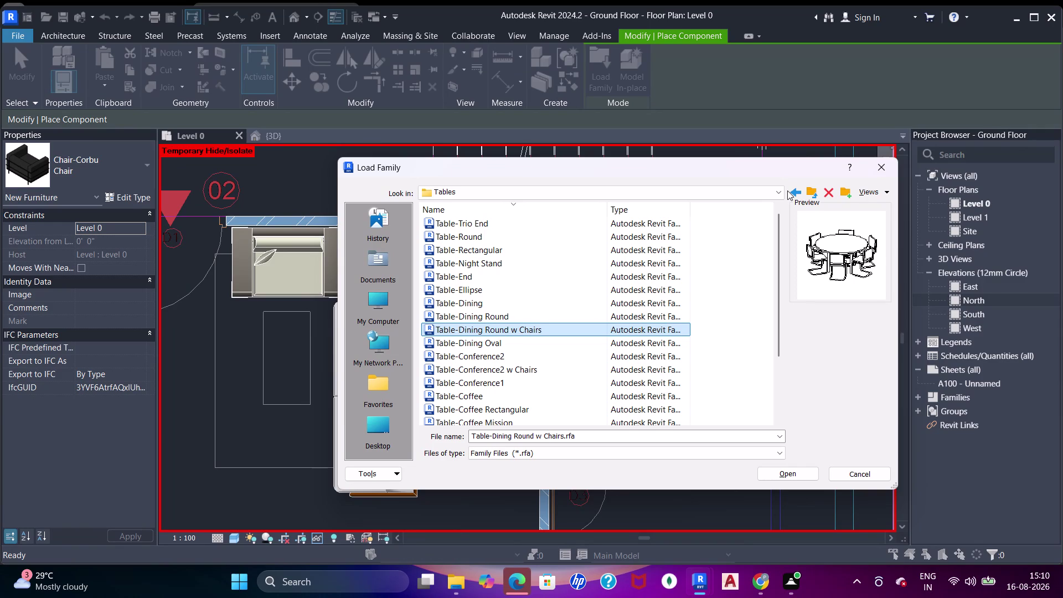
Preview the round dining, oval dining and conference table families in the Tables folder.
click(529, 346)
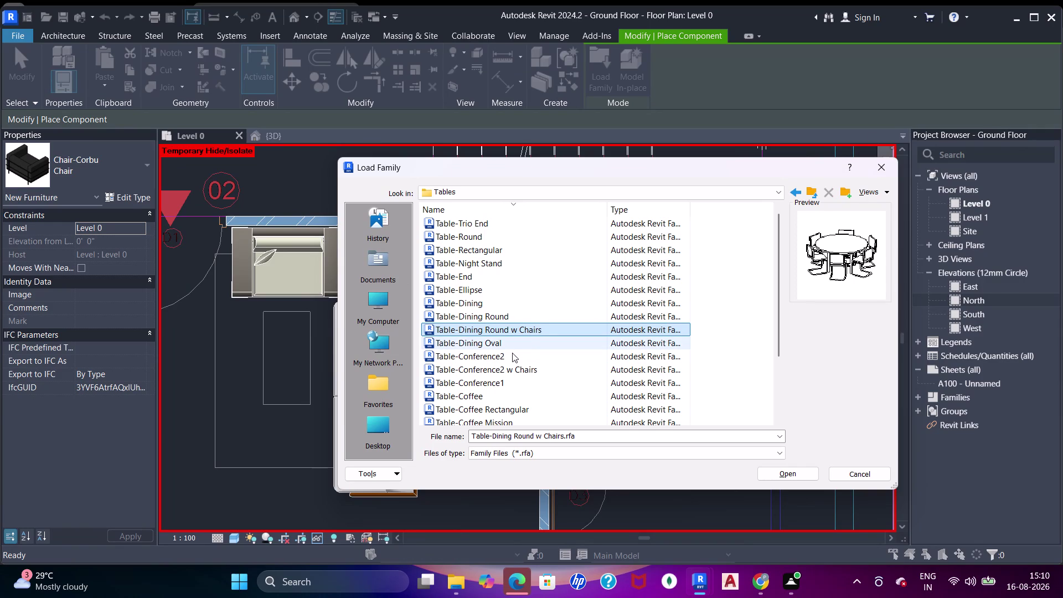
click(512, 356)
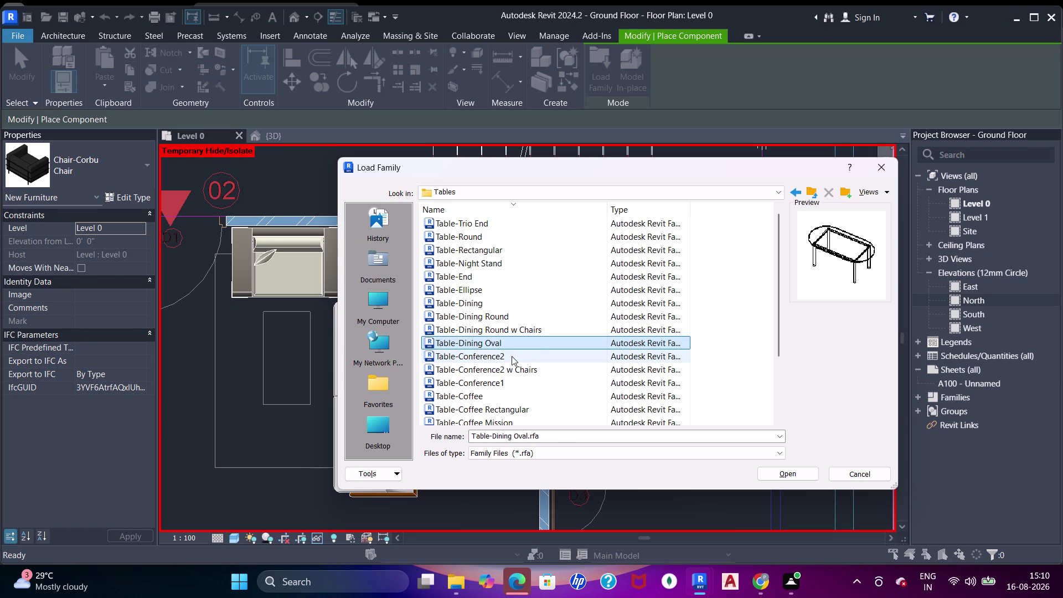
click(527, 373)
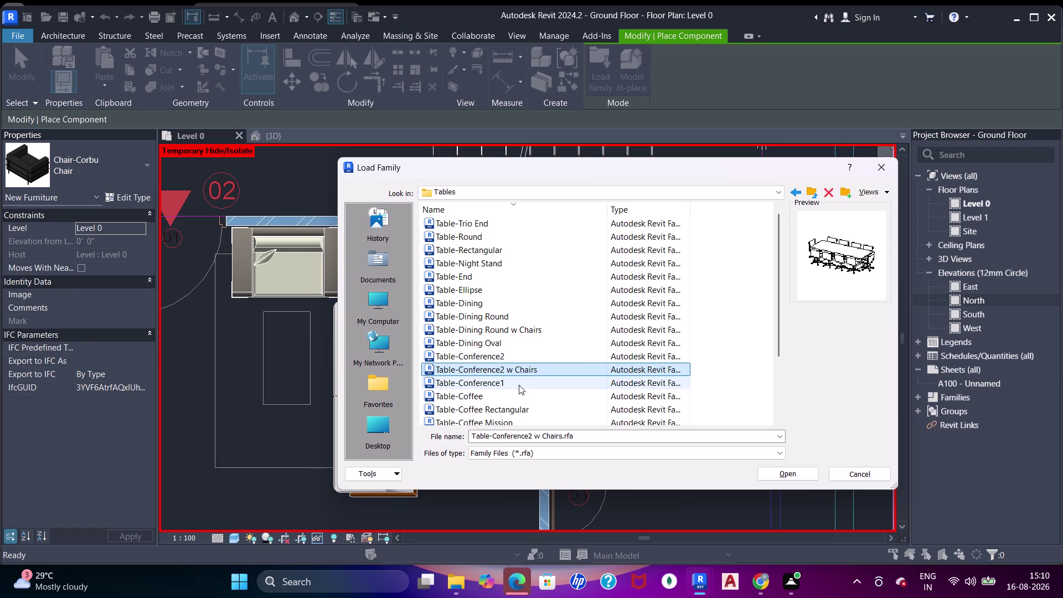
click(512, 384)
scroll(down, 3)
scroll(down, 3)
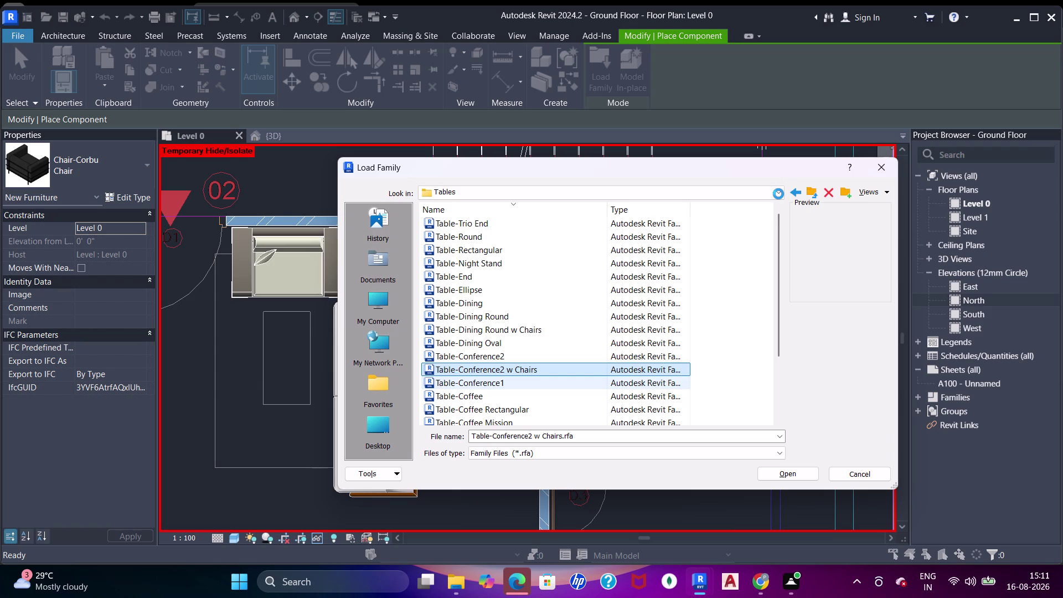
Return to the Tables folder and cancel the Load Family dialog without loading anything.
click(778, 190)
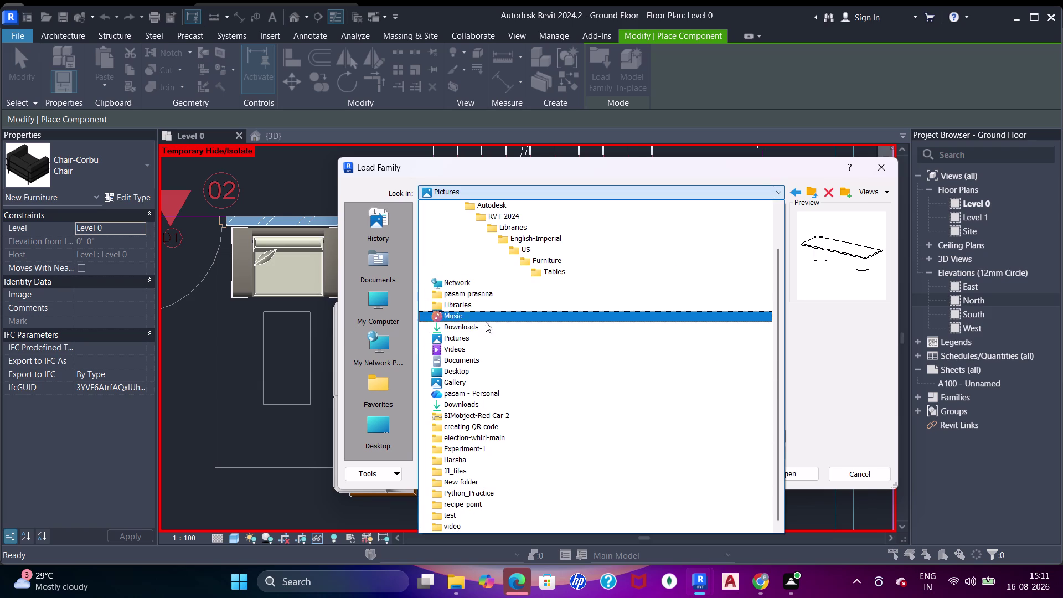
click(557, 86)
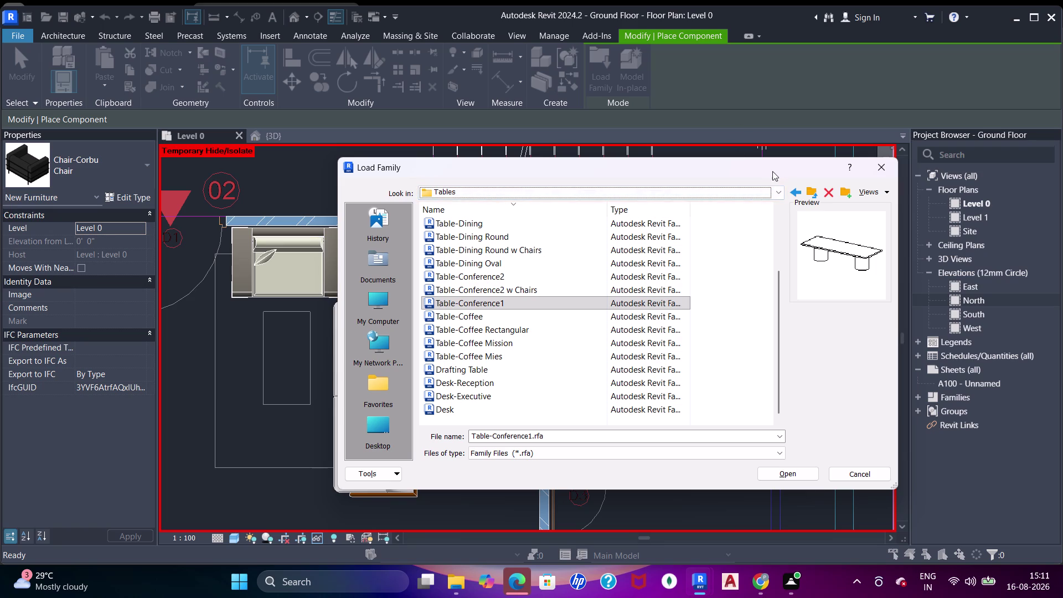
click(877, 167)
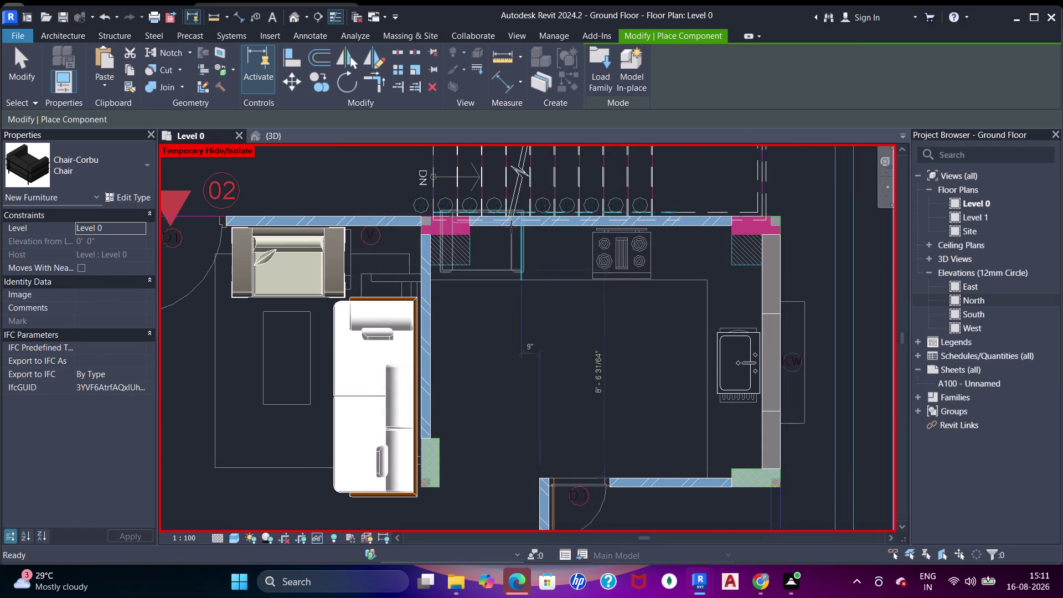
scroll(up, 3)
key(Escape)
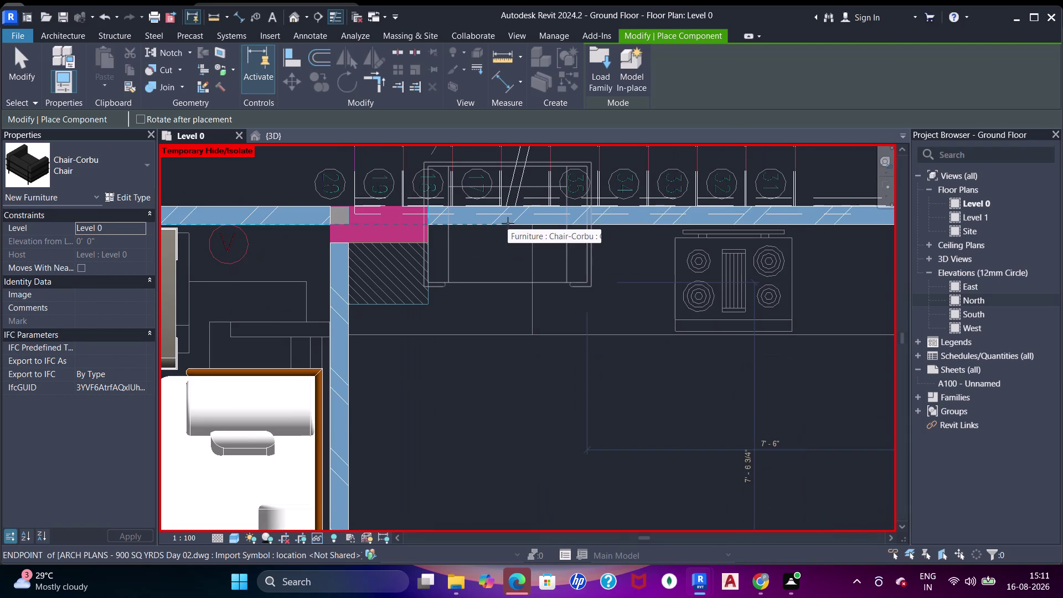
key(Escape)
key(Escape)
scroll(down, 3)
middle_drag(531, 218, 530, 288)
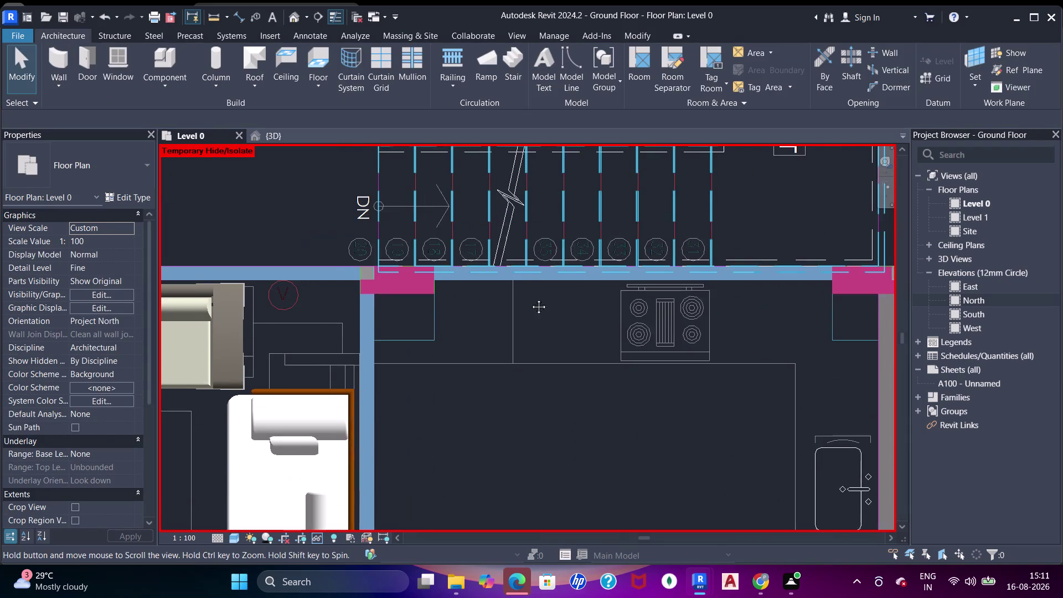
middle_drag(530, 288, 531, 299)
scroll(down, 3)
middle_drag(512, 244, 525, 307)
scroll(down, 3)
middle_drag(323, 233, 426, 257)
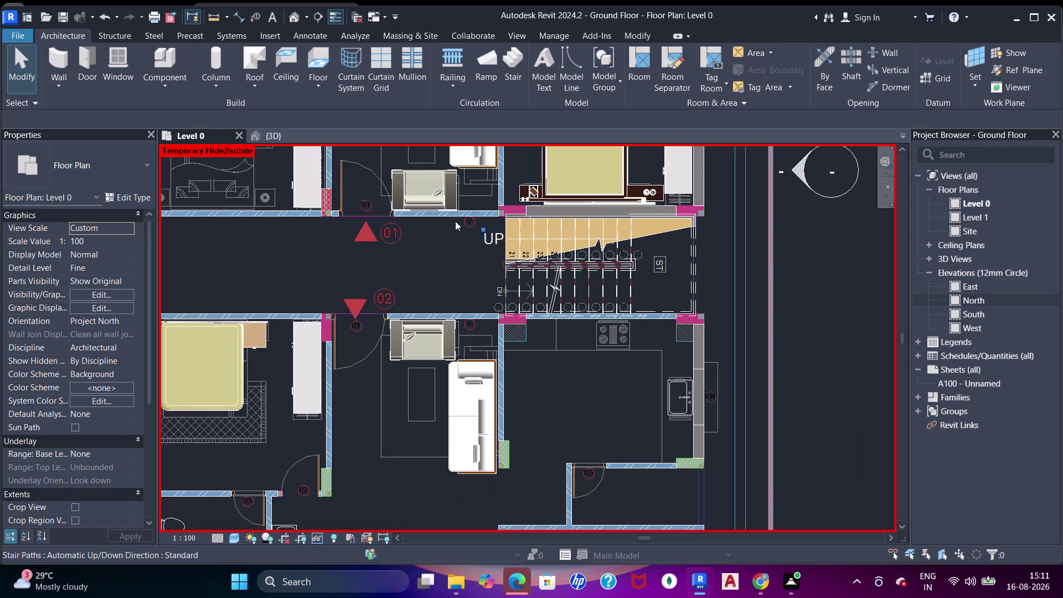
middle_drag(437, 201, 517, 291)
scroll(down, 3)
middle_drag(348, 256, 505, 315)
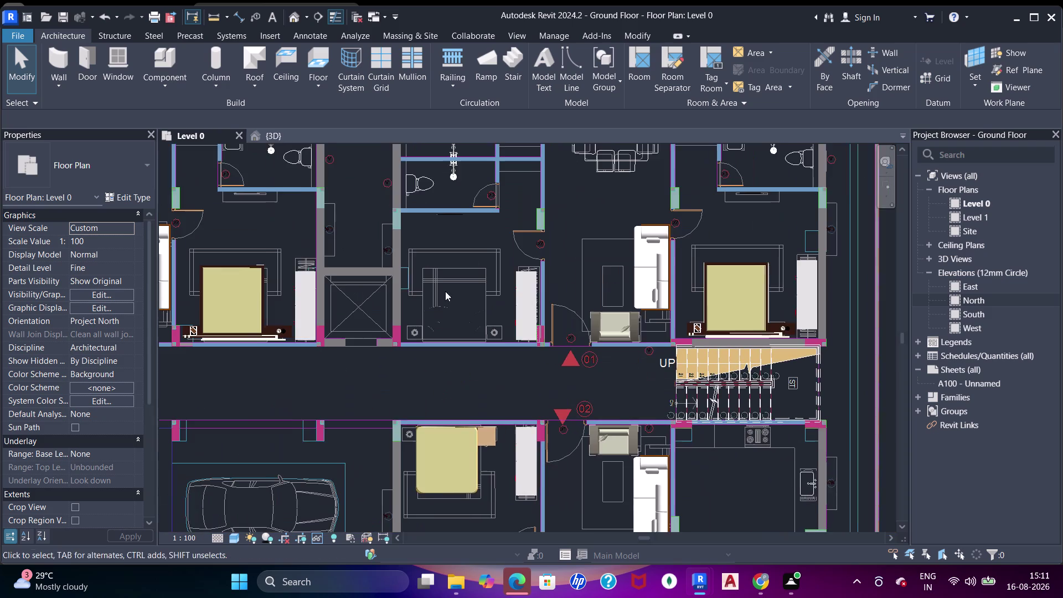
middle_drag(314, 295, 399, 355)
scroll(up, 3)
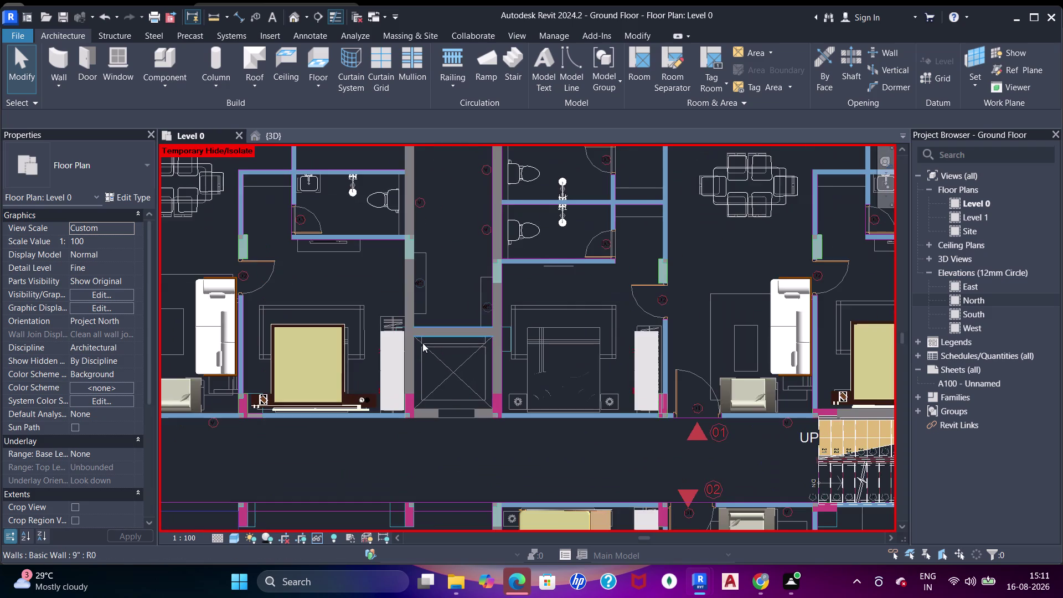
middle_drag(431, 224, 478, 351)
scroll(down, 3)
scroll(up, 3)
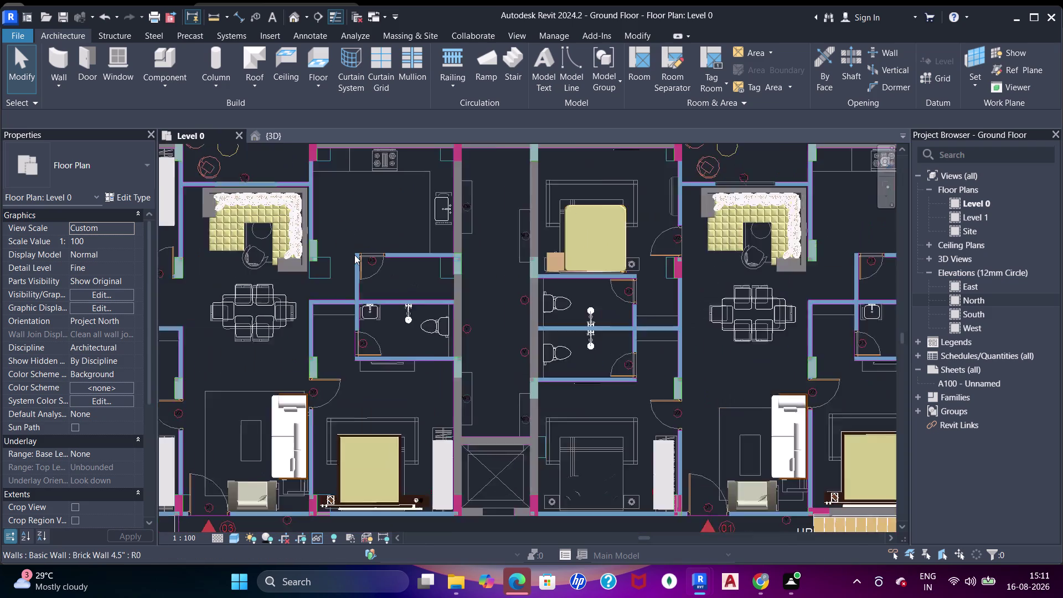
click(409, 260)
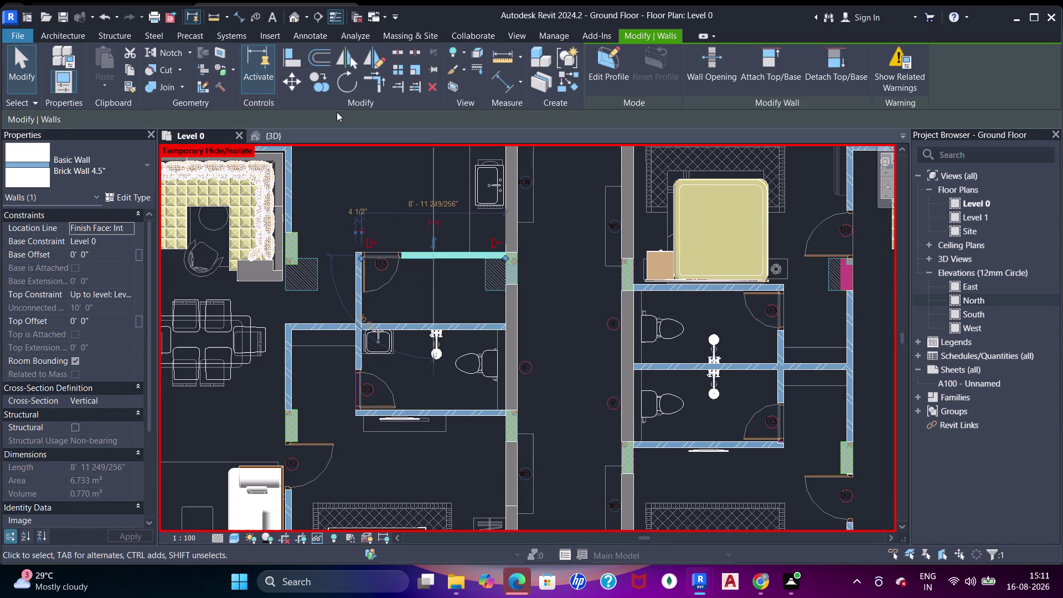
click(381, 188)
scroll(down, 3)
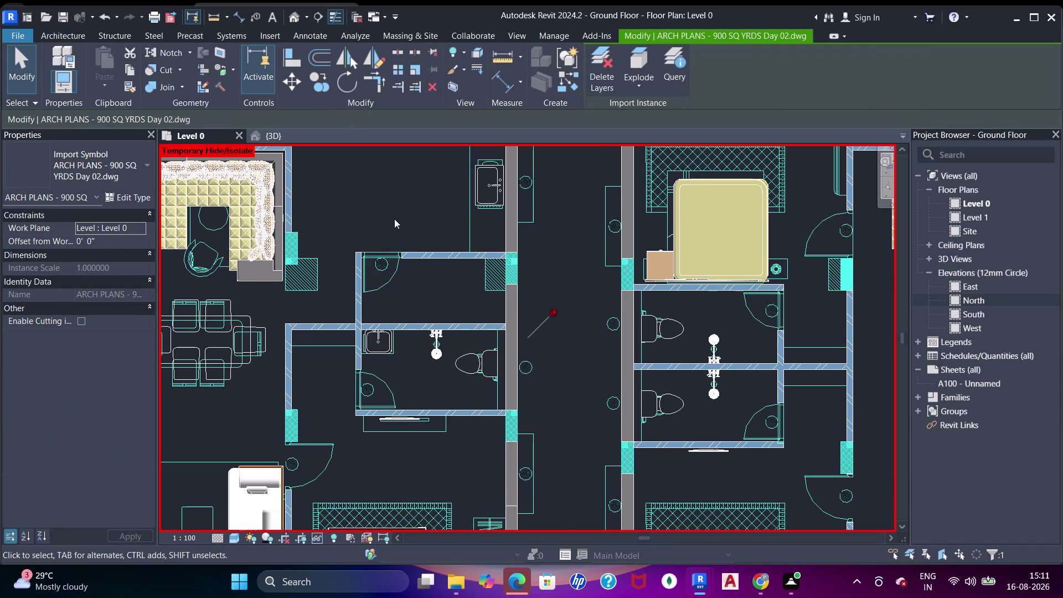
scroll(down, 3)
key(Escape)
key(Escape)
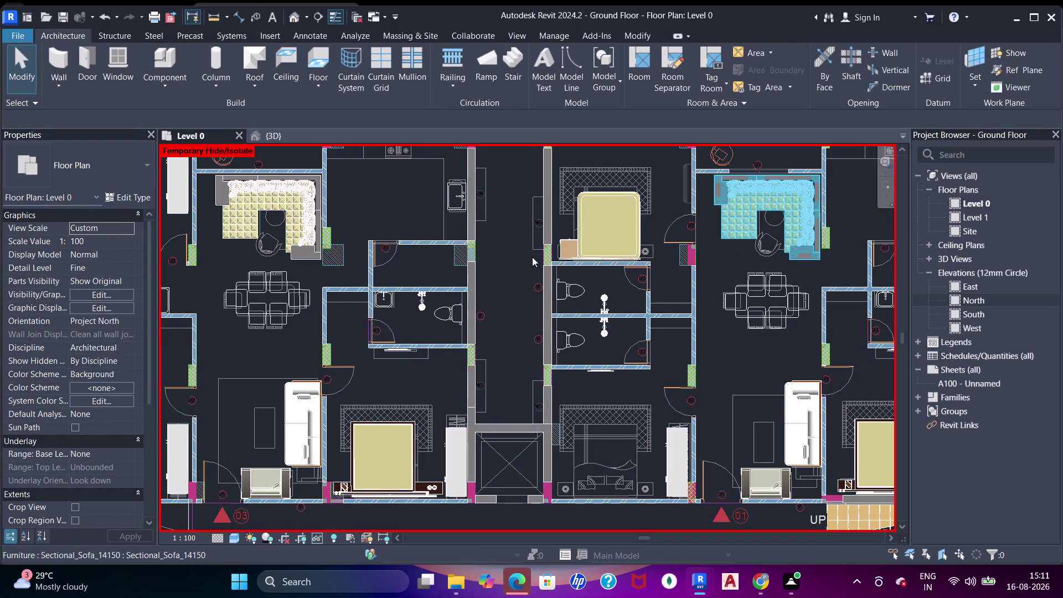
middle_drag(396, 255, 511, 312)
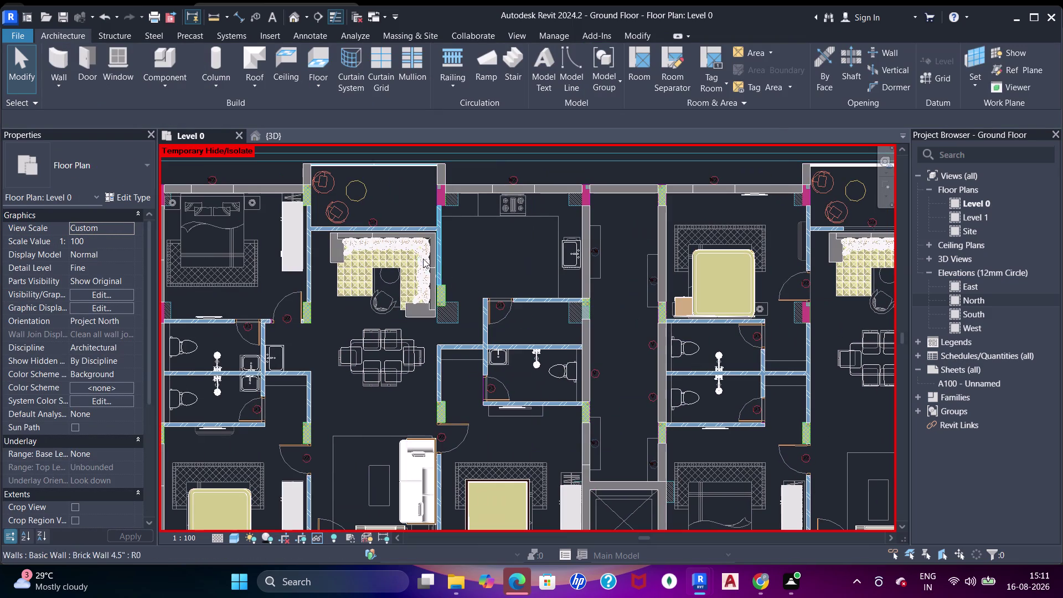
scroll(up, 3)
scroll(down, 3)
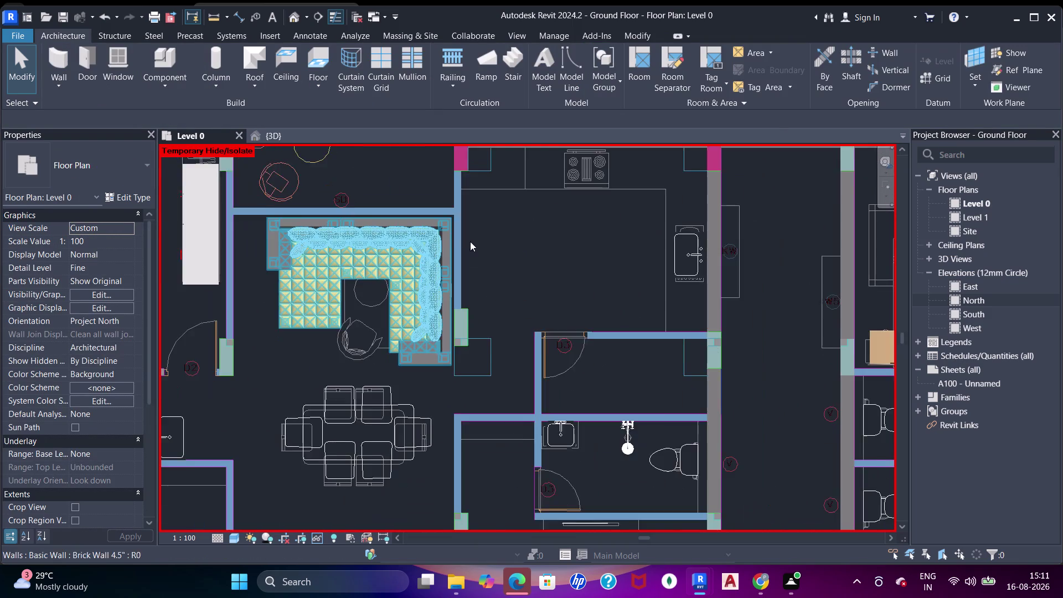
click(481, 237)
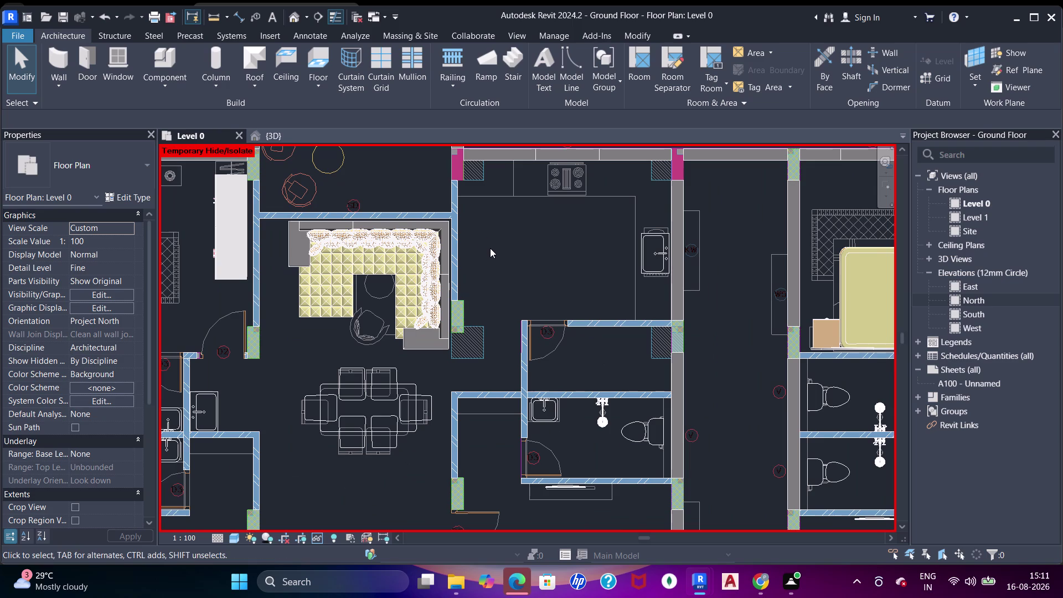
middle_drag(489, 265, 610, 279)
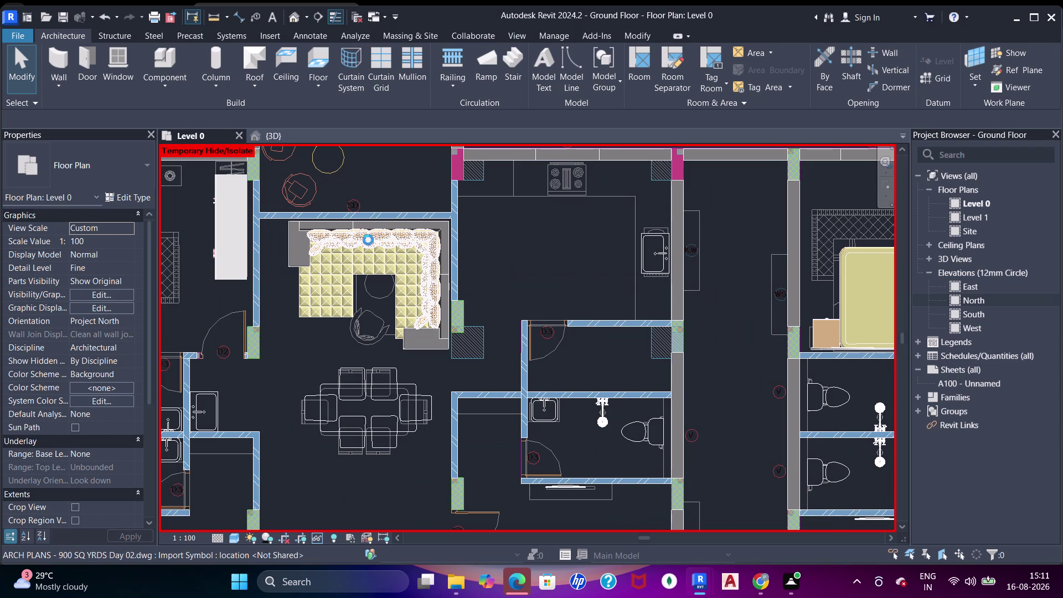
middle_drag(403, 200, 435, 285)
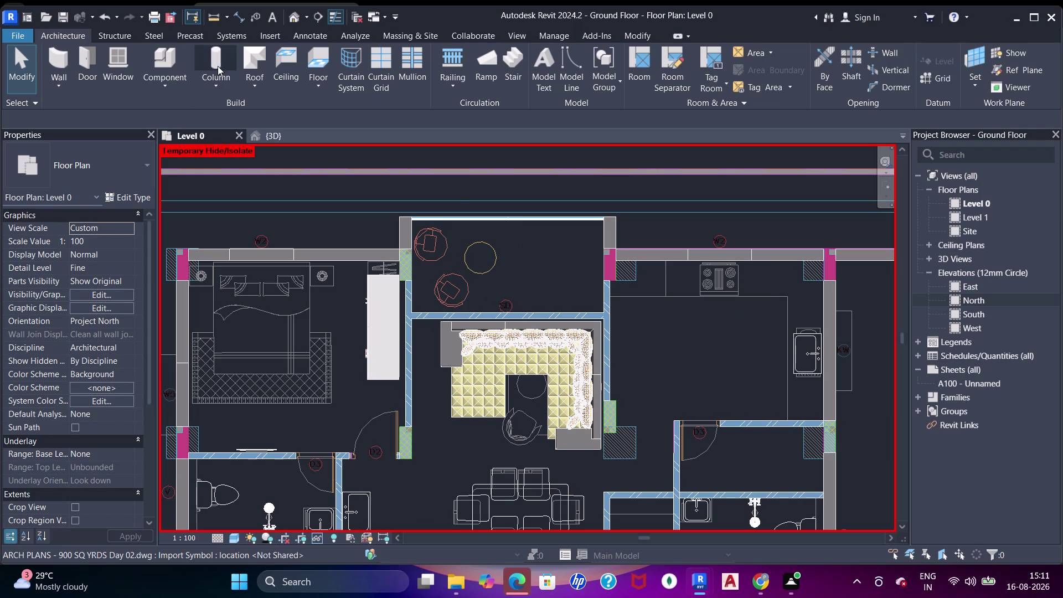
click(165, 63)
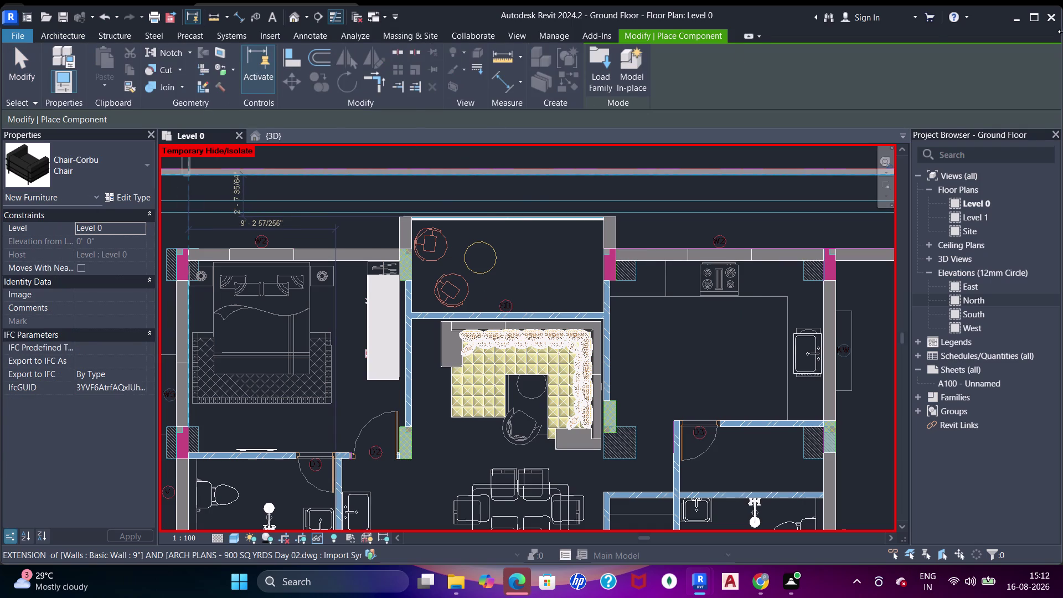
In Load Family, go up to the Furniture folder and open the Seating folder.
click(600, 72)
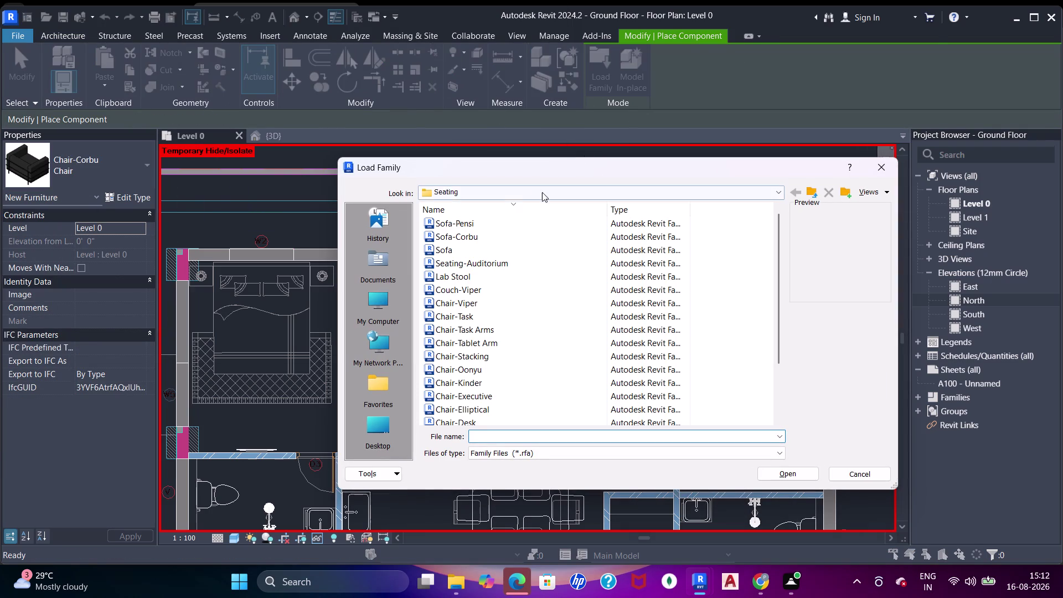
click(542, 192)
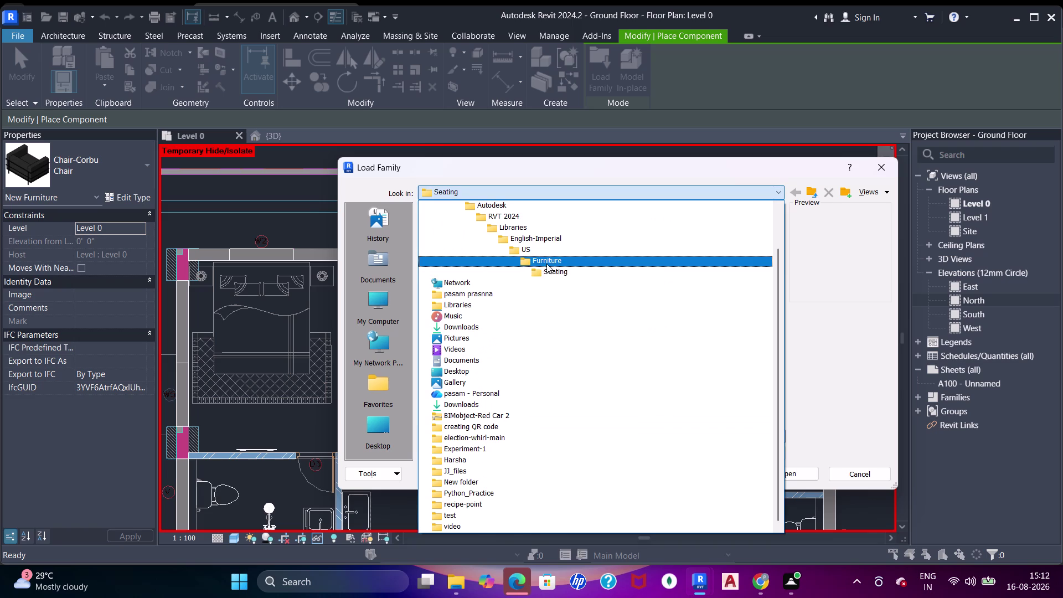
click(546, 264)
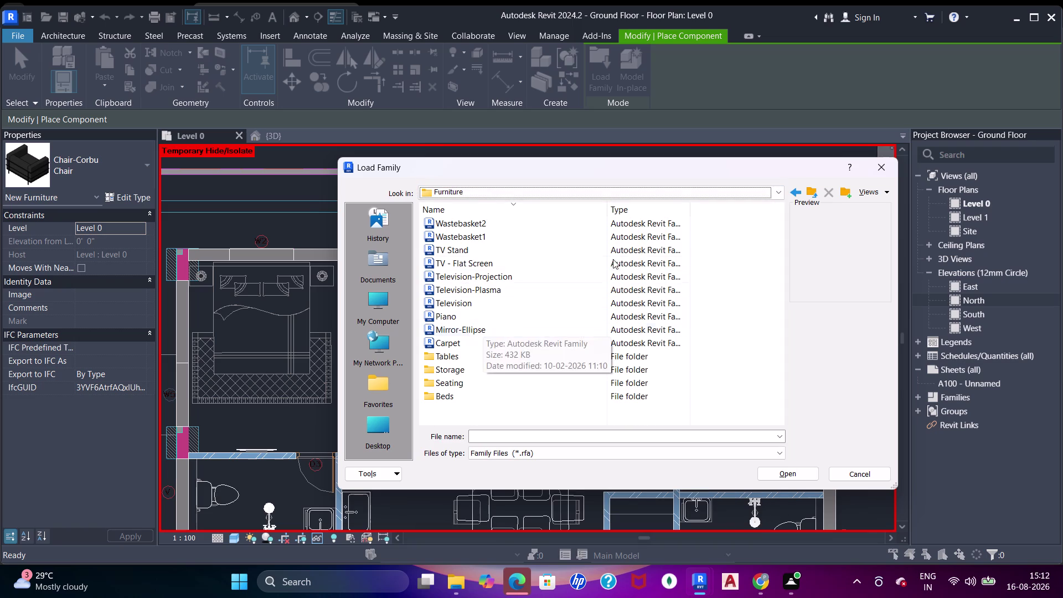
double_click(462, 384)
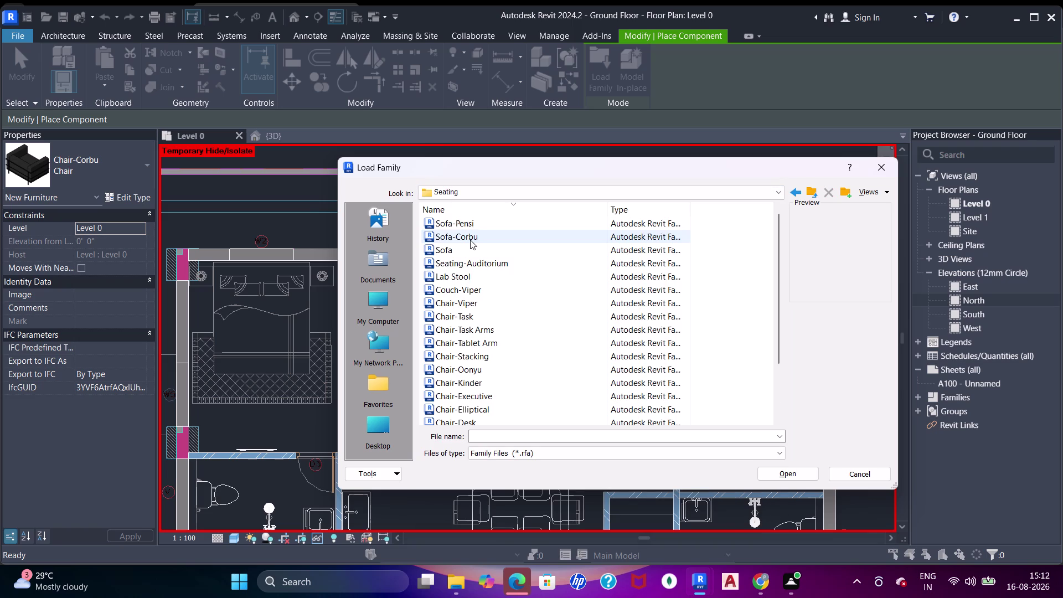
Switch to the Documents folder and navigate down into the chairs family folder.
click(522, 191)
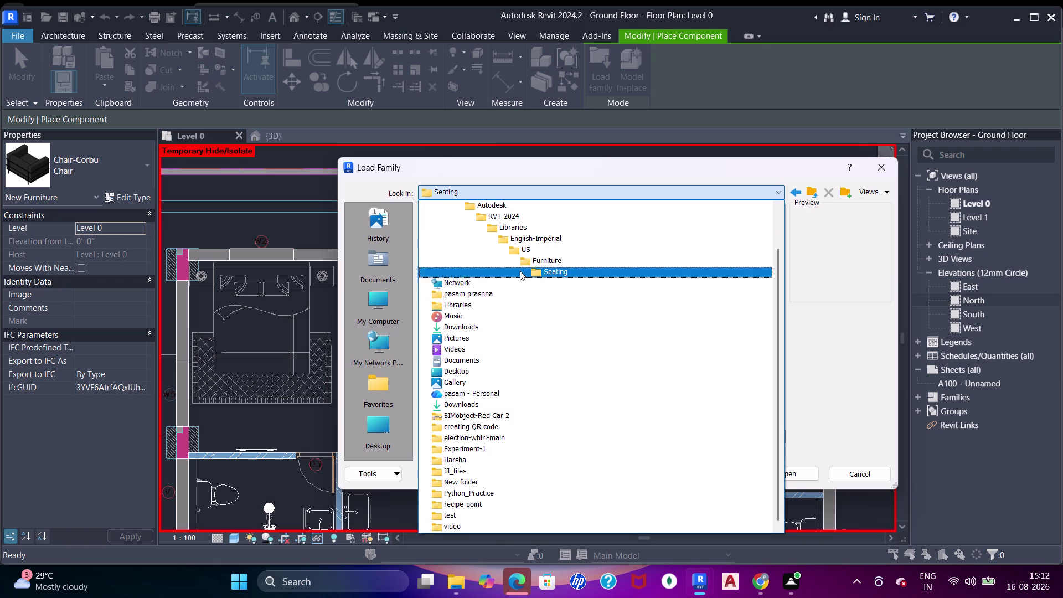
scroll(up, 3)
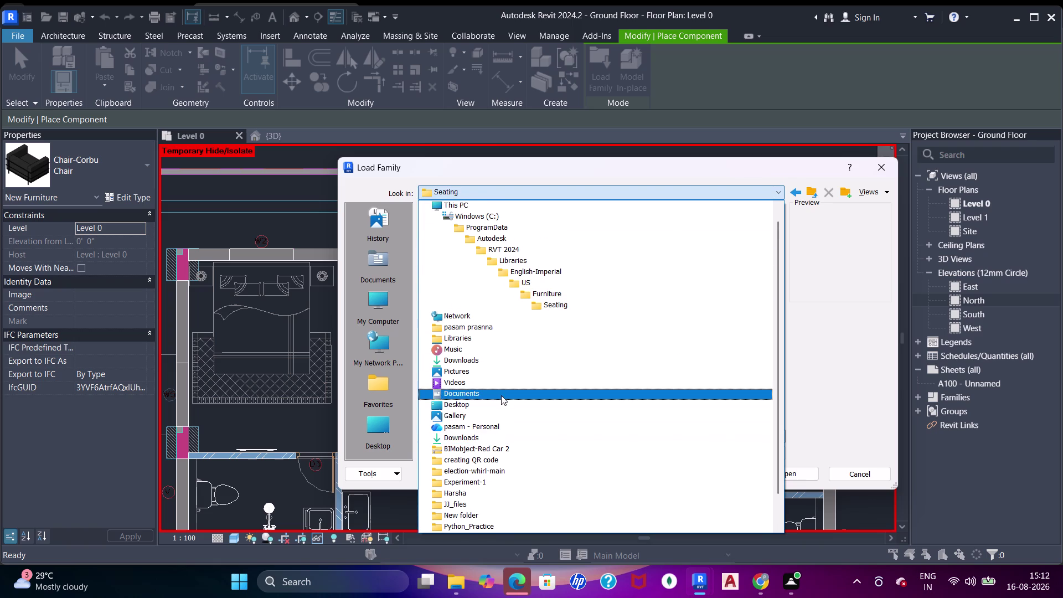
click(501, 395)
scroll(down, 3)
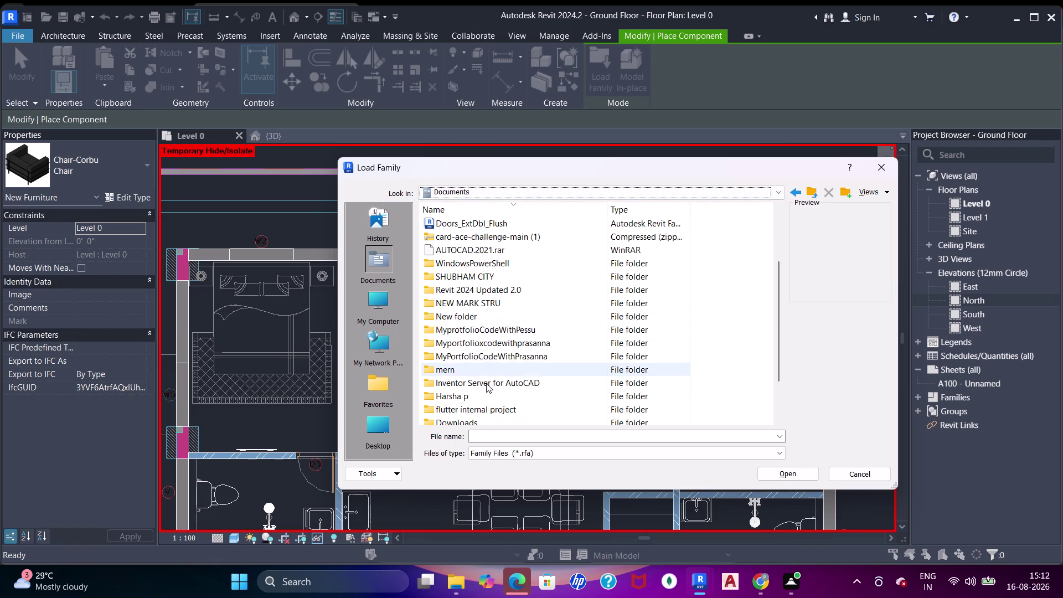
scroll(down, 3)
scroll(down, 3)
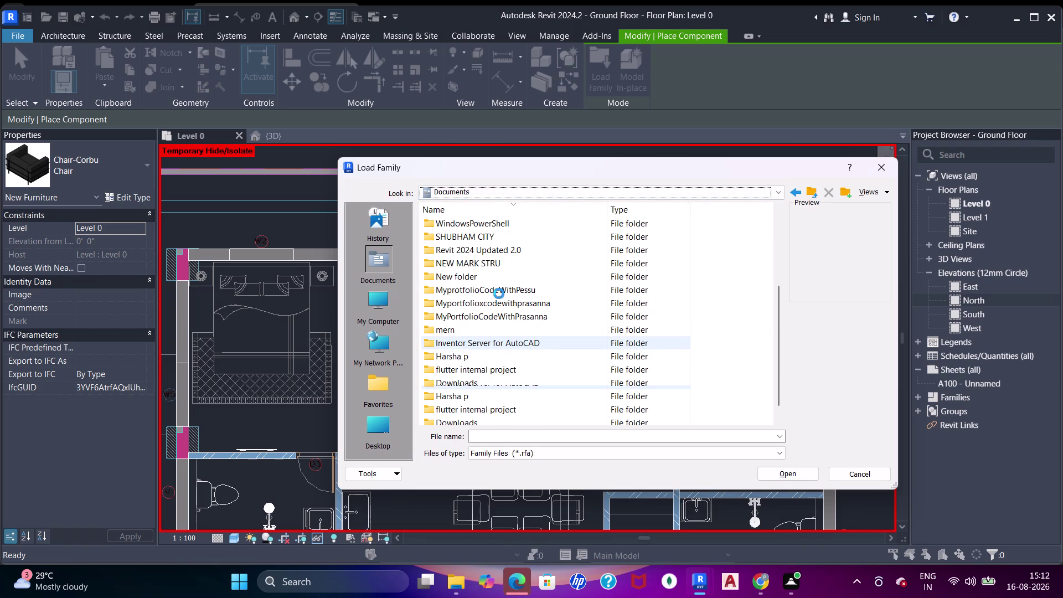
scroll(down, 3)
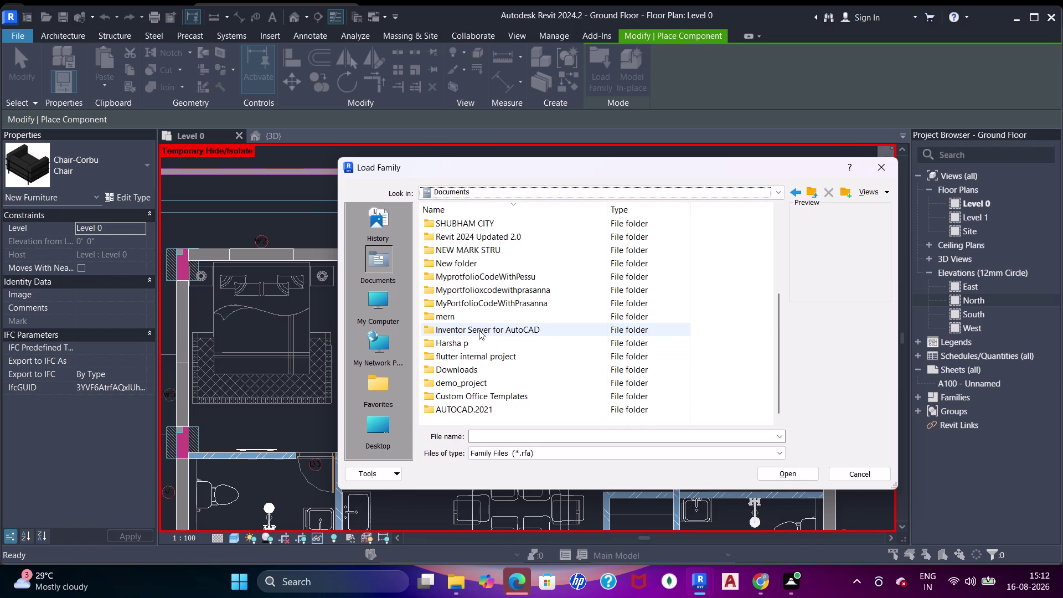
scroll(down, 3)
scroll(up, 3)
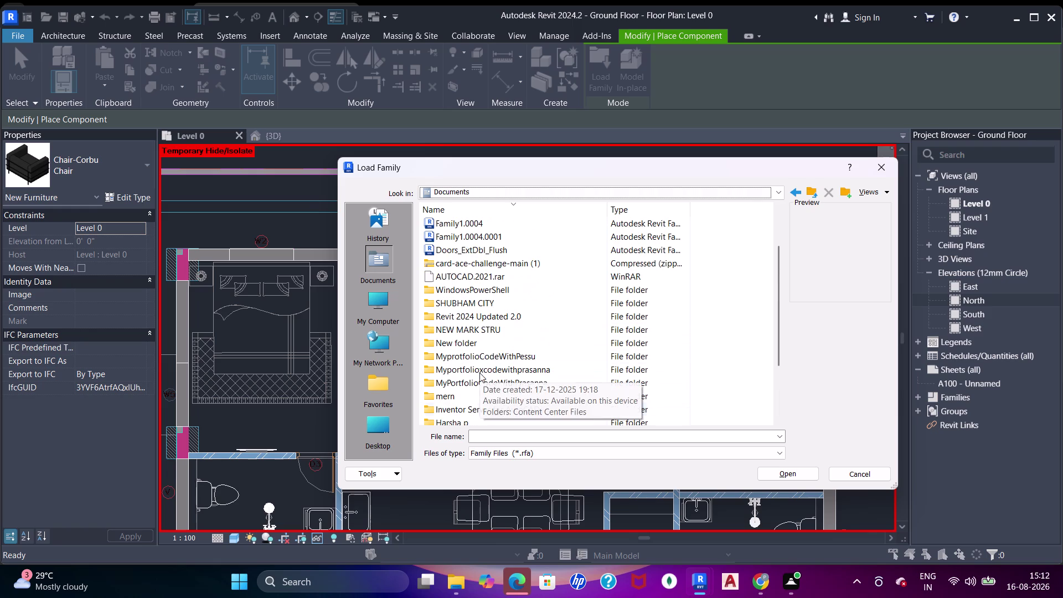
scroll(up, 3)
double_click(490, 306)
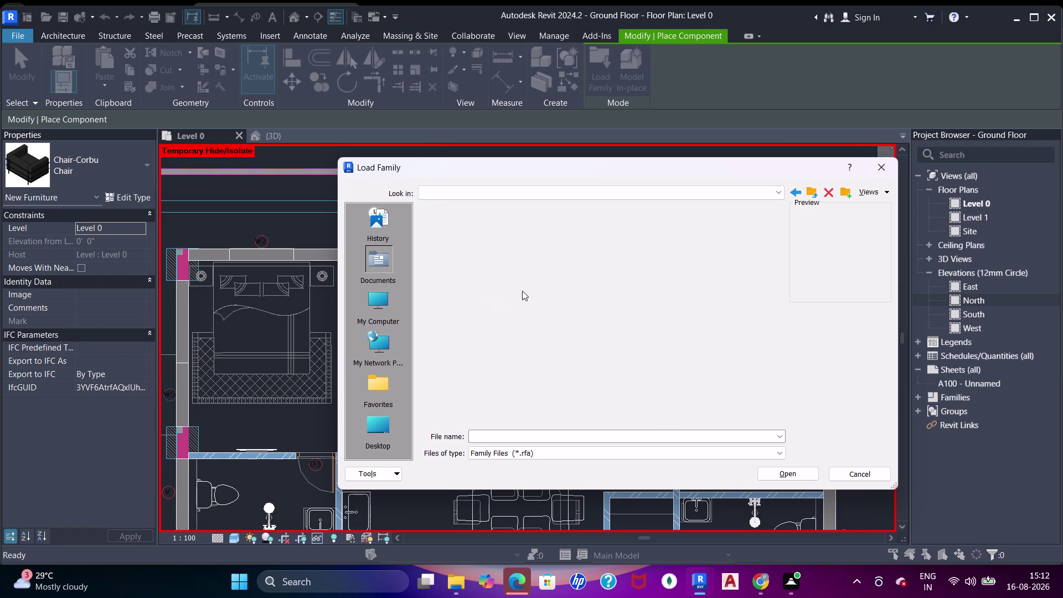
scroll(down, 3)
double_click(465, 330)
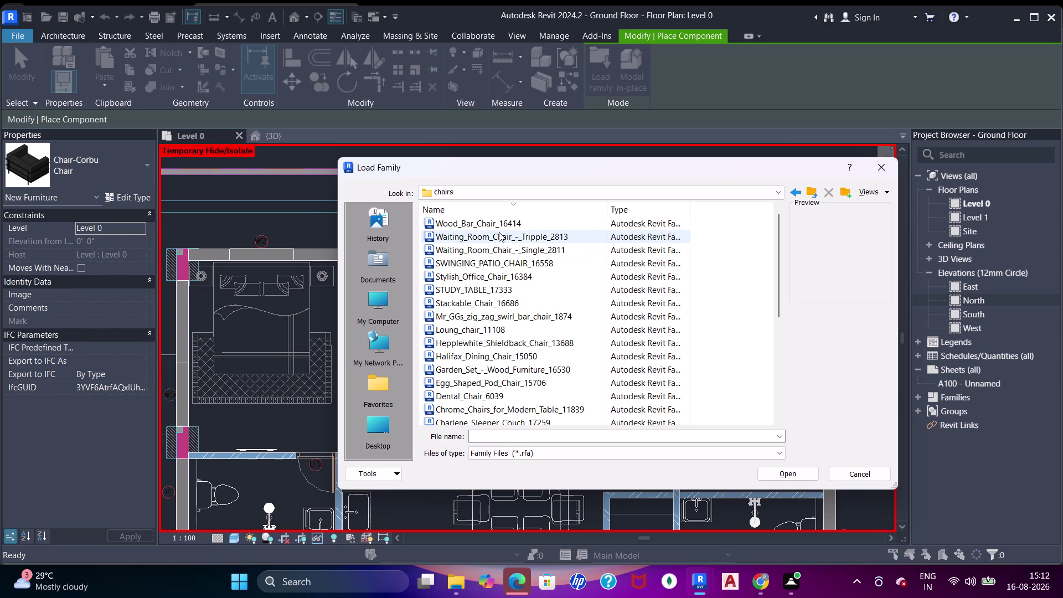
Preview the waiting room chairs, then load SWINGING_PATIO_CHAIR_16558.
click(496, 228)
click(502, 237)
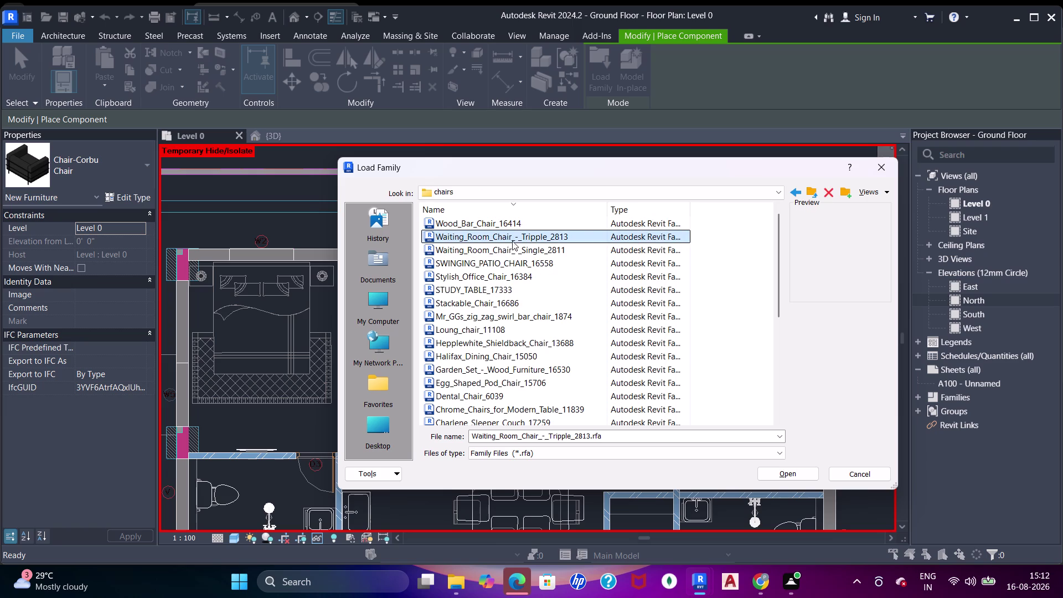
click(516, 250)
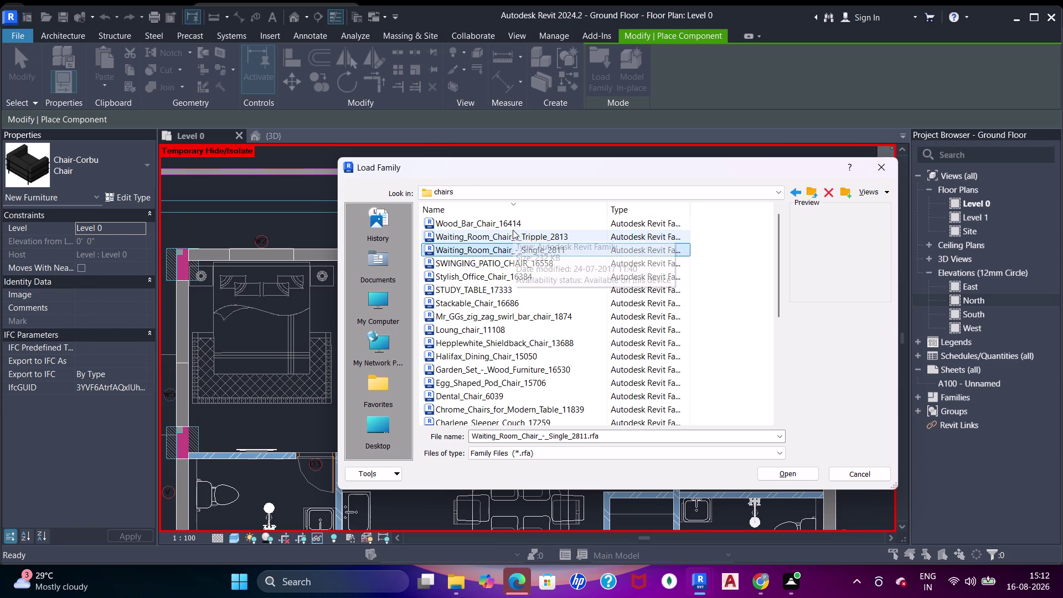
click(511, 227)
click(519, 262)
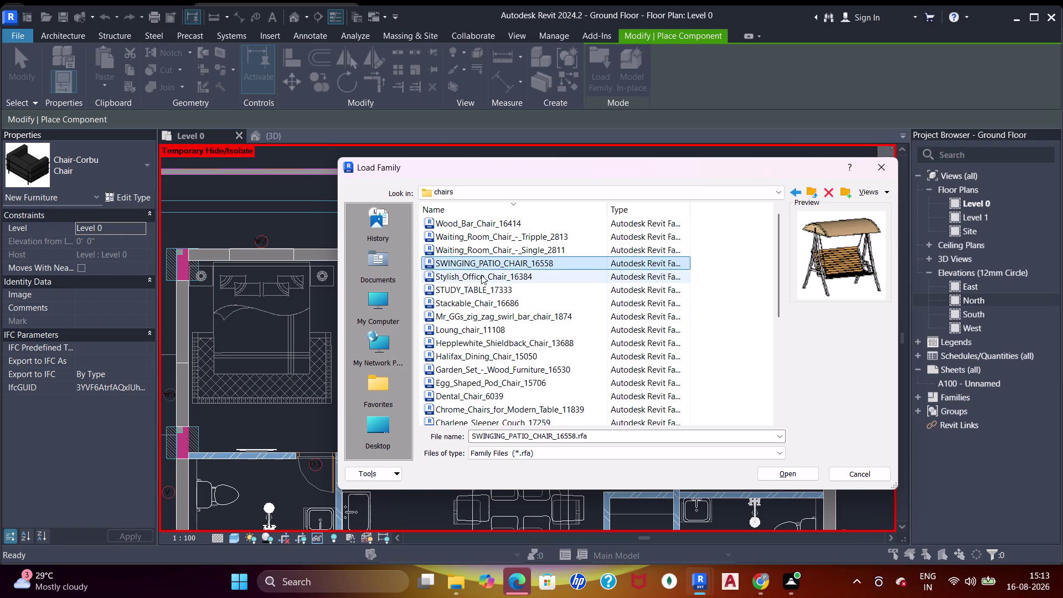
double_click(501, 264)
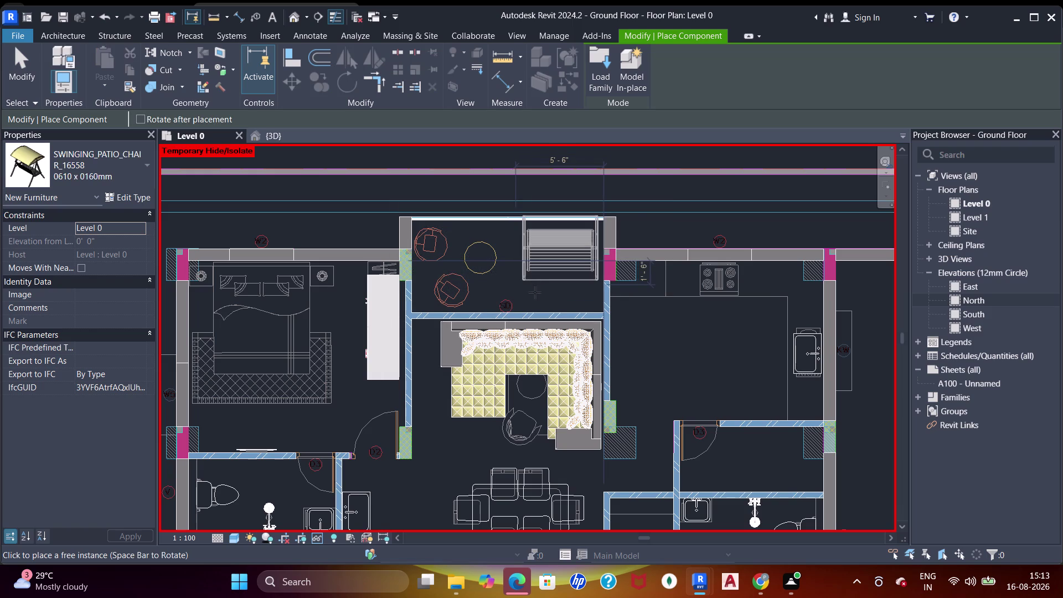
Rotate the swinging patio chair with Space, place it by the round tables, and reopen Load Family.
key(space)
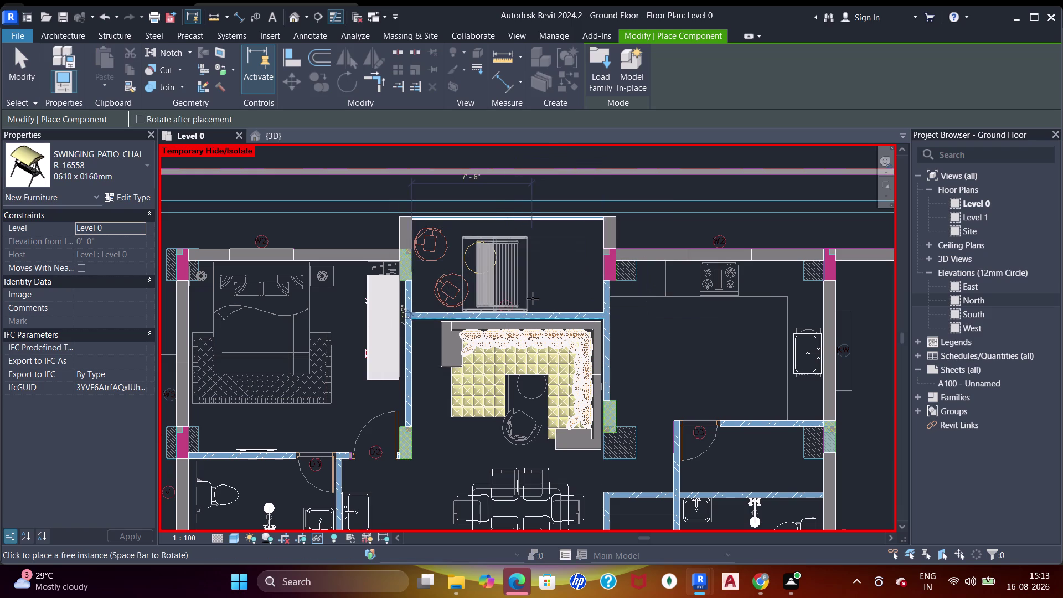
key(space)
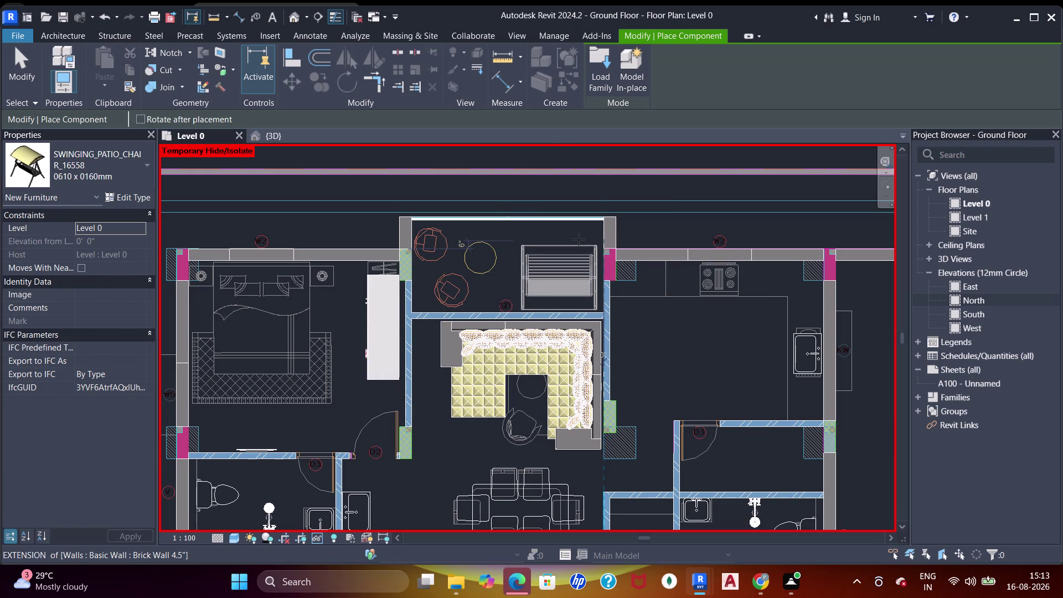
click(579, 239)
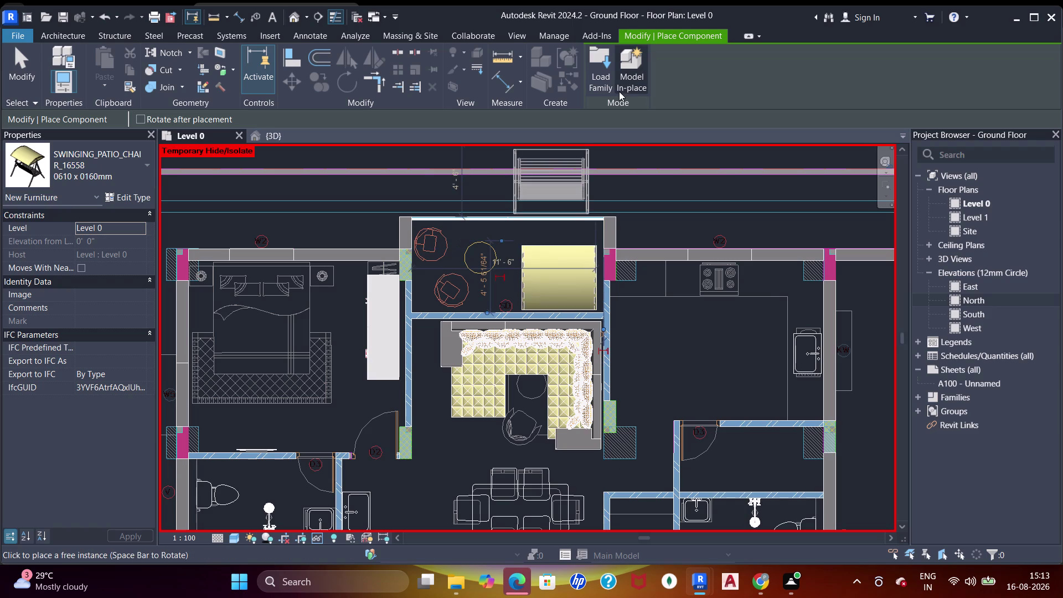
click(597, 66)
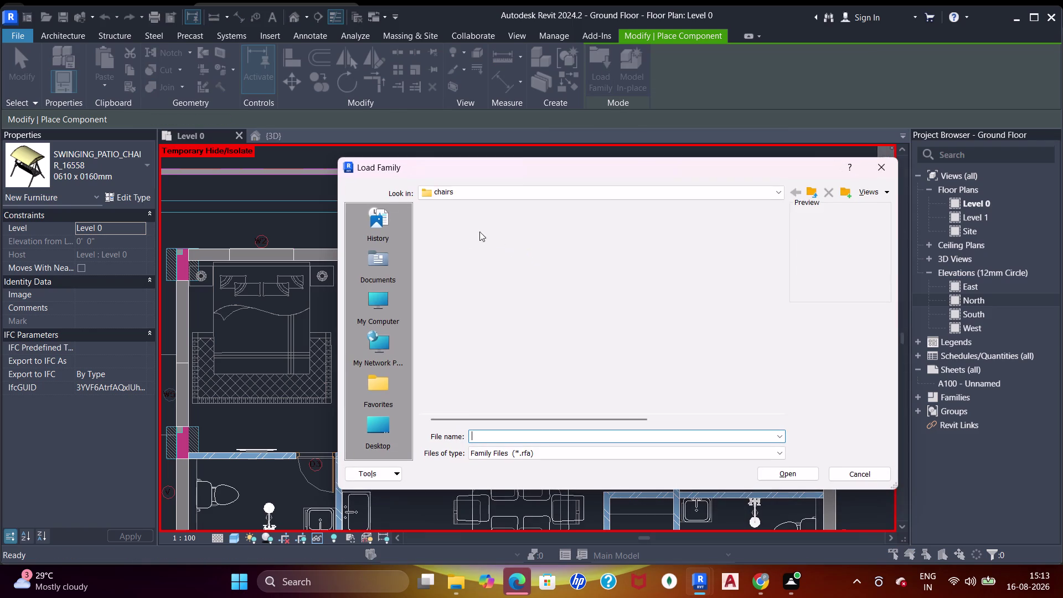
Preview the swinging patio chair, STUDY_TABLE_17333, Stackable_Chair_16686 and zig zag swirl bar chair.
click(465, 256)
click(498, 280)
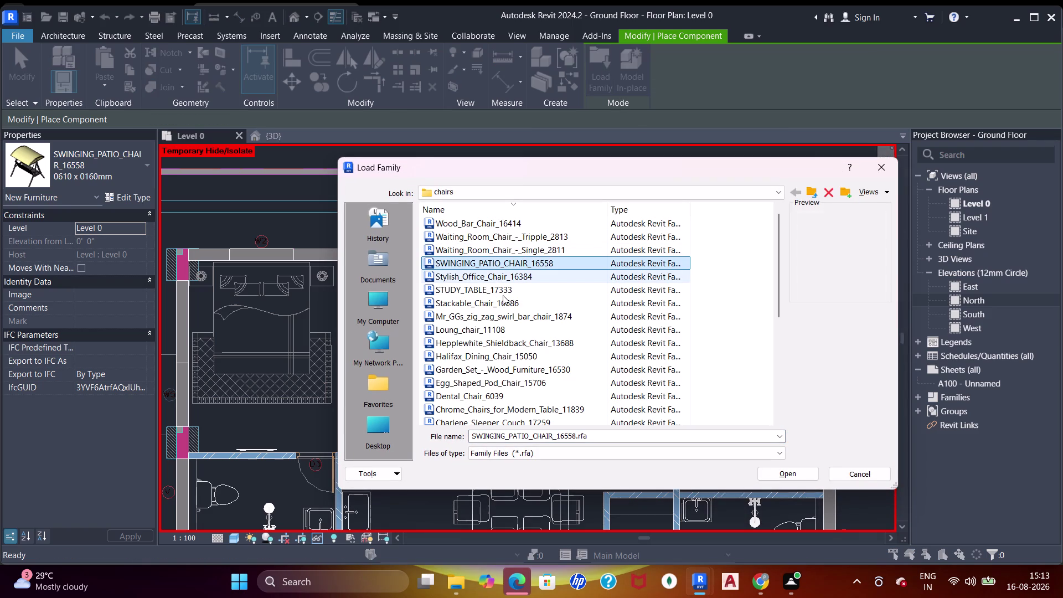
click(501, 293)
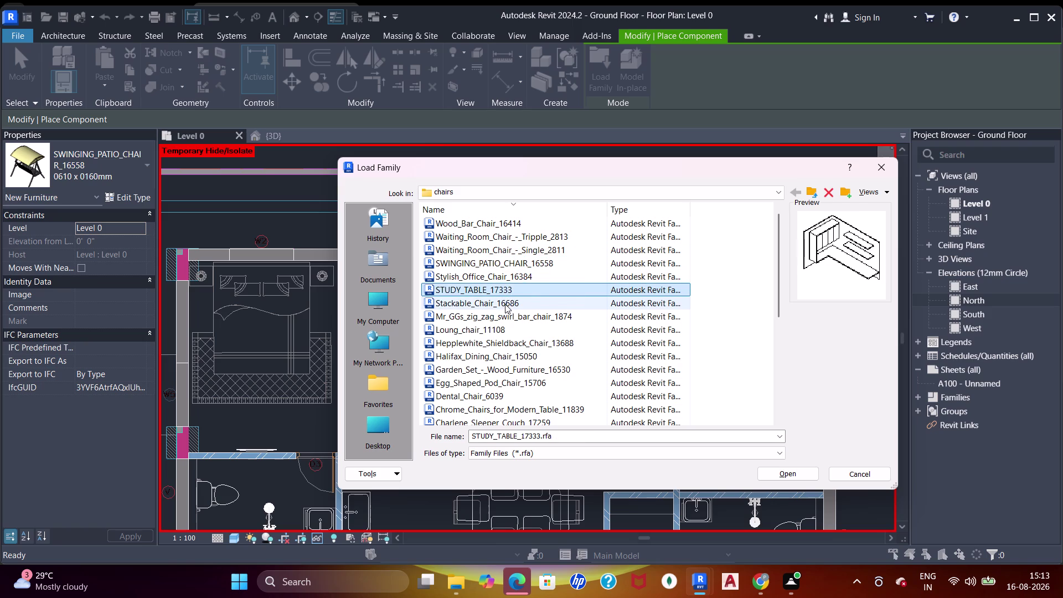
click(518, 248)
click(519, 299)
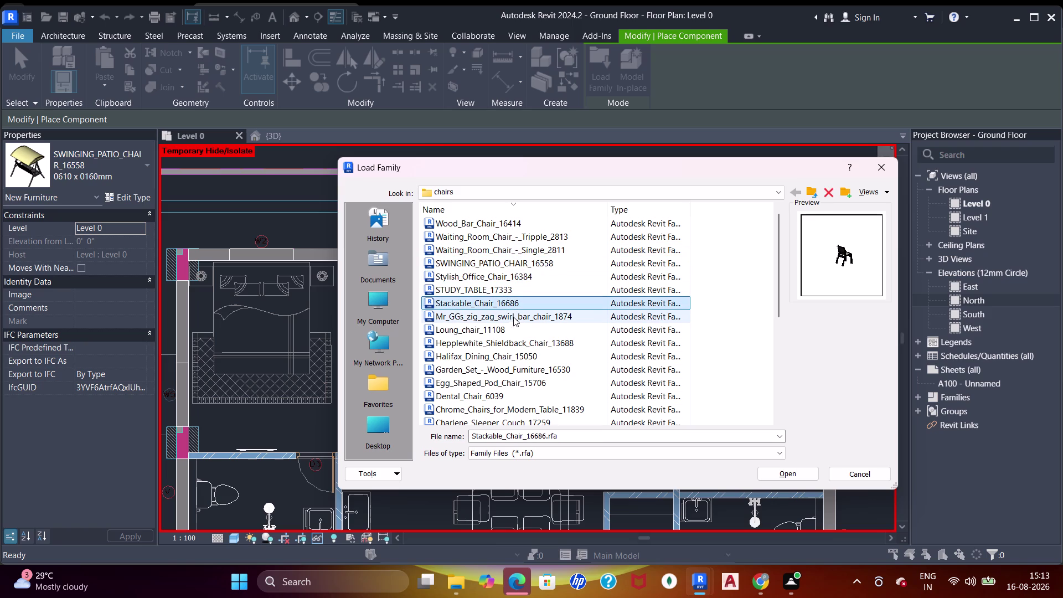
click(513, 321)
click(512, 328)
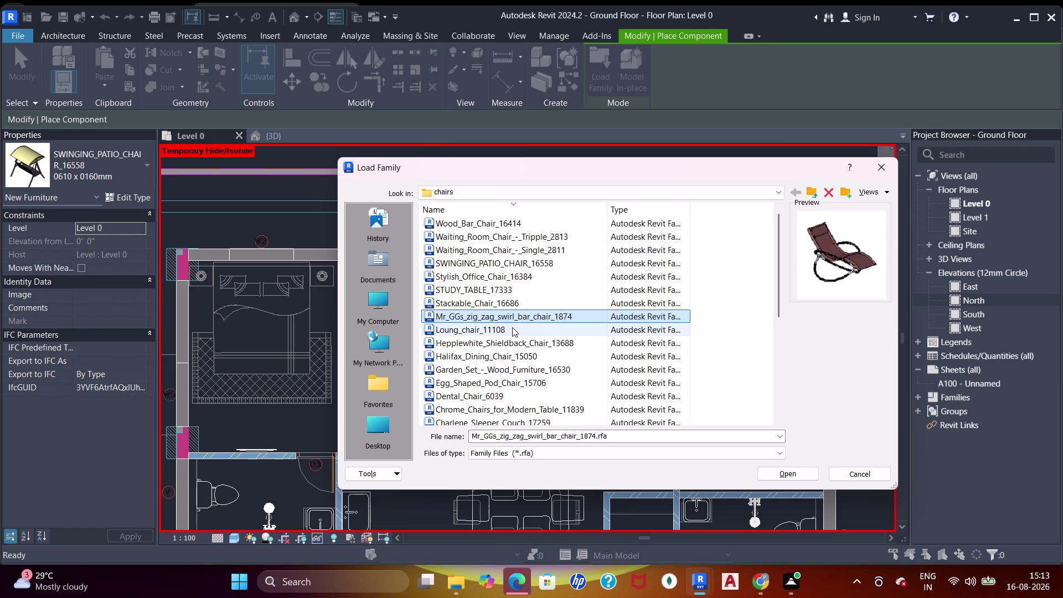
scroll(down, 3)
Preview the Halifax, Hepplewhite shieldback, egg pod and chrome chairs and the Charlene sleeper couch.
click(502, 278)
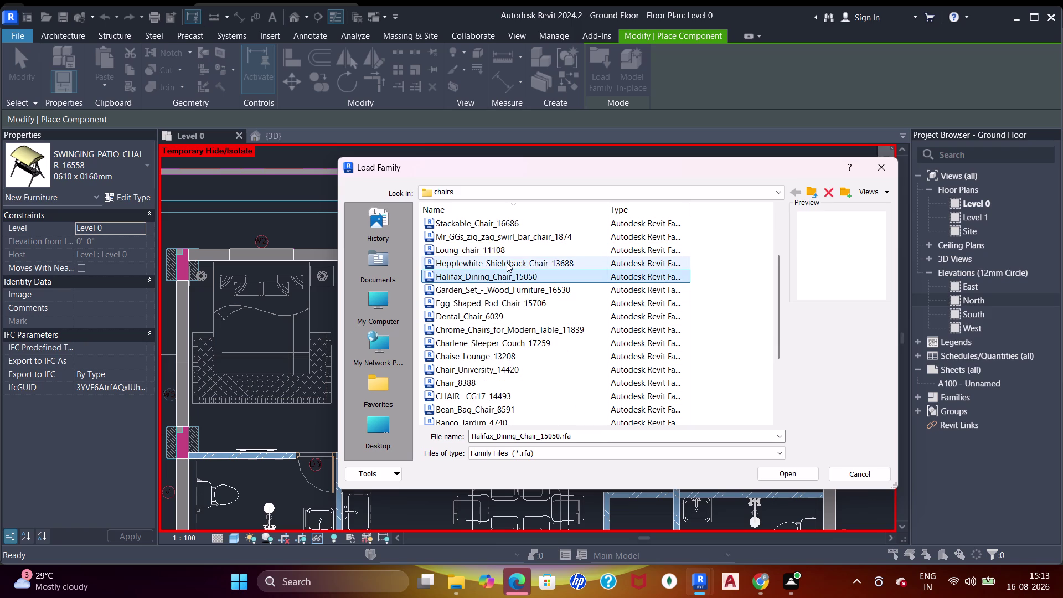
click(507, 262)
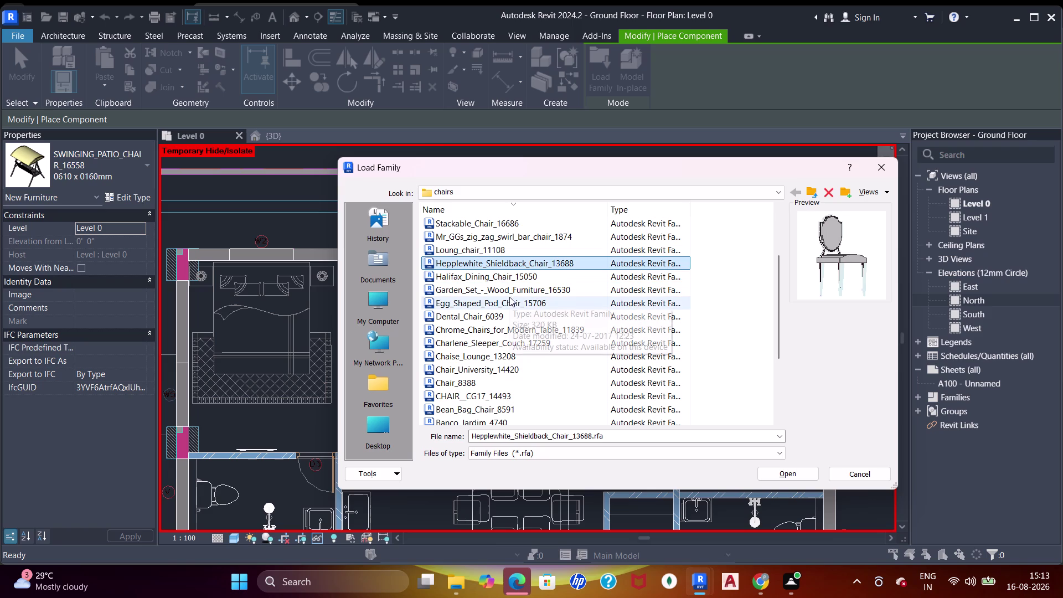
click(511, 292)
click(511, 307)
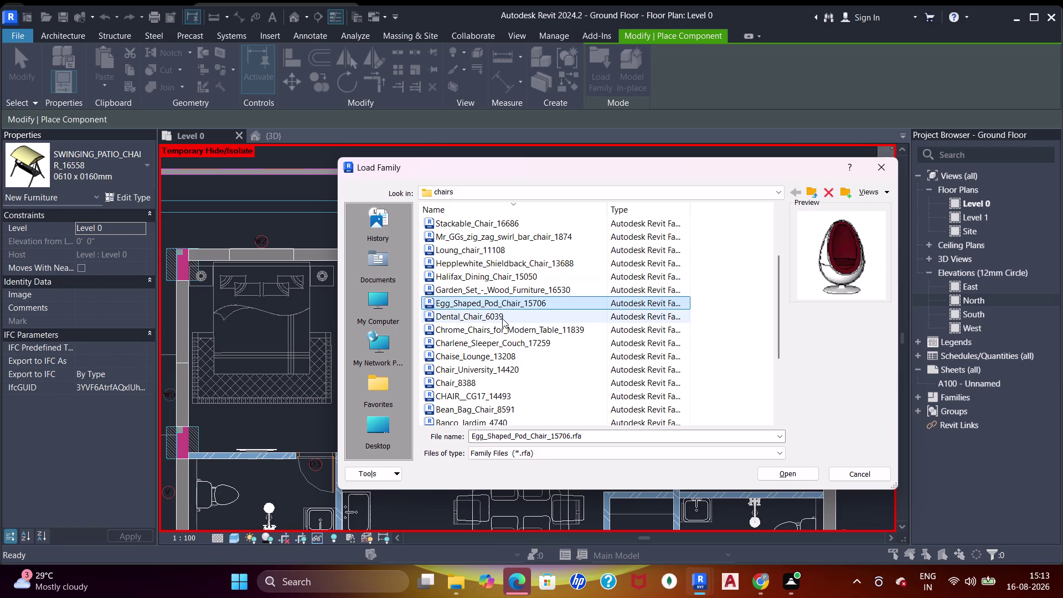
click(503, 318)
click(508, 330)
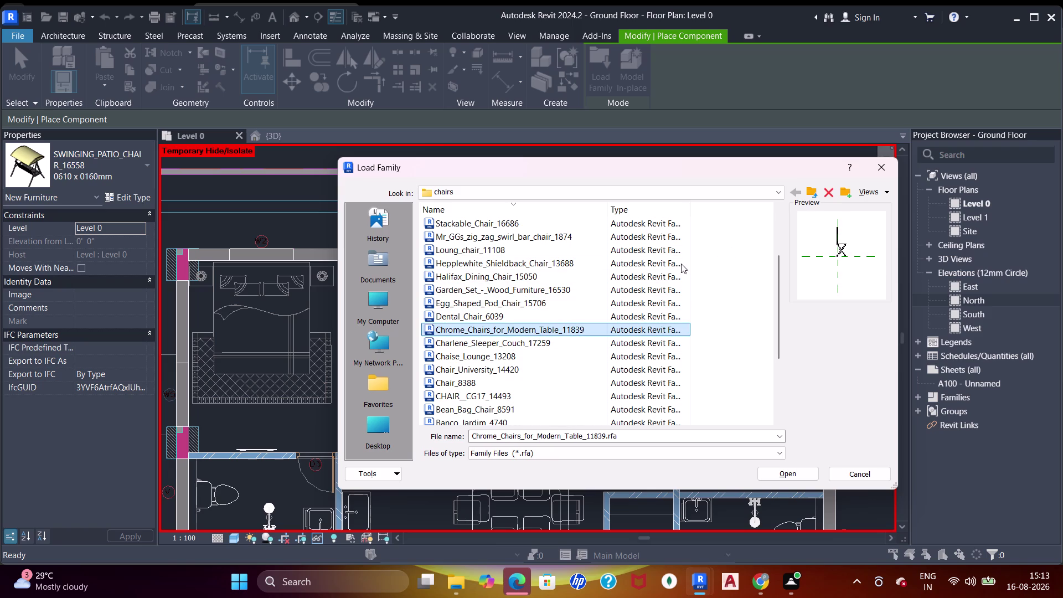
click(564, 343)
scroll(down, 3)
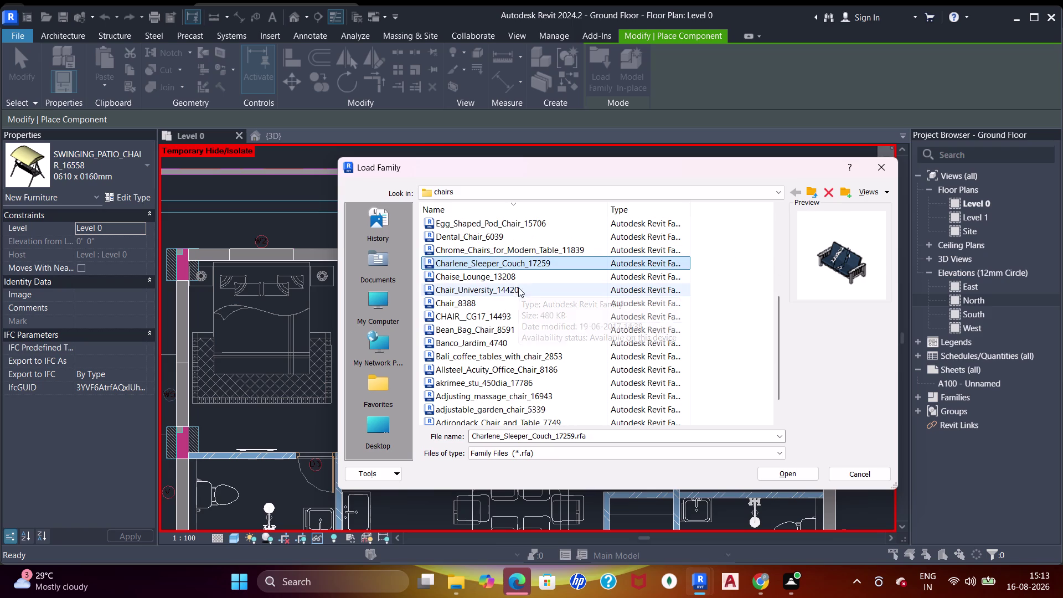
Preview Chair_University_14420, CHAIR__CG17_14493 and Bean_Bag_Chair_8591, then load Chair_8388.
click(507, 282)
click(509, 292)
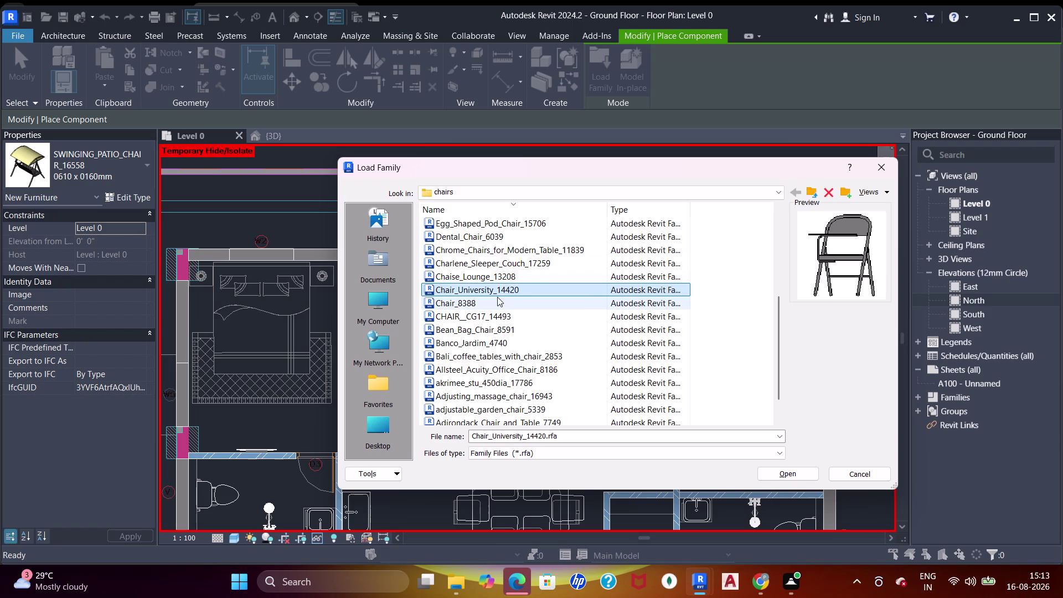
click(482, 308)
click(488, 316)
click(482, 304)
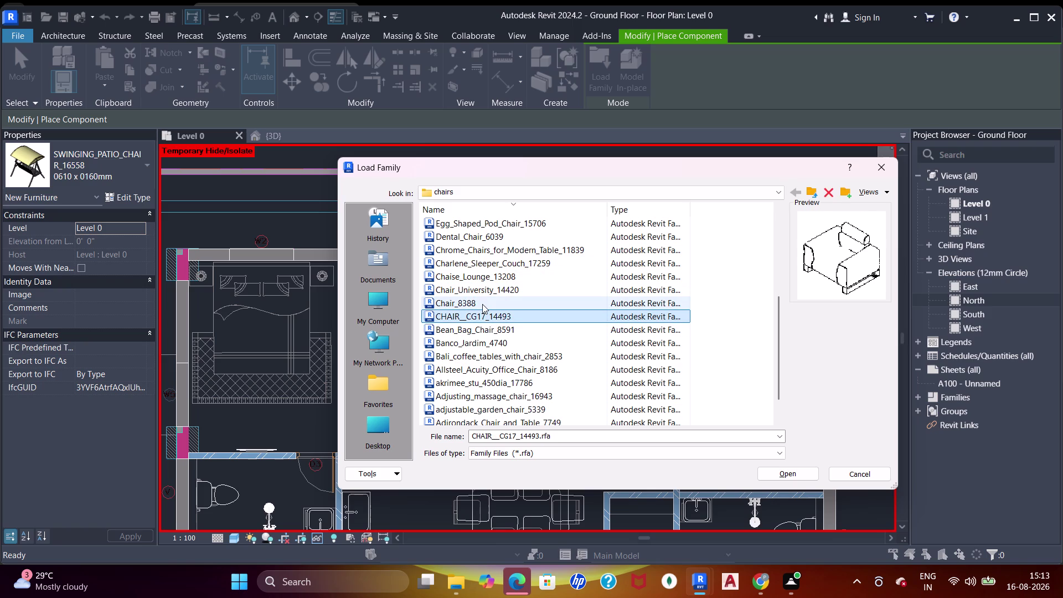
click(494, 331)
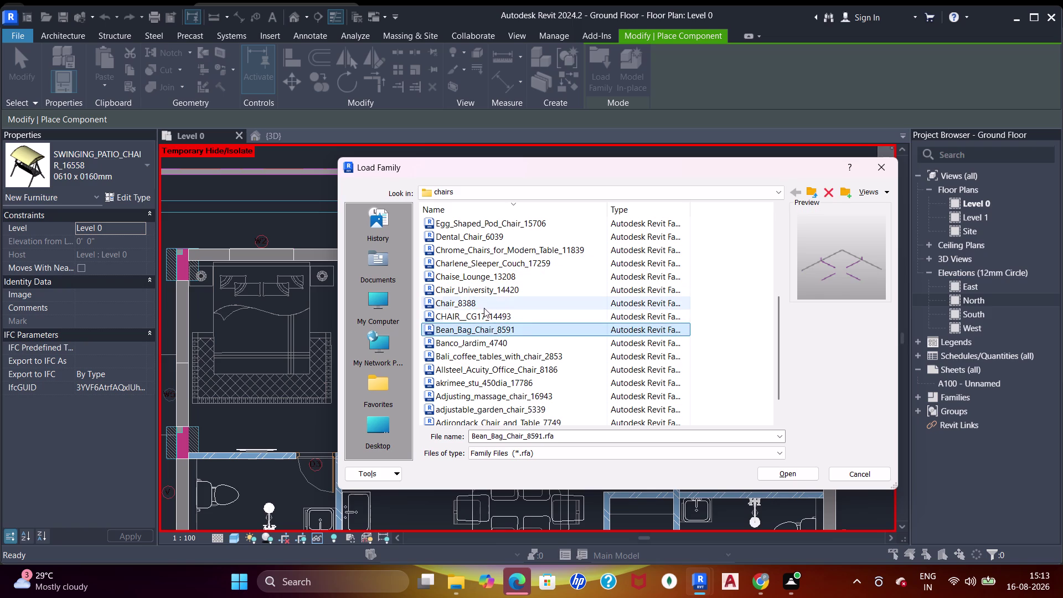
double_click(484, 305)
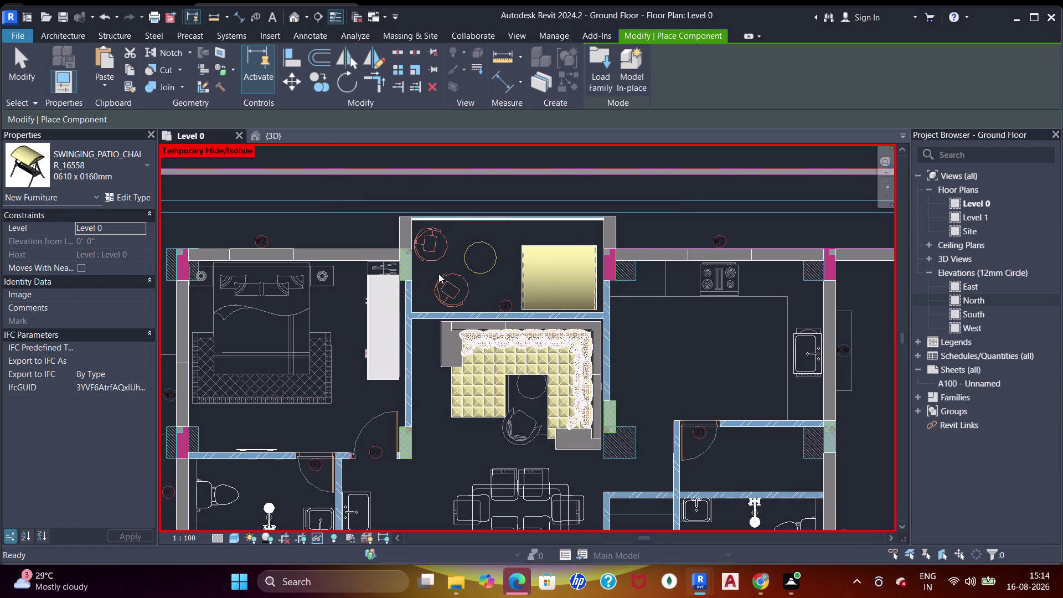
Rotate the Chair_8388 preview diagonally by the top room's upper corner, then reopen Load Family.
scroll(up, 3)
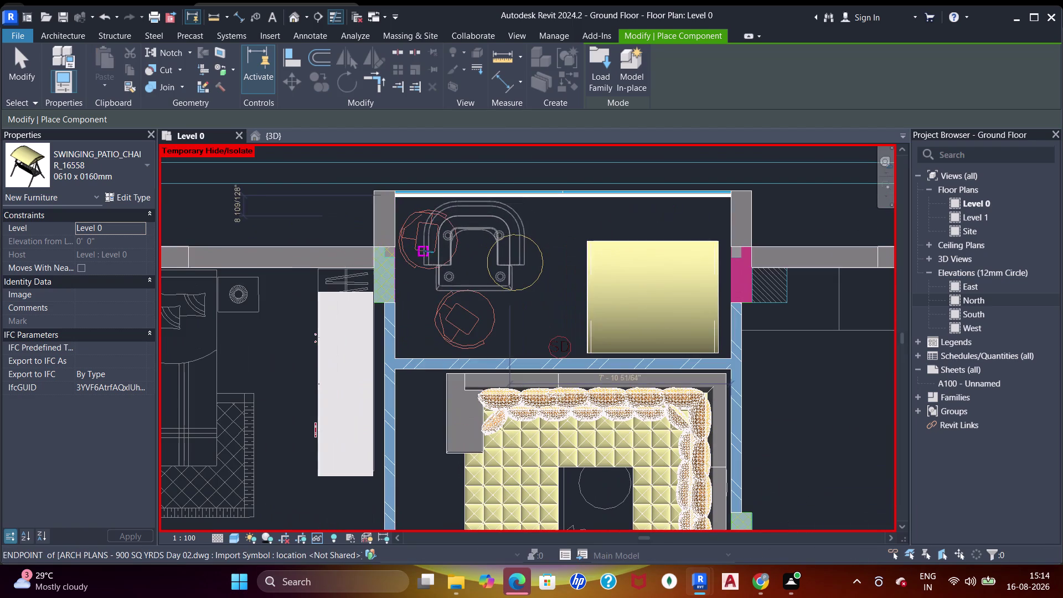
key(space)
scroll(up, 3)
key(space)
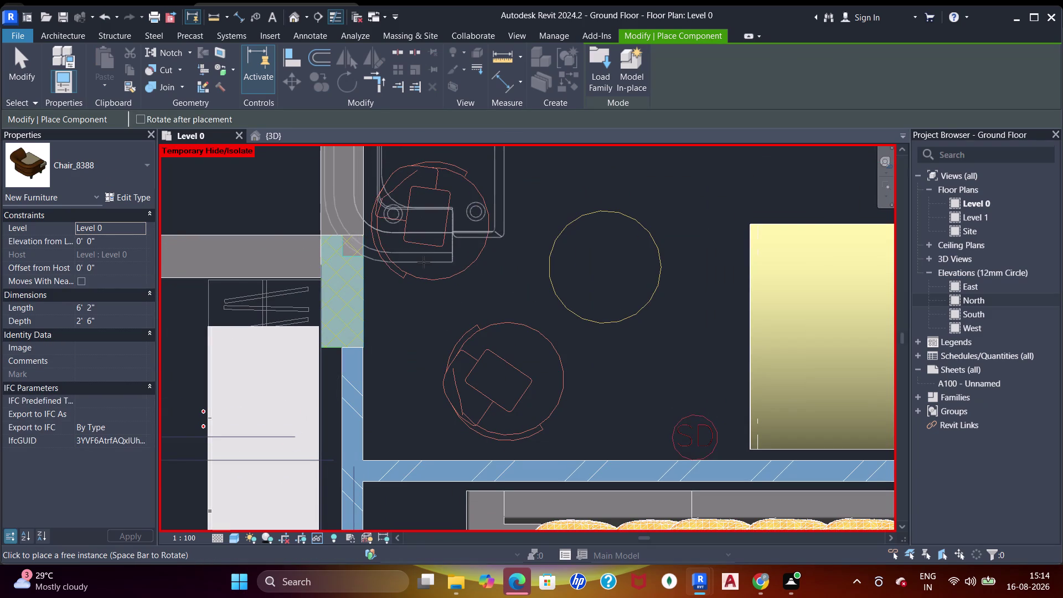
key(space)
scroll(down, 3)
middle_drag(442, 283, 442, 307)
key(space)
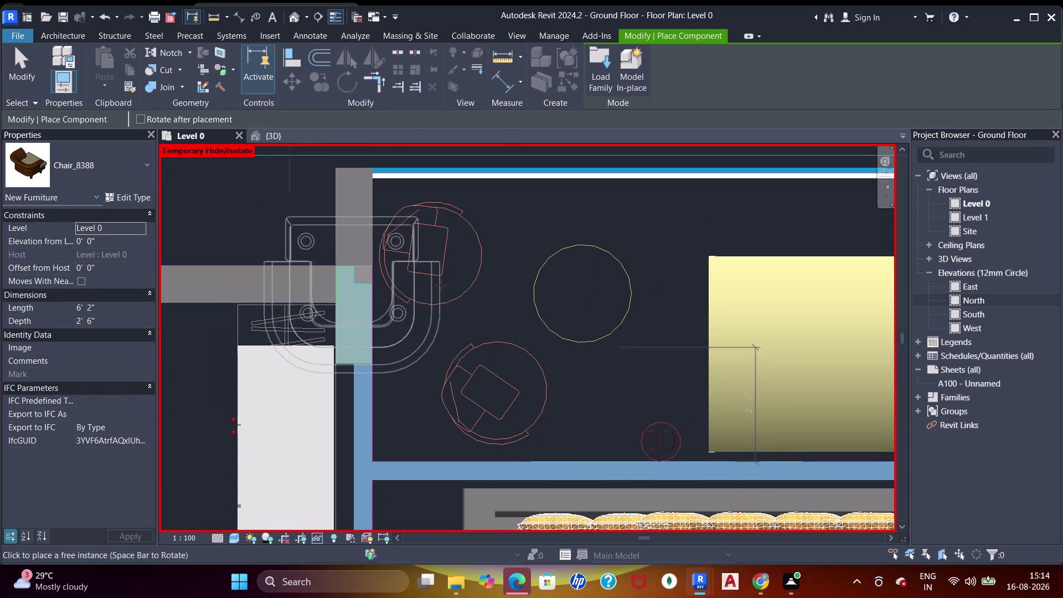
key(space)
key(space)
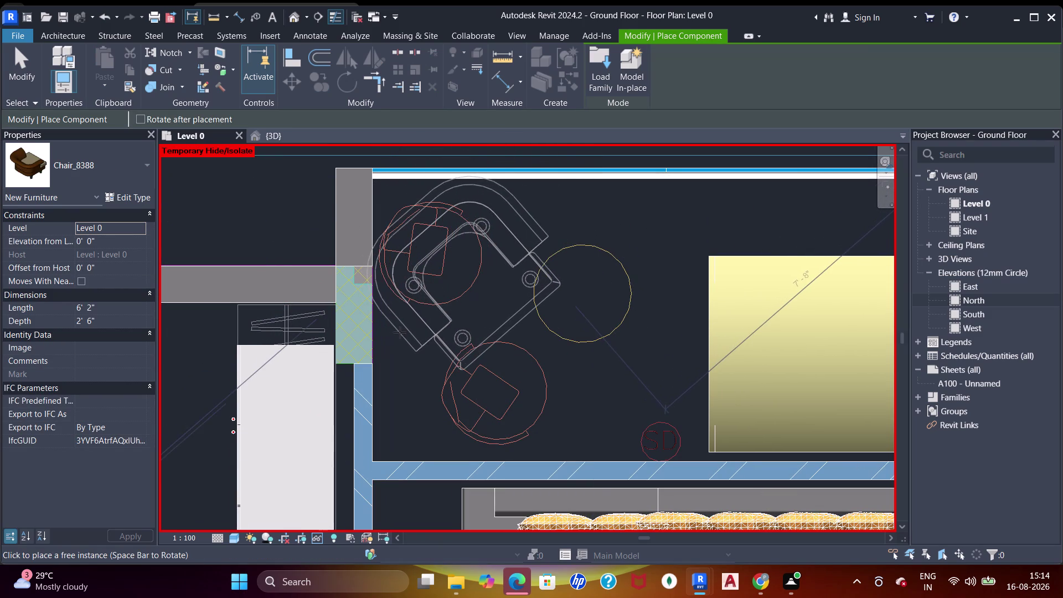
click(608, 69)
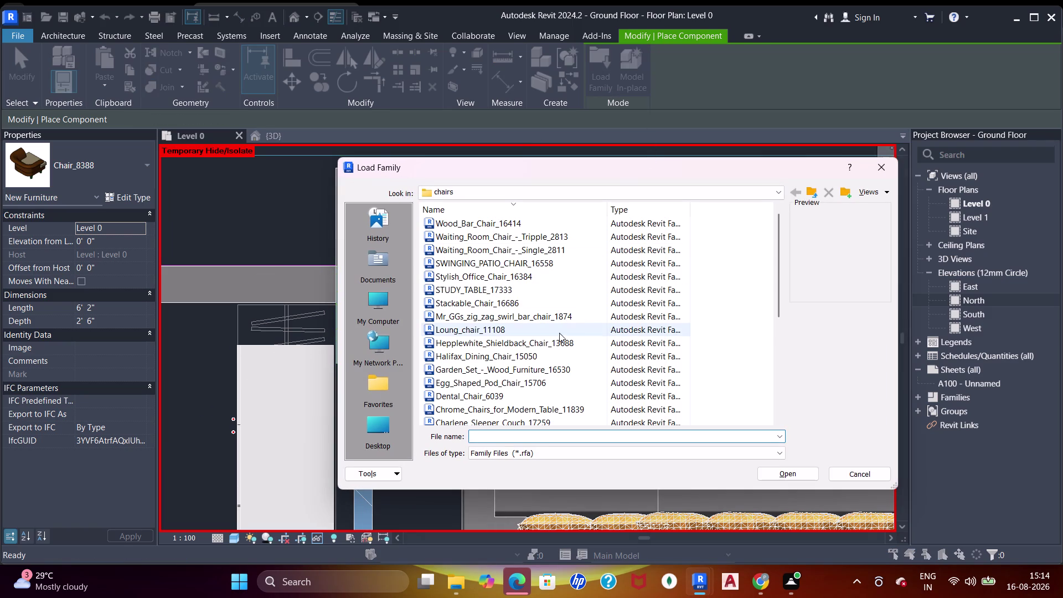
Preview the Stackable_Chair_16686, Hepplewhite shieldback and Halifax dining chair families.
click(543, 308)
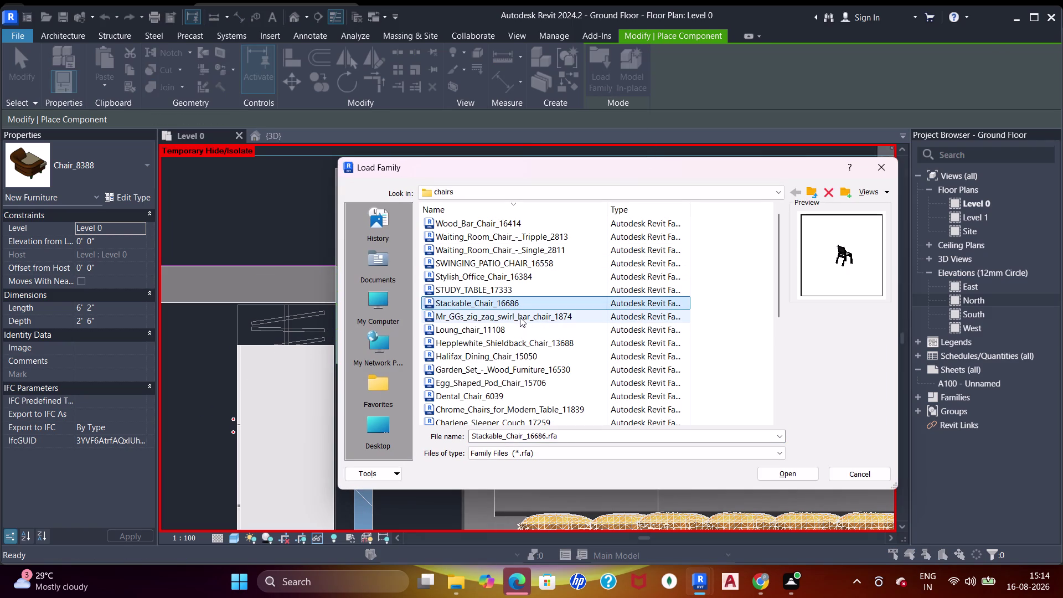
click(520, 315)
click(507, 342)
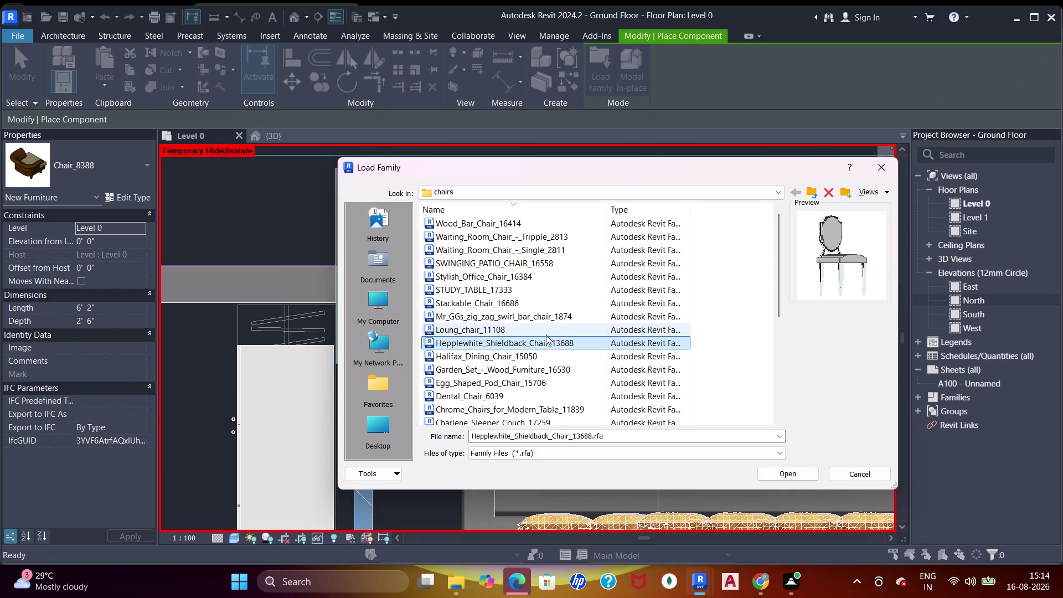
scroll(down, 3)
click(525, 329)
click(526, 321)
click(515, 352)
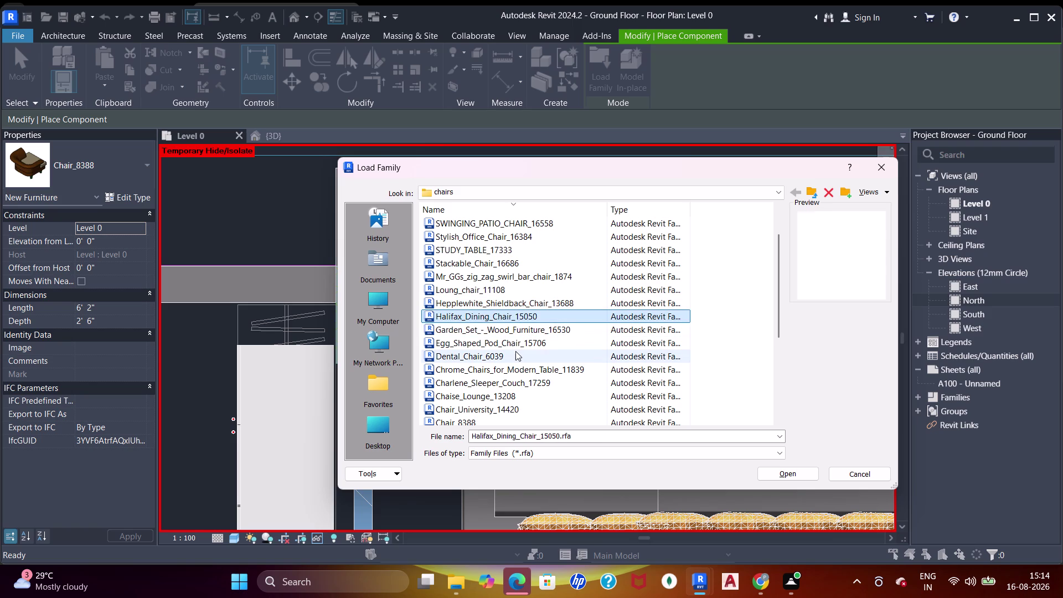
click(515, 343)
scroll(down, 3)
Preview Charlene_Sleeper_Couch_17259, Dental_Chair_6039, Chair_University_14420, Chair_8388 and Bean_Bag_Chair_8591.
click(525, 302)
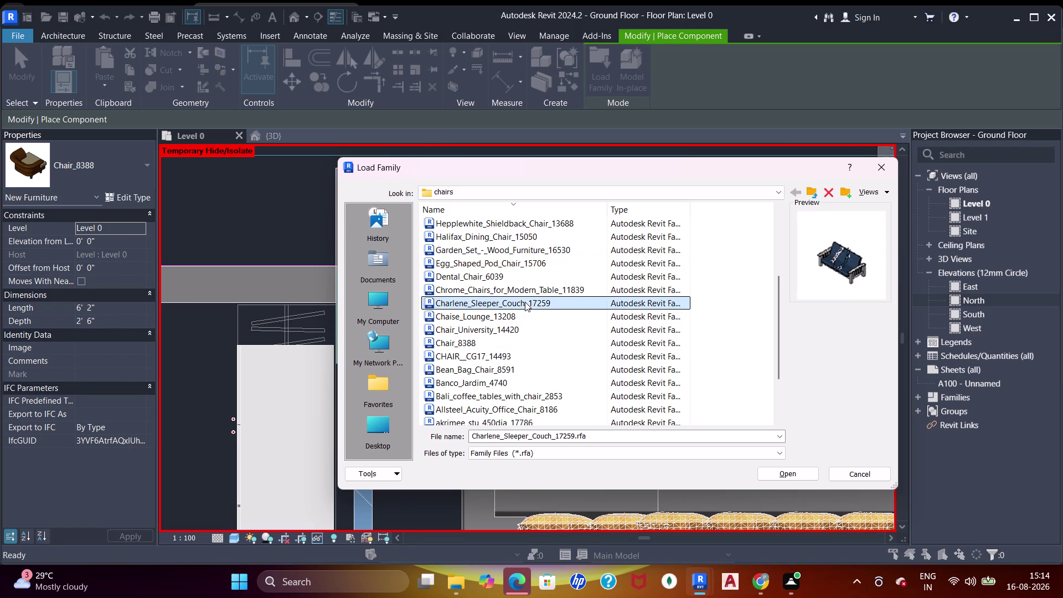
click(526, 291)
click(520, 278)
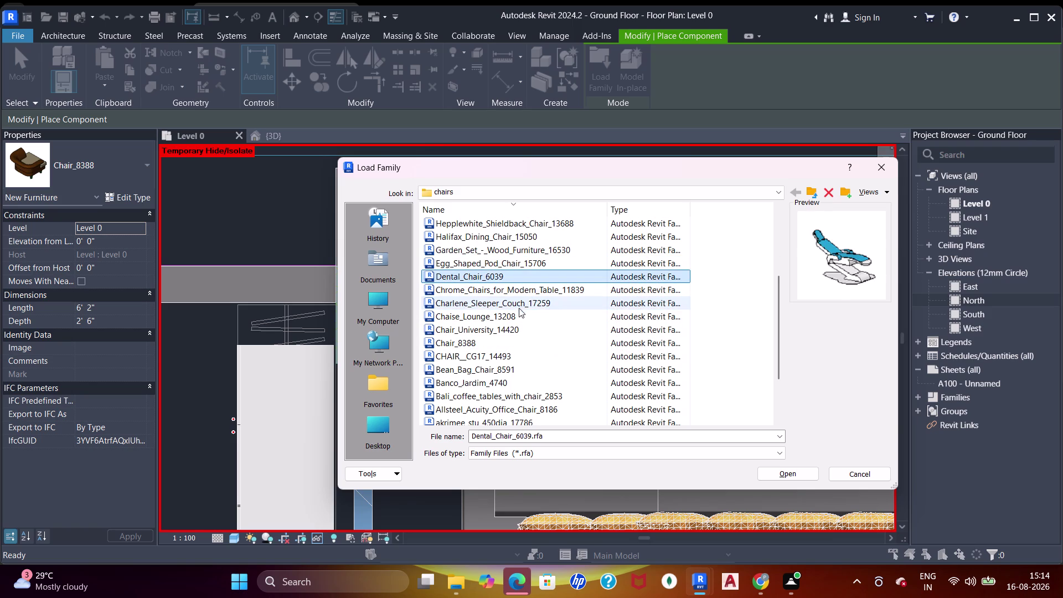
click(513, 318)
click(512, 327)
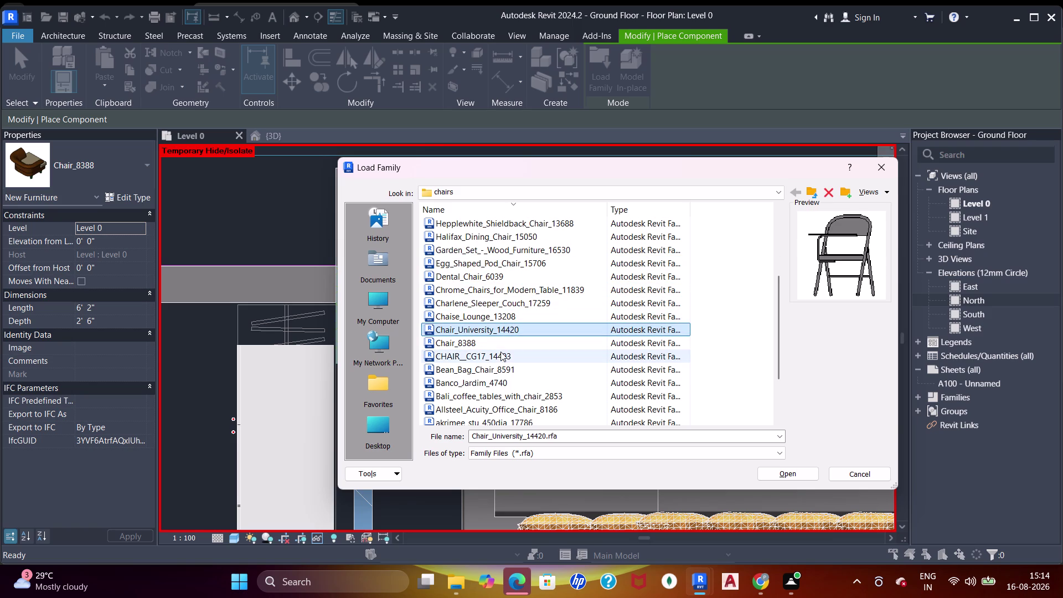
click(496, 344)
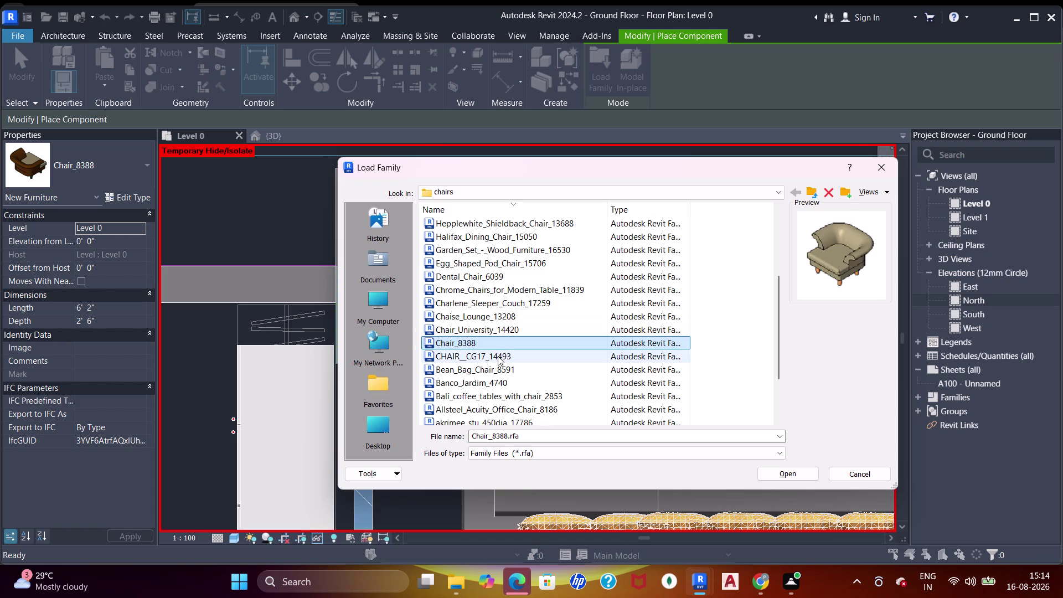
click(499, 354)
click(494, 369)
scroll(down, 3)
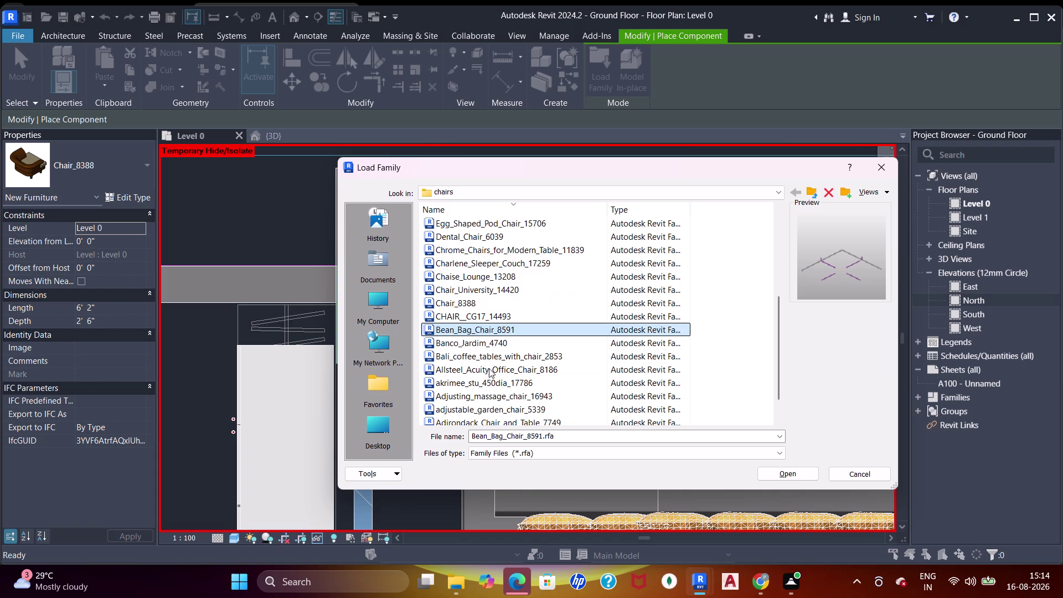
Preview Bali_coffee_tables_with_chair_2853, the akrimee_stu_450dia_17786 stool and Adjusting_massage_chair_16943.
click(494, 344)
click(495, 360)
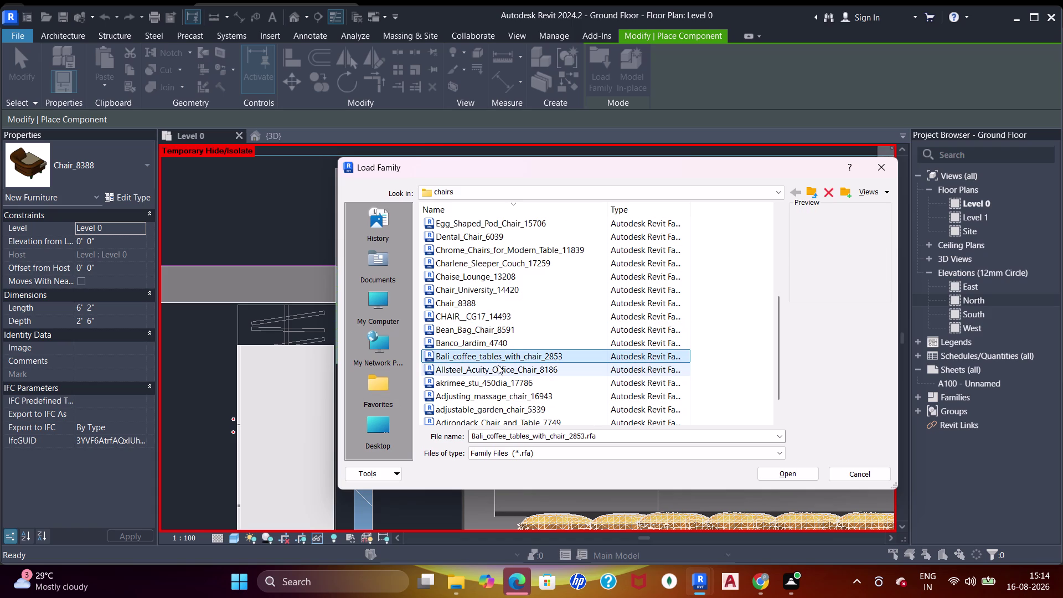
click(499, 366)
click(491, 384)
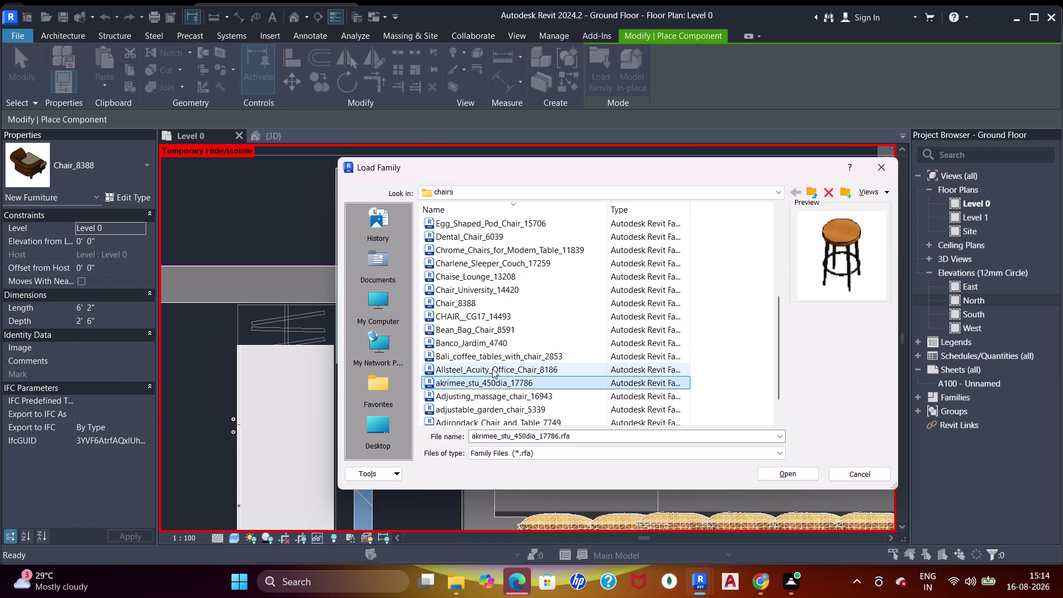
scroll(down, 3)
click(496, 373)
scroll(down, 3)
click(495, 382)
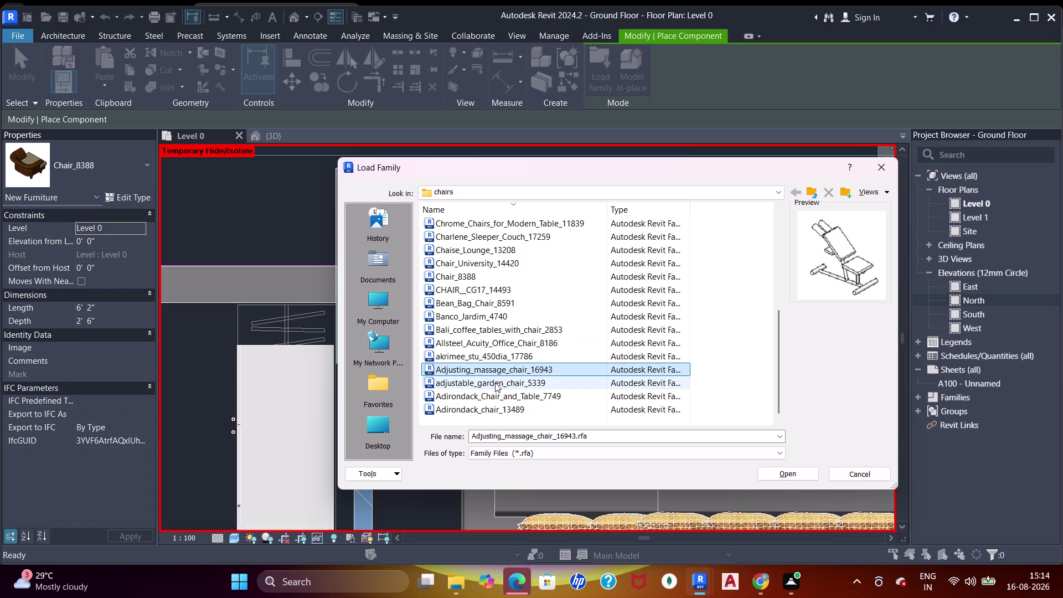
Preview the Adirondack chair families, then load adjustable_garden_chair_5339.
click(500, 401)
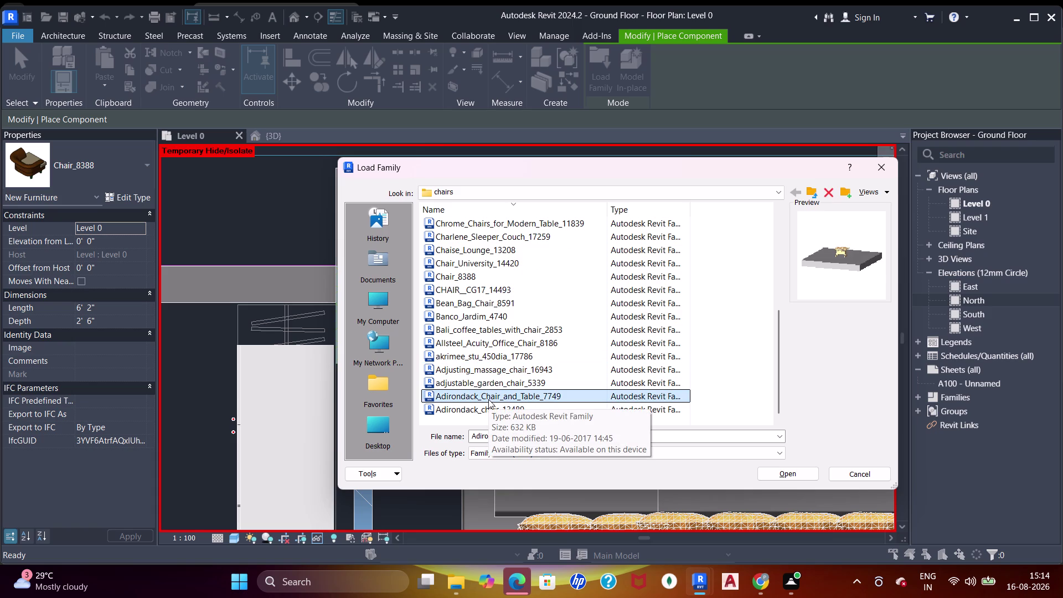
click(488, 400)
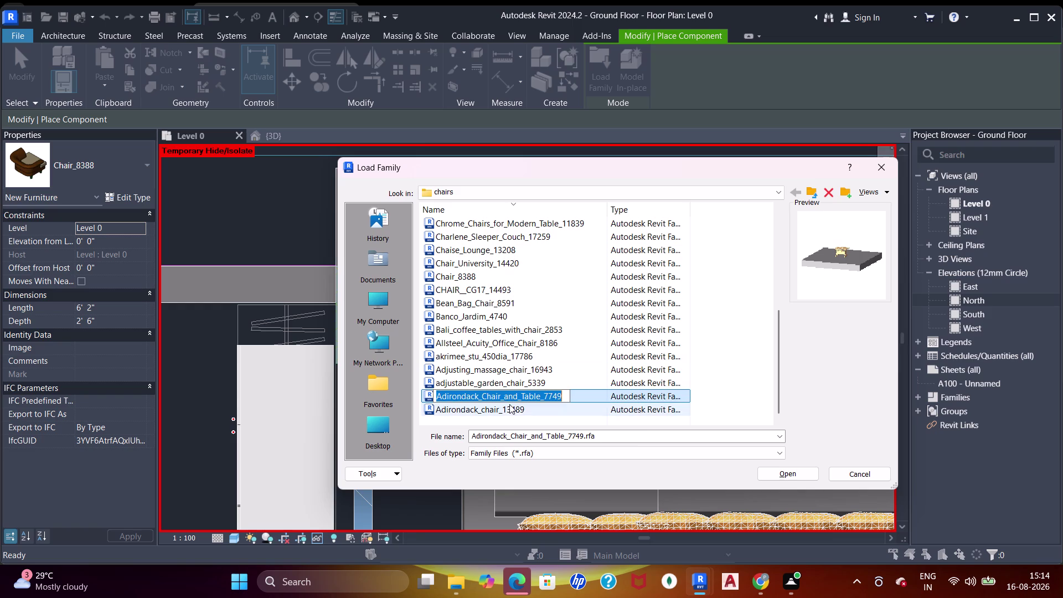
click(518, 410)
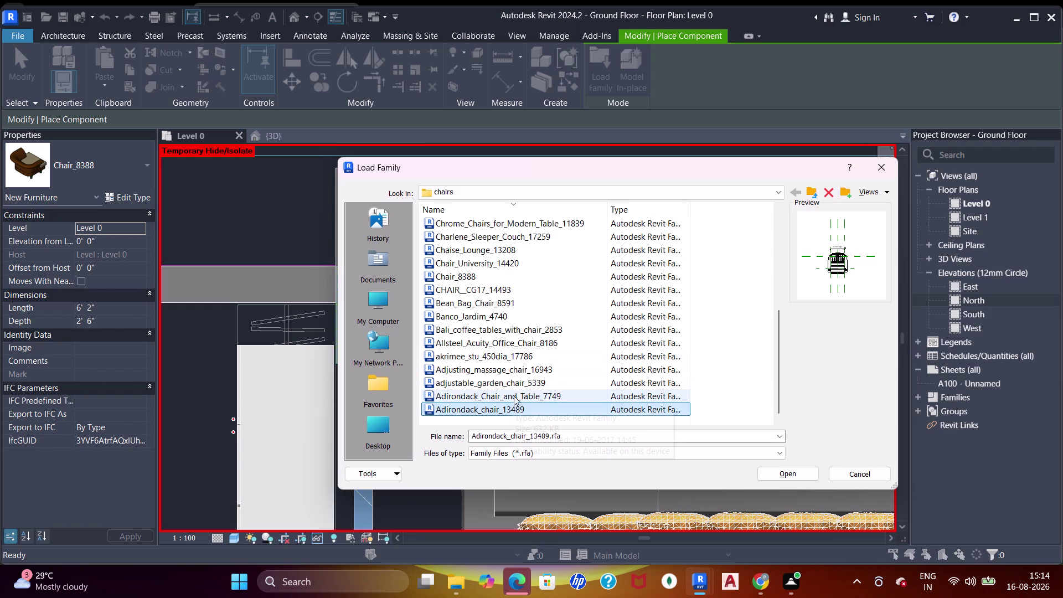
click(518, 388)
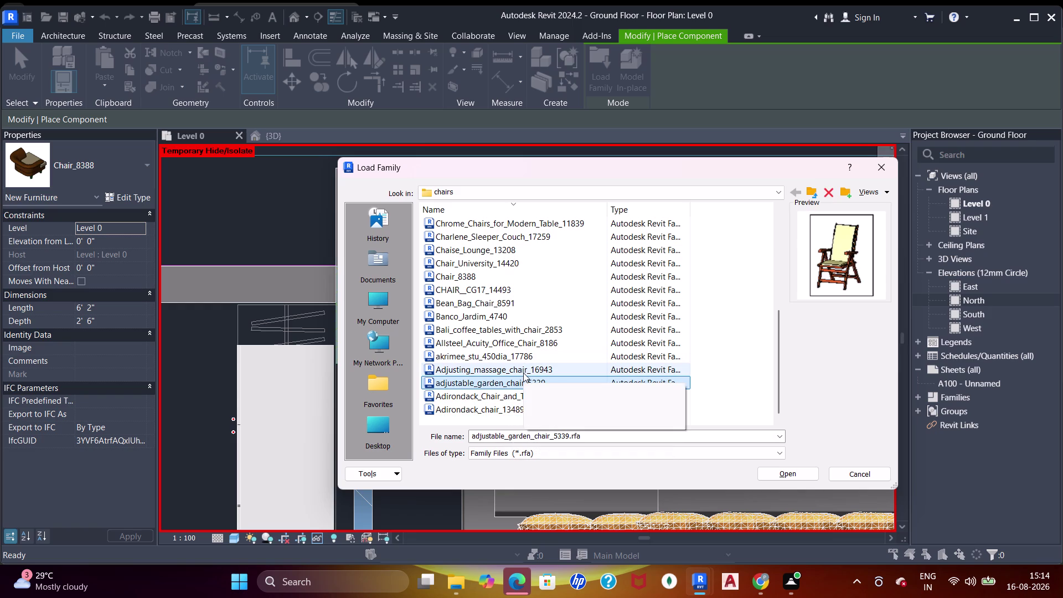
double_click(503, 384)
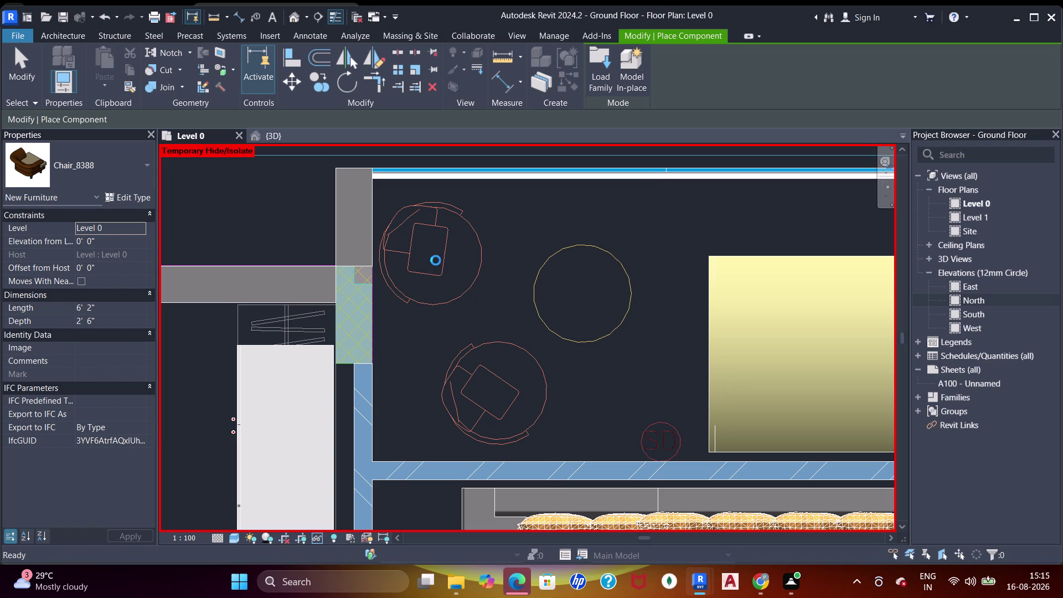
Rotate the garden chair to face the round table, place two stacked instances, then exit placement.
scroll(up, 3)
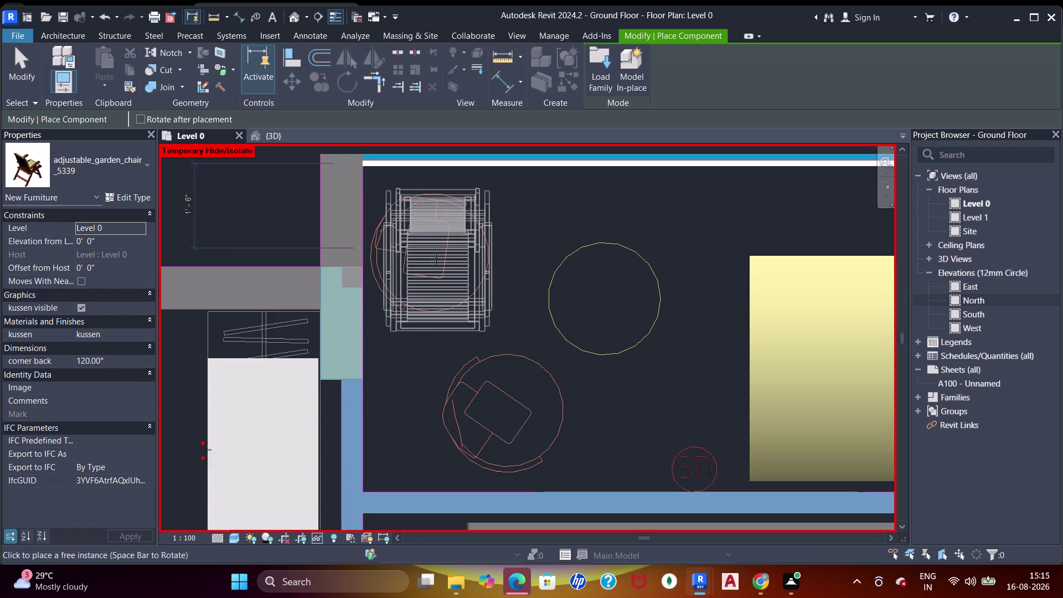
key(space)
click(438, 259)
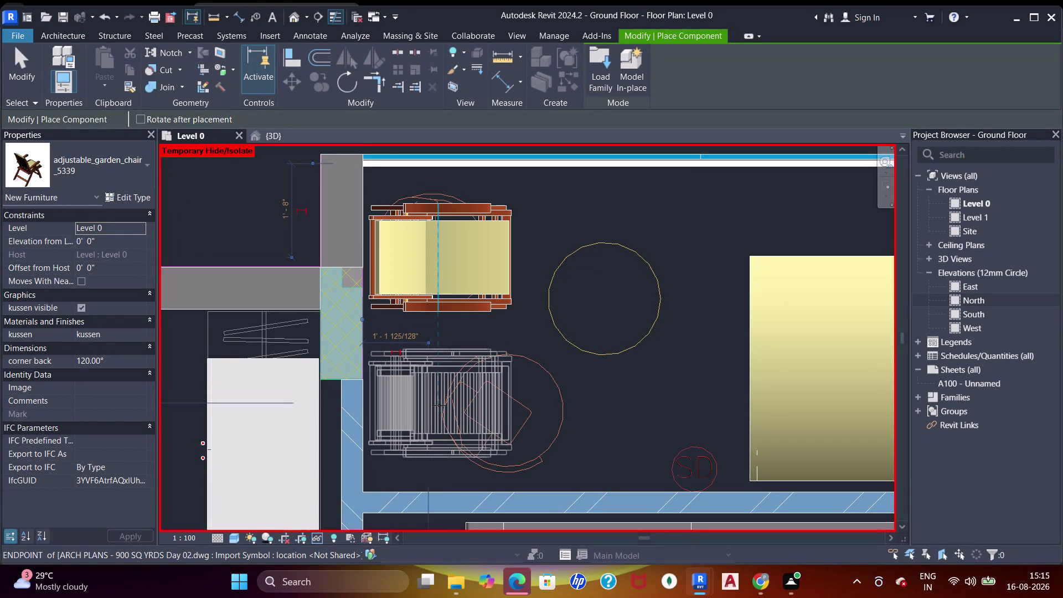
click(440, 408)
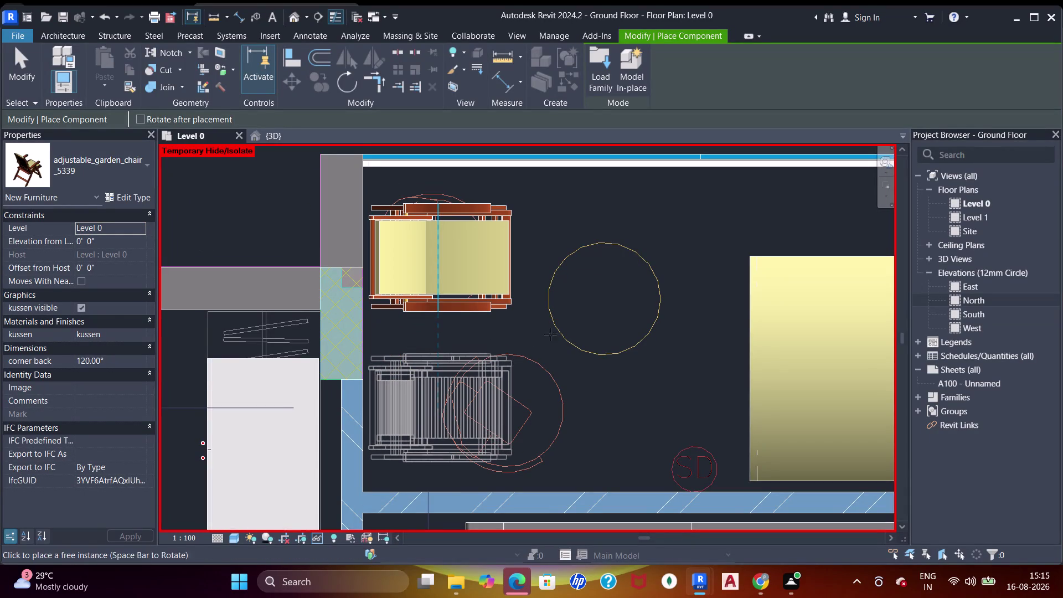
key(Escape)
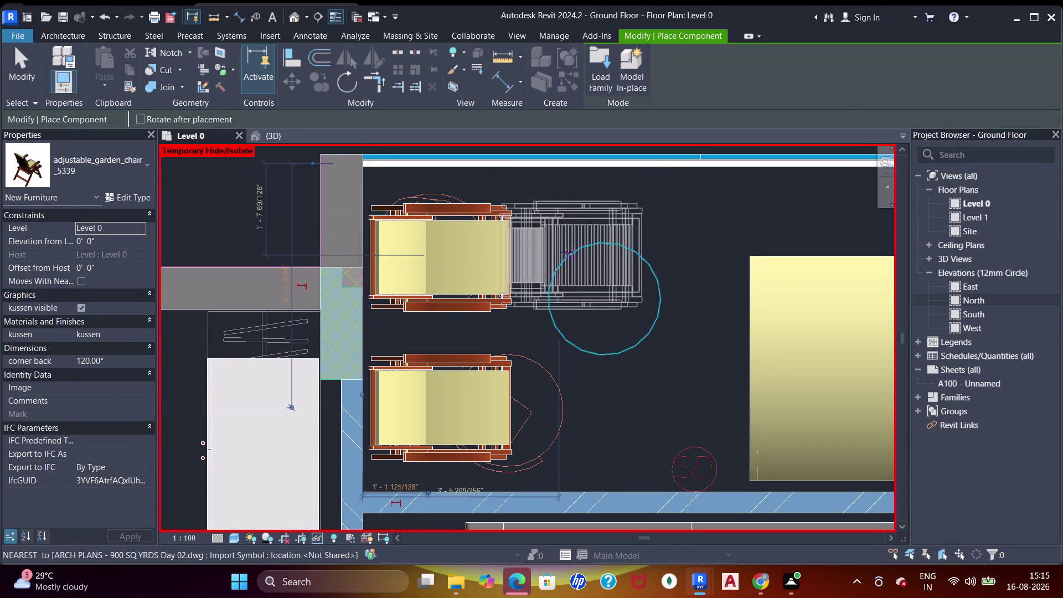
key(Escape)
key(Escape)
key(Escape)
Pan and zoom across the Level 0 plan to look over the parking area.
scroll(down, 3)
middle_drag(604, 307, 586, 243)
scroll(down, 3)
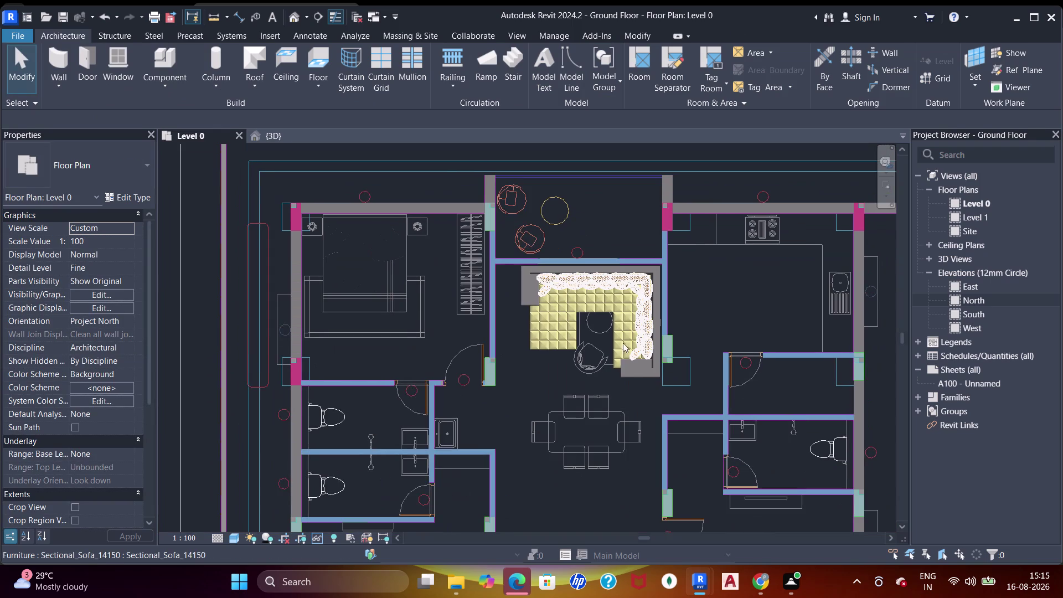
middle_drag(632, 356, 602, 216)
middle_drag(645, 330, 636, 214)
scroll(down, 3)
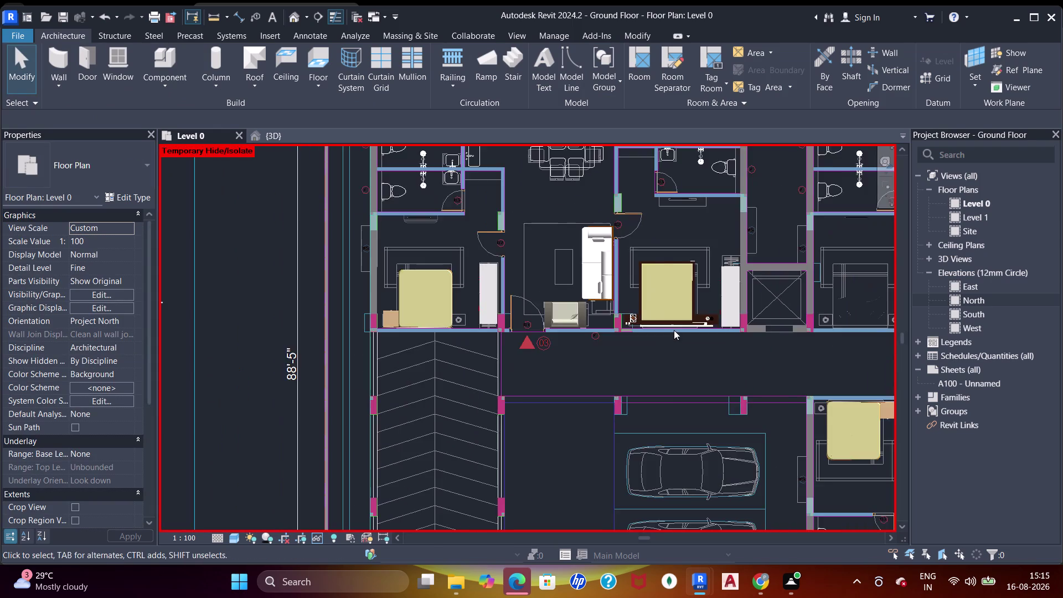
middle_drag(674, 331, 647, 230)
middle_drag(722, 415, 598, 337)
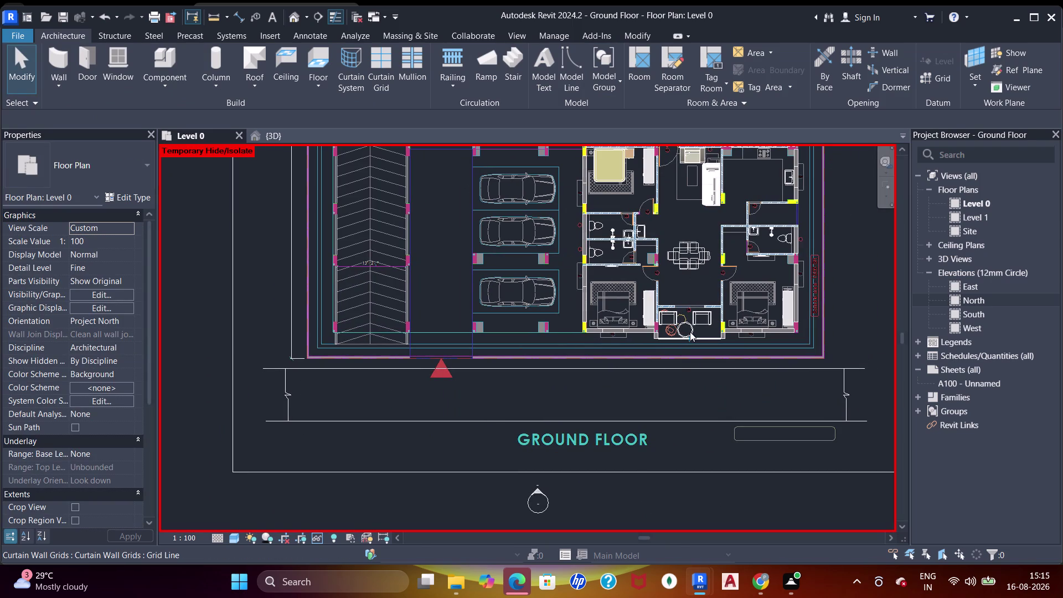
scroll(up, 3)
Select the round table, start rotating it, and bring the garden chairs area into view.
click(688, 329)
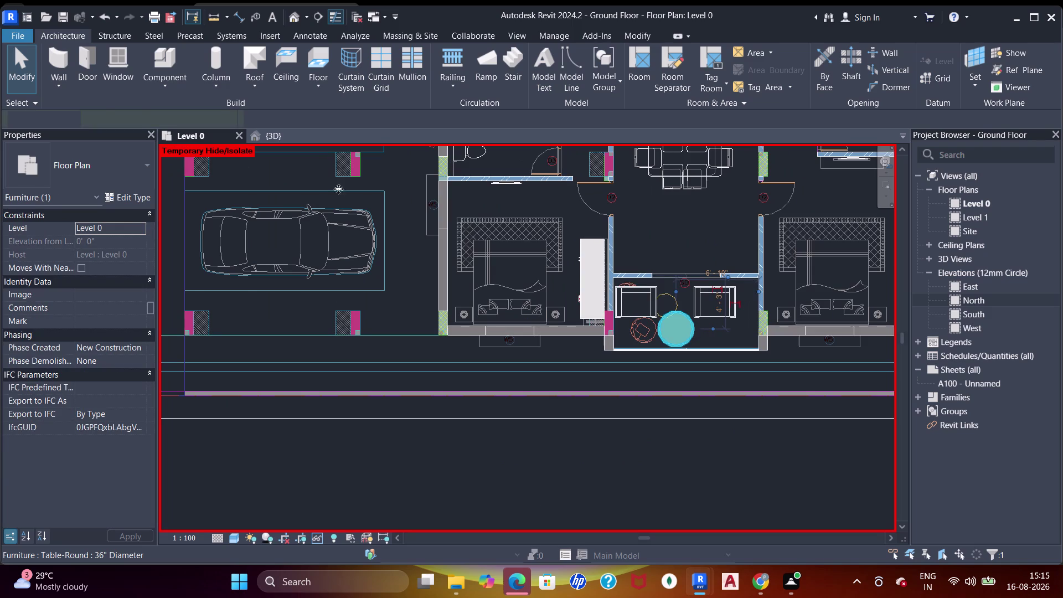
click(326, 86)
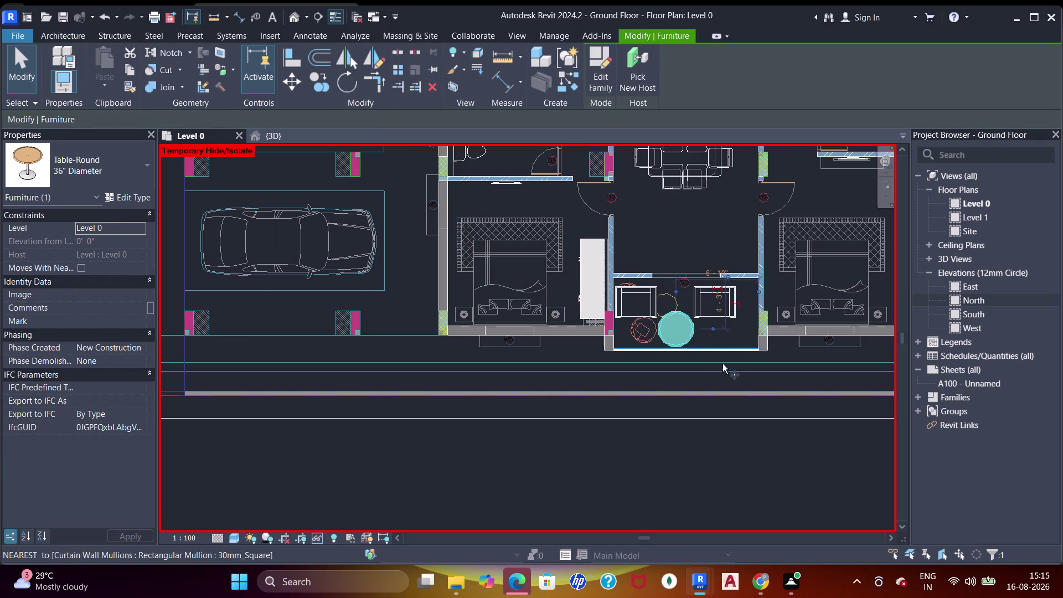
click(674, 314)
scroll(down, 3)
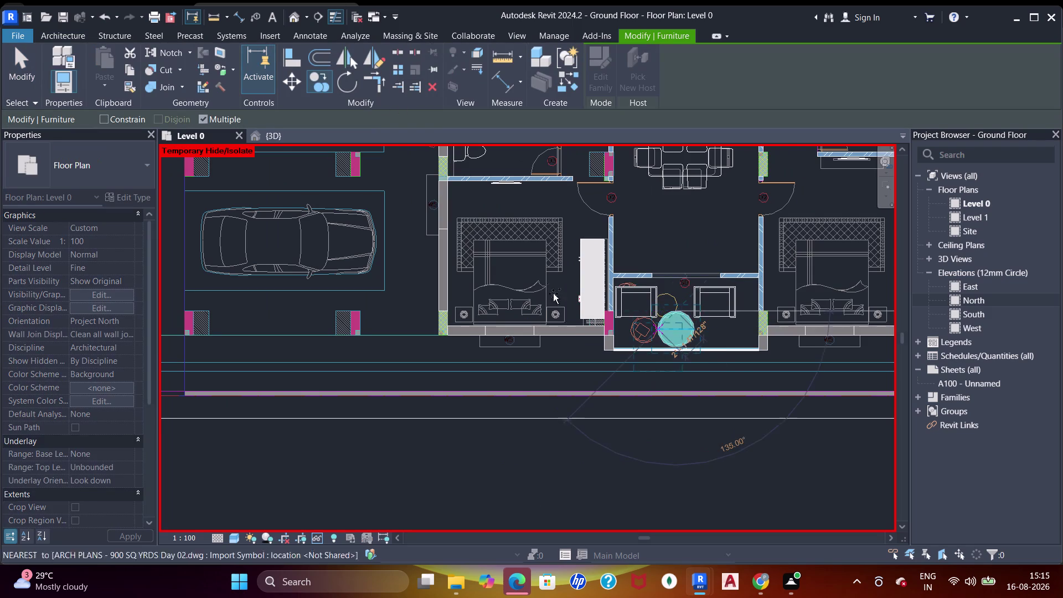
middle_drag(551, 287, 610, 426)
scroll(up, 3)
middle_drag(537, 249, 559, 385)
middle_drag(566, 269, 570, 387)
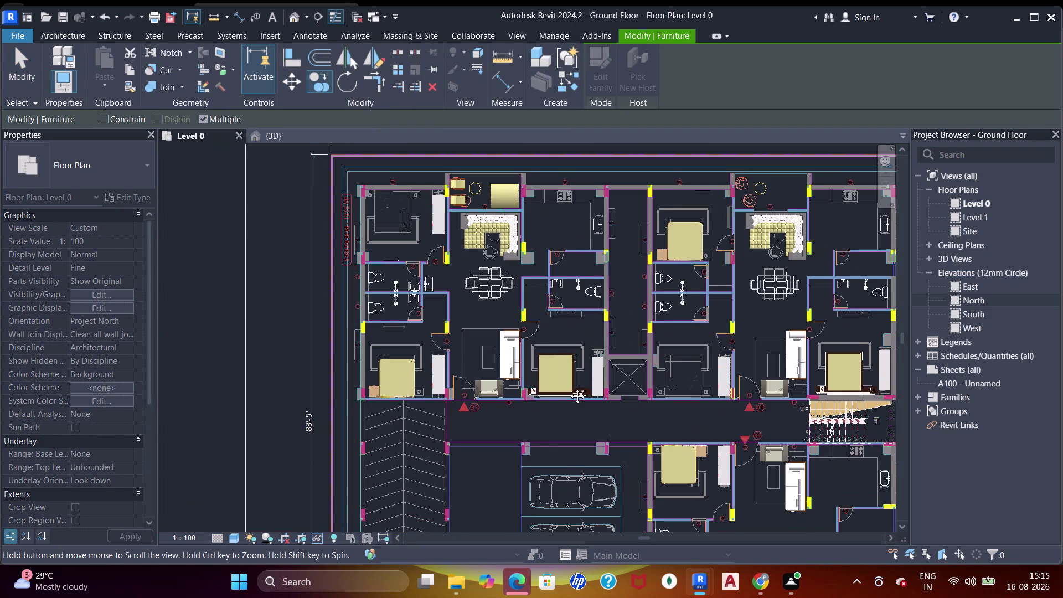
middle_drag(570, 387, 570, 388)
scroll(up, 3)
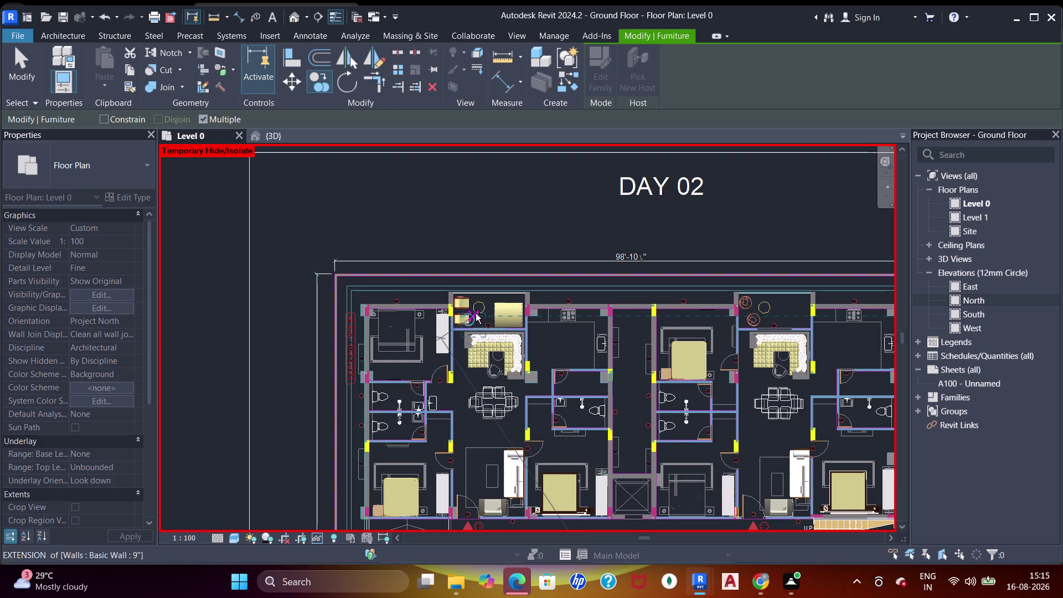
scroll(up, 3)
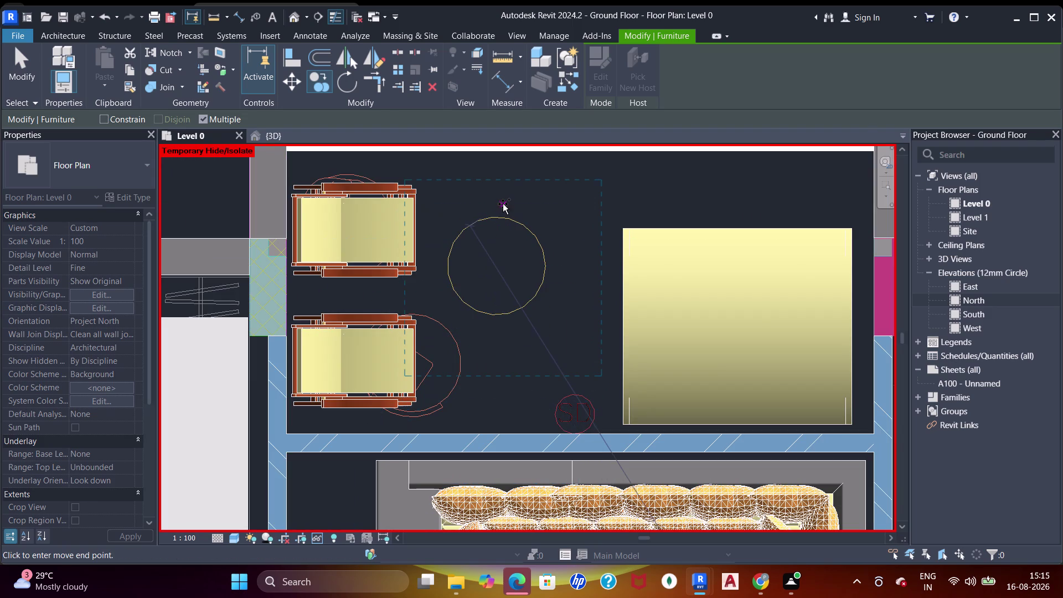
Move the round table between the garden chairs.
click(507, 201)
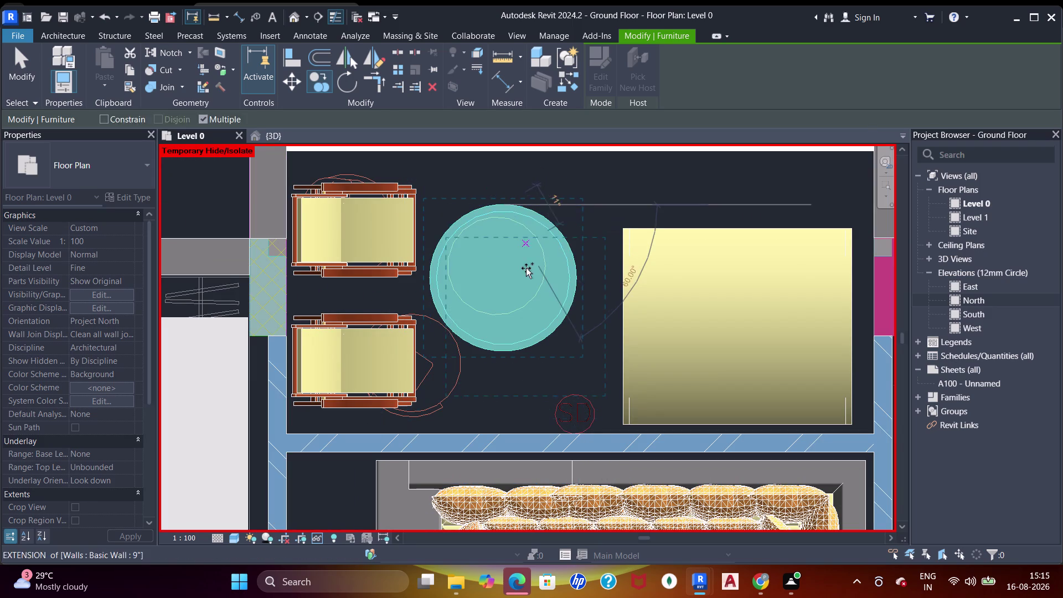
key(Escape)
key(Escape)
key(Escape)
key(Escape)
key(Escape)
Nudge the round table and upper garden chair upward with the arrow keys, then deselect.
click(528, 205)
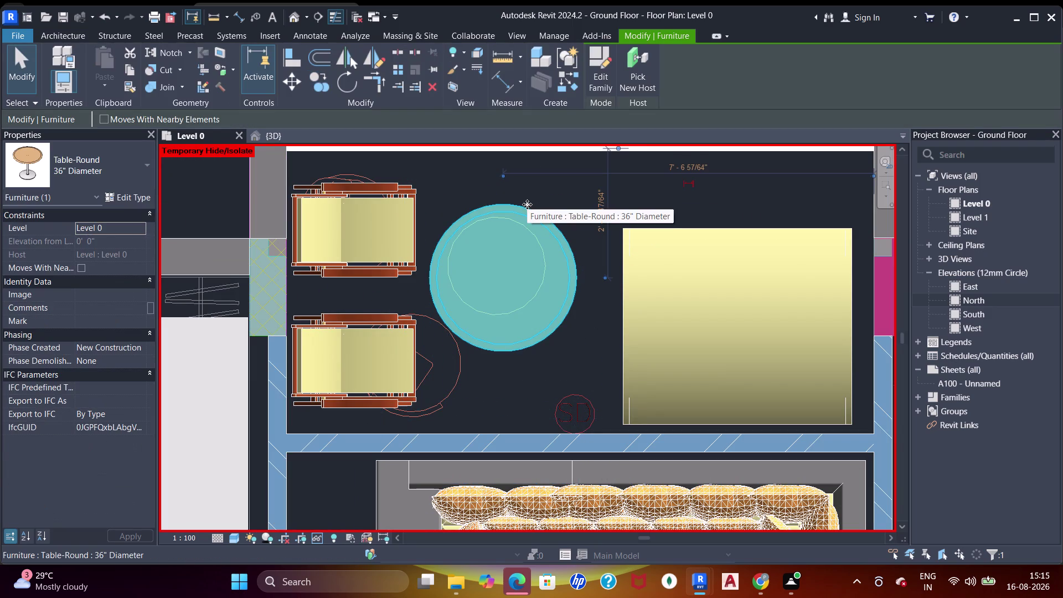
key(Up)
key(Up)
click(351, 194)
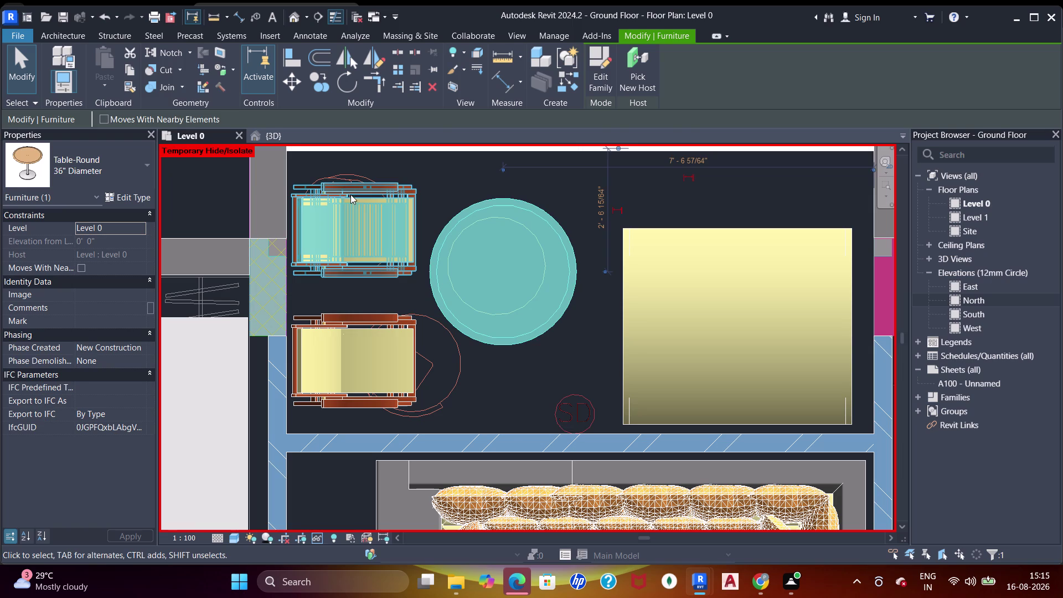
key(Up)
key(Up)
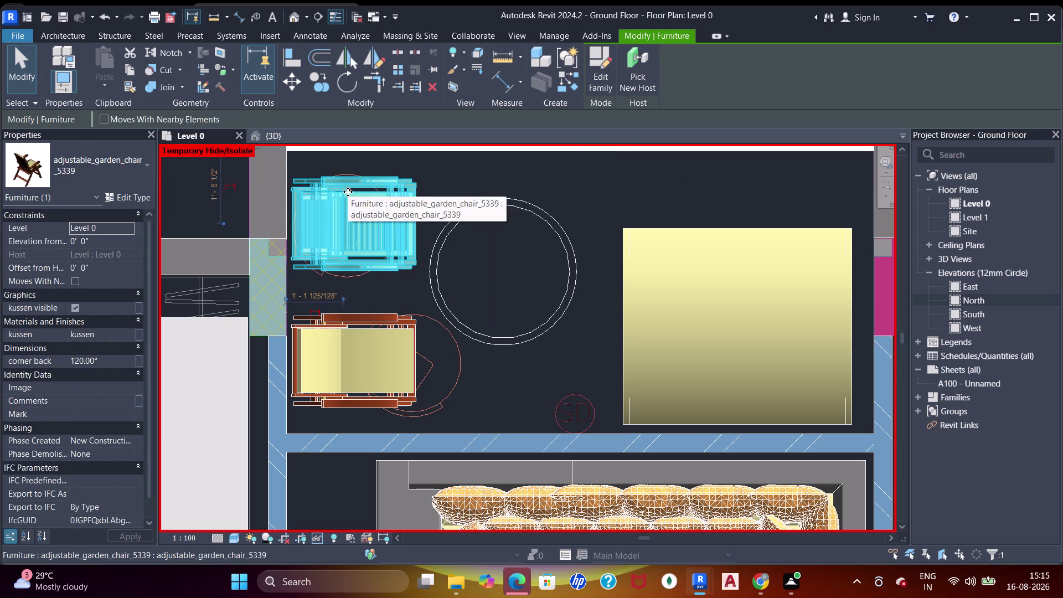
key(Escape)
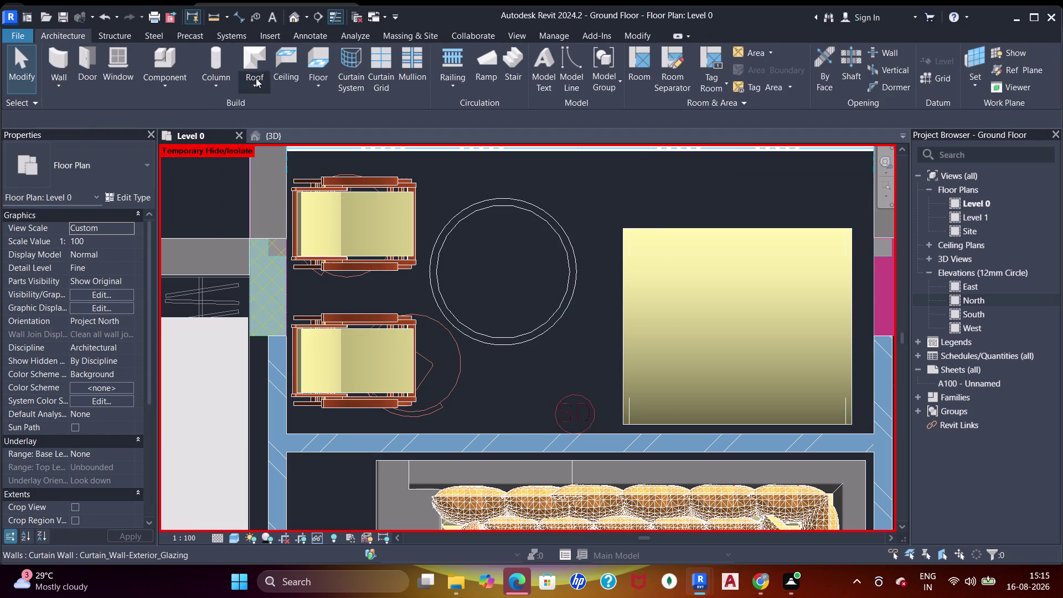
click(169, 51)
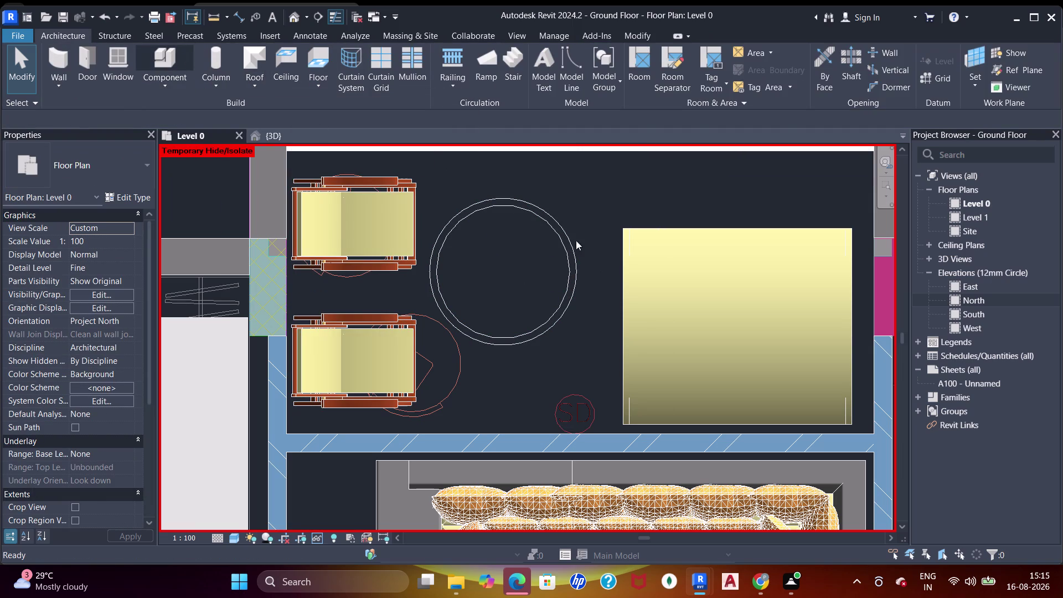
Pan toward the neighbouring unit's balcony room and open the chairs family library.
scroll(down, 3)
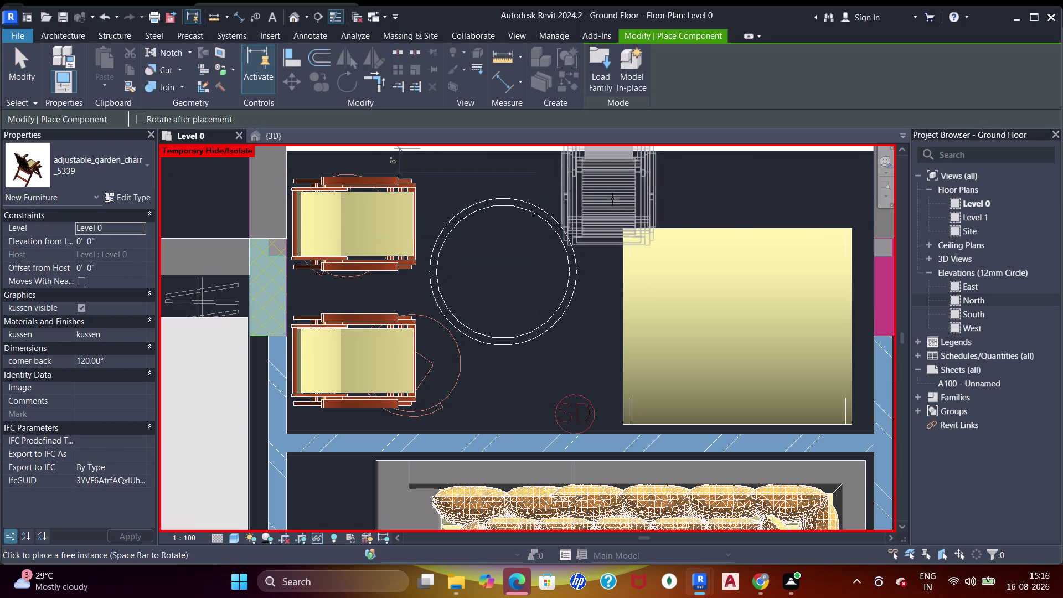
scroll(down, 3)
middle_drag(659, 244, 493, 224)
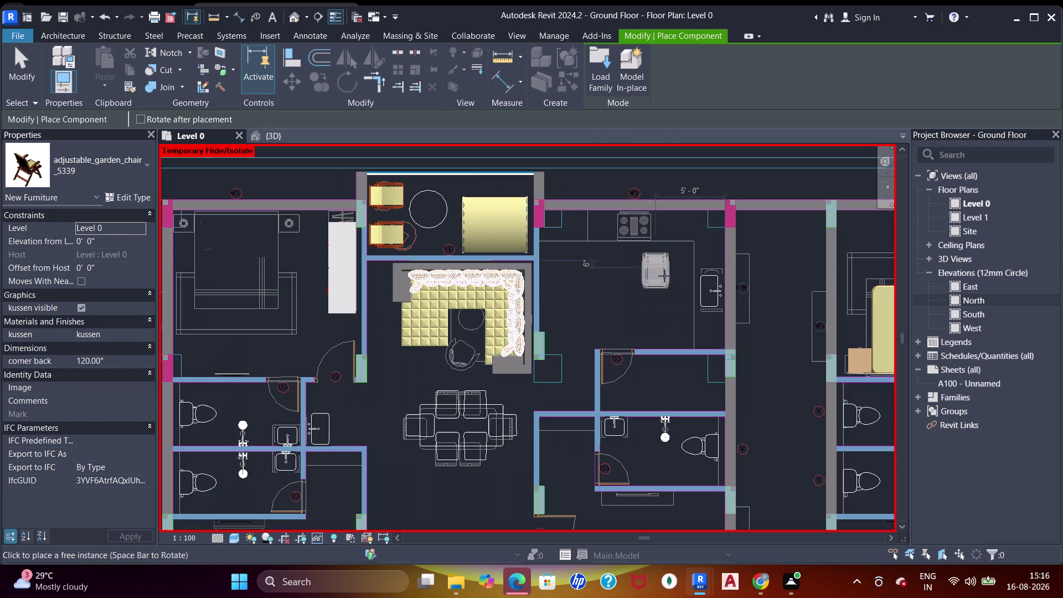
middle_drag(743, 280, 468, 273)
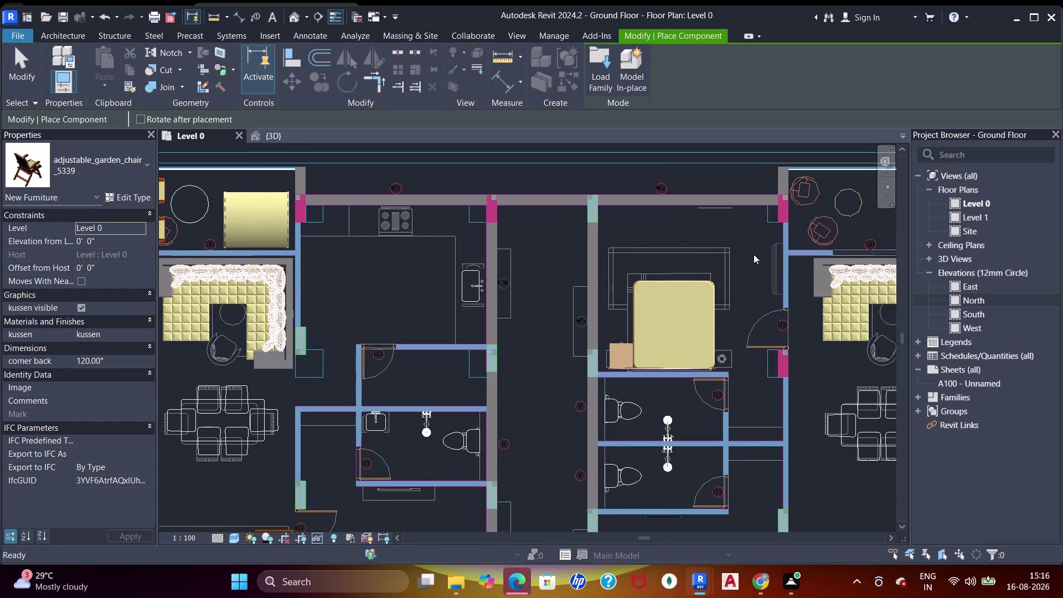
middle_drag(737, 253, 666, 283)
scroll(up, 3)
scroll(up, 3)
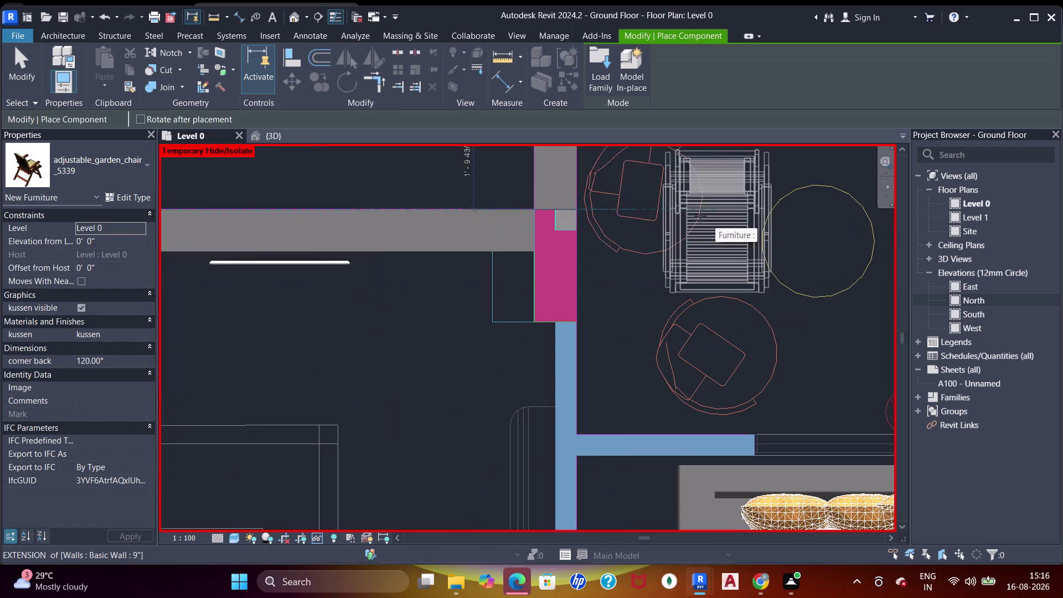
click(592, 63)
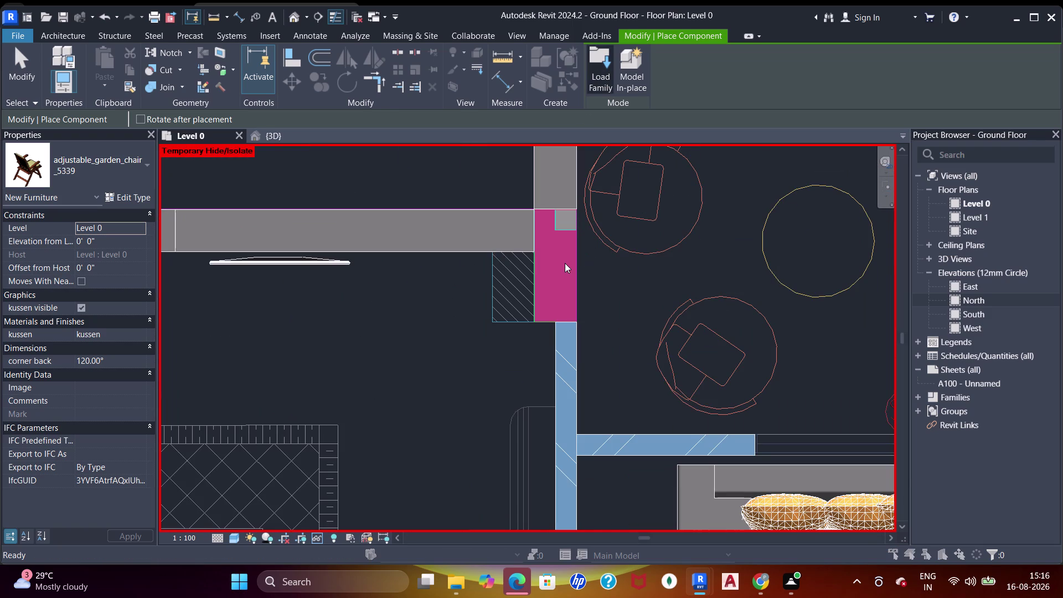
click(485, 305)
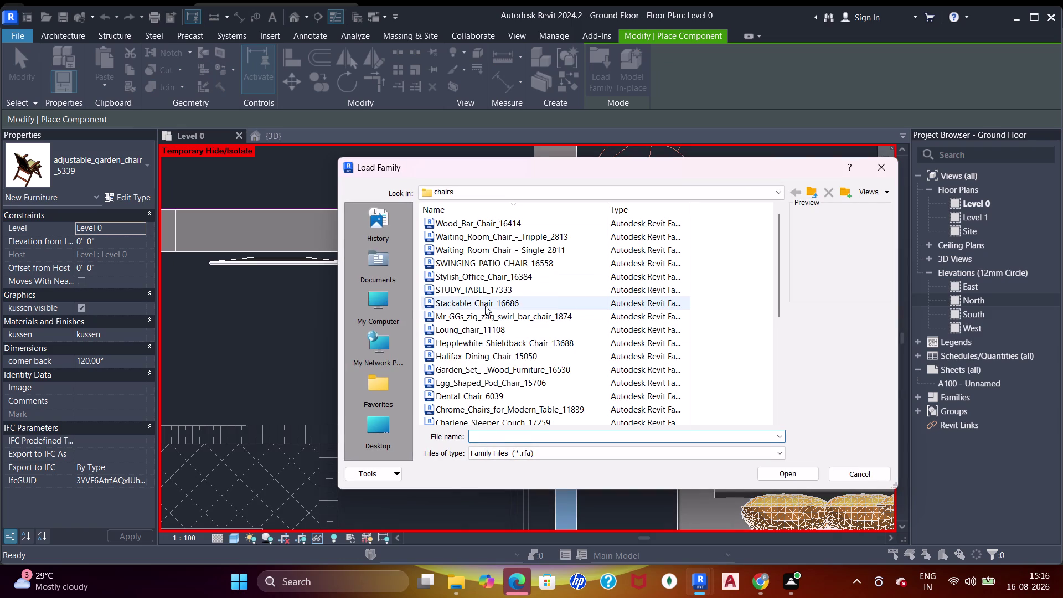
Preview chair families including STUDY_TABLE_17333, the egg pod chair and Chaise_Lounge_13208.
click(495, 313)
click(500, 290)
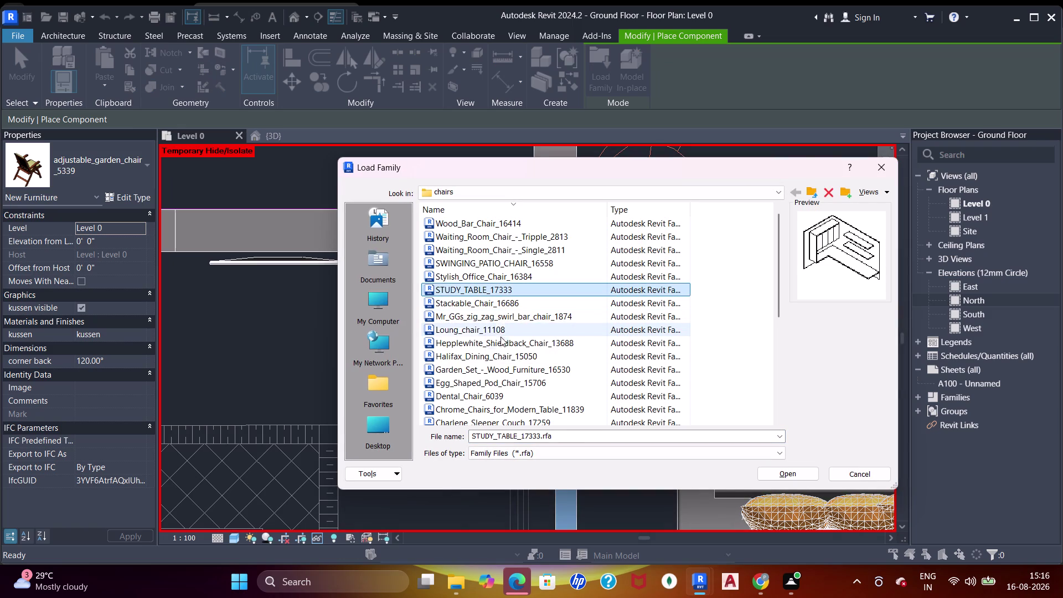
click(502, 346)
click(503, 357)
scroll(down, 3)
click(503, 307)
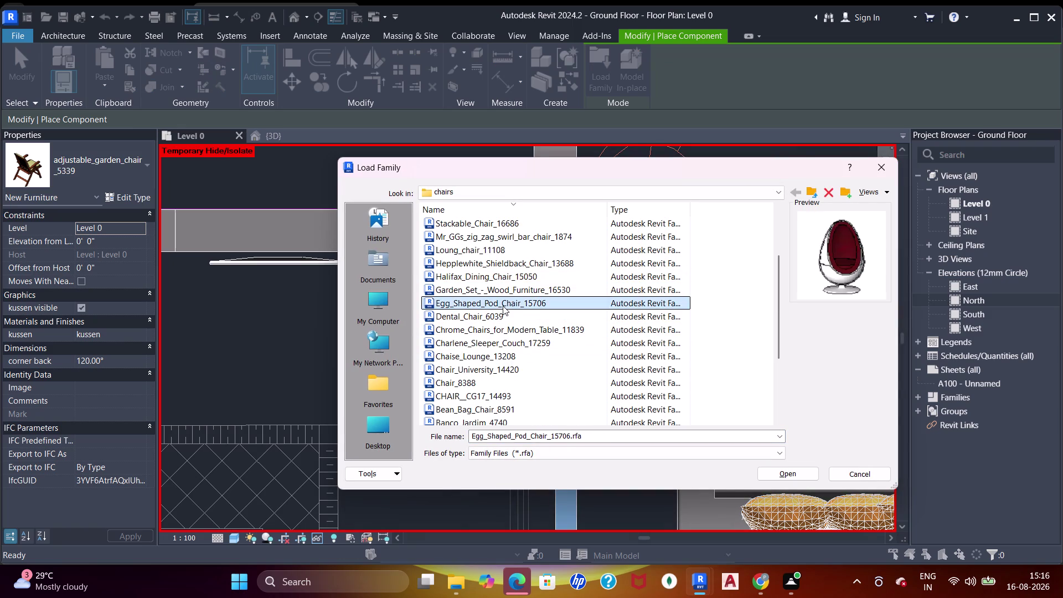
click(502, 315)
click(506, 330)
click(509, 353)
click(504, 375)
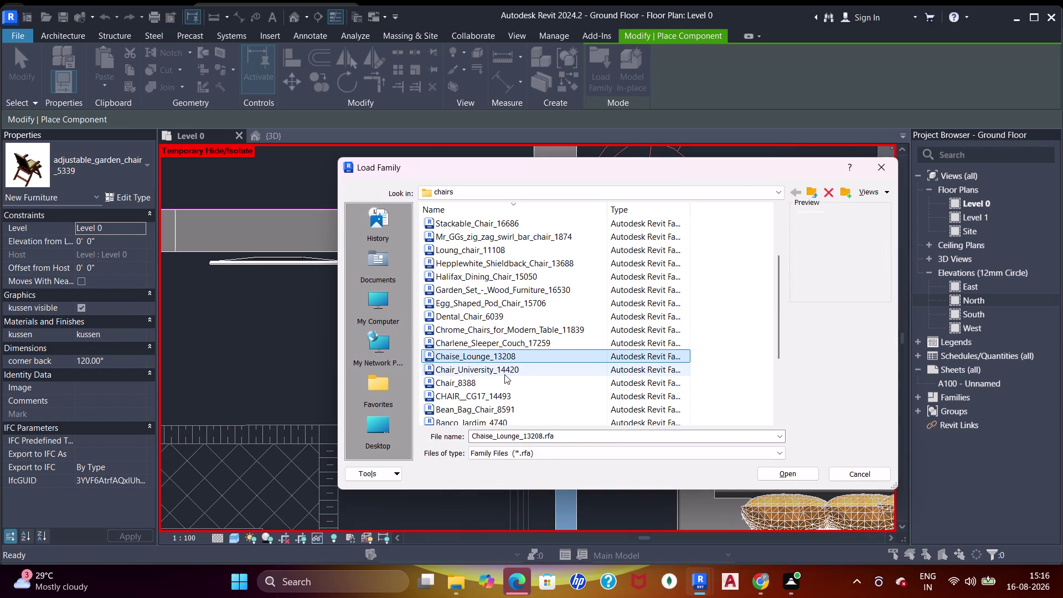
scroll(down, 3)
Preview more families, including the Chair_8388 armchair and the Bali coffee table set.
click(493, 276)
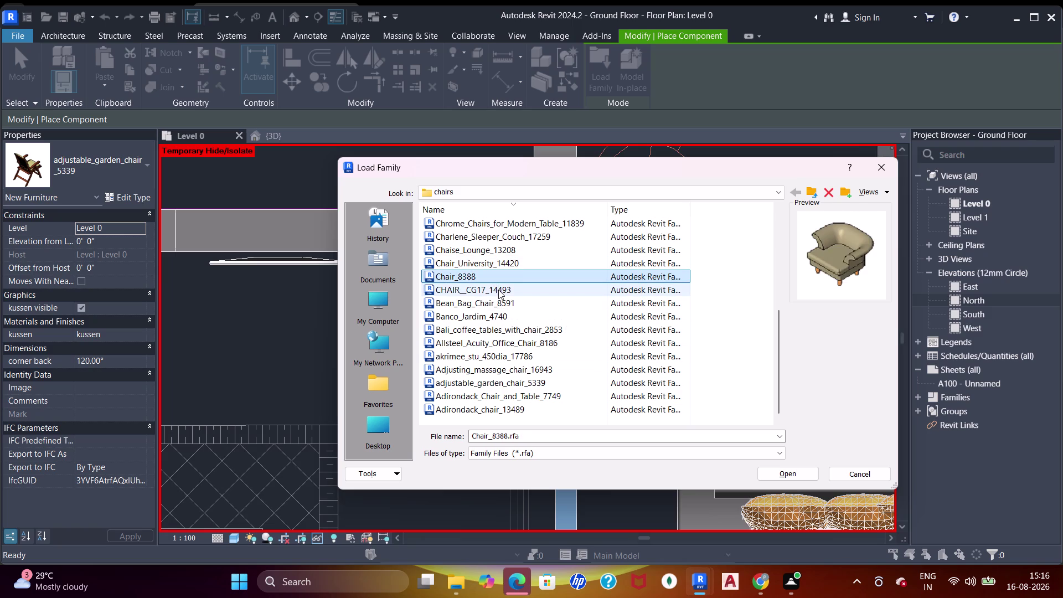
click(498, 290)
click(504, 301)
click(506, 312)
click(508, 331)
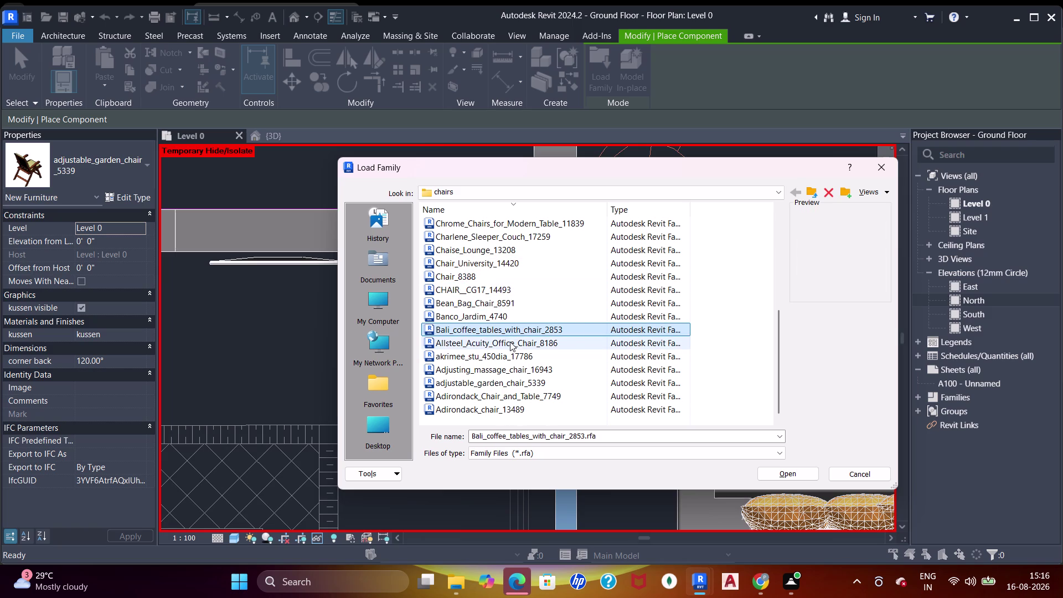
click(510, 342)
click(510, 354)
click(509, 364)
scroll(down, 3)
click(517, 380)
click(520, 397)
click(519, 405)
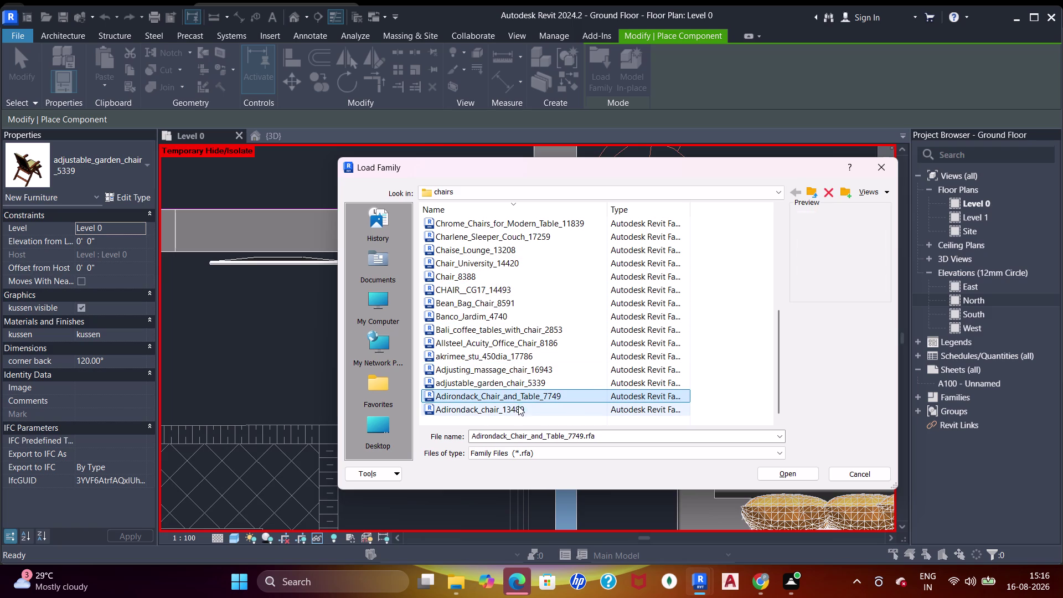
Preview the Adirondack set, then load adjustable_garden_chair_5339.rfa.
click(521, 394)
click(517, 385)
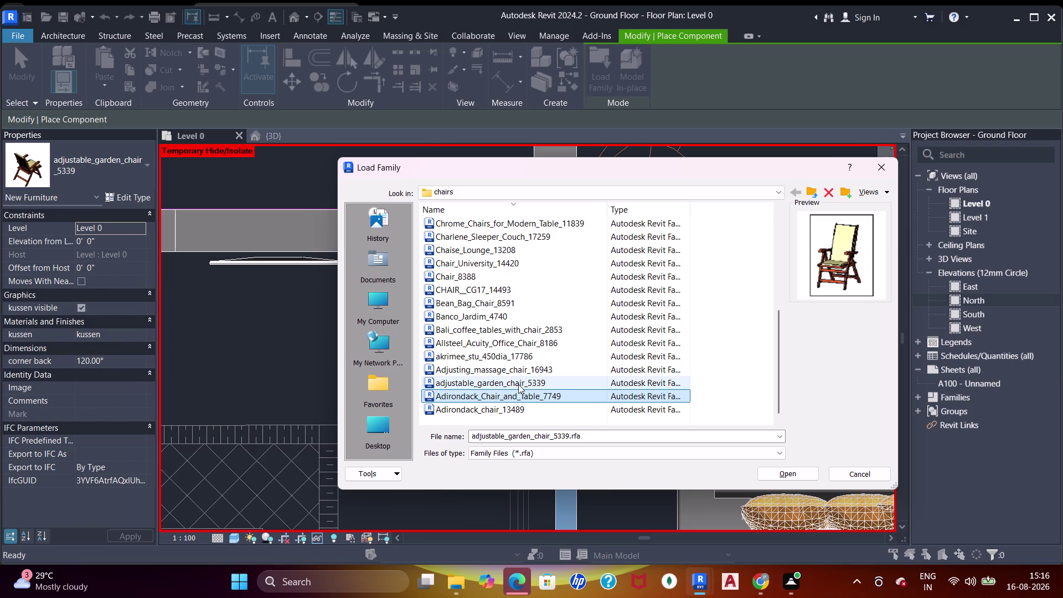
double_click(518, 384)
scroll(down, 3)
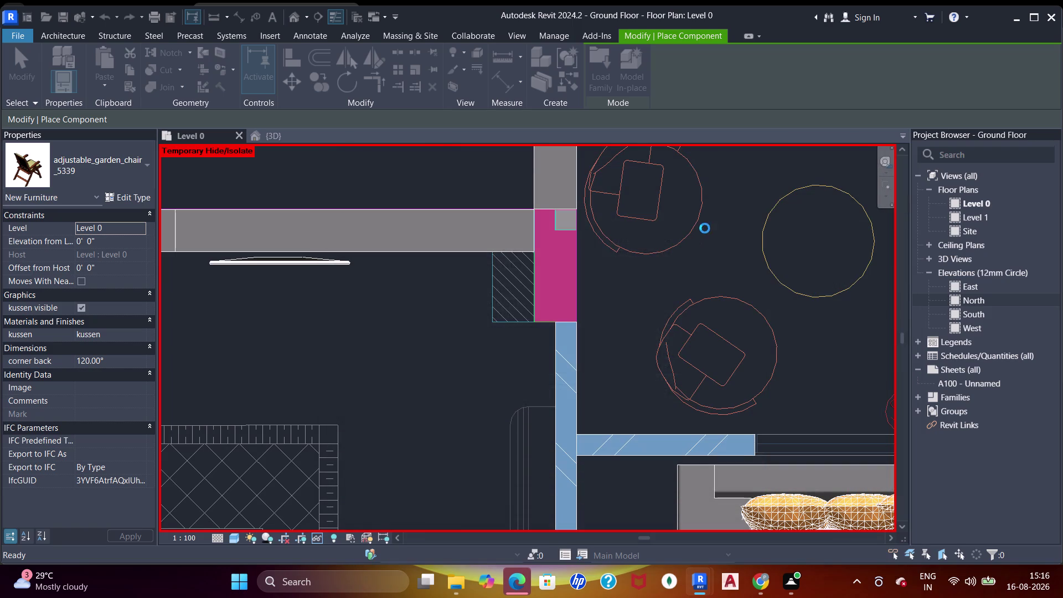
Place two adjustable garden chairs at the top and bottom of the balcony room.
middle_drag(705, 227, 686, 263)
scroll(down, 3)
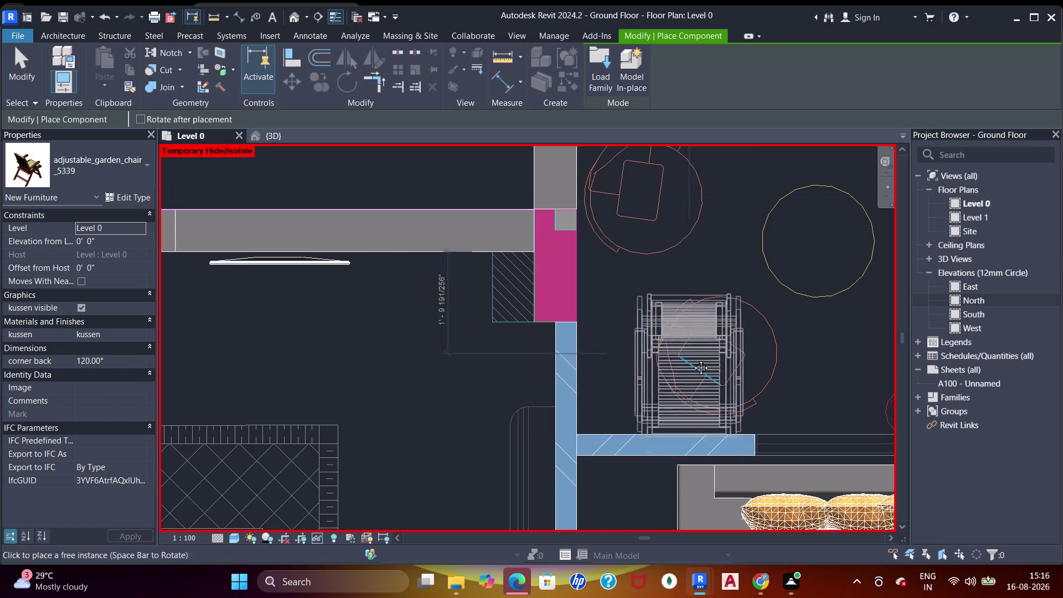
middle_drag(693, 359, 675, 411)
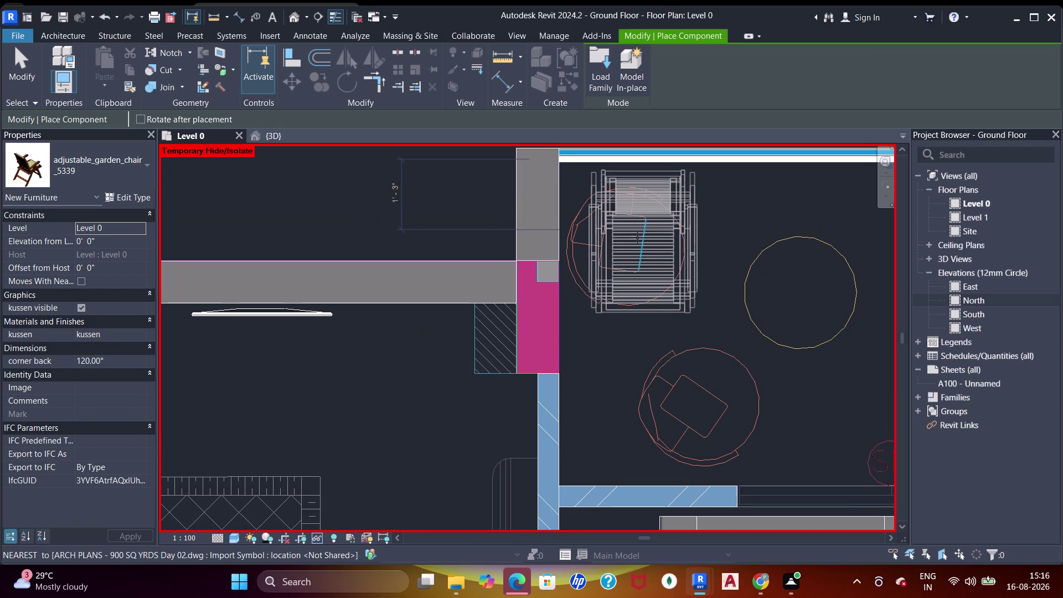
click(637, 237)
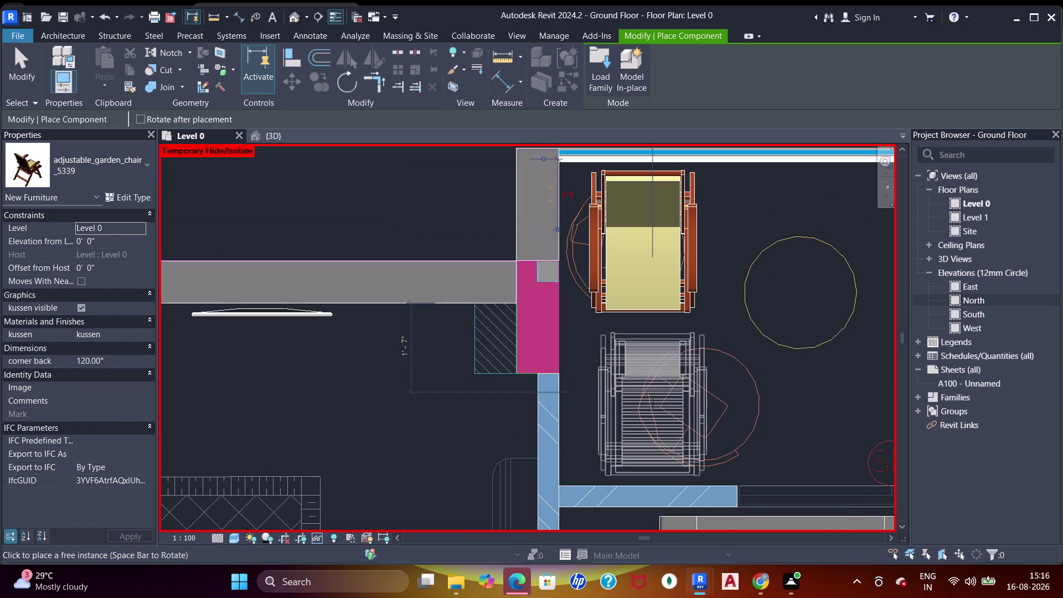
click(653, 405)
End chair placement and pan out across the neighbouring units.
middle_drag(696, 361, 652, 347)
scroll(down, 3)
middle_drag(543, 319, 627, 312)
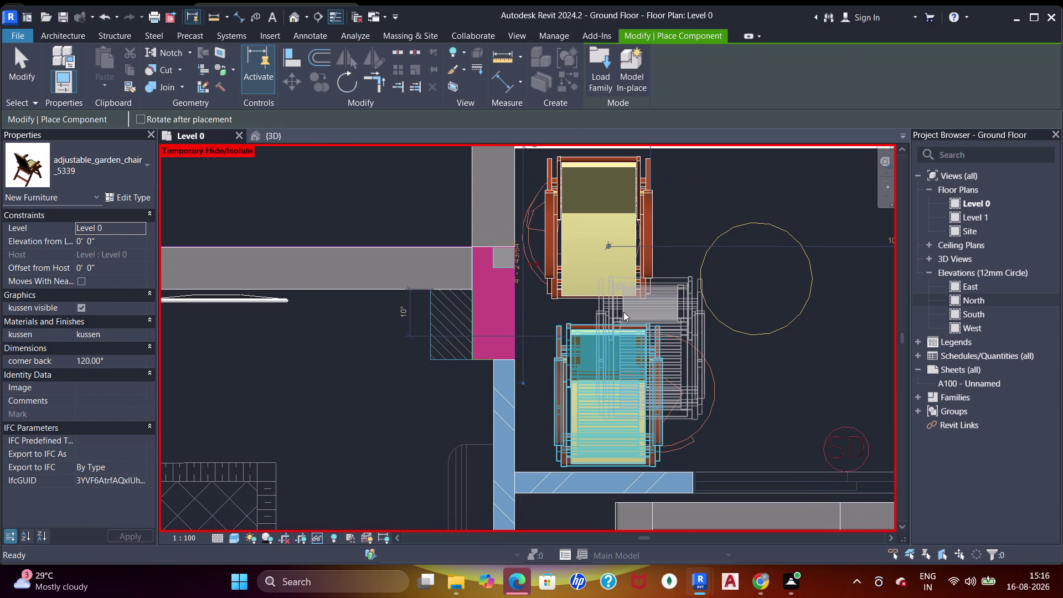
key(Escape)
key(Escape)
key(Escape)
key(Escape)
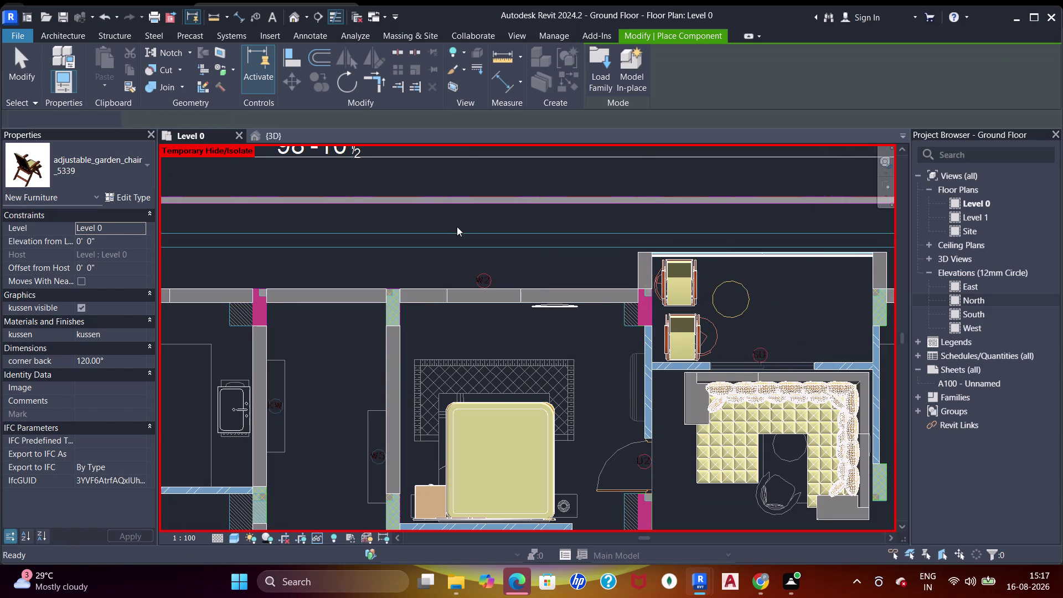
middle_drag(448, 232, 576, 200)
scroll(down, 3)
middle_drag(524, 224, 617, 204)
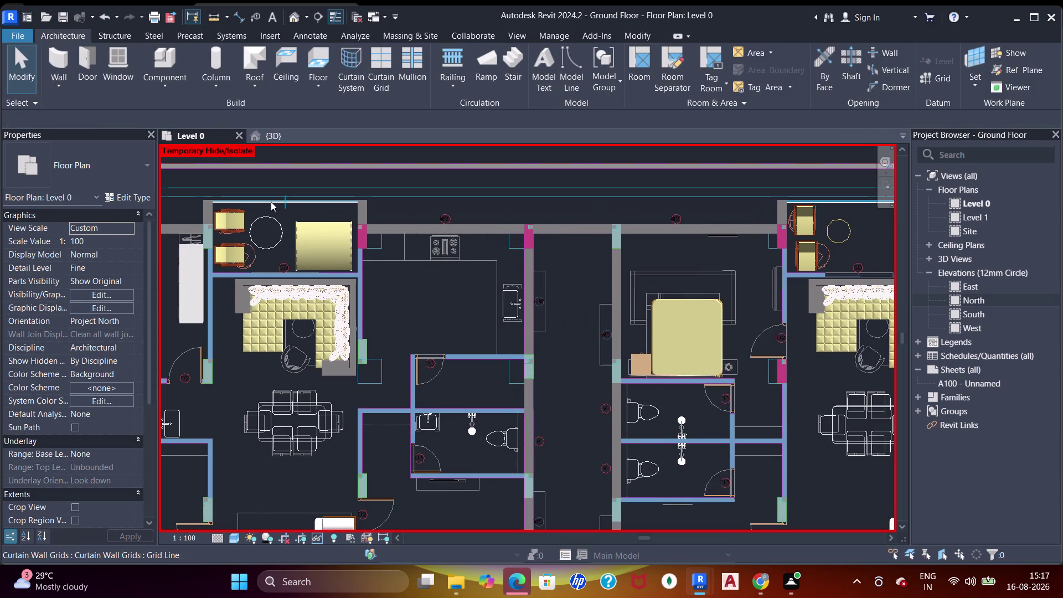
Copy the first unit's round table to beside the new garden chairs in the other balcony.
click(275, 216)
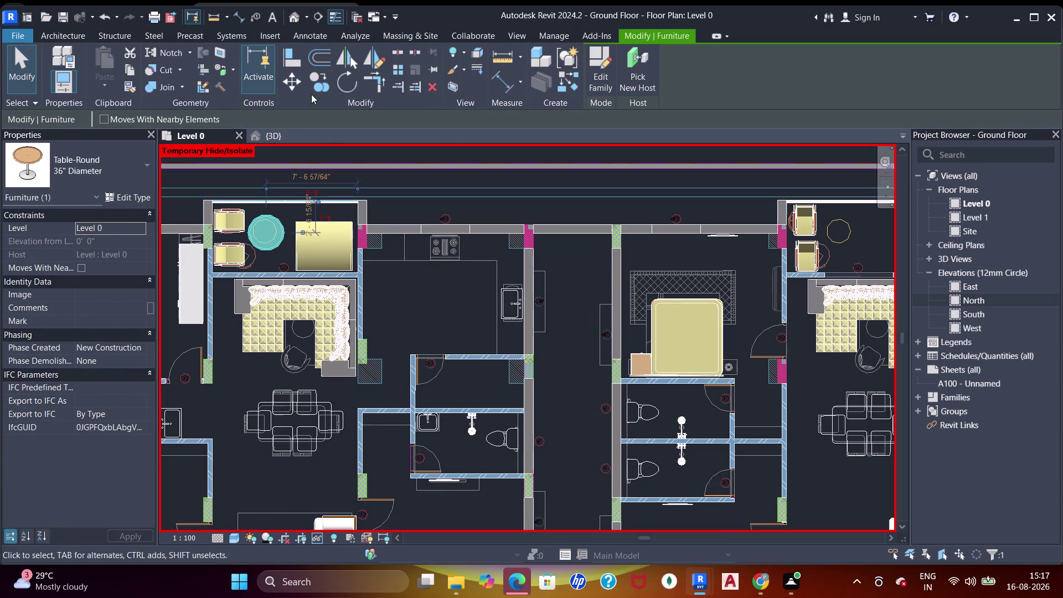
click(322, 85)
click(278, 235)
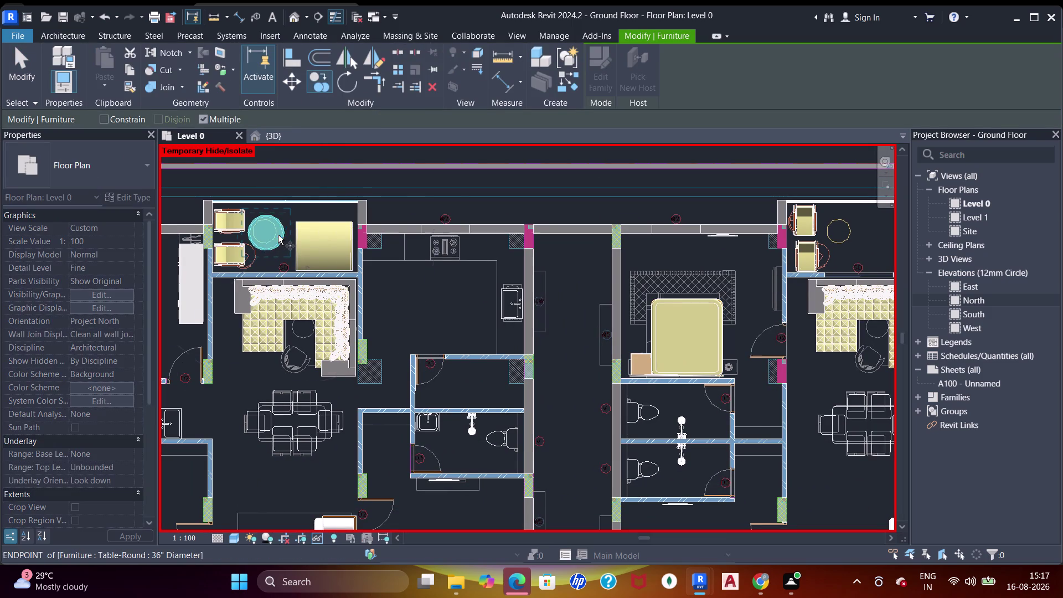
middle_drag(670, 281, 343, 220)
scroll(up, 3)
middle_drag(518, 165, 522, 177)
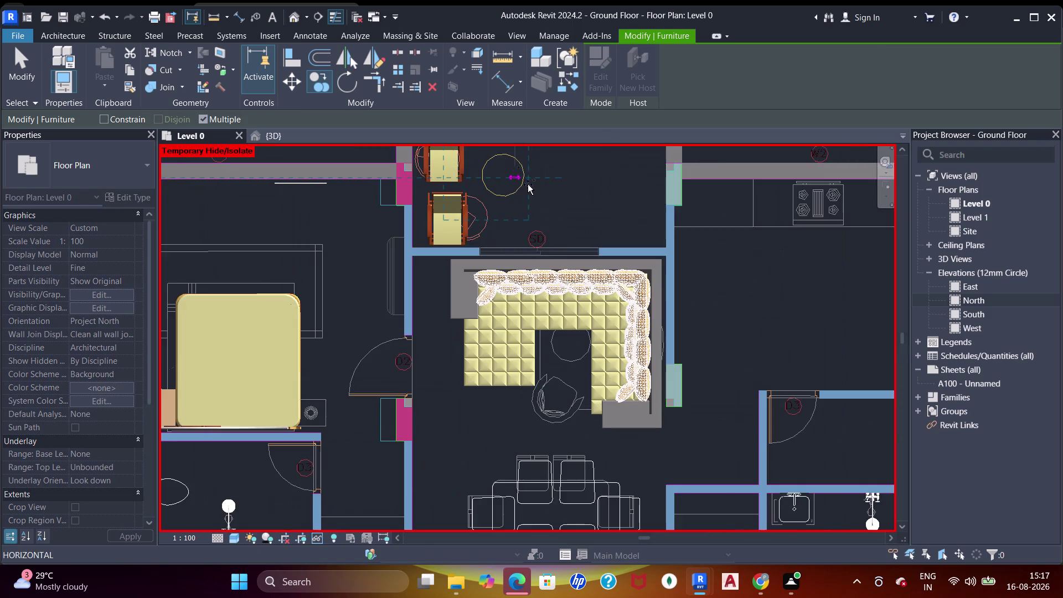
middle_drag(522, 177, 559, 250)
scroll(up, 3)
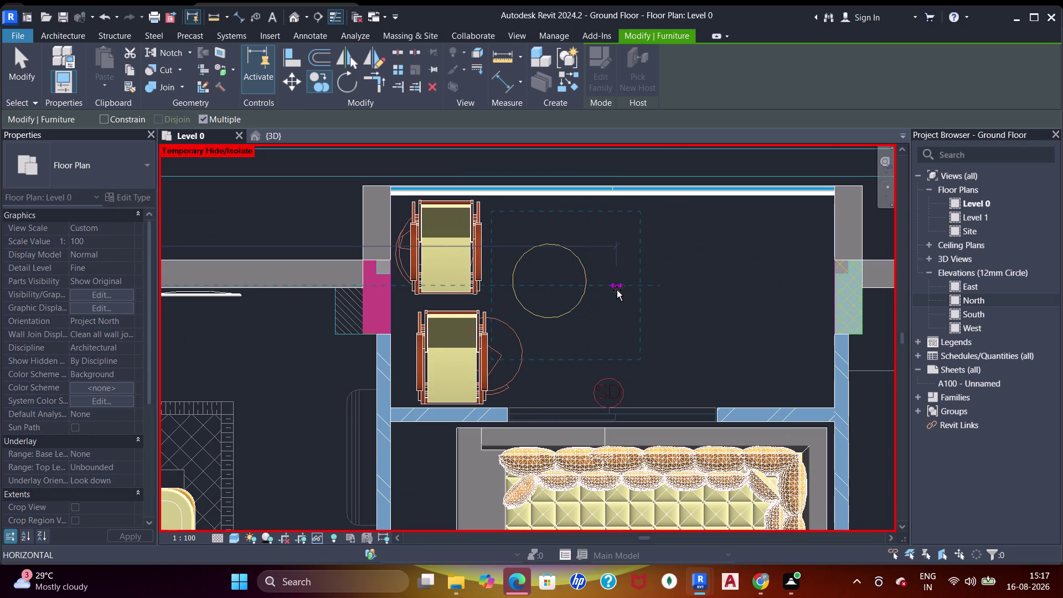
click(617, 289)
key(Escape)
key(Escape)
key(Escape)
key(Escape)
key(Escape)
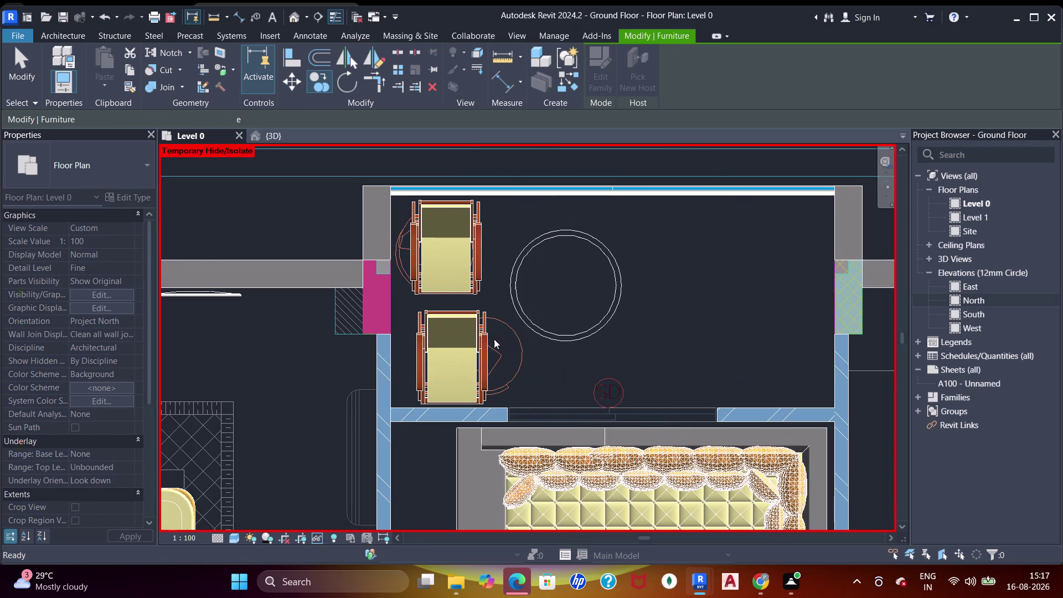
Nudge the lower garden chair left and switch to the {3D} view.
click(473, 335)
key(Left)
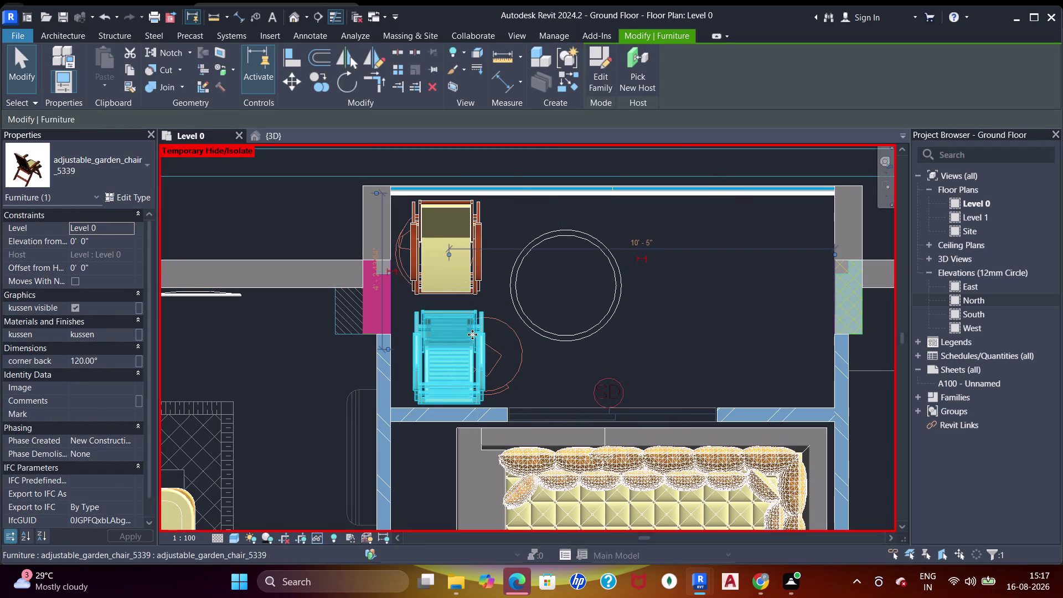
key(Escape)
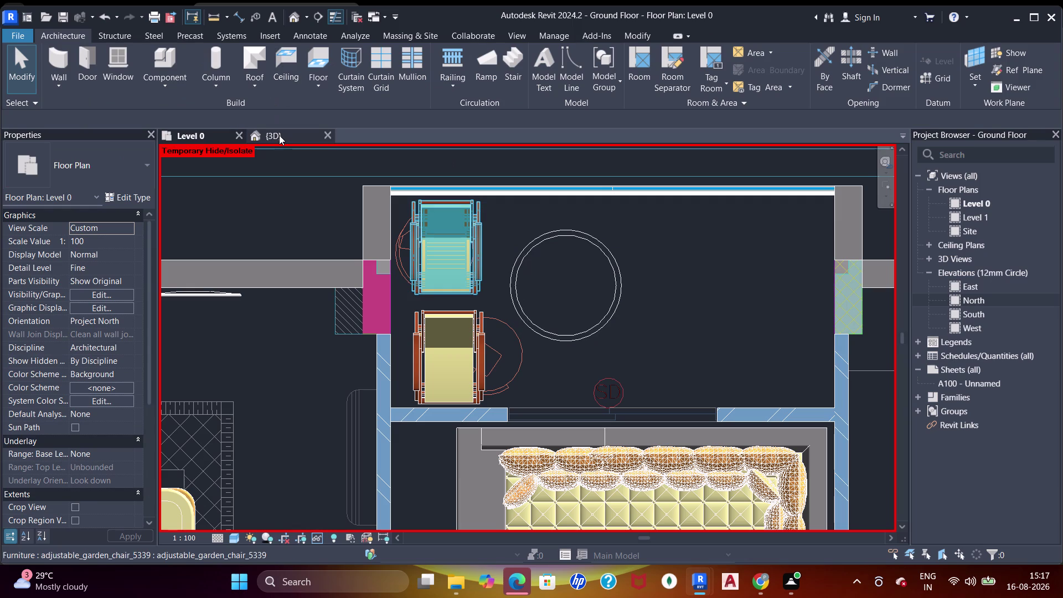
click(279, 135)
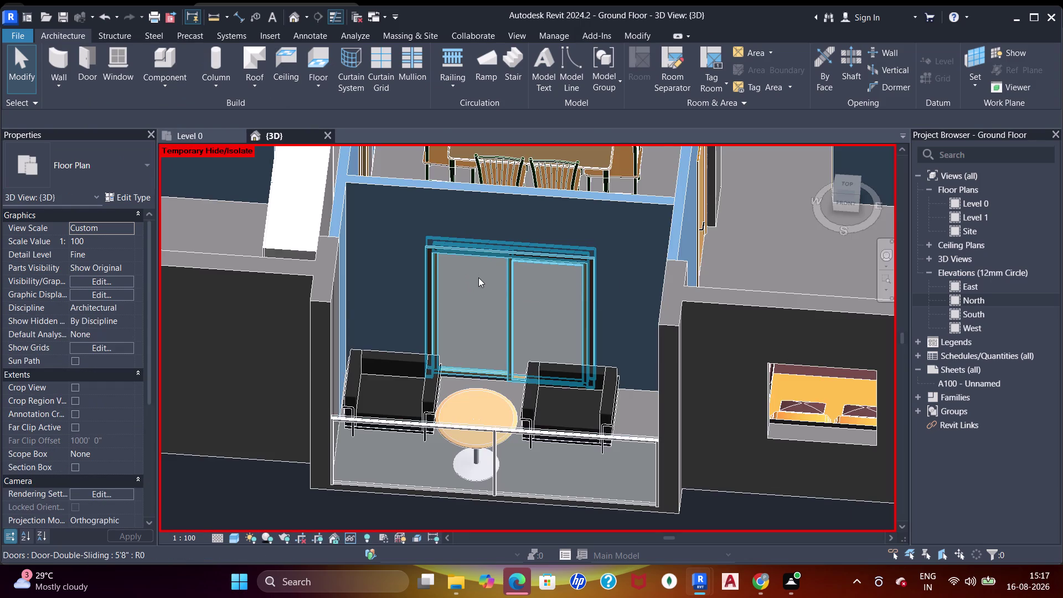
Orbit and zoom the 3D view in on the balcony with the garden chairs.
scroll(down, 3)
middle_drag(625, 347, 379, 292)
middle_drag(605, 325, 591, 305)
scroll(up, 3)
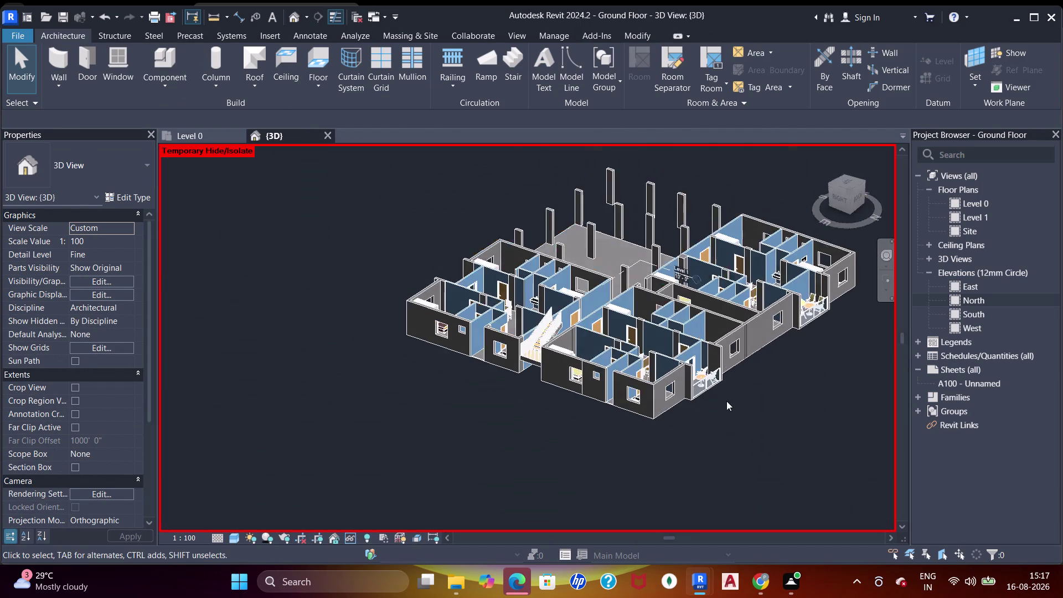
middle_drag(716, 401, 637, 375)
scroll(up, 3)
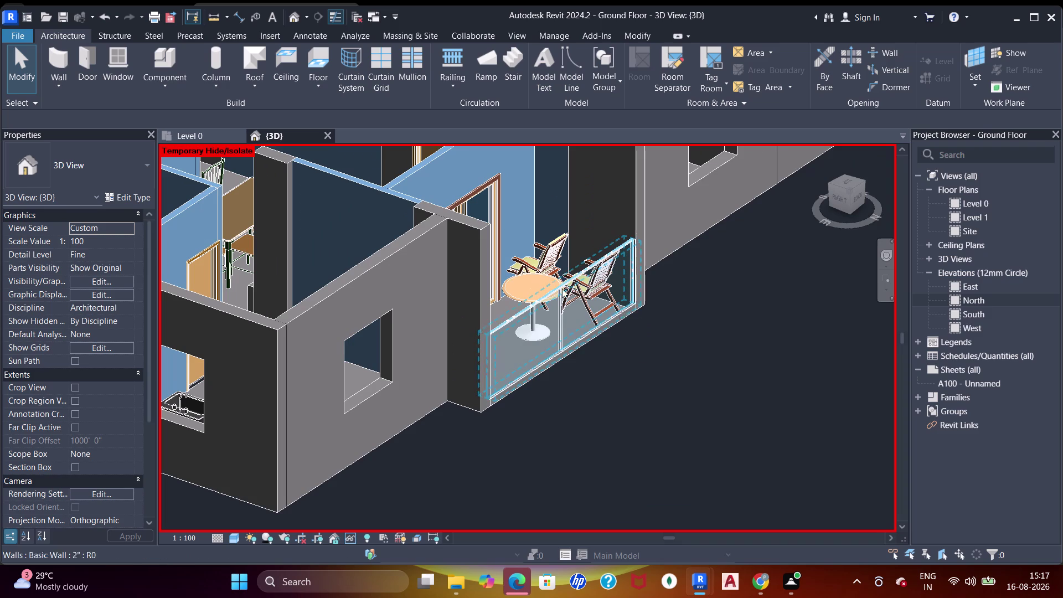
middle_drag(527, 277, 536, 320)
scroll(up, 3)
middle_drag(627, 332, 603, 288)
Select a balcony garden chair and orbit to view the furniture from above and the side.
click(596, 289)
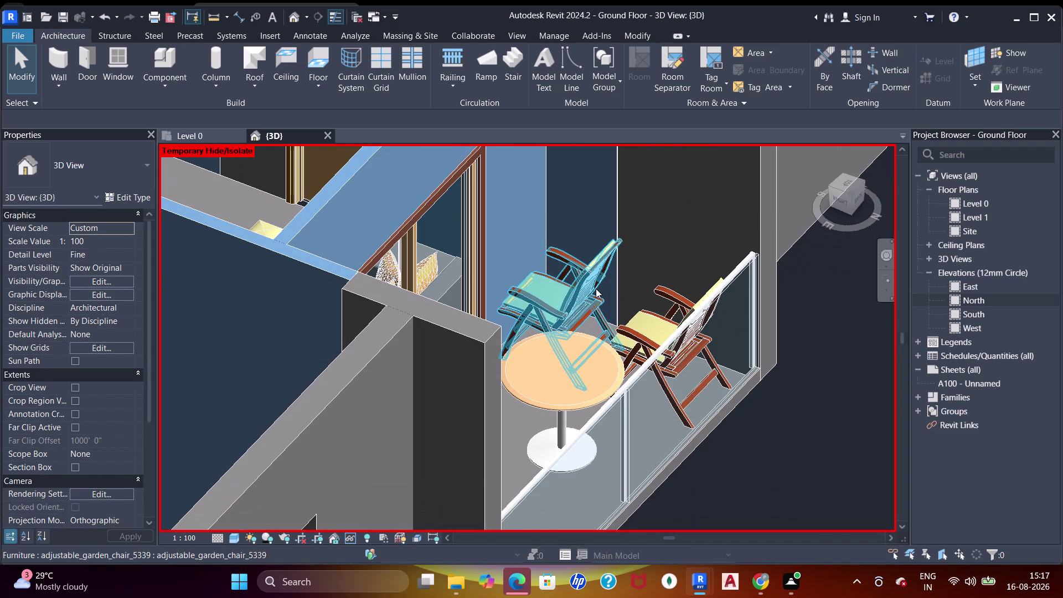
key(space)
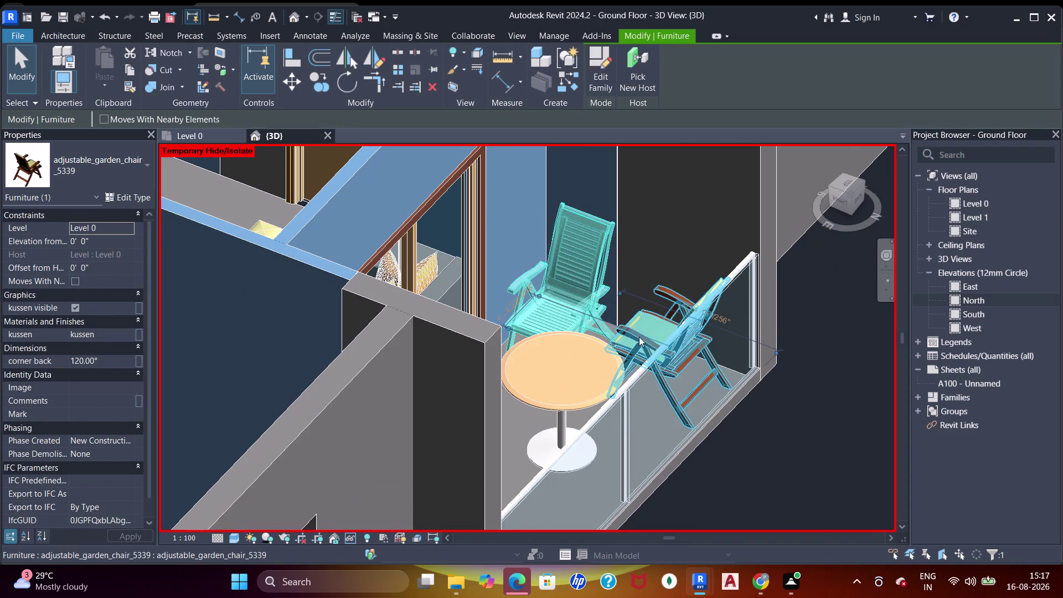
click(639, 337)
key(space)
scroll(down, 3)
middle_drag(672, 327, 584, 347)
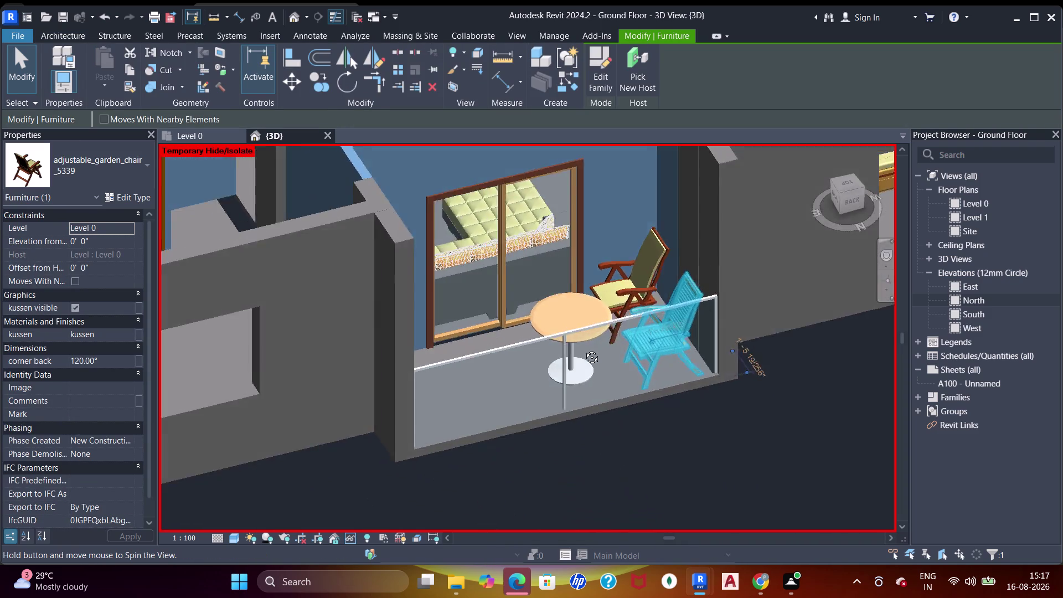
middle_drag(584, 346, 577, 407)
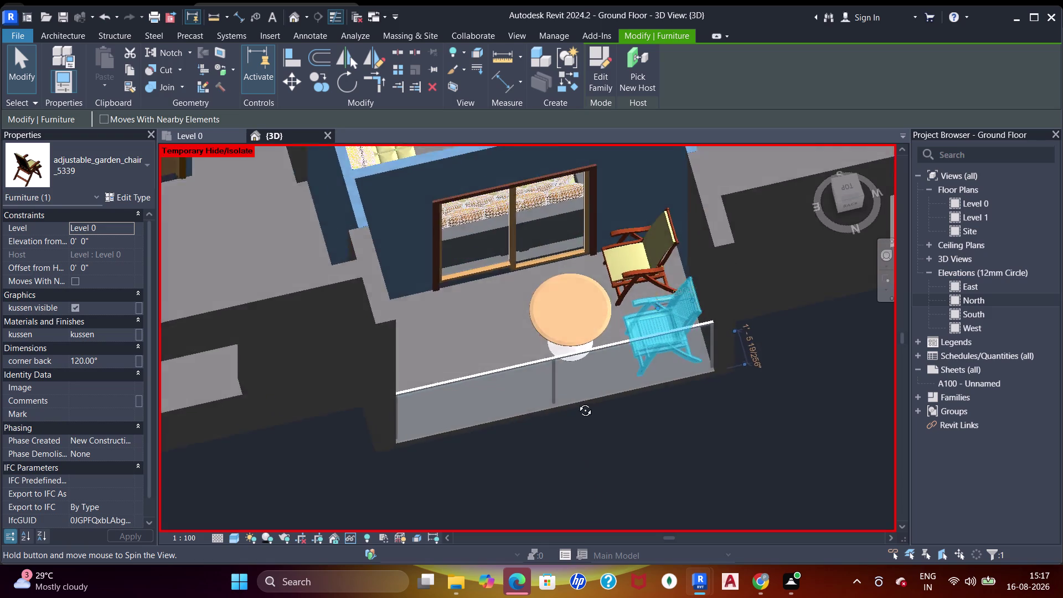
middle_drag(576, 407, 586, 358)
middle_drag(700, 334, 512, 331)
scroll(up, 3)
scroll(down, 3)
middle_drag(592, 308, 544, 320)
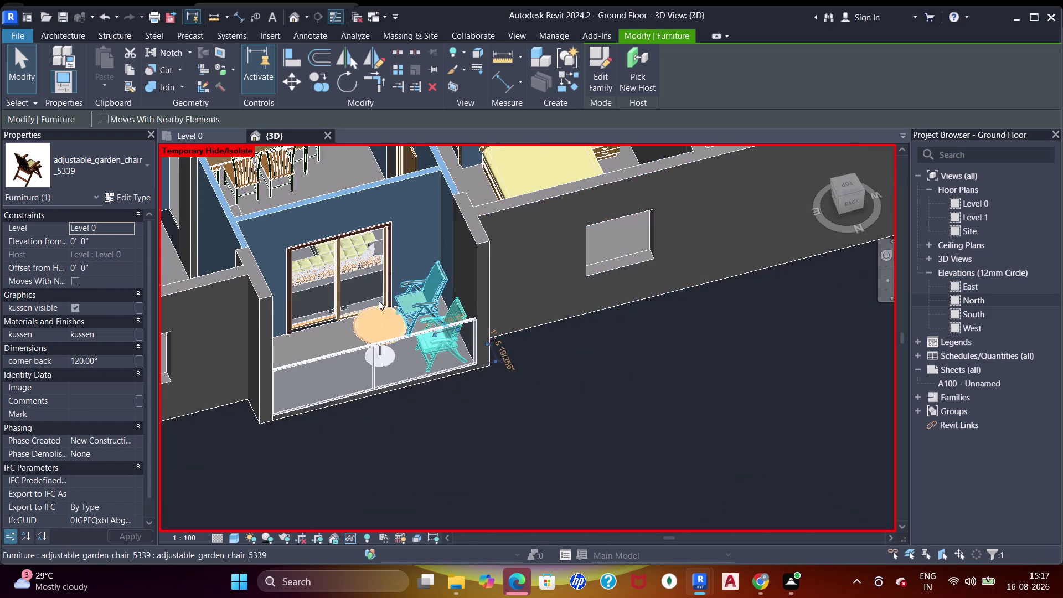
scroll(up, 3)
Select the round balcony table, clear the selection, and orbit around the balcony.
click(371, 324)
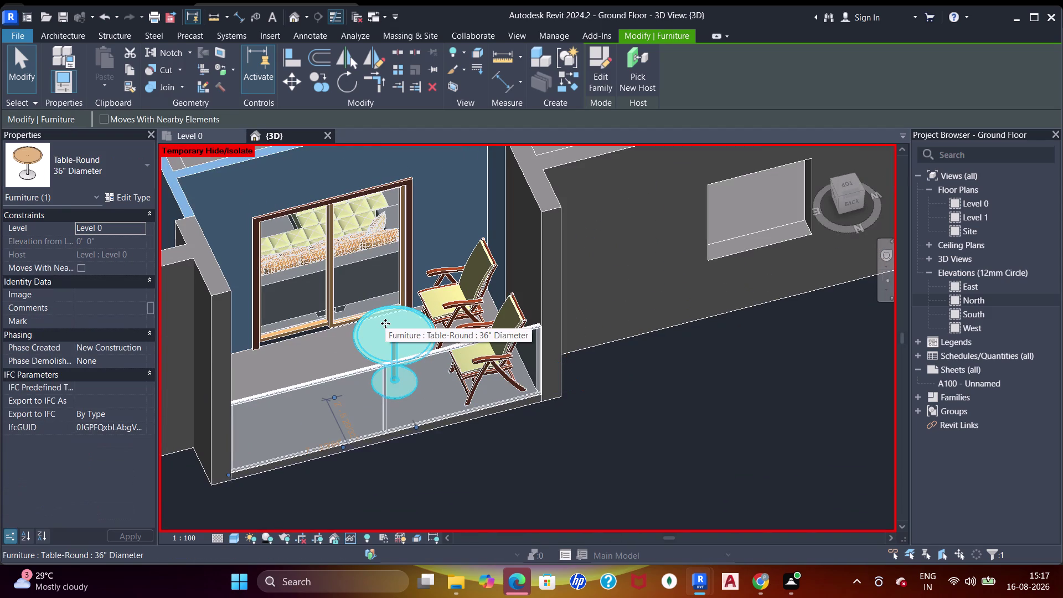
key(Left)
key(Left)
key(Escape)
scroll(down, 3)
middle_drag(626, 271, 318, 322)
middle_drag(549, 324, 412, 384)
middle_drag(840, 323, 642, 369)
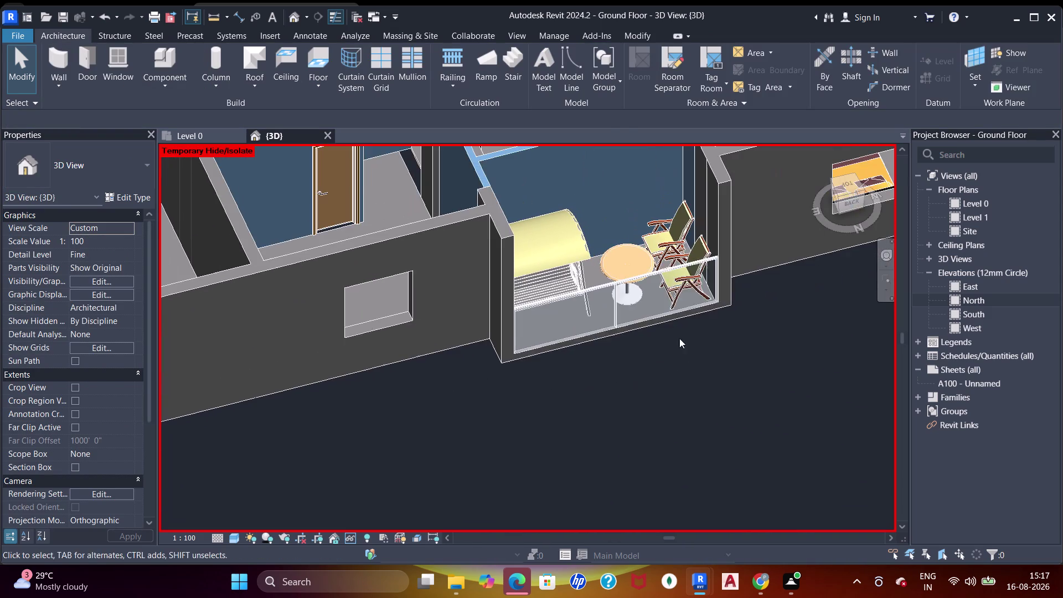
scroll(up, 3)
Select another garden chair and view the balcony from outside, below and the side.
click(679, 236)
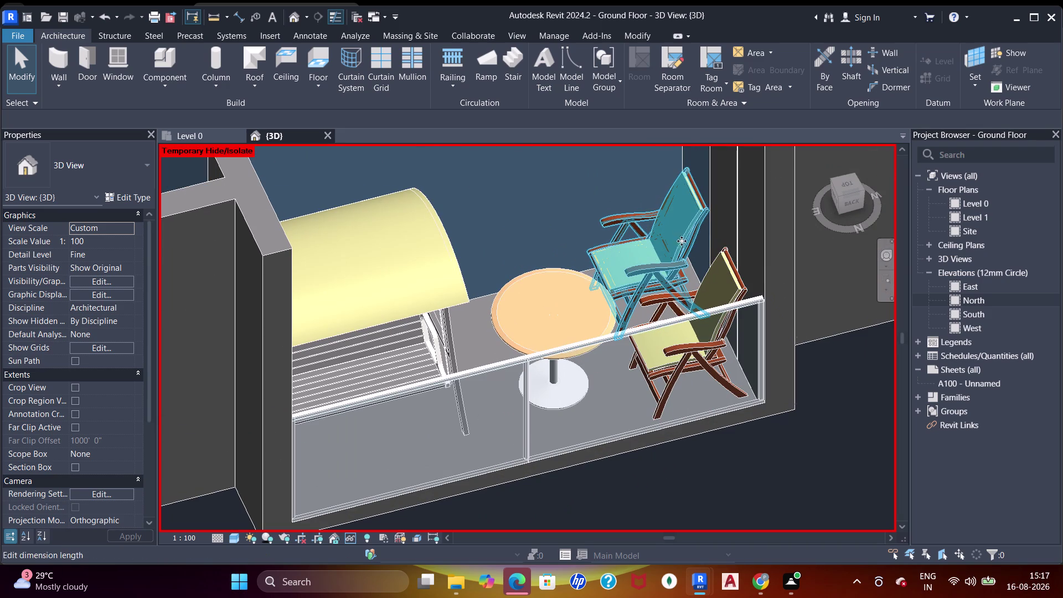
scroll(down, 3)
middle_drag(694, 254, 707, 247)
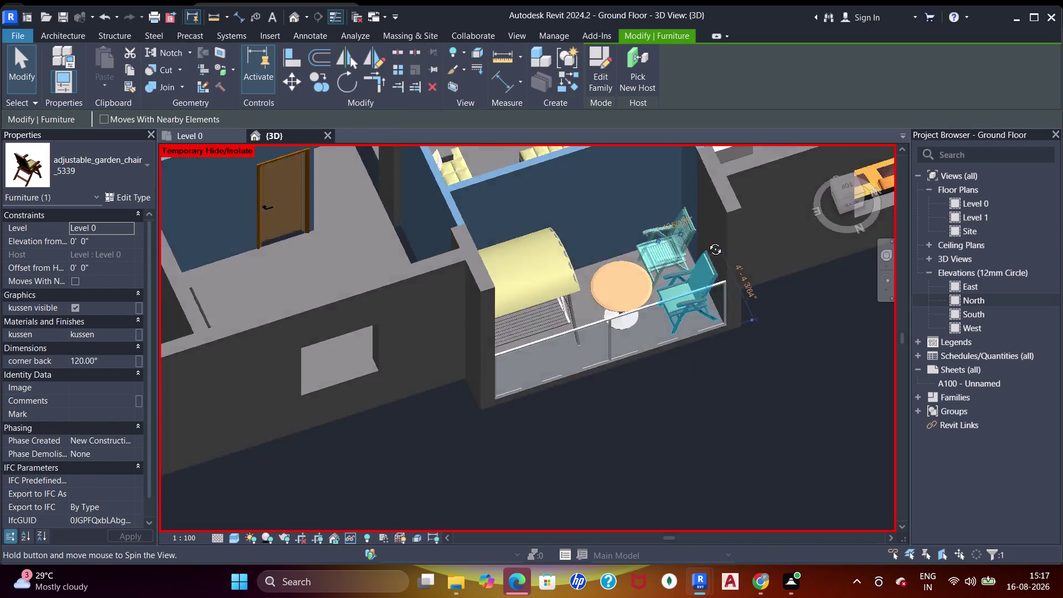
middle_drag(707, 247, 709, 183)
scroll(up, 3)
scroll(down, 3)
middle_drag(677, 268, 577, 310)
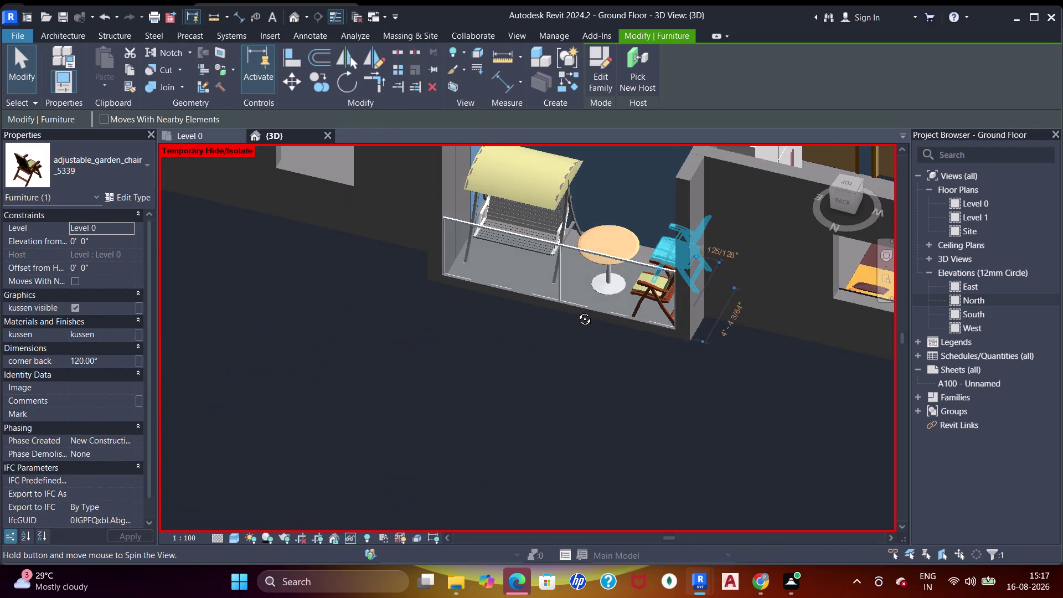
middle_drag(576, 310, 564, 235)
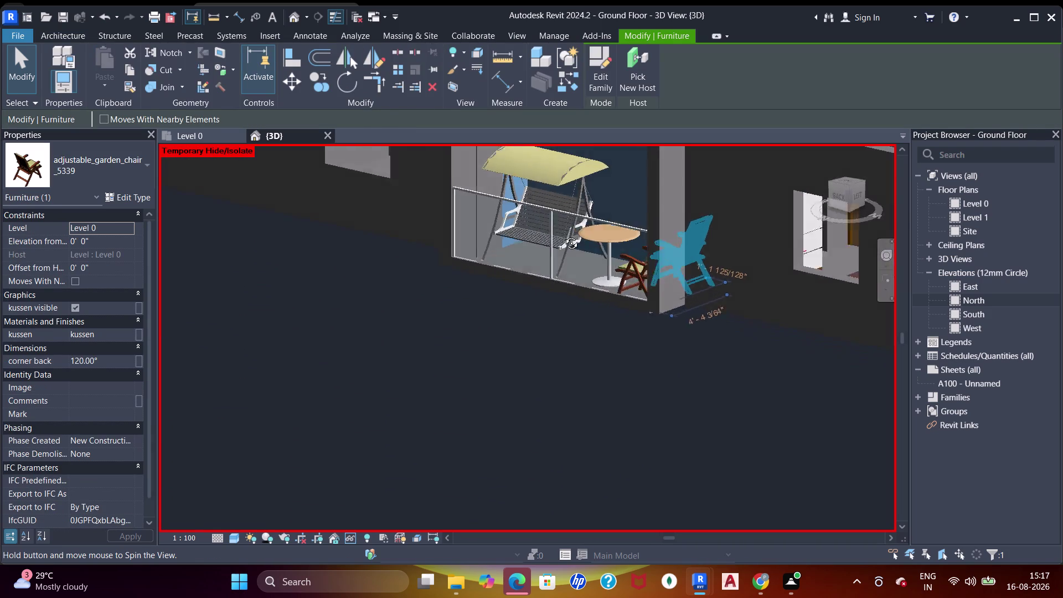
middle_drag(563, 235, 668, 242)
key(Escape)
key(Escape)
key(Escape)
key(Escape)
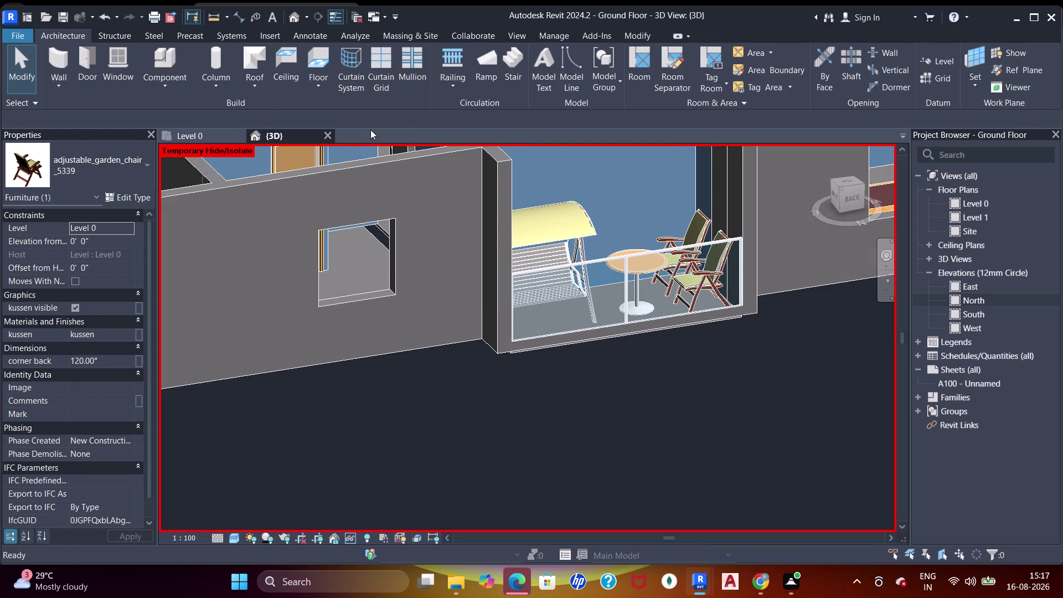
View the whole building, centre the balcony with chairs, then return to the Level 0 plan.
scroll(down, 3)
scroll(down, 3)
middle_drag(399, 281, 594, 285)
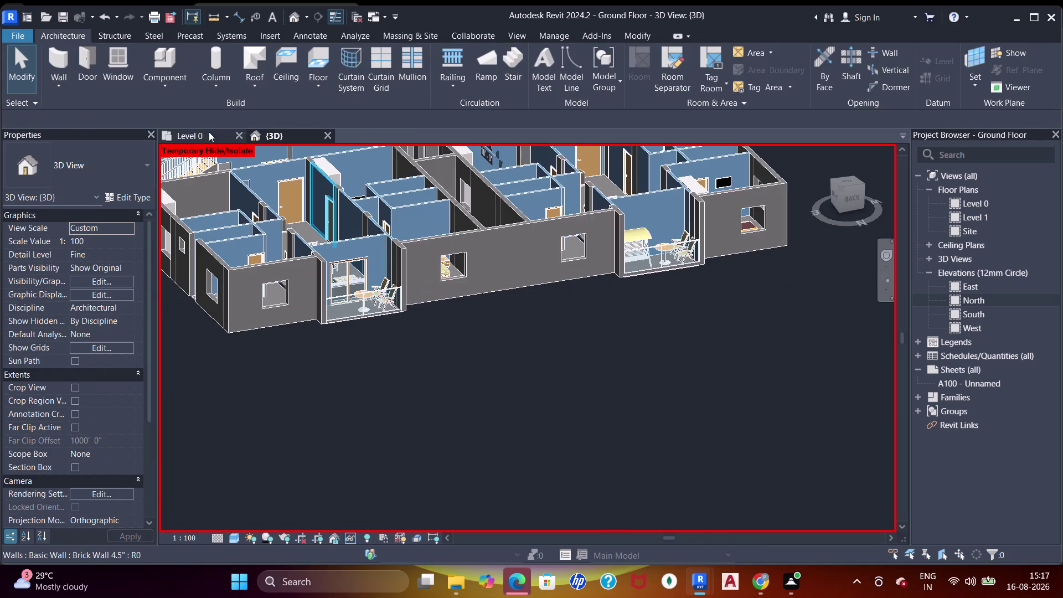
scroll(up, 3)
scroll(up, 3)
scroll(up, 3)
scroll(down, 3)
middle_drag(452, 286, 448, 288)
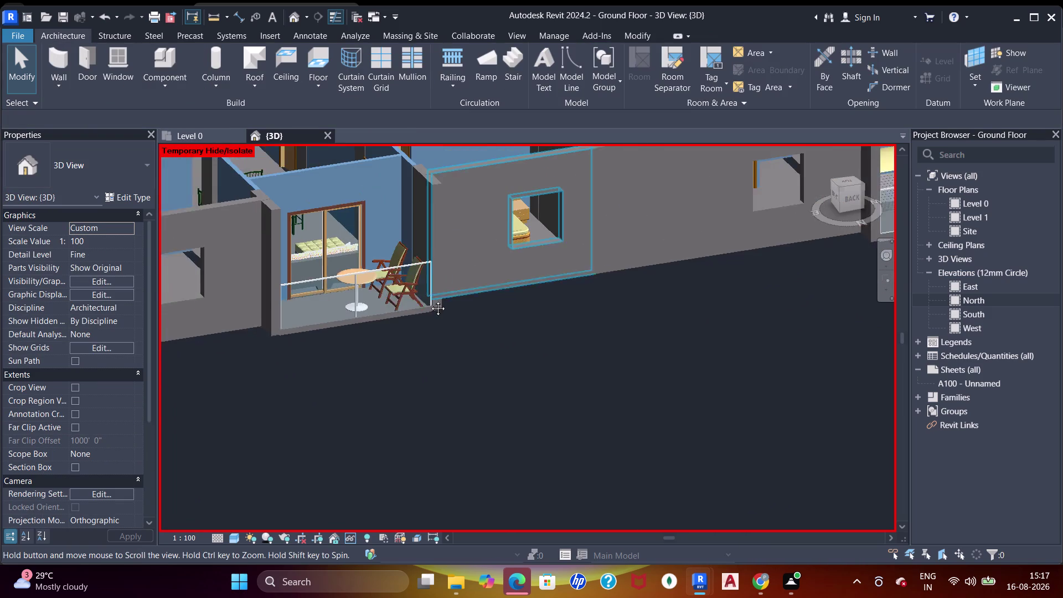
middle_drag(448, 288, 527, 358)
scroll(up, 3)
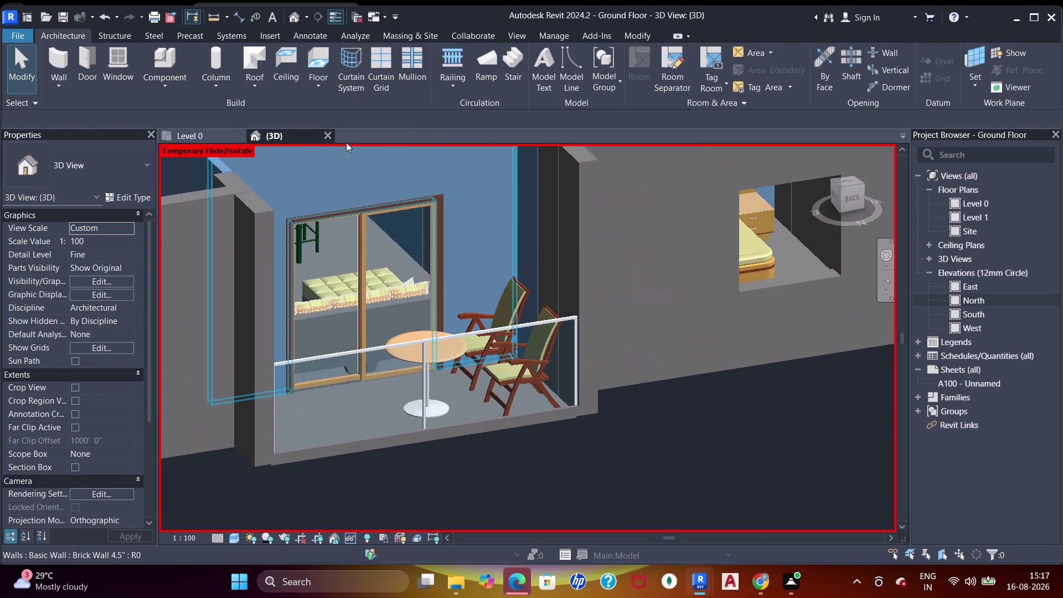
click(199, 133)
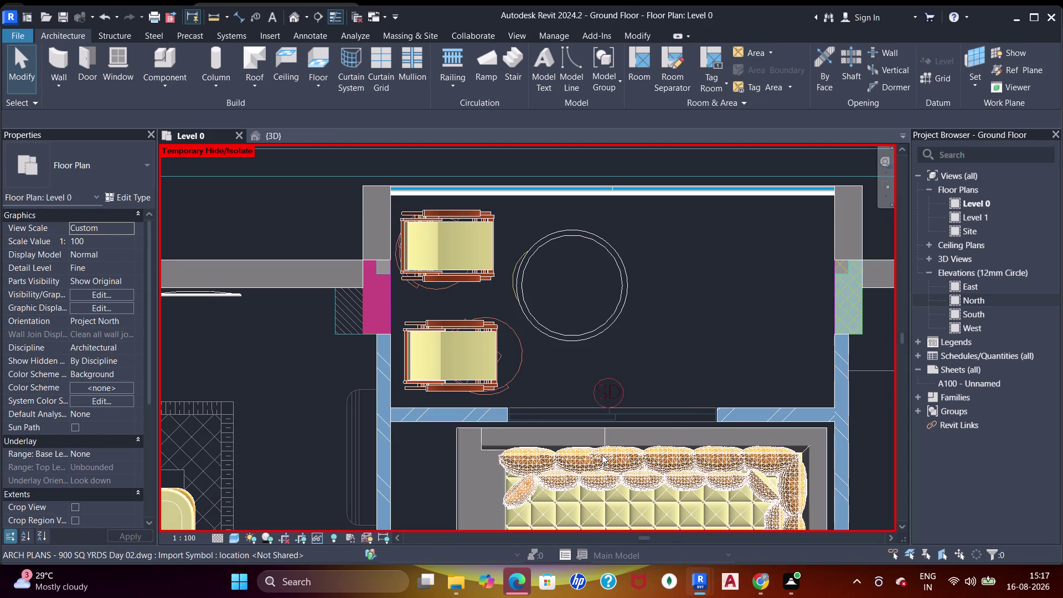
Pan the Level 0 plan past the staircase and parking to the lower balcony and zoom in.
scroll(down, 3)
middle_drag(630, 362, 598, 299)
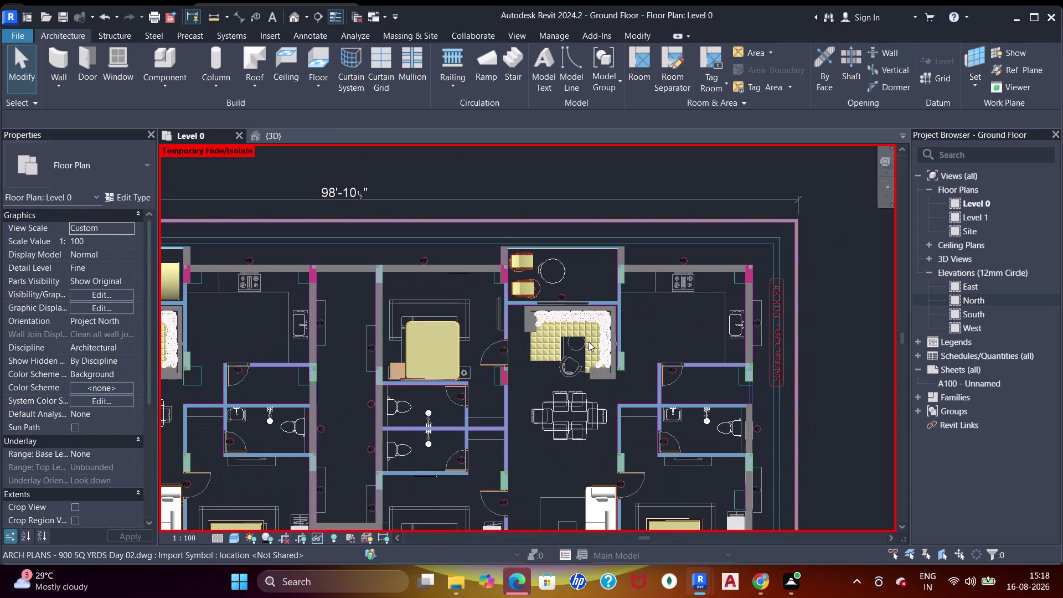
middle_drag(590, 357, 589, 249)
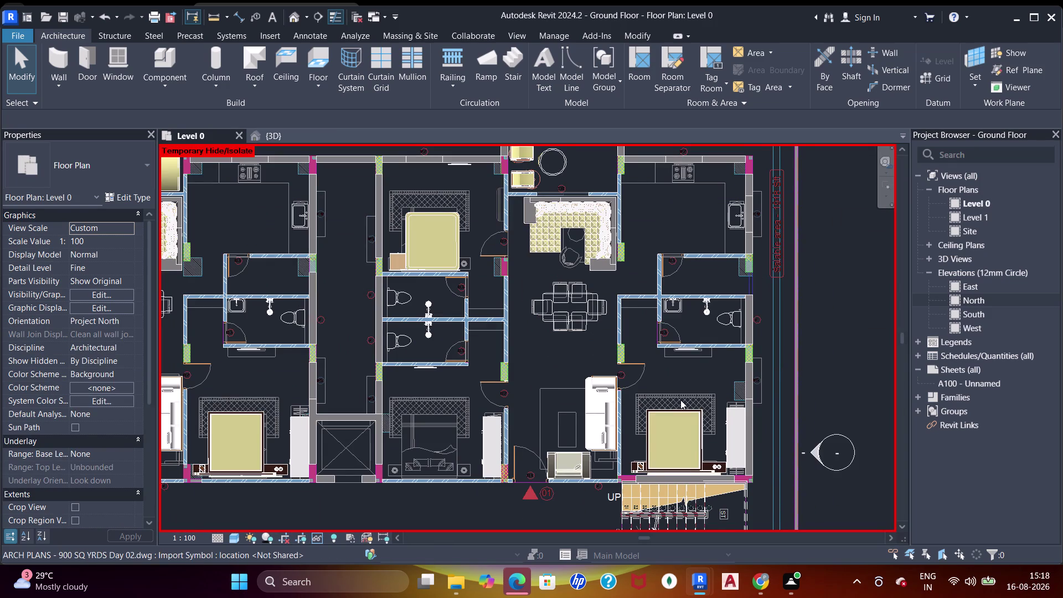
middle_drag(678, 401, 705, 238)
middle_drag(713, 355, 701, 277)
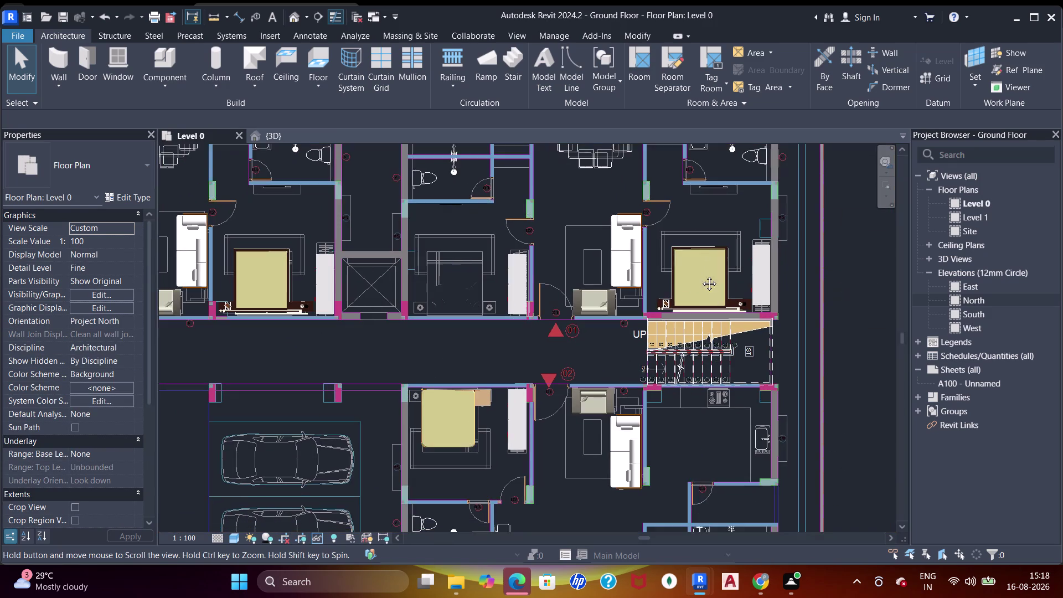
middle_drag(701, 276, 701, 267)
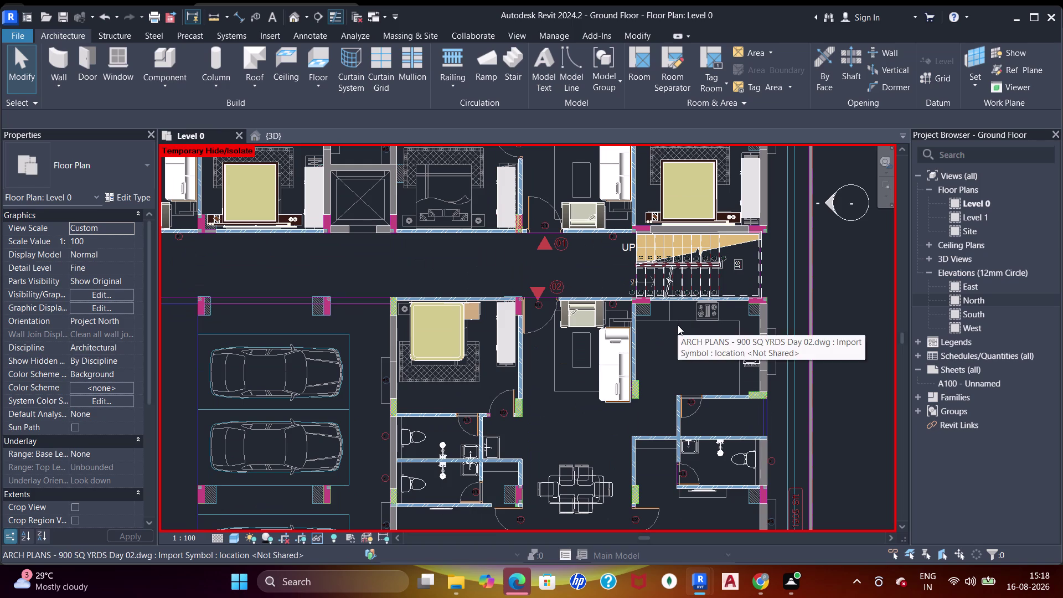
middle_drag(657, 360, 659, 293)
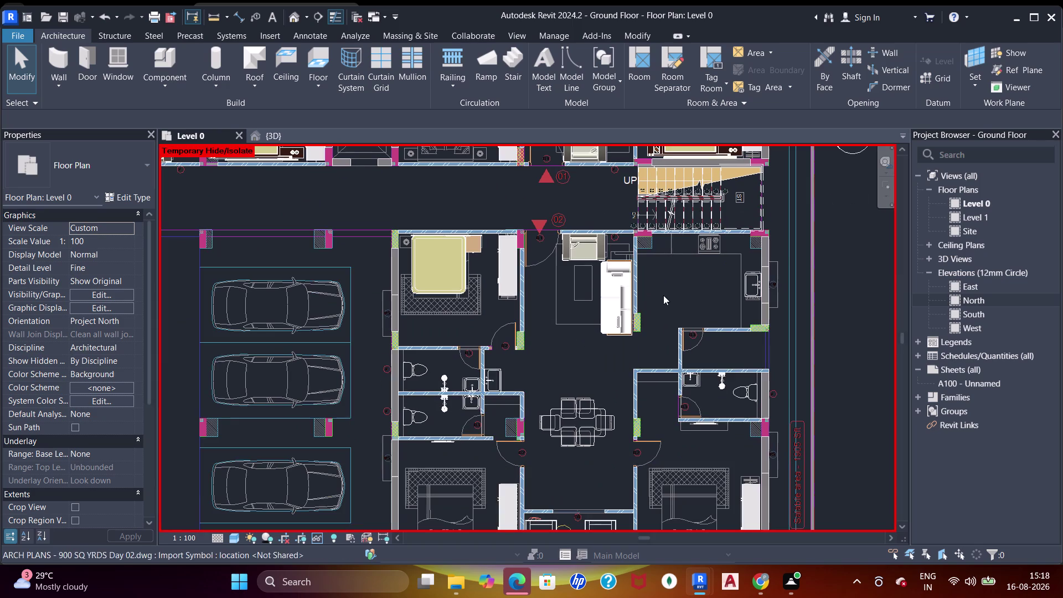
middle_drag(650, 340, 655, 234)
middle_drag(673, 403, 675, 309)
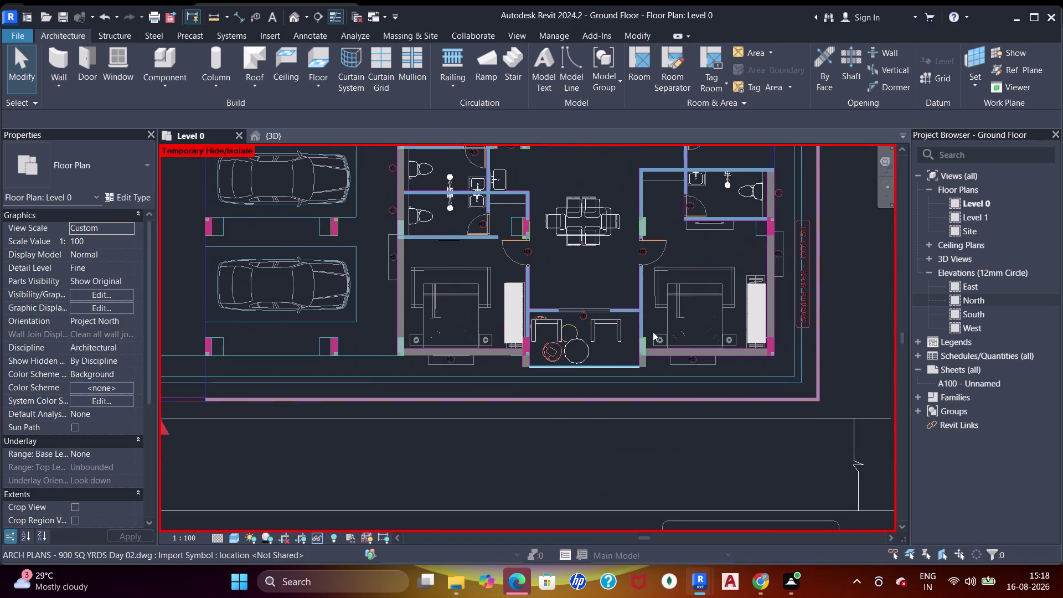
scroll(up, 3)
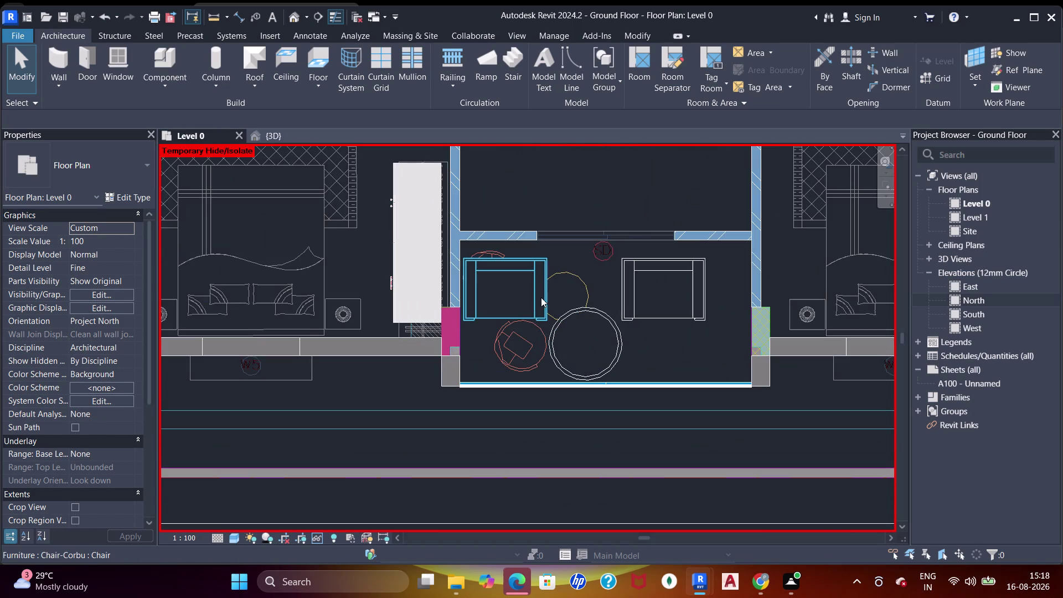
scroll(up, 3)
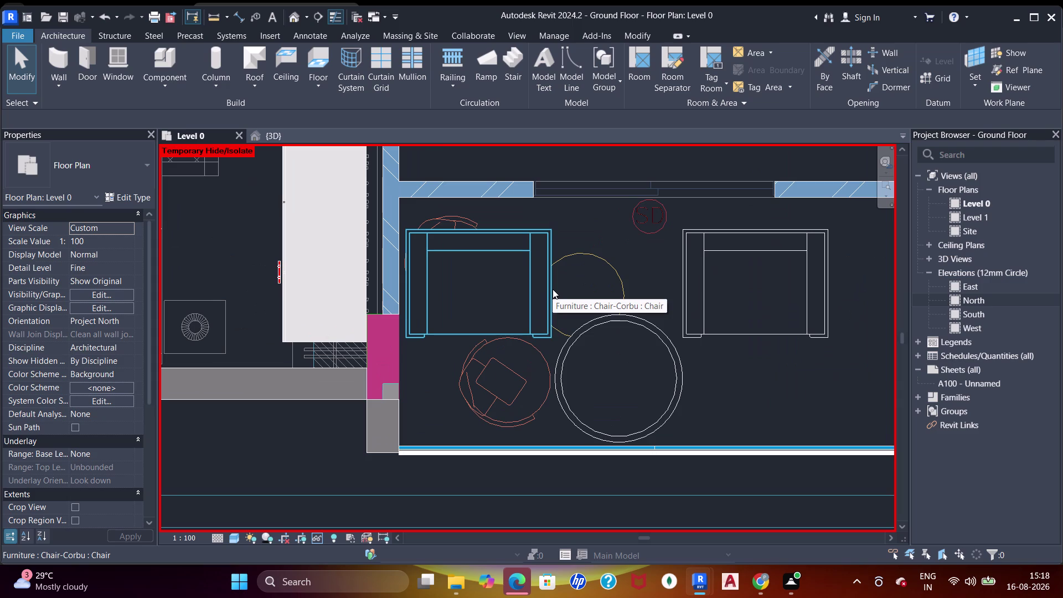
key(Up)
scroll(down, 3)
Swap the right balcony armchair to the adjustable_garden_chair_5339 type.
middle_drag(603, 259, 557, 298)
click(625, 291)
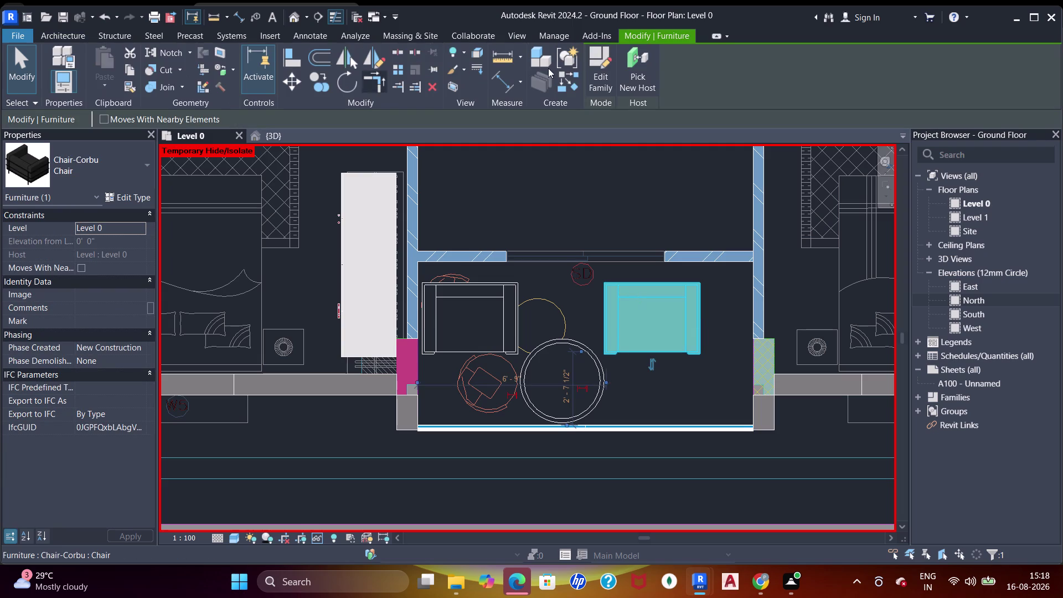
click(131, 152)
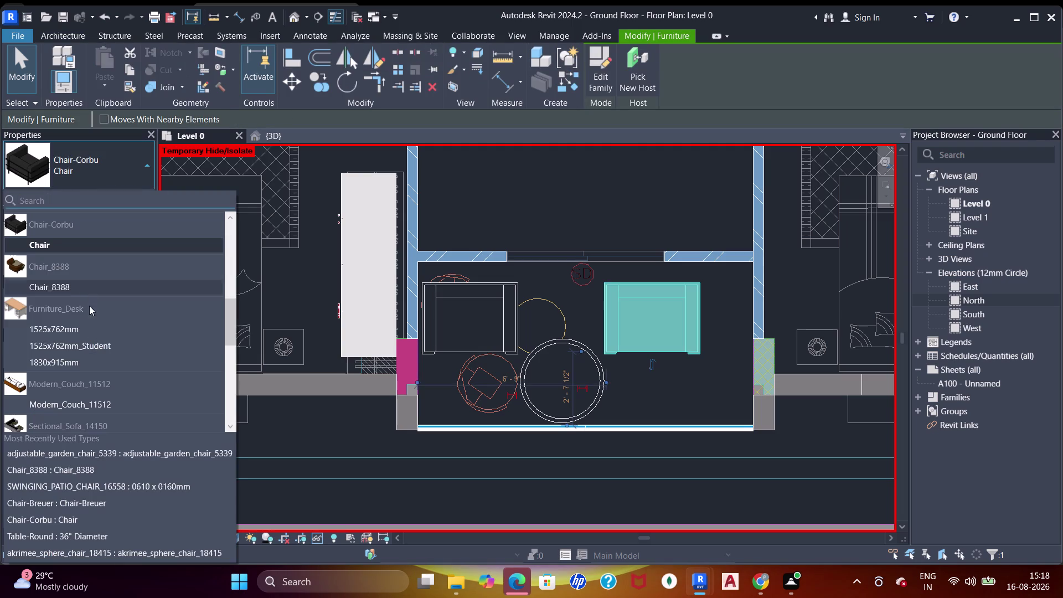
scroll(down, 3)
scroll(down, 3)
scroll(up, 3)
scroll(up, 3)
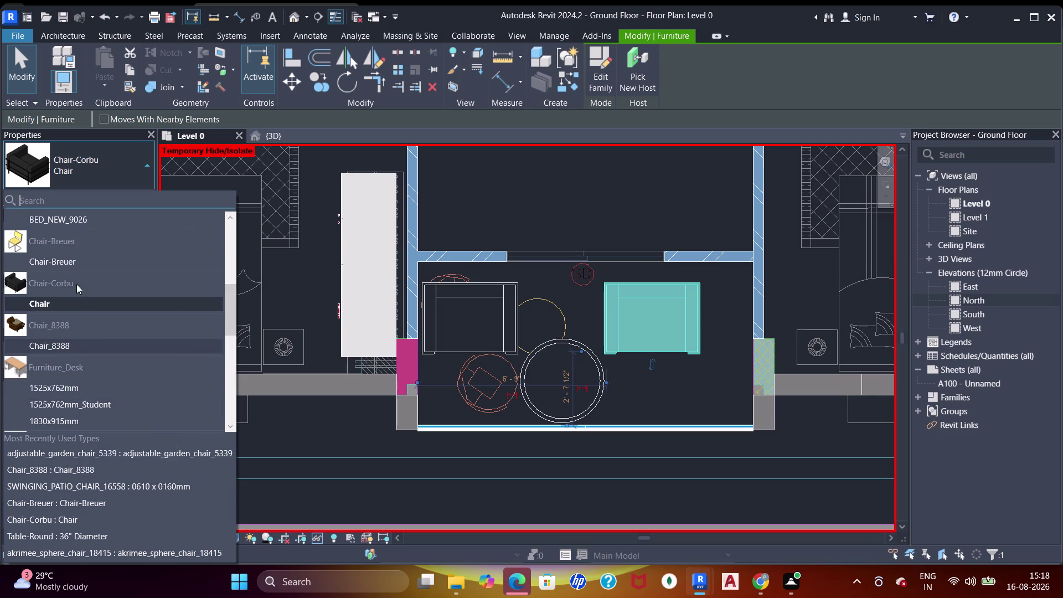
scroll(up, 3)
scroll(up, 3)
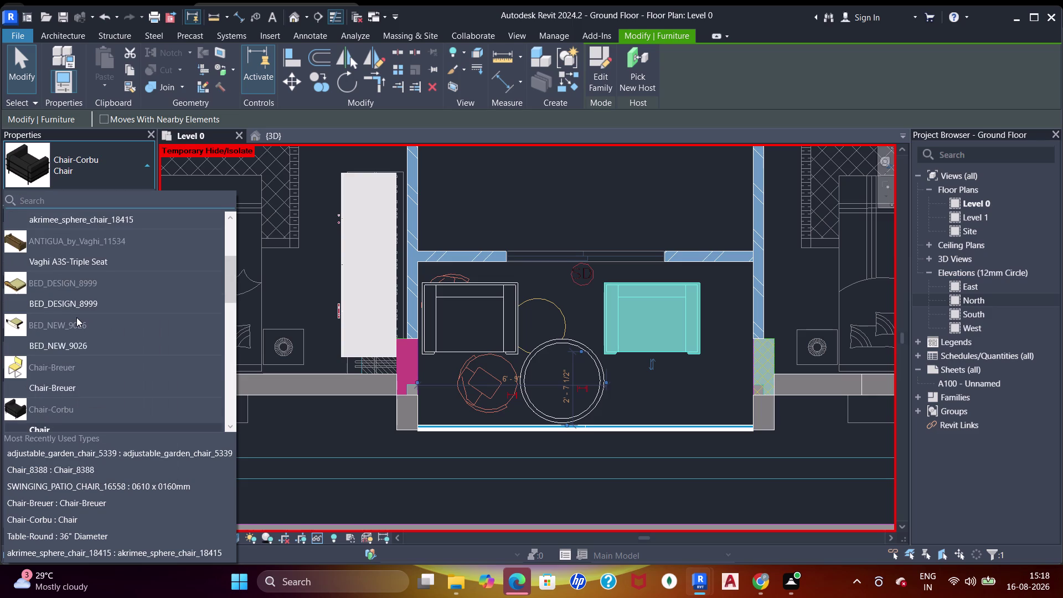
scroll(up, 3)
scroll(up, 3)
click(78, 304)
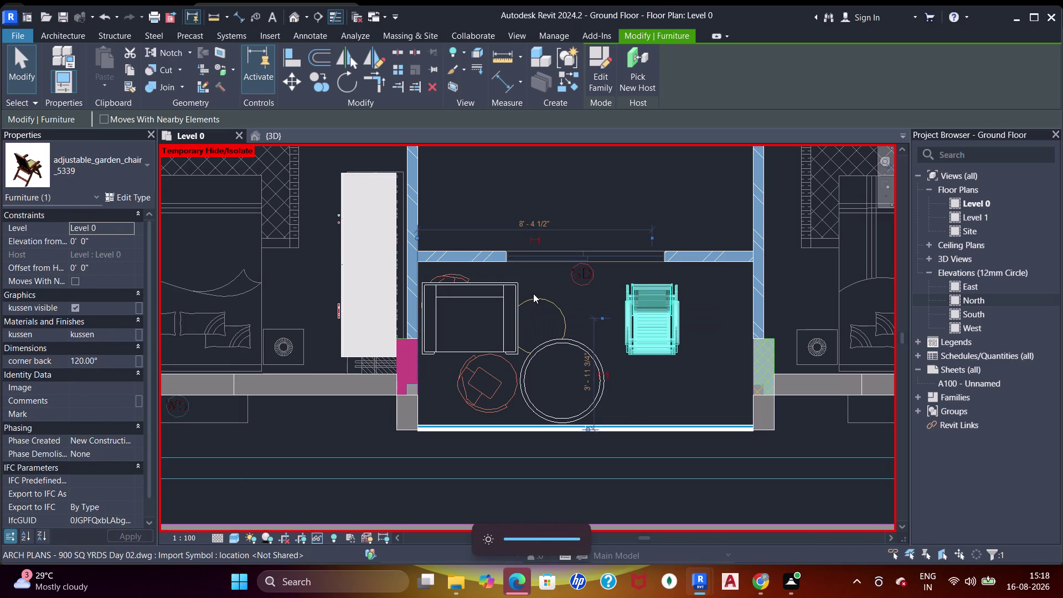
click(505, 332)
Swap the left armchair to adjustable_garden_chair_5339 and rotate it a quarter turn.
click(53, 168)
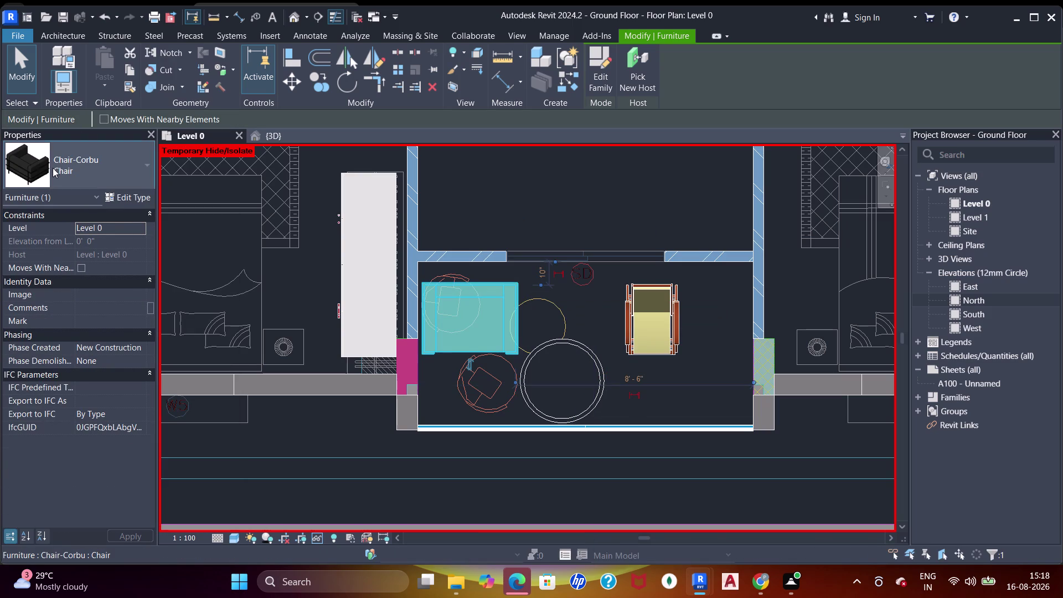
scroll(up, 3)
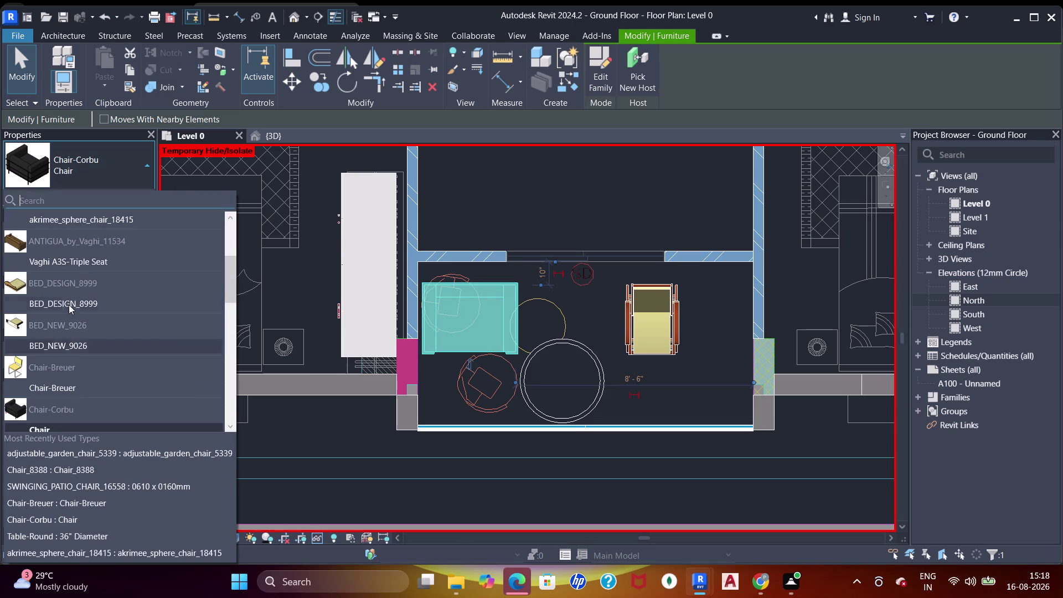
scroll(up, 3)
click(75, 242)
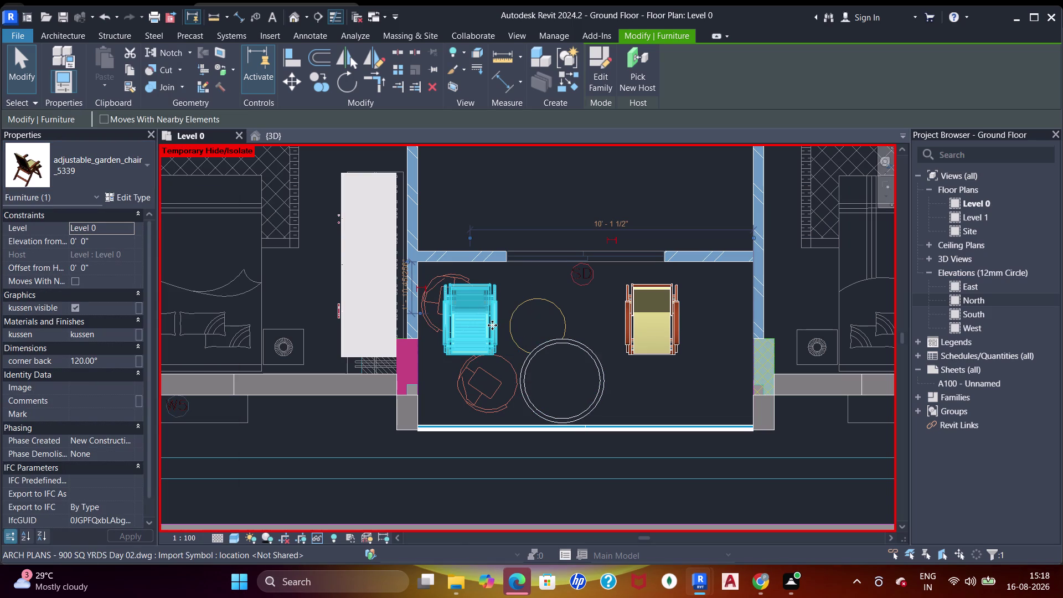
key(space)
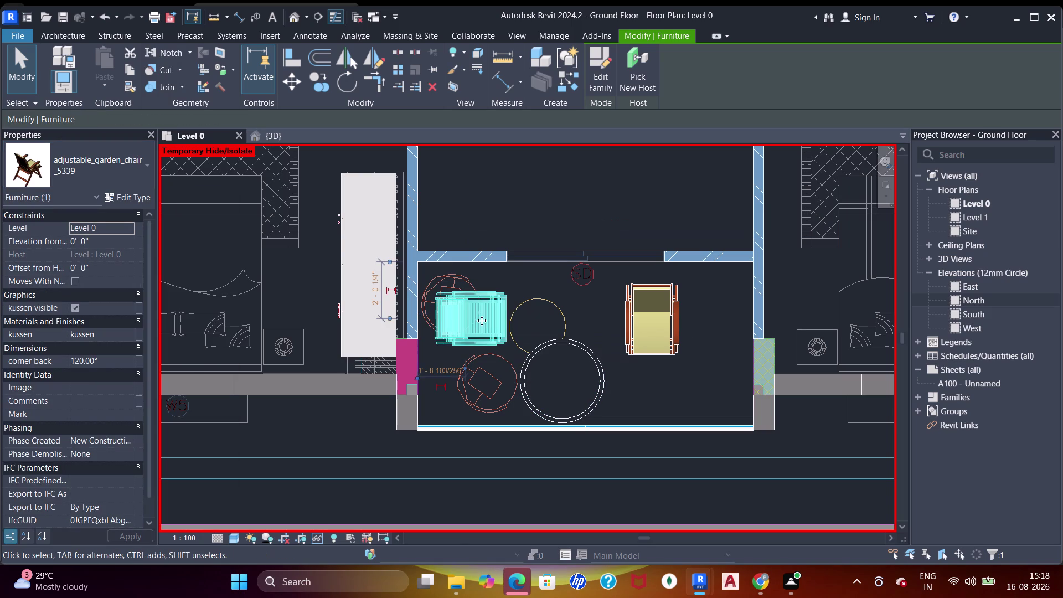
Rotate the second garden chair a quarter turn and place it below the first chair.
drag(463, 314, 451, 289)
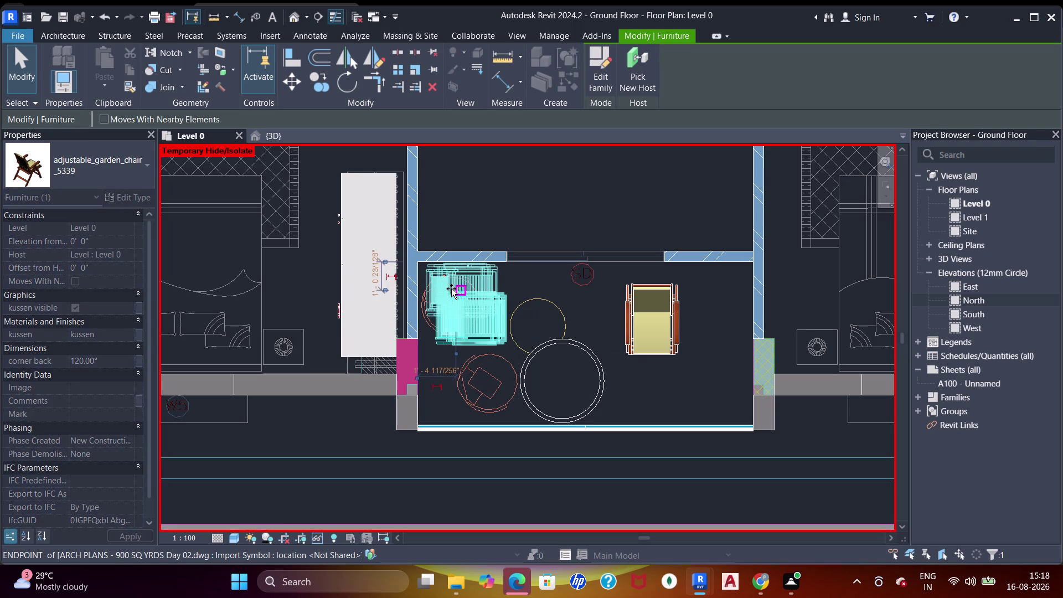
drag(452, 289, 450, 295)
click(645, 337)
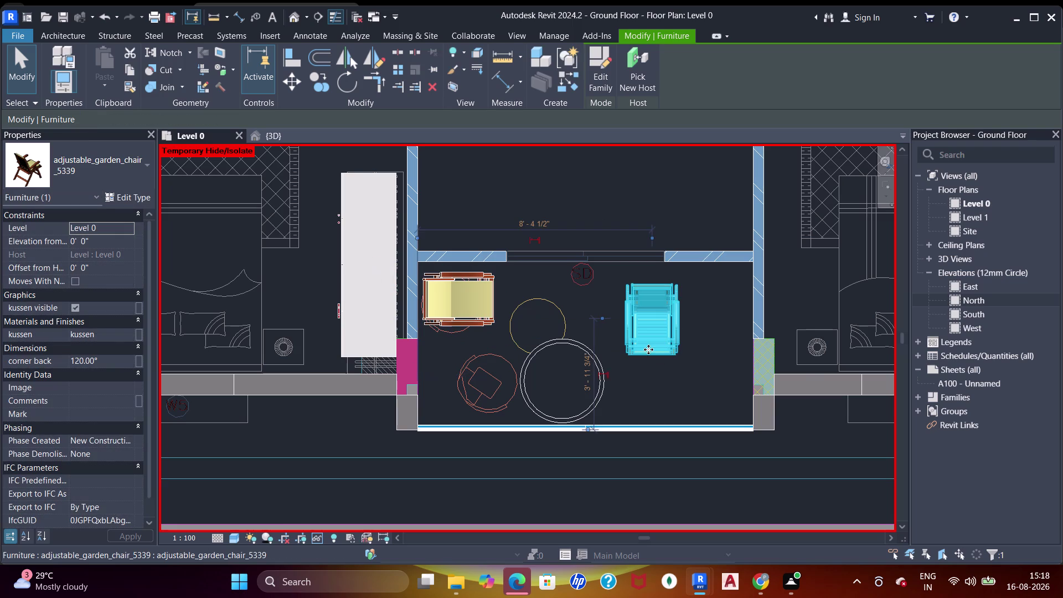
key(space)
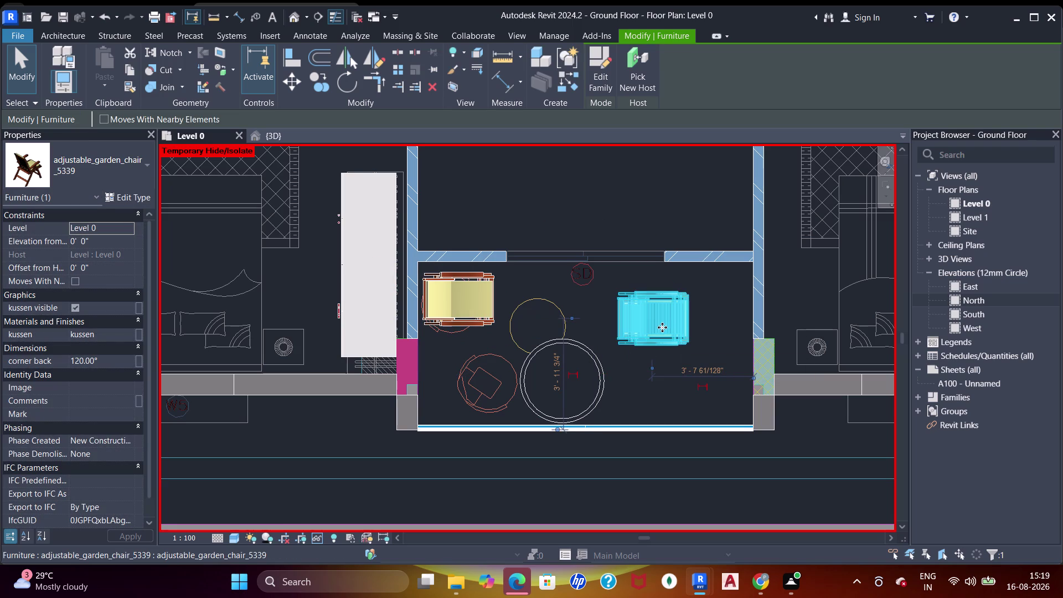
drag(660, 327, 482, 387)
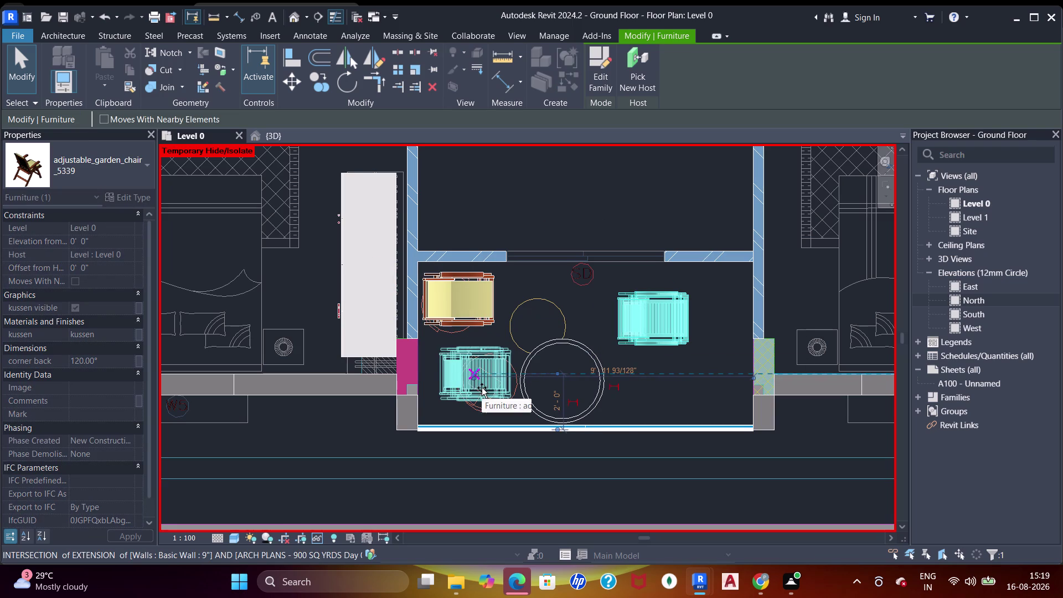
drag(482, 388, 481, 389)
scroll(up, 3)
Nudge the upper garden chair right three times to line up the two chairs.
click(478, 299)
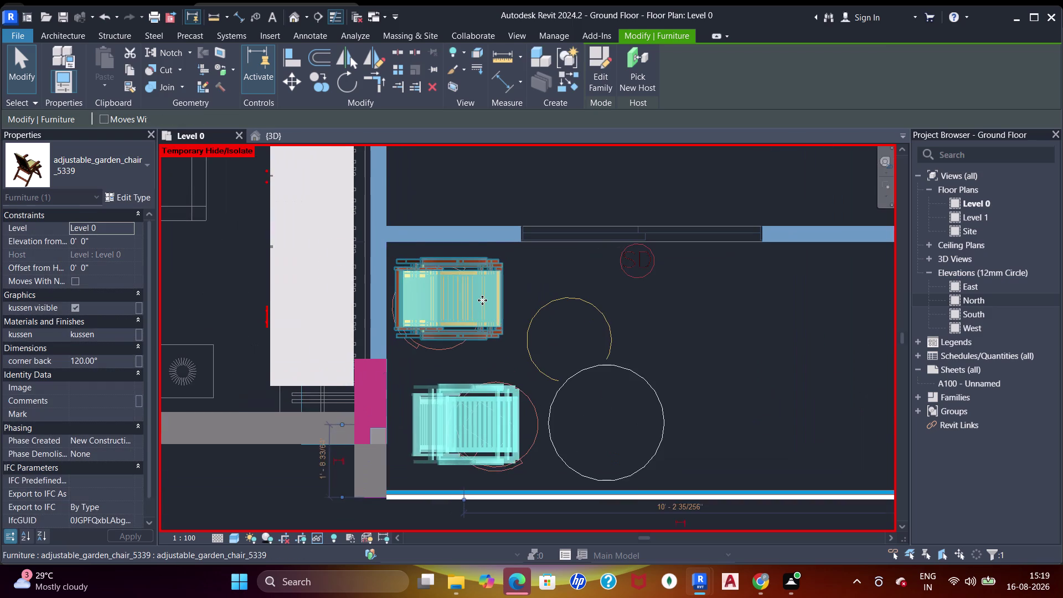
key(Right)
key(Right)
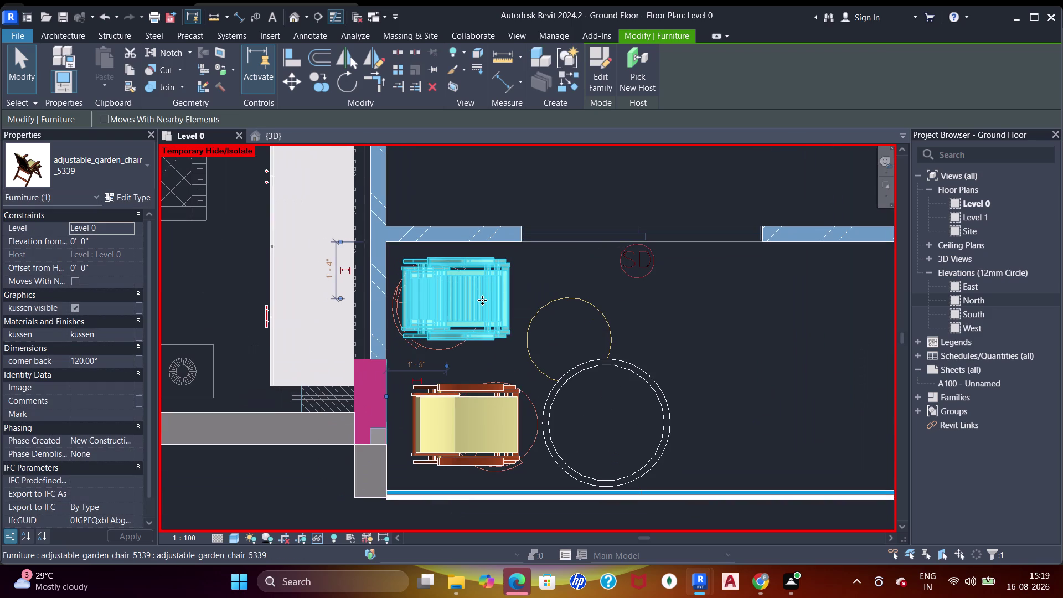
key(Right)
Move the round table up beside the chairs and nudge it into place.
click(655, 375)
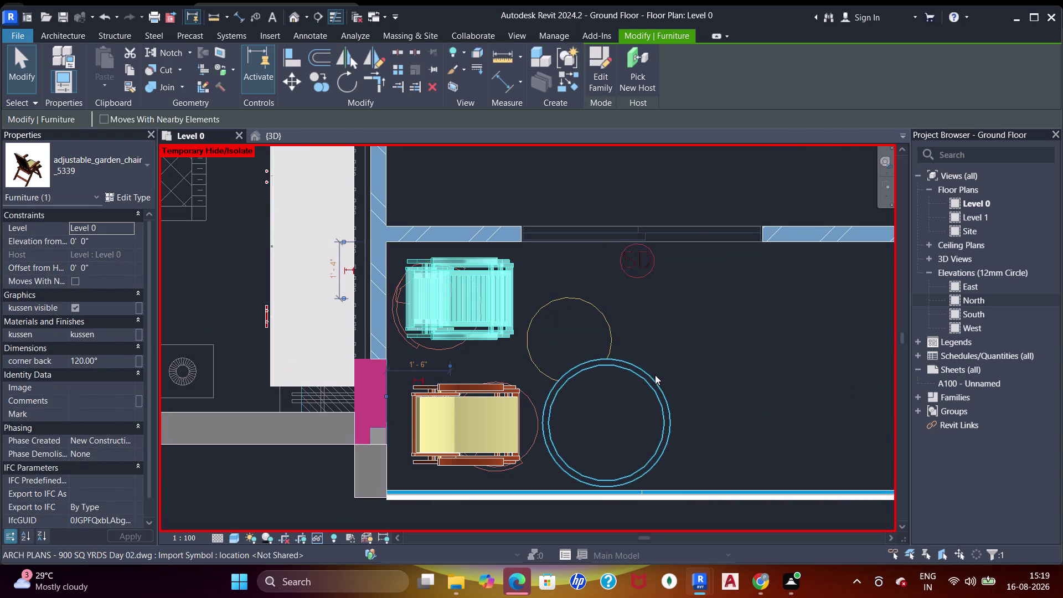
drag(654, 384, 648, 305)
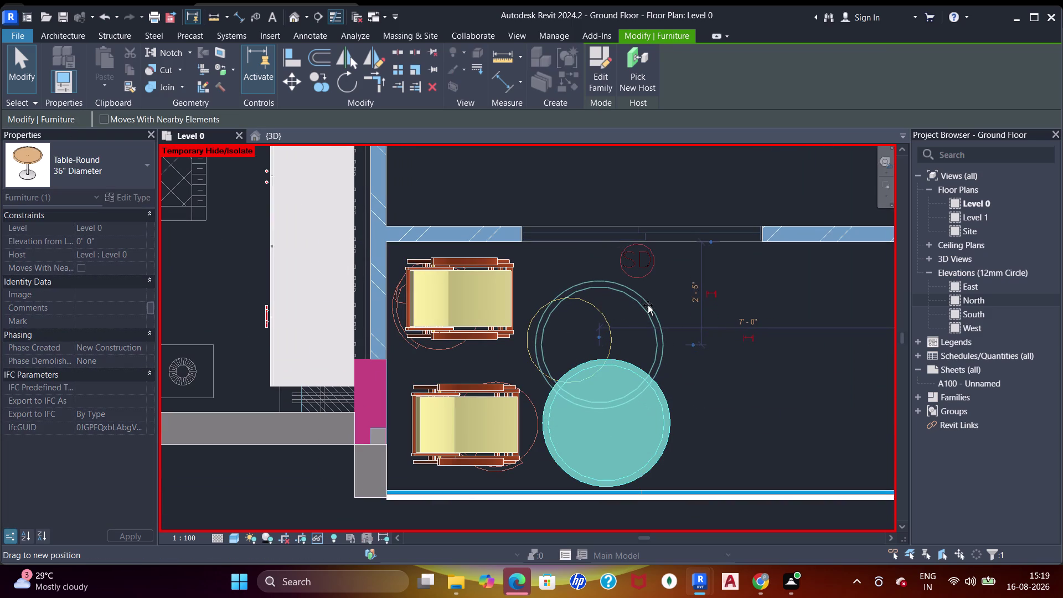
drag(648, 306, 659, 305)
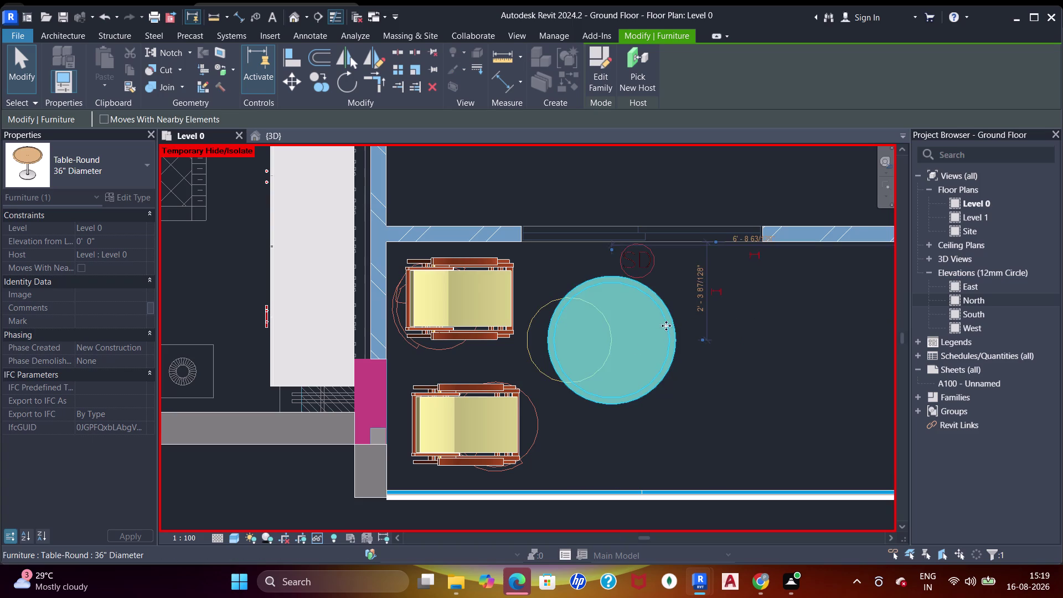
scroll(down, 3)
middle_click(588, 331)
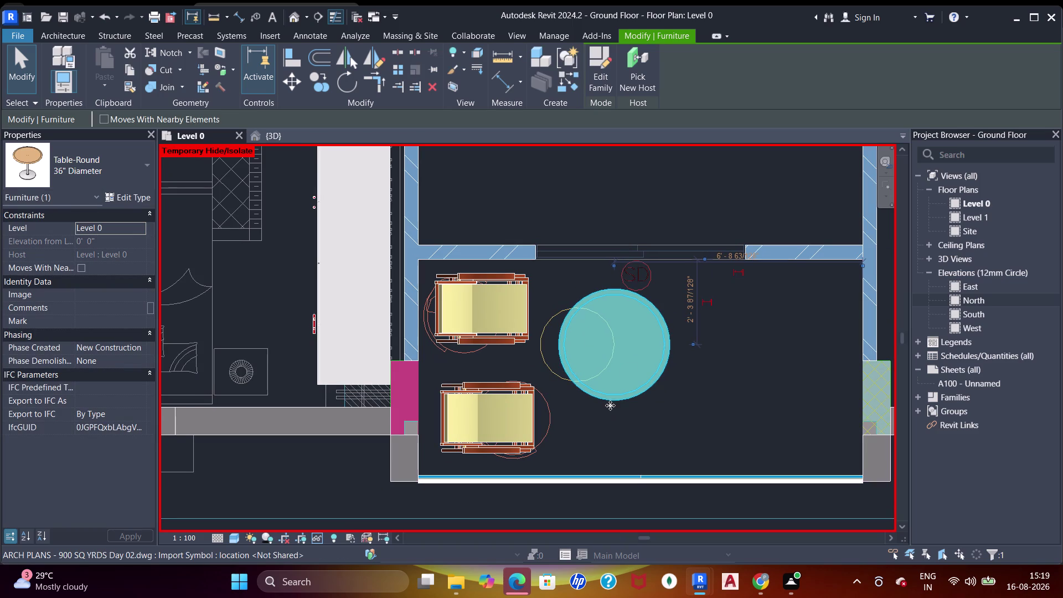
key(Down)
key(Down)
key(Left)
key(Left)
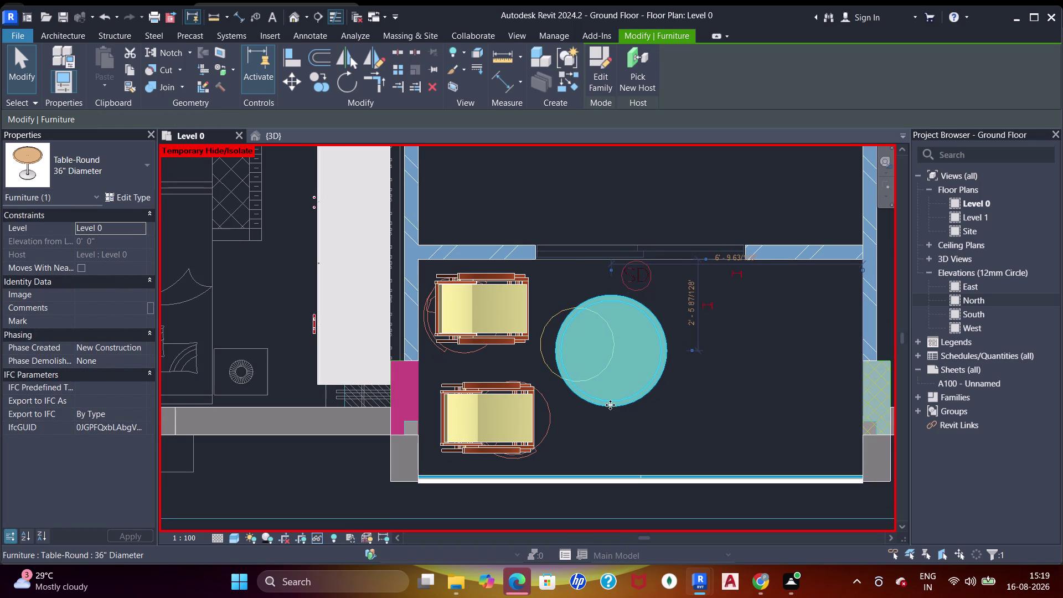
scroll(down, 3)
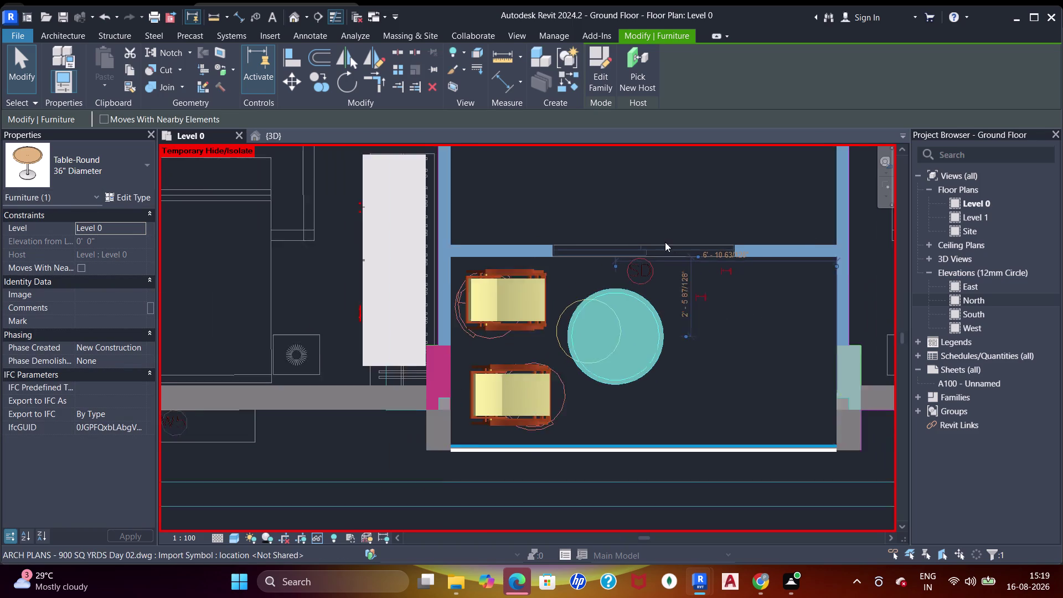
Clear the selection and pan and zoom across the Level 0 flats and parking area.
middle_drag(663, 237, 648, 262)
click(644, 224)
scroll(down, 3)
middle_drag(660, 225, 566, 314)
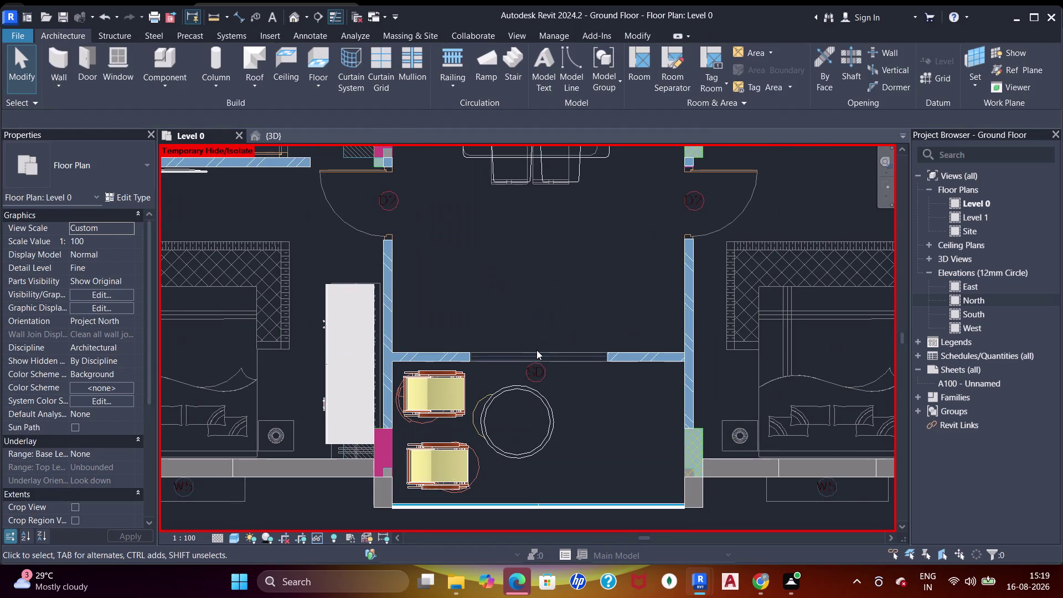
scroll(down, 3)
middle_drag(596, 354, 405, 313)
middle_drag(373, 335, 385, 352)
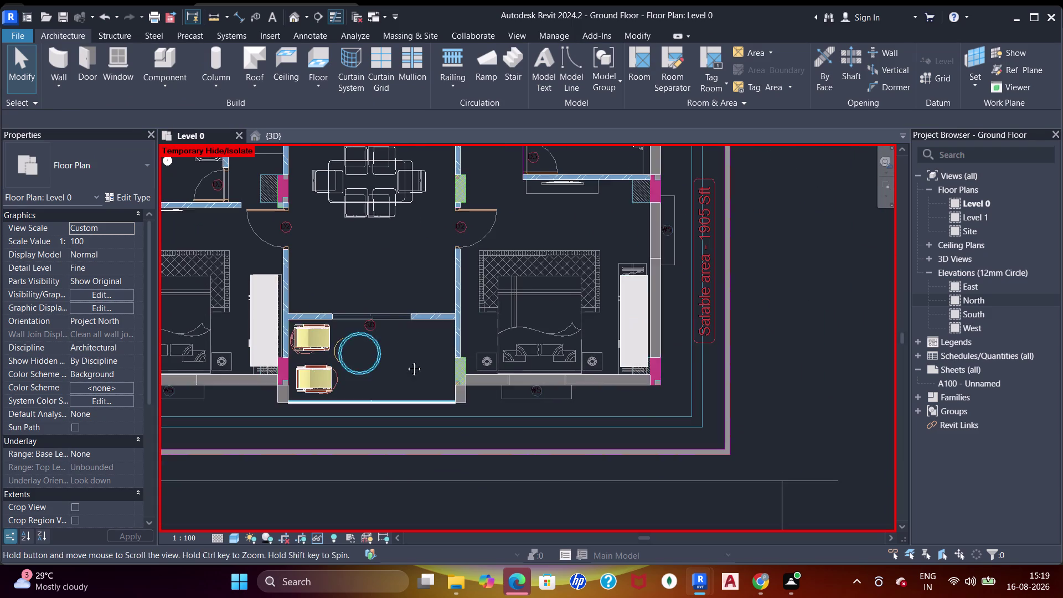
middle_drag(386, 352, 676, 342)
scroll(down, 3)
middle_click(478, 325)
scroll(up, 3)
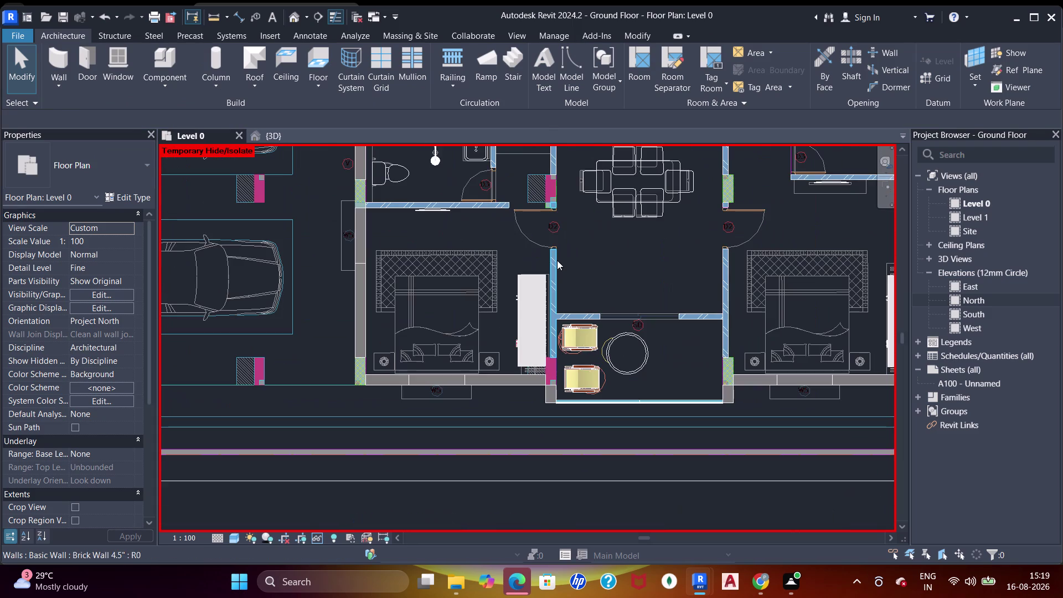
click(553, 254)
scroll(up, 3)
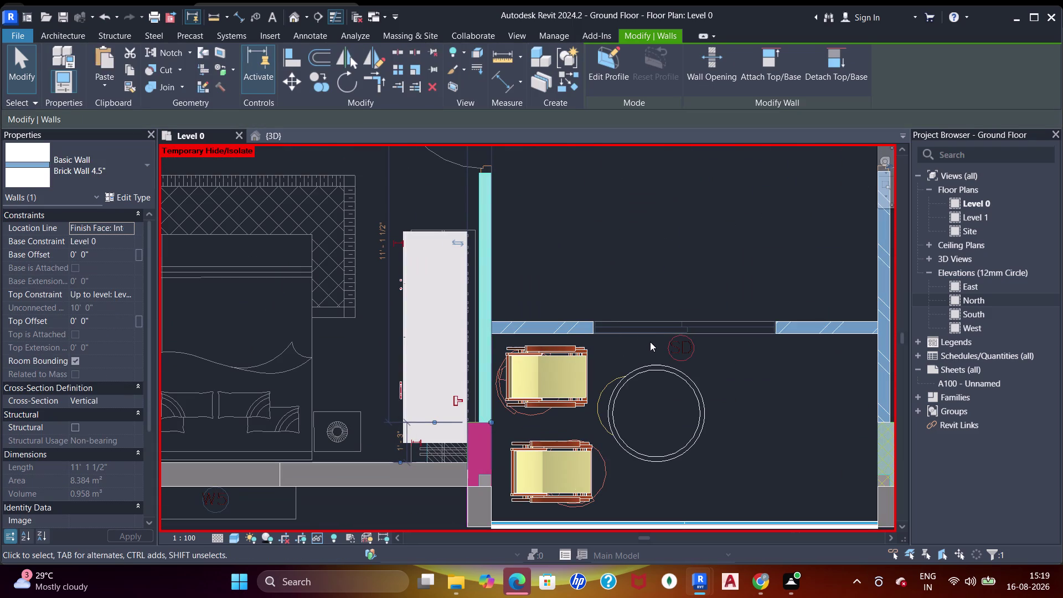
scroll(down, 3)
scroll(up, 3)
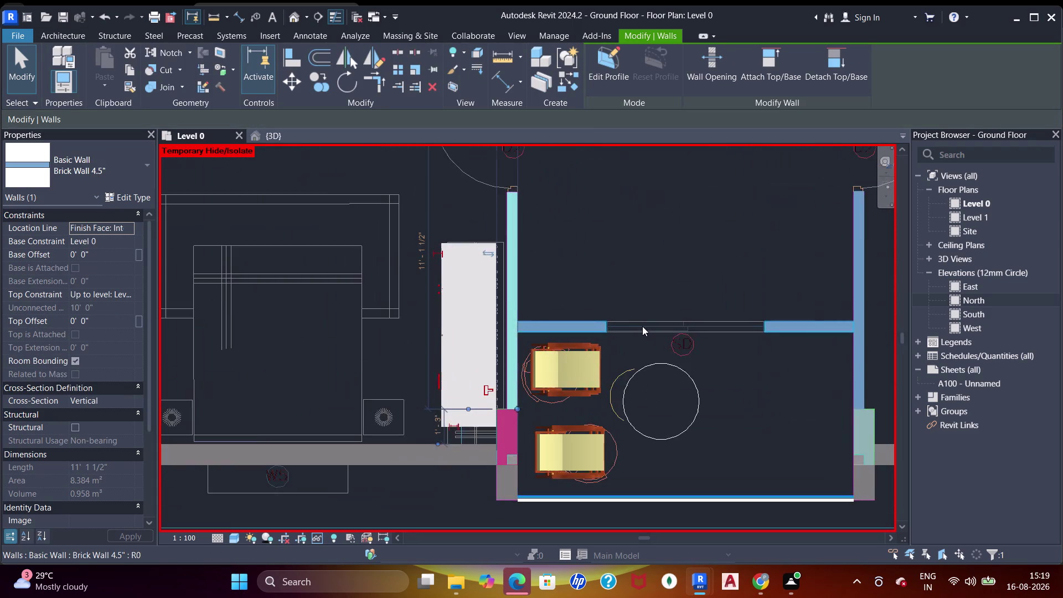
scroll(down, 3)
middle_drag(586, 242, 670, 301)
scroll(down, 3)
middle_drag(597, 257, 713, 350)
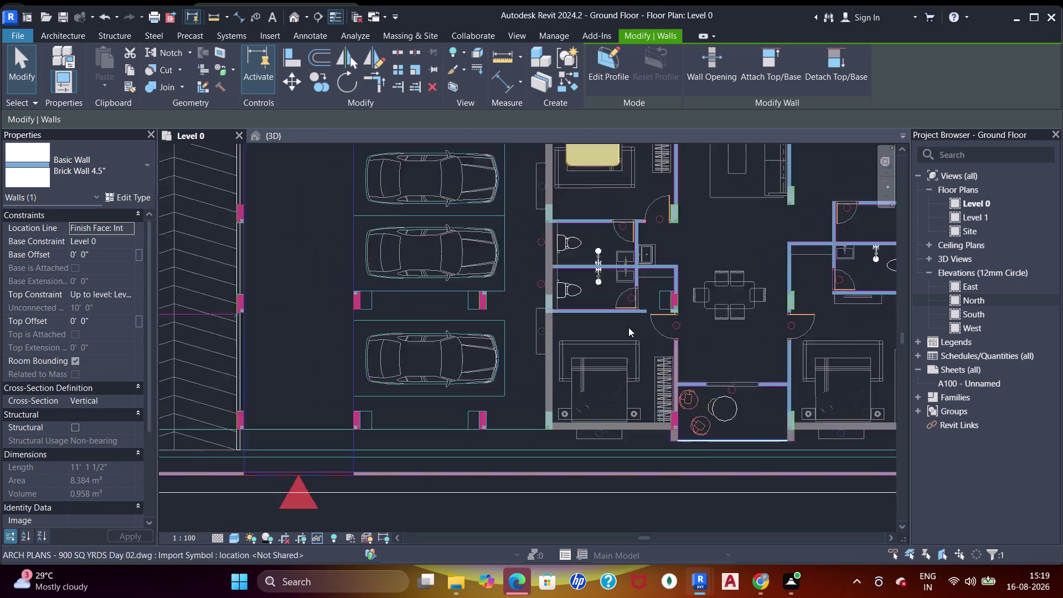
middle_drag(598, 283, 599, 303)
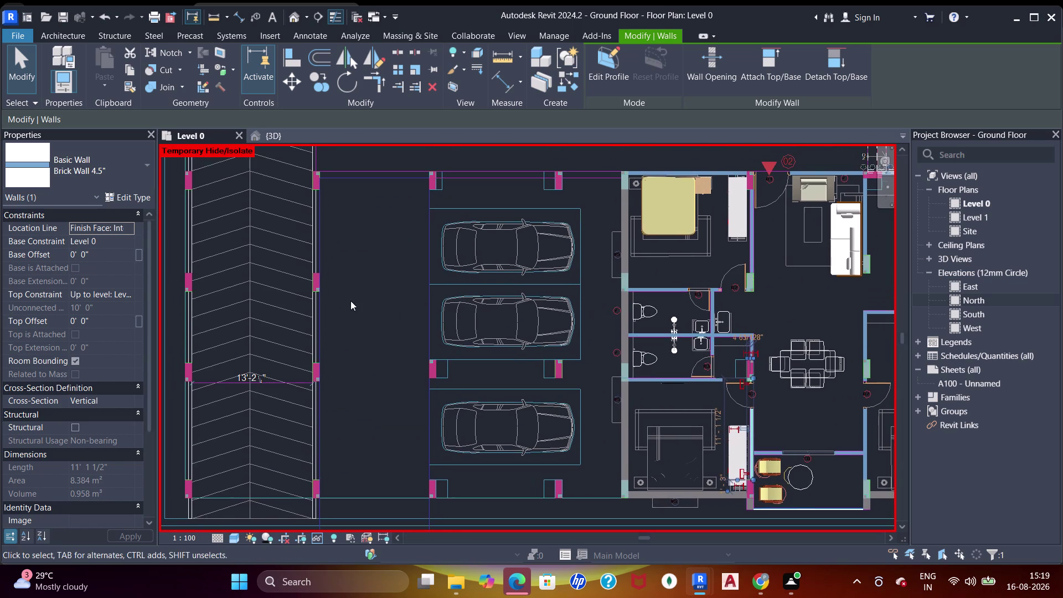
middle_drag(350, 300, 472, 342)
scroll(down, 3)
middle_drag(502, 322, 501, 323)
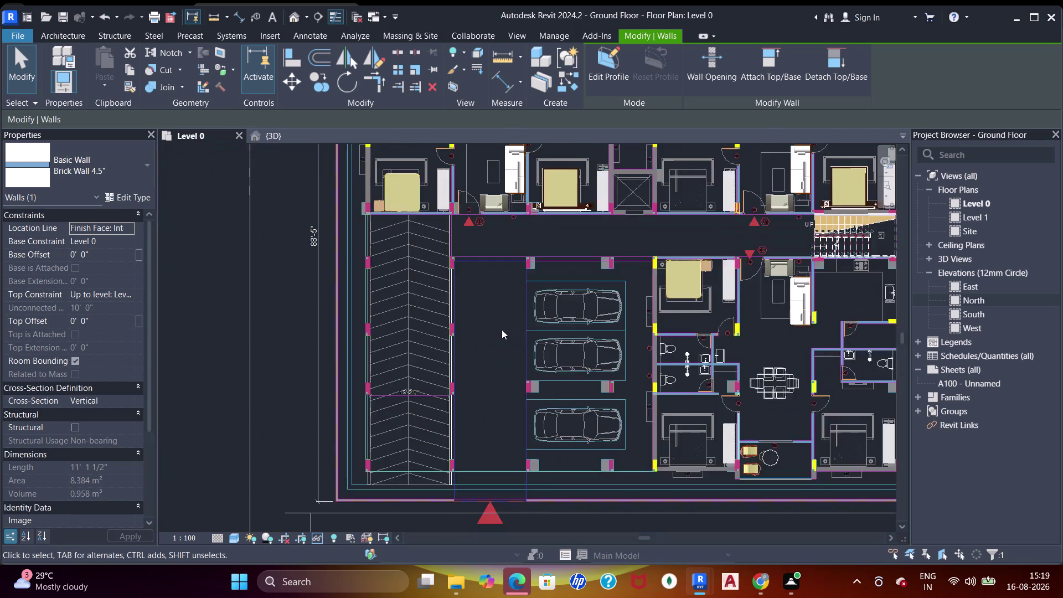
middle_drag(502, 324, 494, 377)
scroll(up, 3)
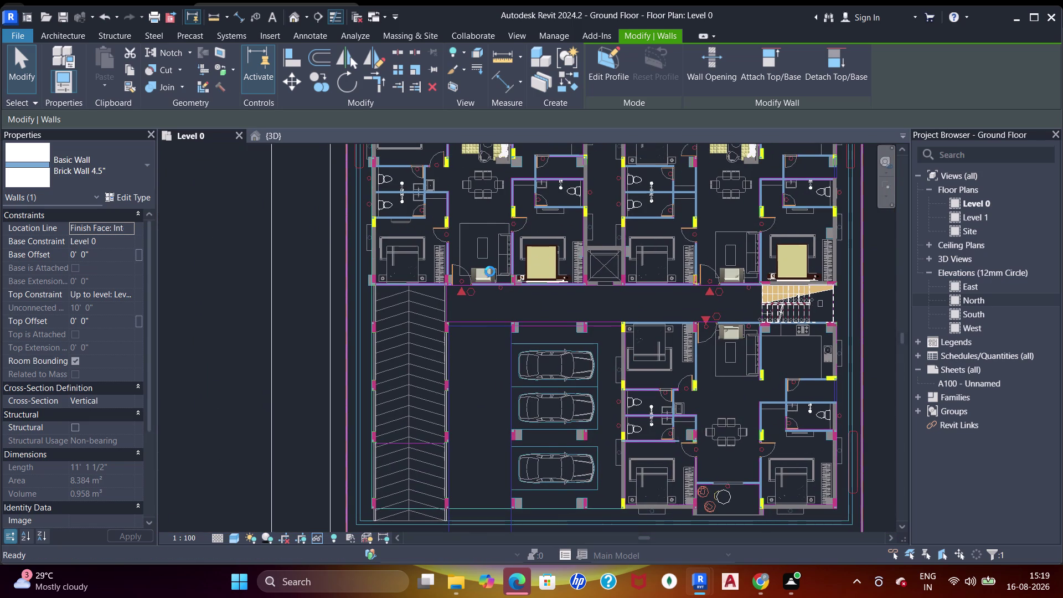
scroll(down, 3)
middle_drag(574, 313, 514, 374)
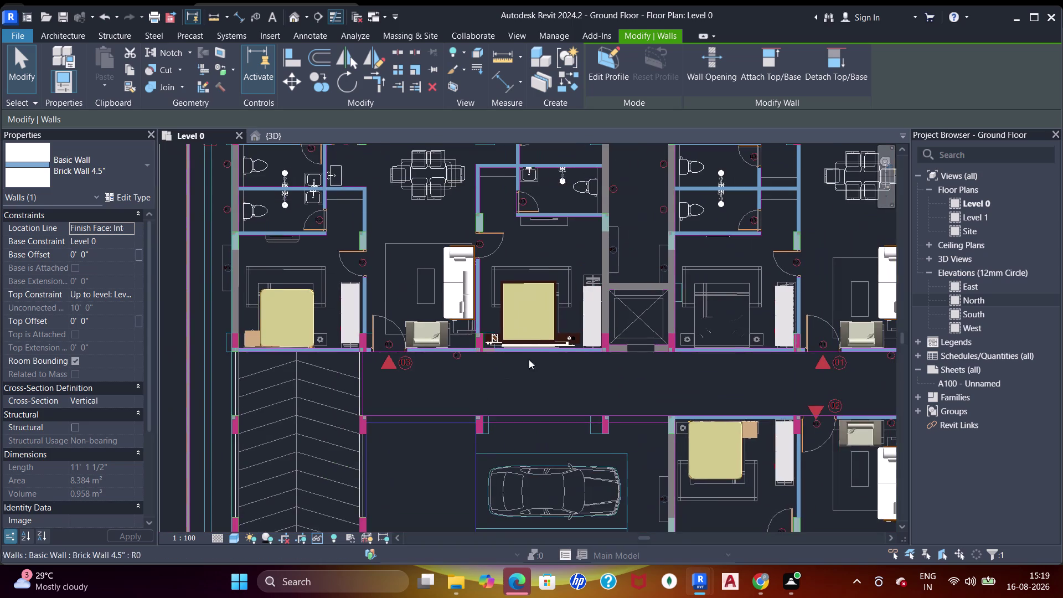
scroll(up, 3)
scroll(down, 3)
middle_drag(553, 257, 555, 418)
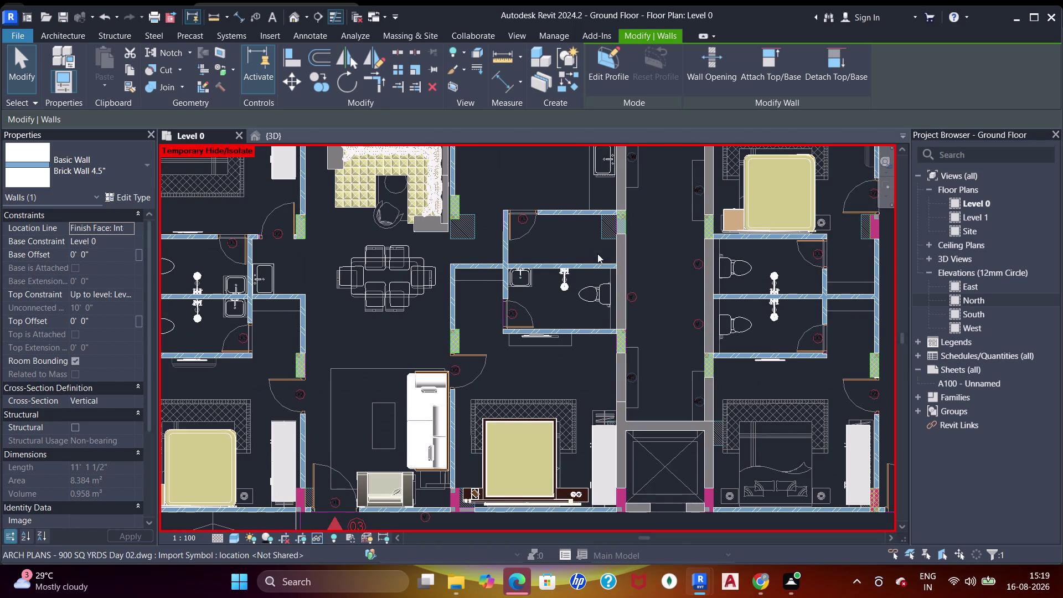
middle_drag(399, 281, 448, 319)
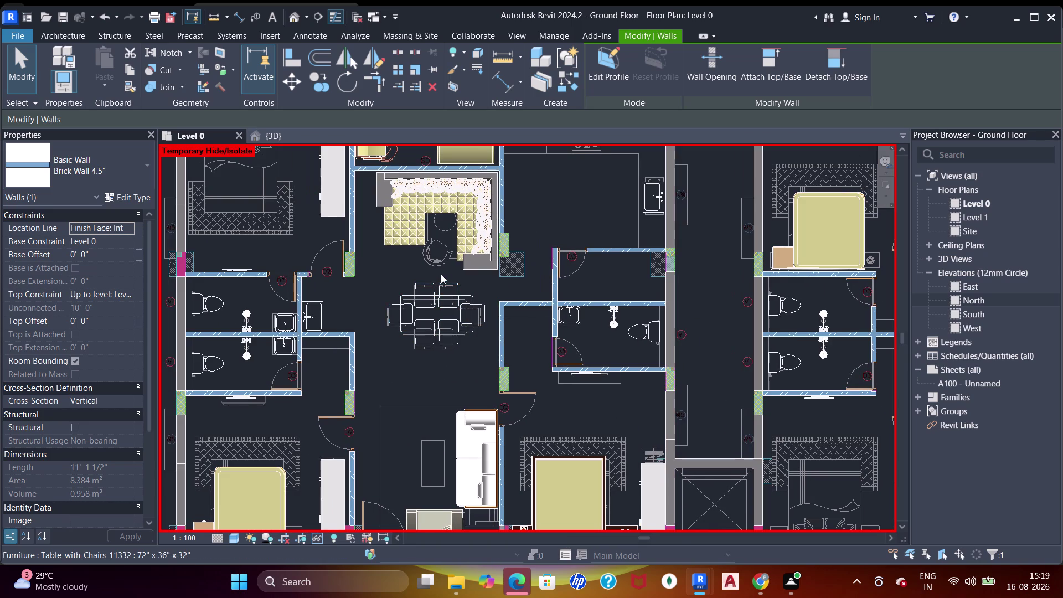
middle_drag(402, 276, 460, 333)
middle_drag(385, 330, 420, 367)
scroll(up, 3)
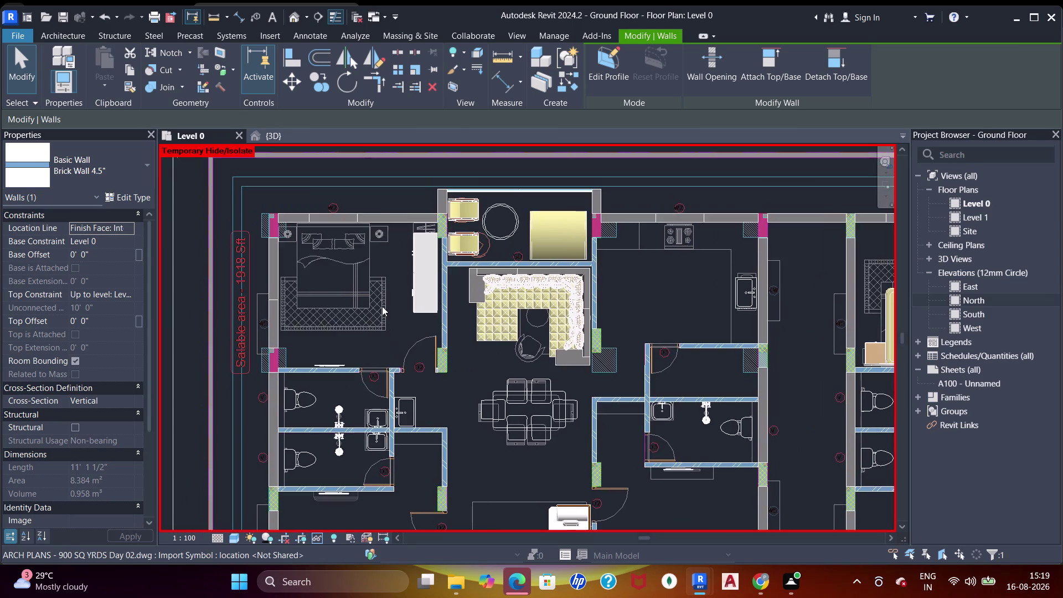
scroll(up, 3)
scroll(down, 3)
middle_drag(467, 261, 456, 299)
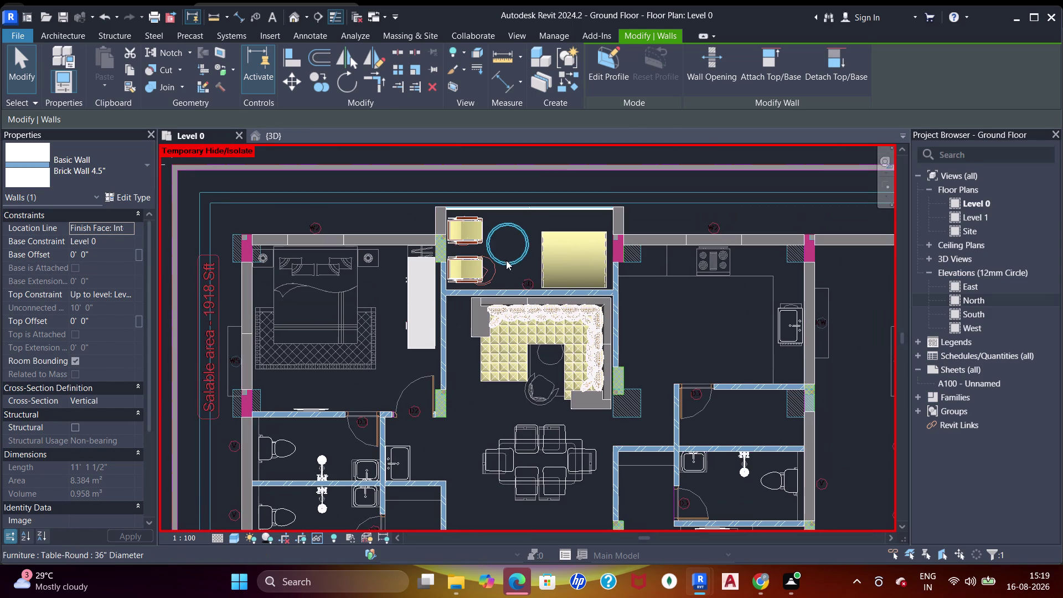
Pan past the kitchen, bathrooms and bedroom, then frame the parking bays and whole plan.
click(508, 256)
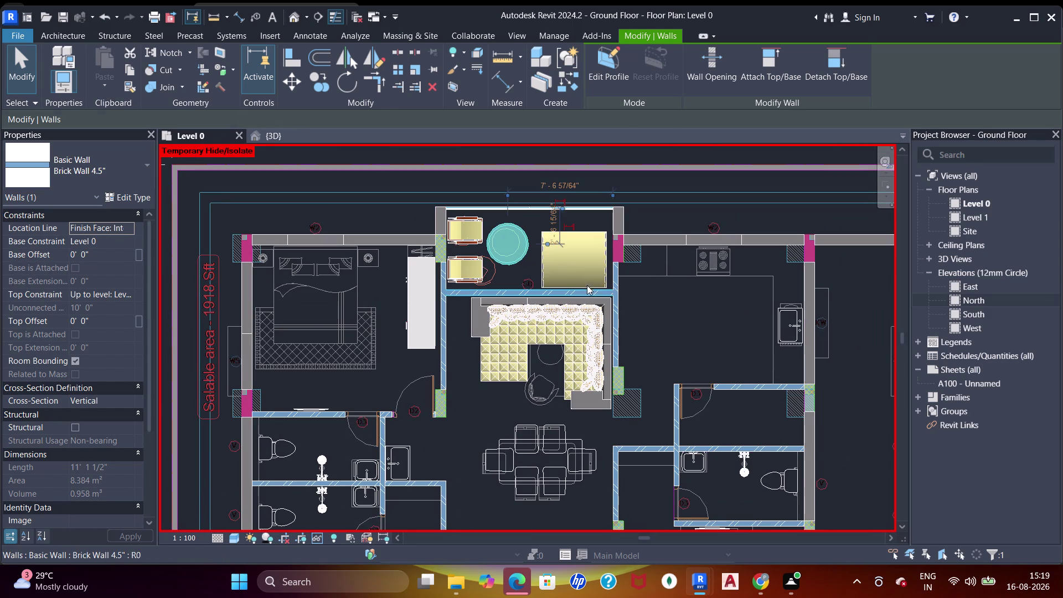
middle_drag(642, 331, 428, 291)
middle_drag(636, 315, 621, 298)
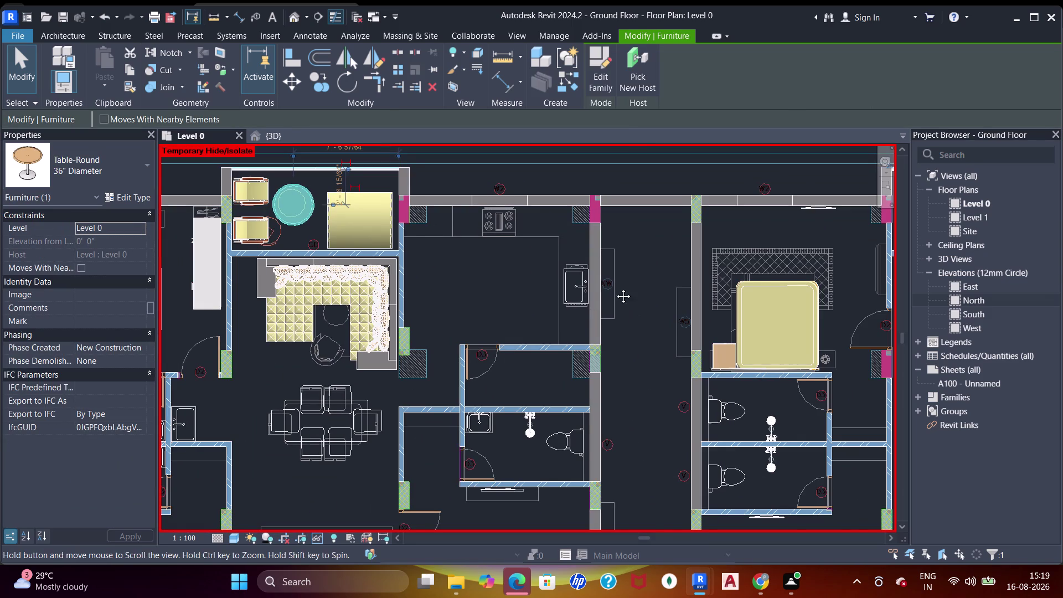
middle_drag(622, 298, 595, 252)
middle_drag(664, 318, 609, 306)
middle_drag(671, 351, 624, 319)
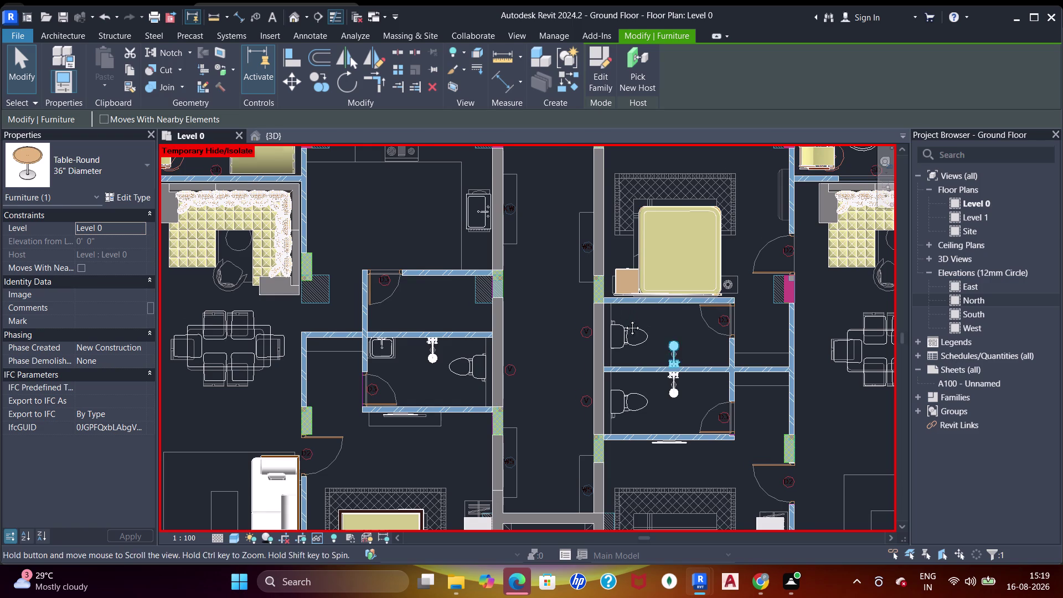
middle_drag(624, 320, 603, 309)
middle_drag(674, 379, 554, 336)
middle_drag(646, 377, 617, 356)
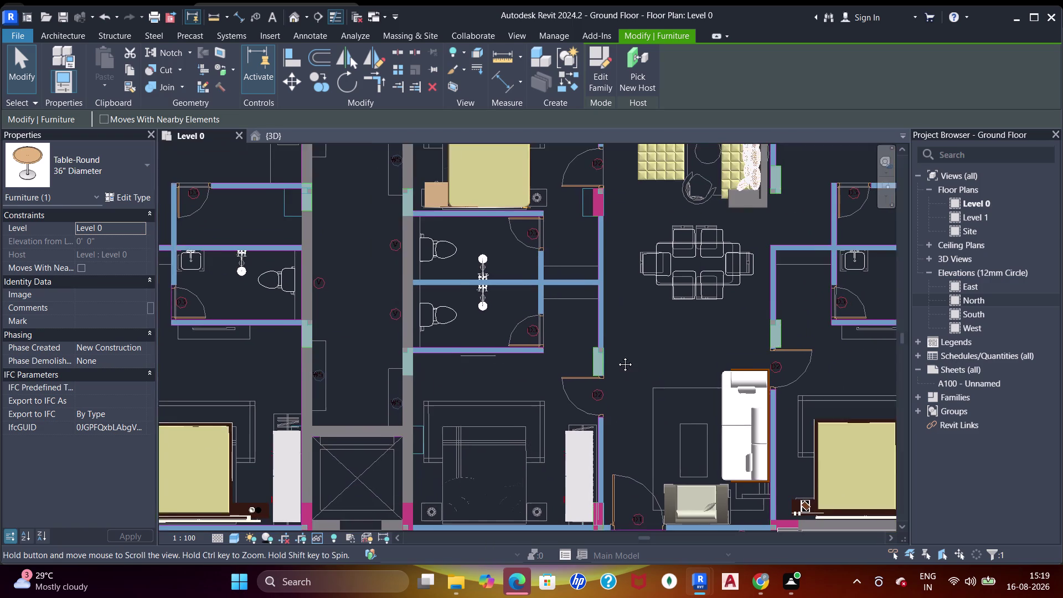
middle_drag(617, 356, 550, 335)
middle_drag(748, 335, 648, 330)
middle_drag(699, 260, 695, 281)
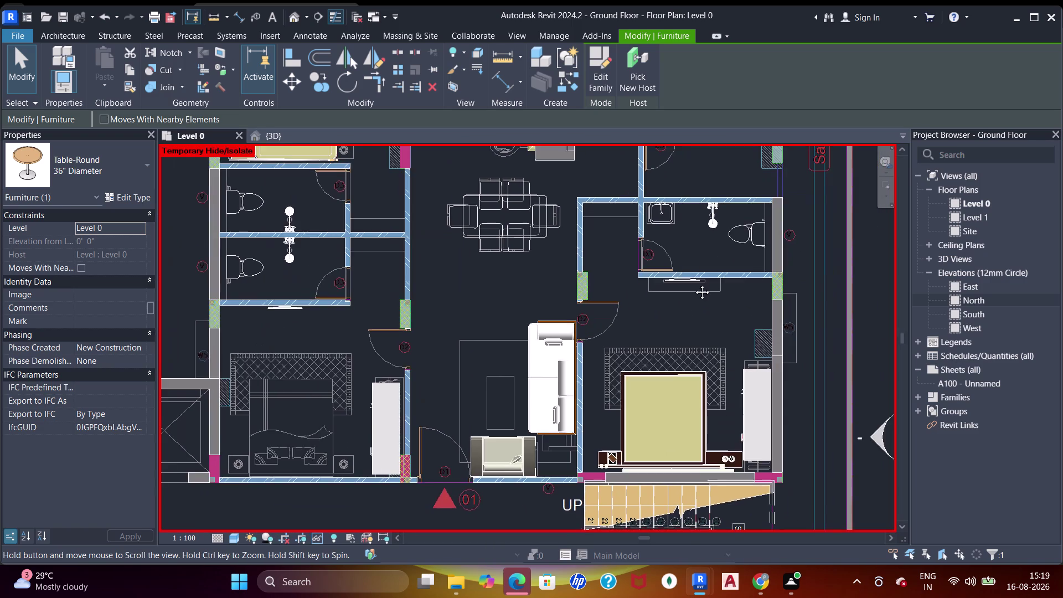
middle_drag(694, 282, 678, 412)
middle_drag(683, 401, 680, 500)
middle_click(680, 501)
scroll(up, 3)
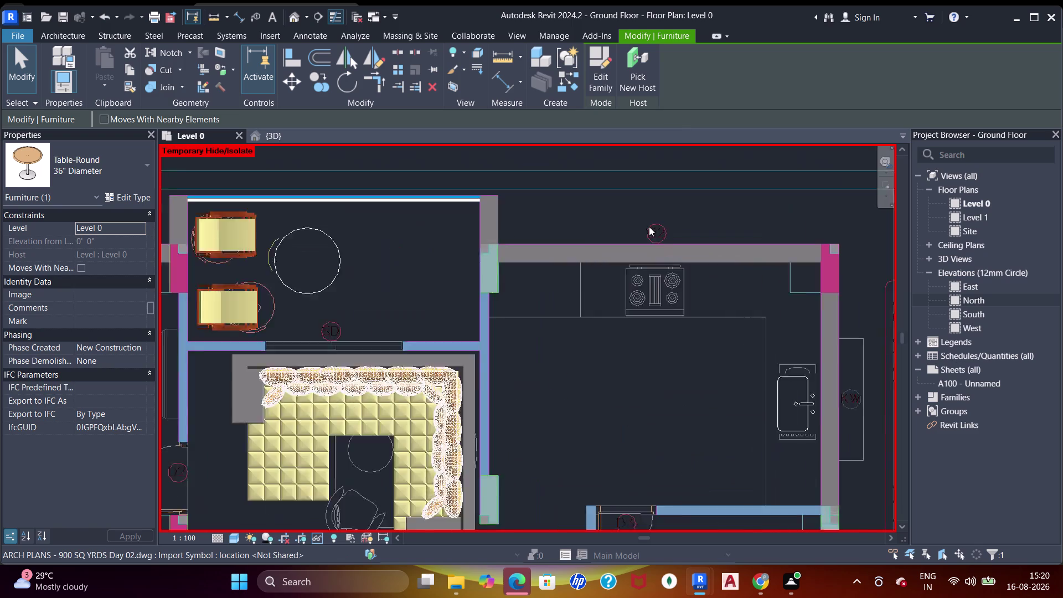
scroll(up, 3)
scroll(down, 3)
middle_drag(685, 348, 674, 328)
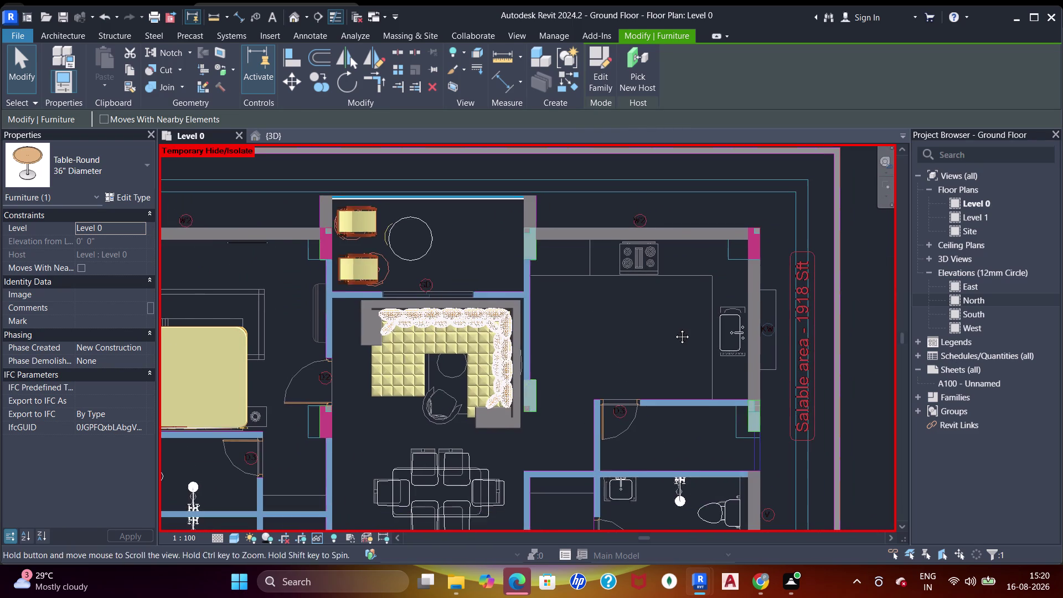
middle_drag(674, 329, 674, 328)
middle_drag(672, 377, 670, 371)
scroll(up, 3)
scroll(up, 3)
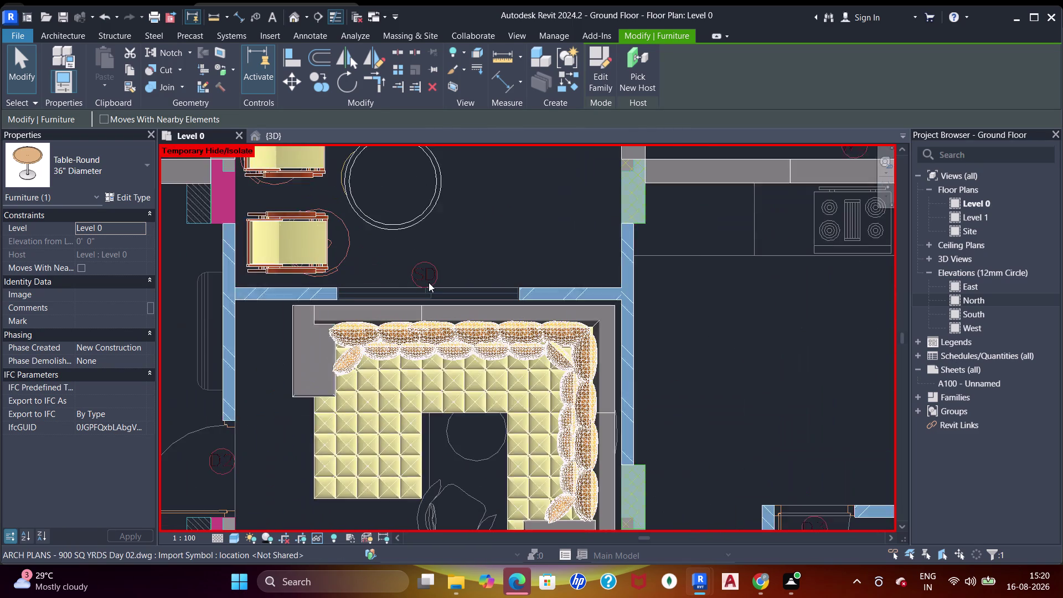
scroll(up, 3)
scroll(down, 3)
scroll(down, 3)
middle_drag(425, 292, 435, 256)
scroll(down, 3)
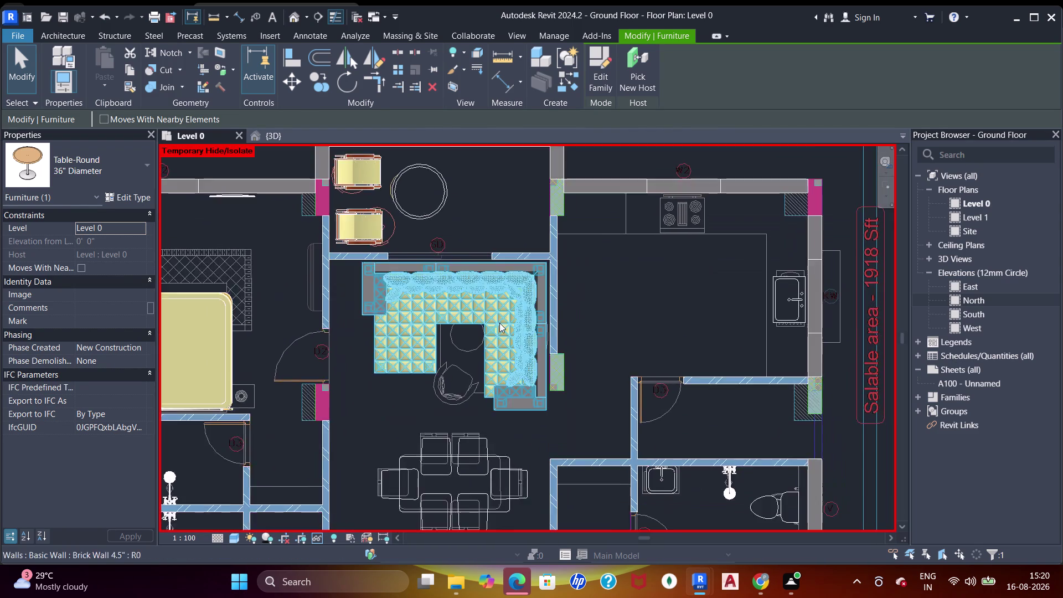
scroll(down, 3)
middle_drag(530, 341, 560, 209)
middle_drag(557, 323, 606, 215)
scroll(down, 3)
middle_drag(592, 287, 592, 282)
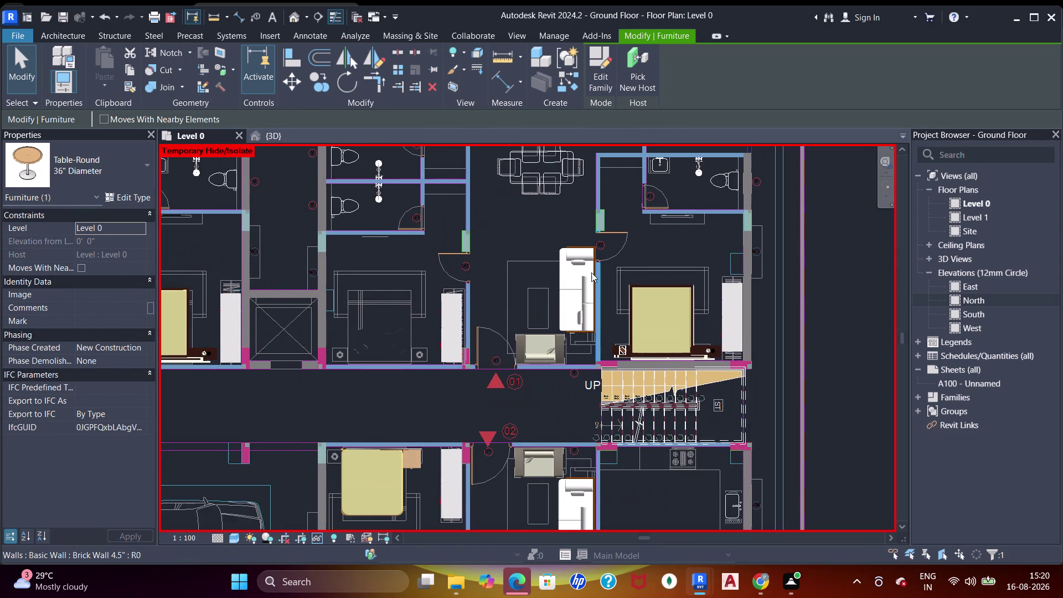
middle_drag(592, 282, 609, 206)
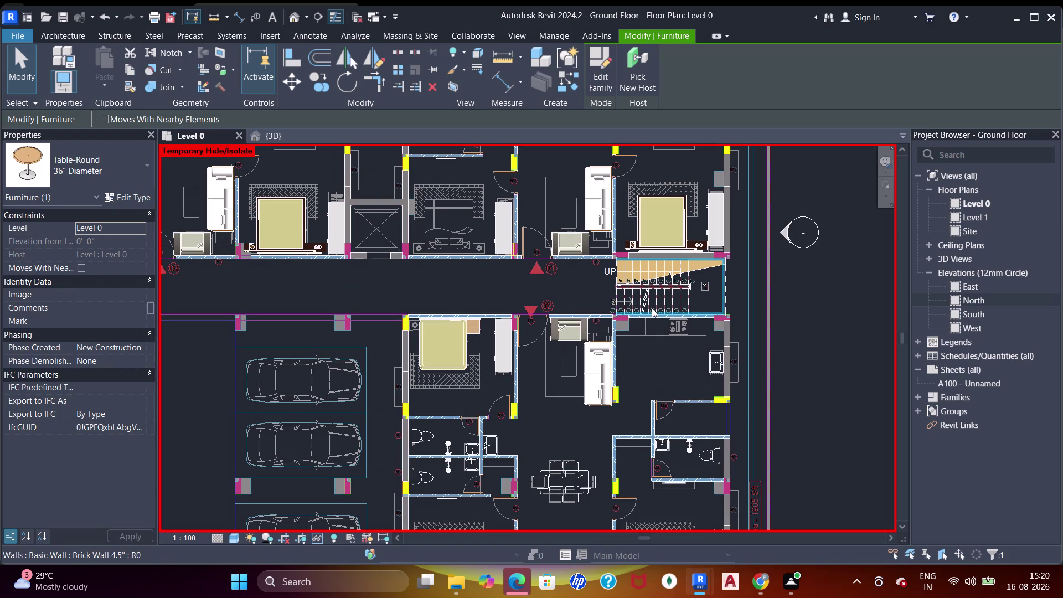
middle_drag(760, 403, 759, 279)
middle_drag(739, 407, 787, 383)
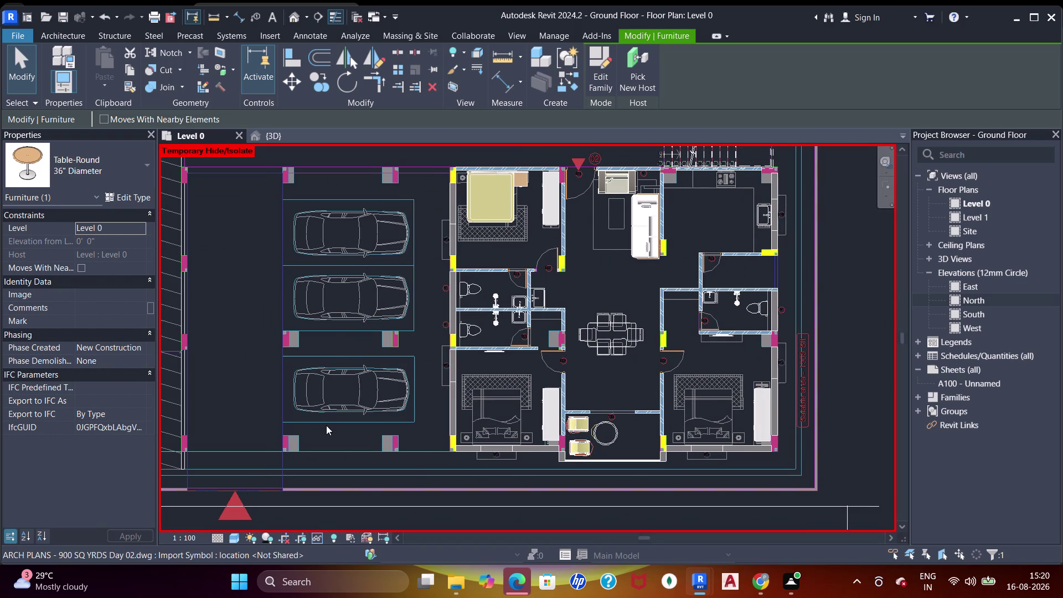
scroll(up, 3)
scroll(down, 3)
middle_drag(343, 380, 359, 420)
Switch to the Architecture tools and start placing a new component.
click(57, 36)
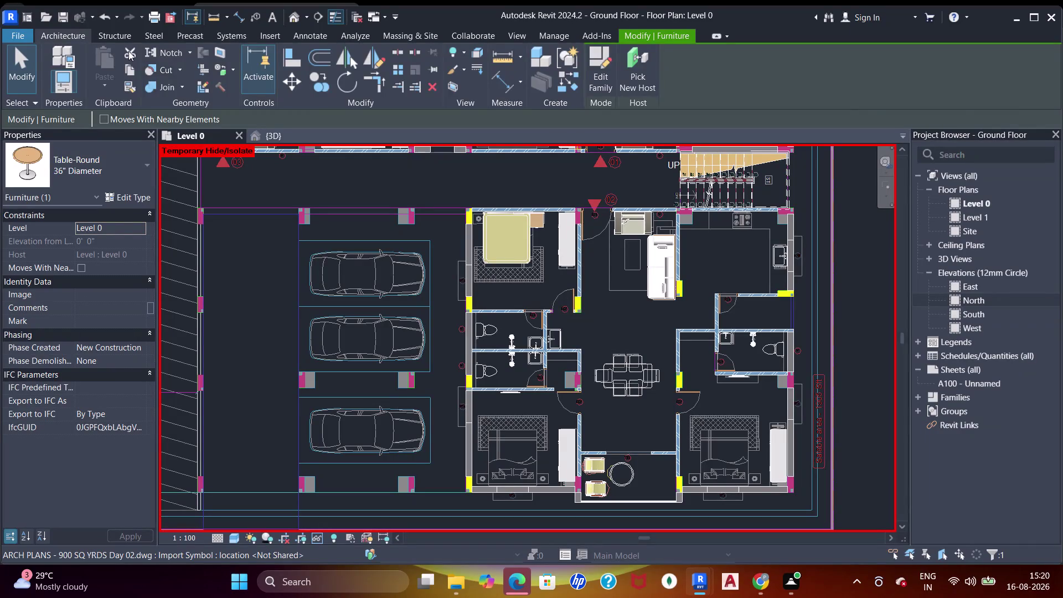
click(168, 60)
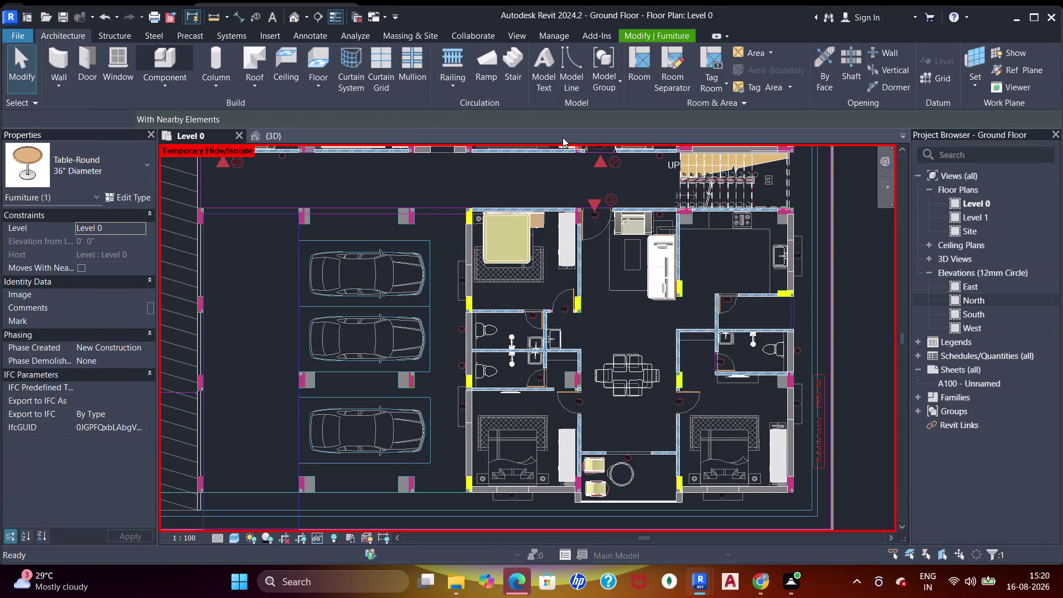
click(601, 69)
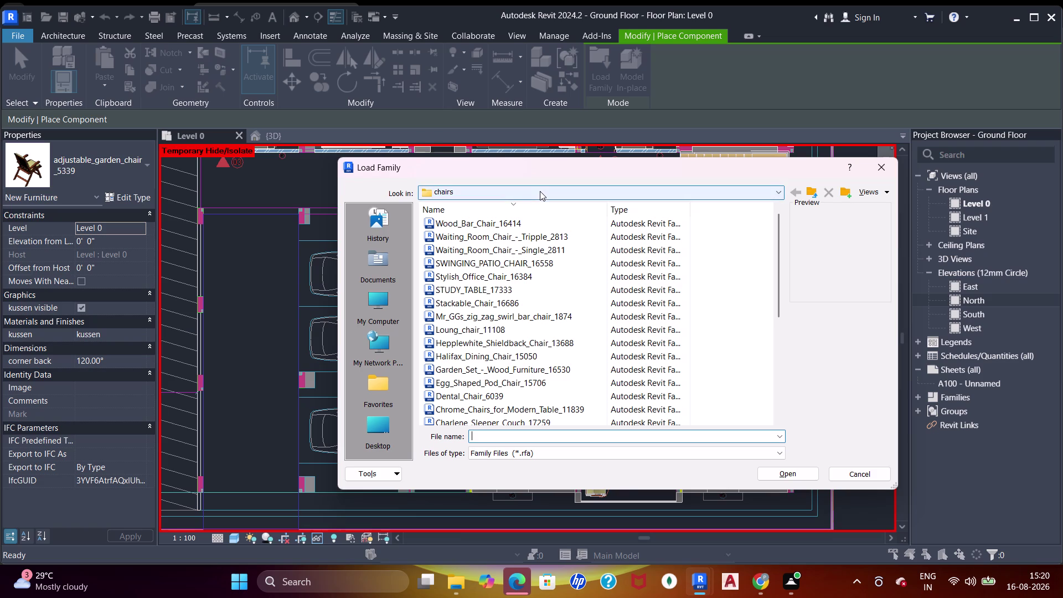
Browse from the chairs folder up to SHUBHAM CITY and into its cars folder.
click(540, 191)
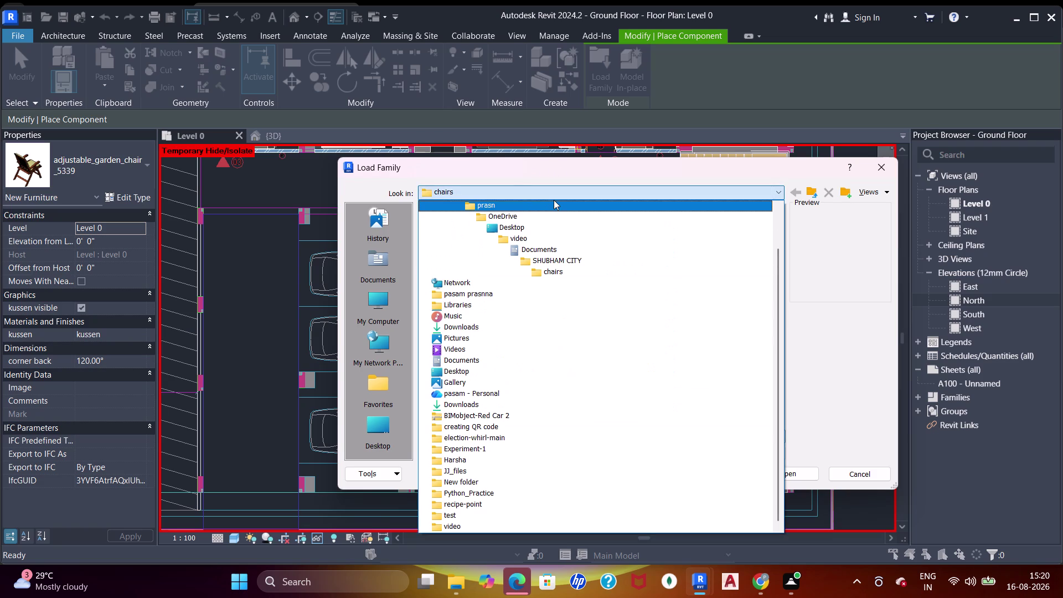
click(562, 258)
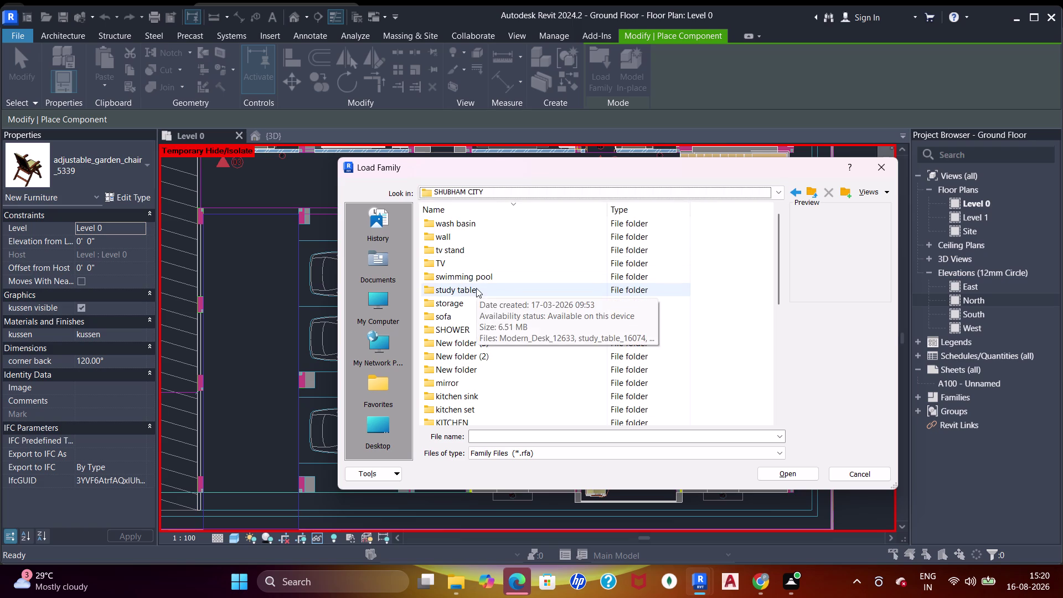
scroll(down, 3)
scroll(down, 3)
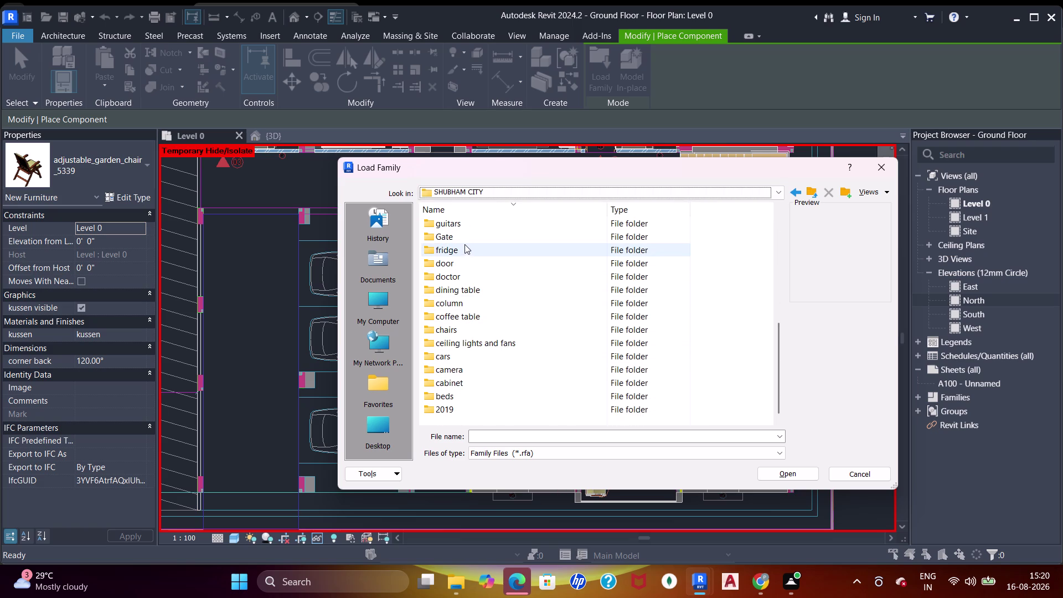
scroll(up, 3)
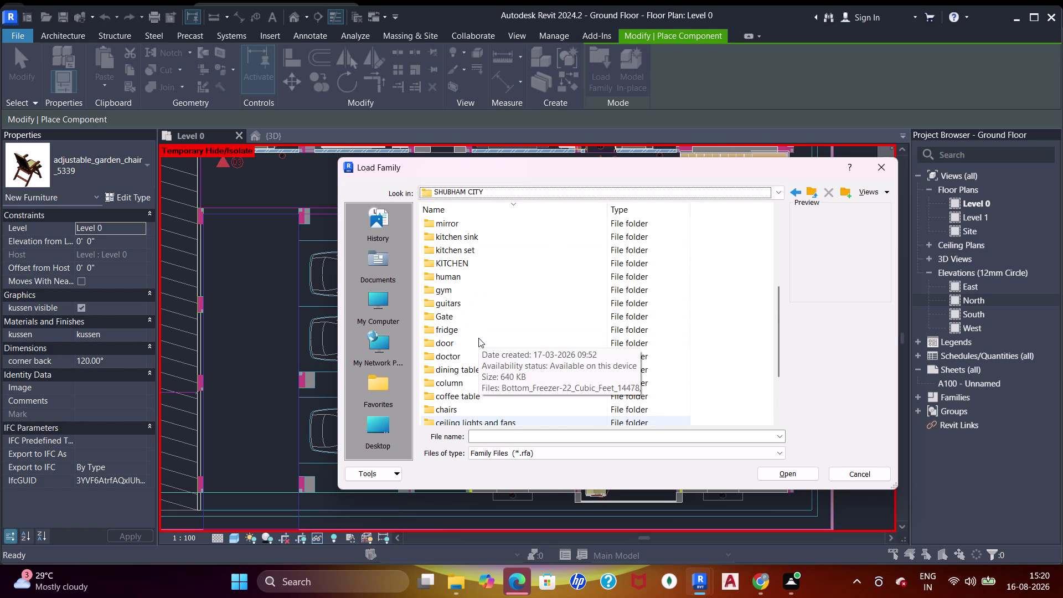
scroll(up, 3)
scroll(up, 3)
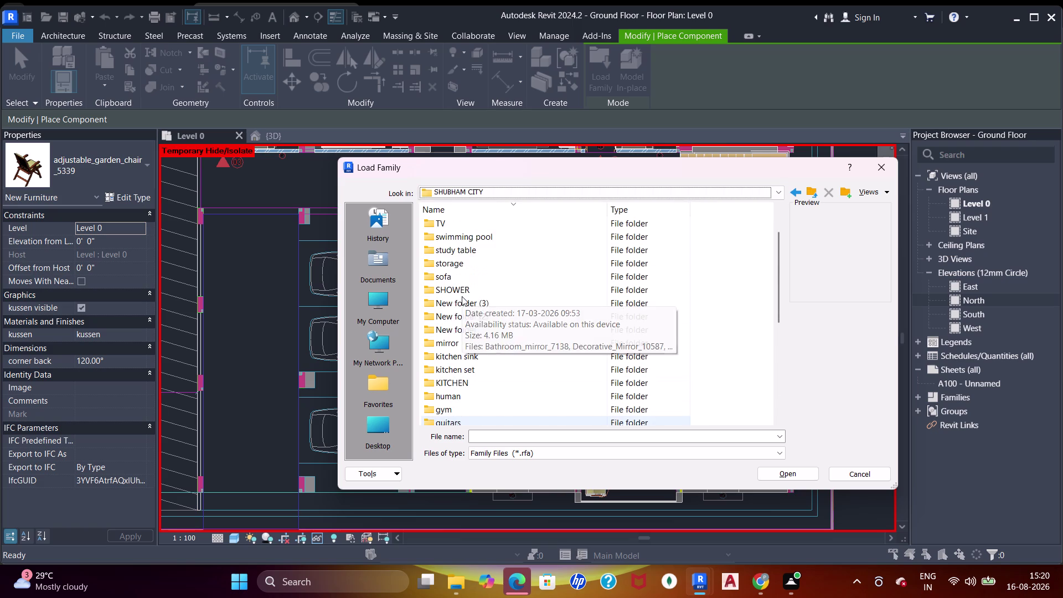
scroll(up, 3)
scroll(up, 3)
scroll(up, 3)
scroll(down, 3)
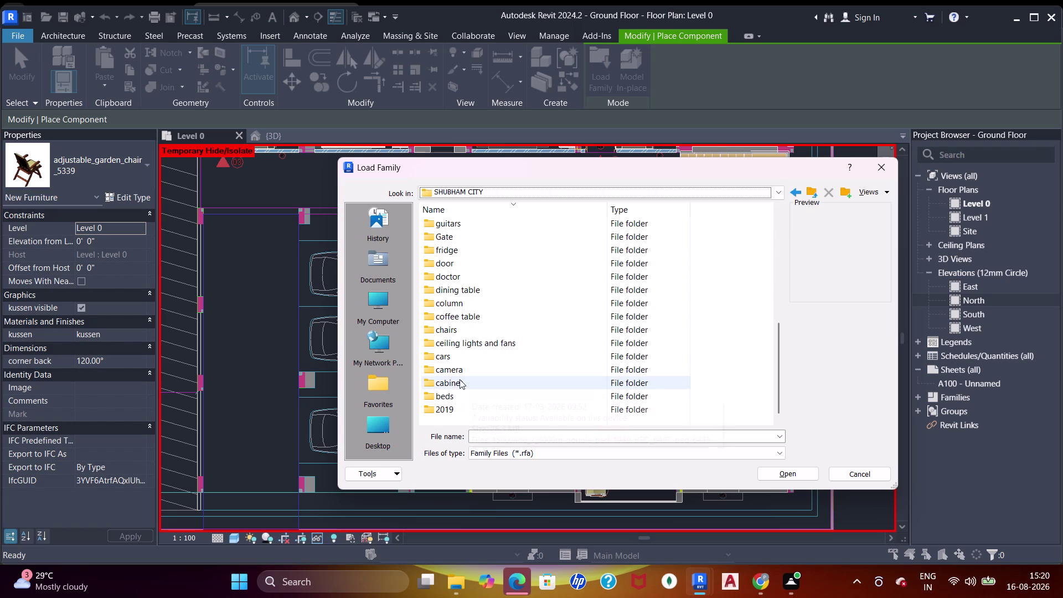
double_click(456, 360)
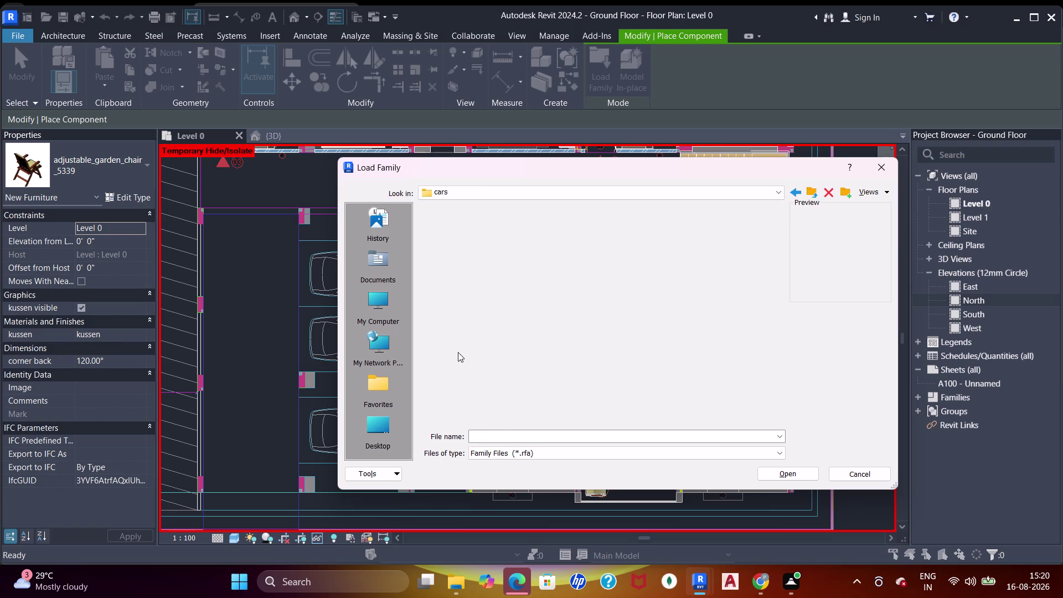
Preview the sportcar, Porsche Cayenne and Police Car families, then load Range_Rover_7603.
click(489, 225)
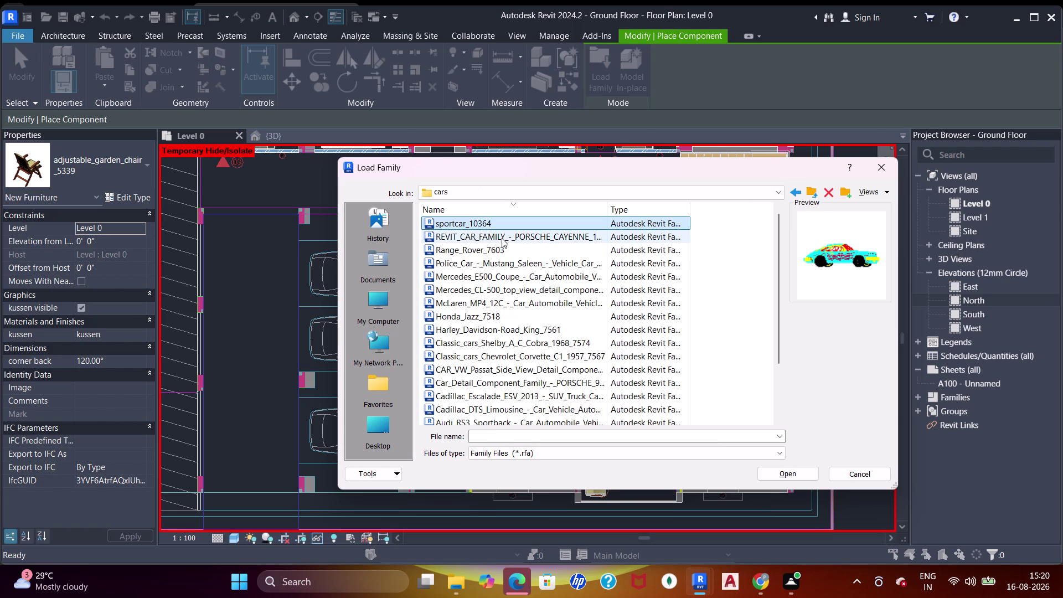
click(501, 238)
click(499, 247)
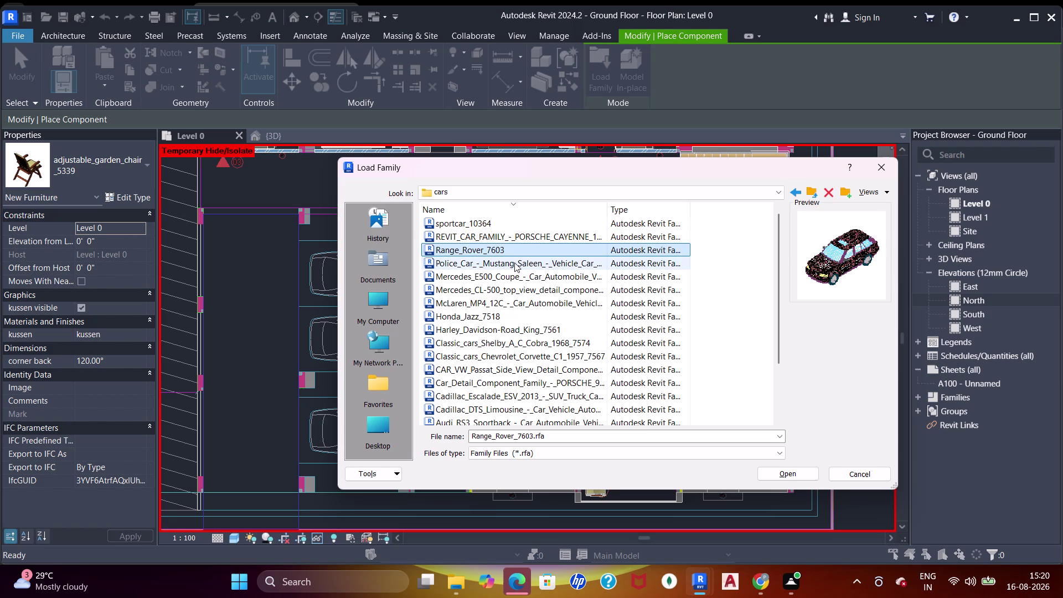
click(514, 263)
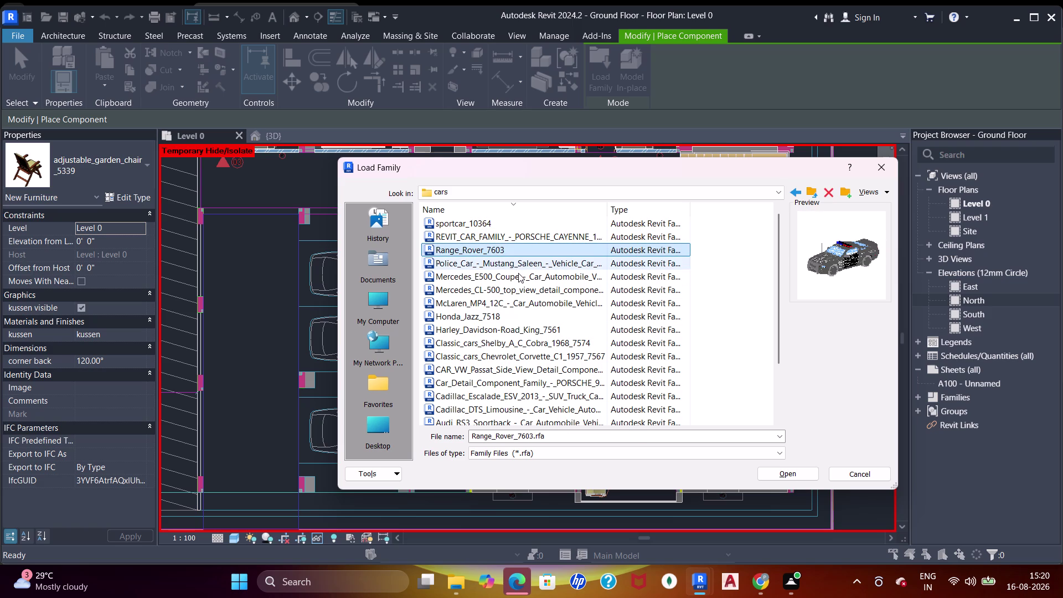
click(518, 273)
click(506, 261)
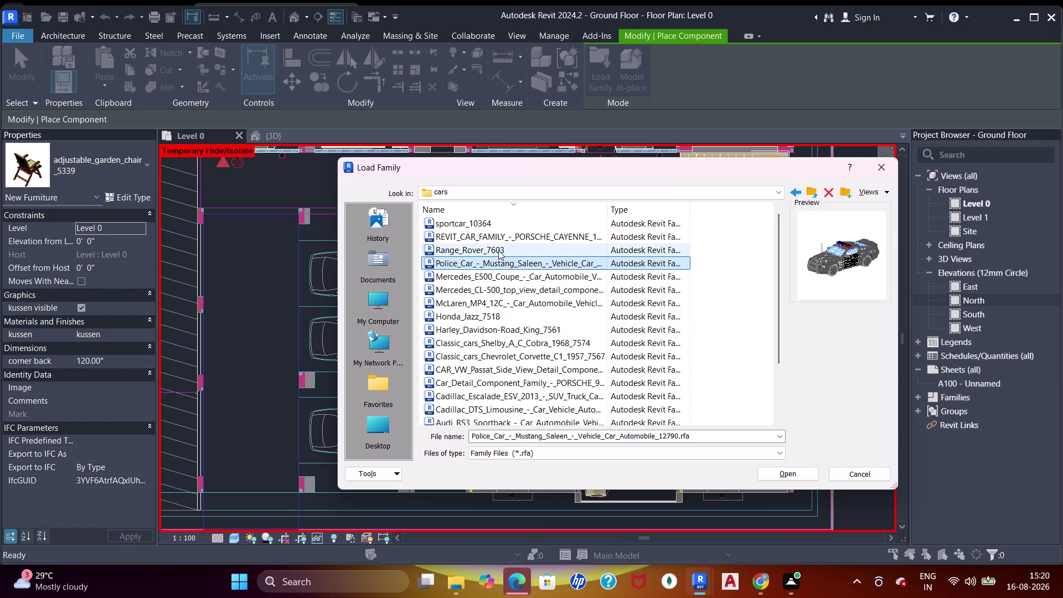
click(498, 250)
double_click(497, 249)
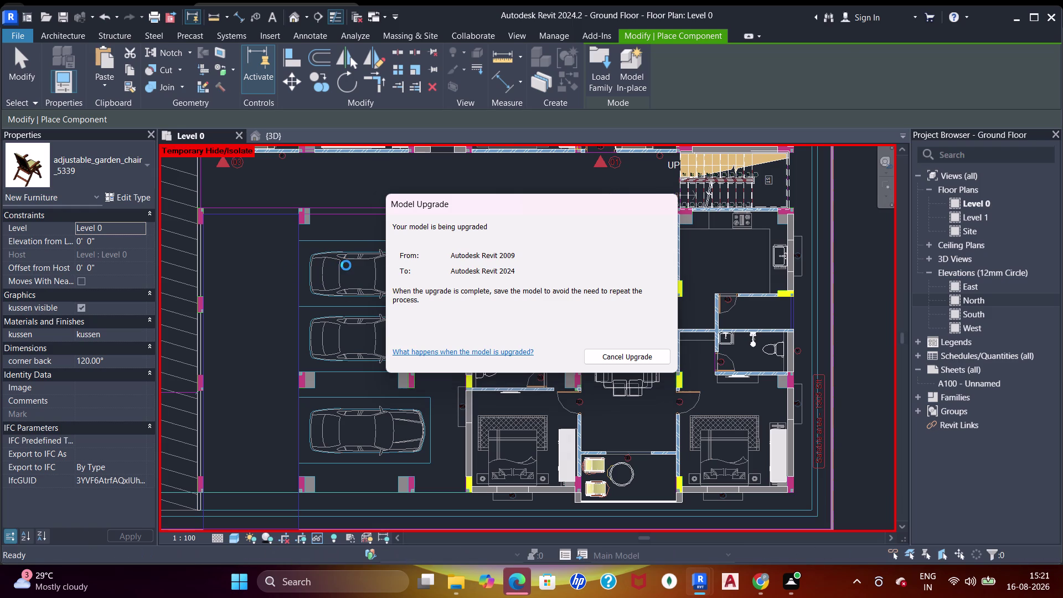
Try rotating the Range Rover with Space, then cancel that placement.
scroll(up, 3)
scroll(up, 3)
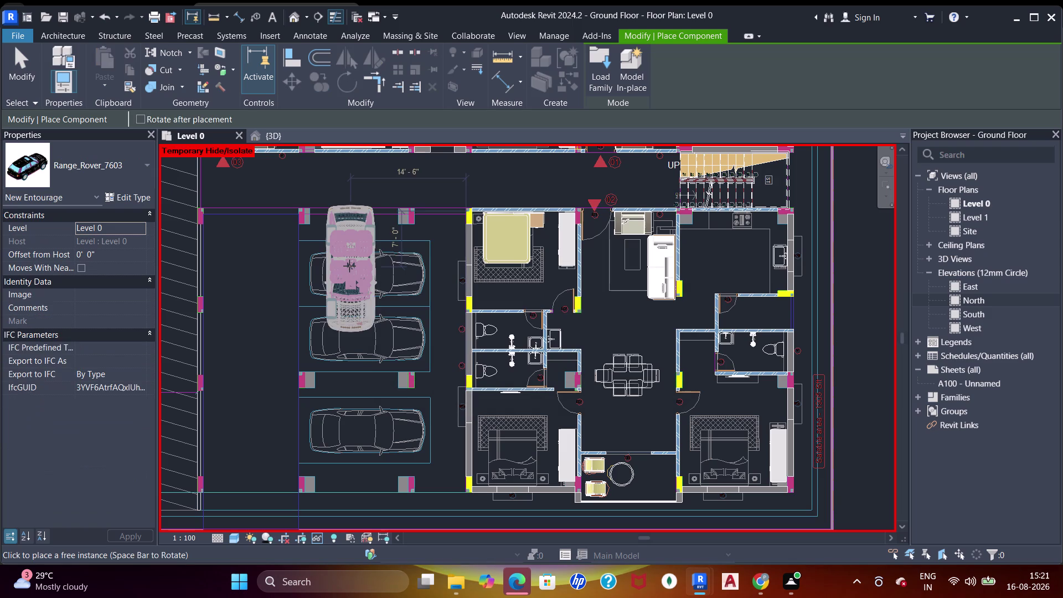
key(space)
key(Escape)
key(Escape)
key(Escape)
key(Escape)
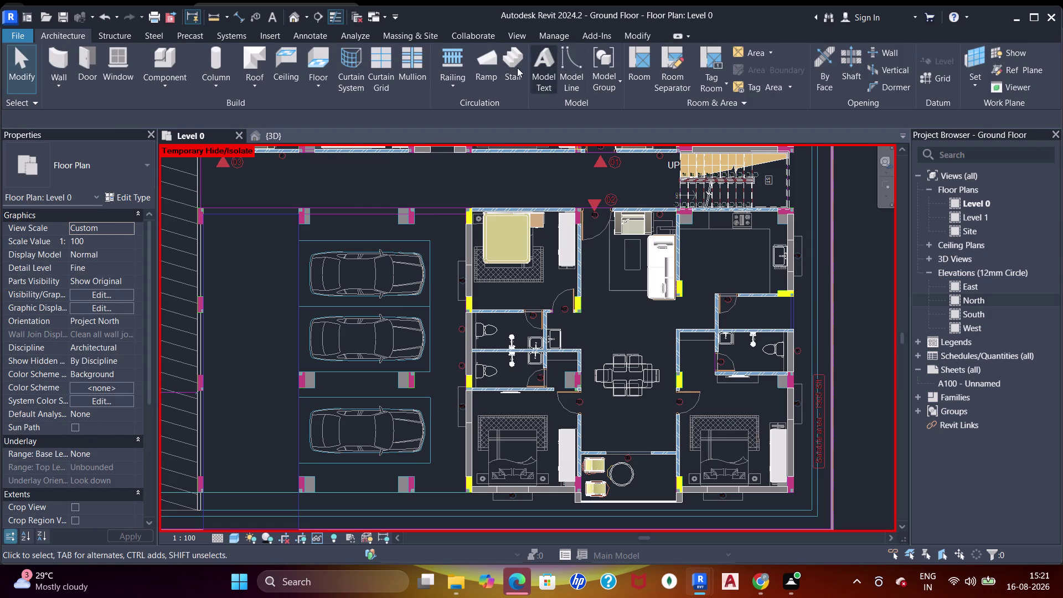
click(180, 55)
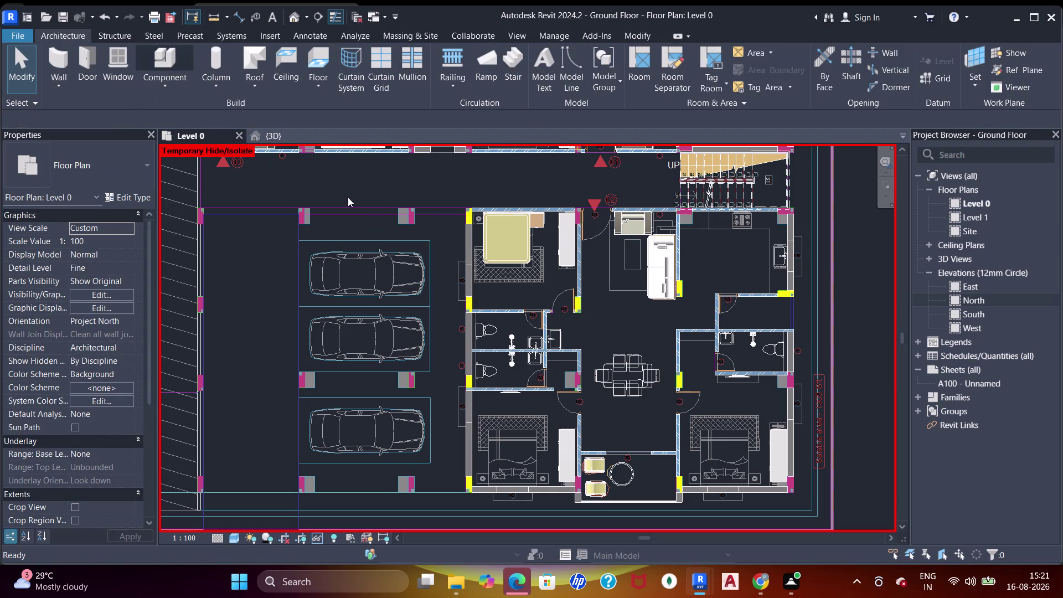
Rotate the Range Rover and place it lengthwise in the top parking bay.
key(space)
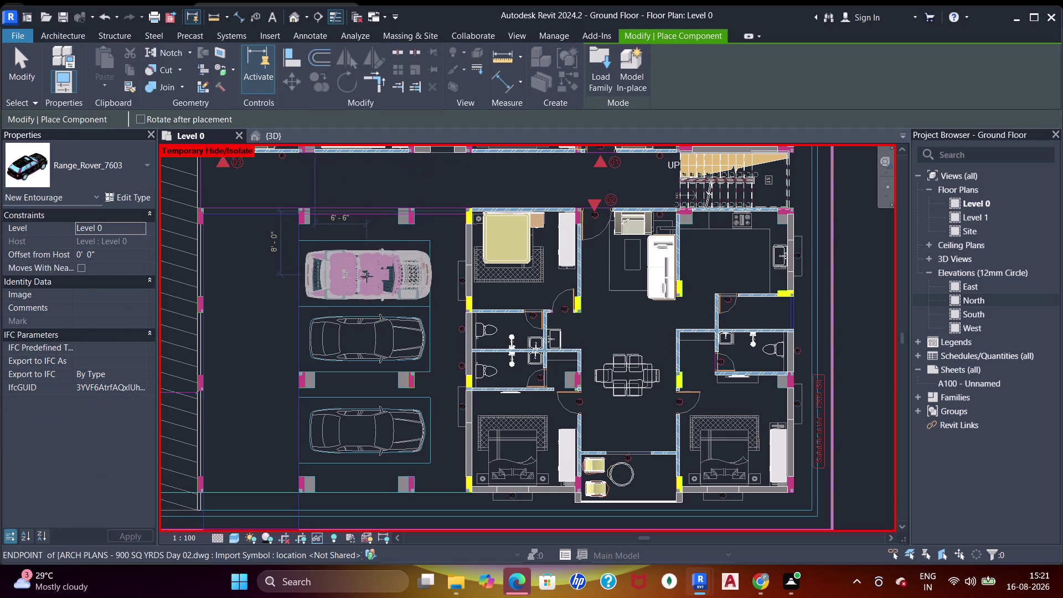
scroll(up, 3)
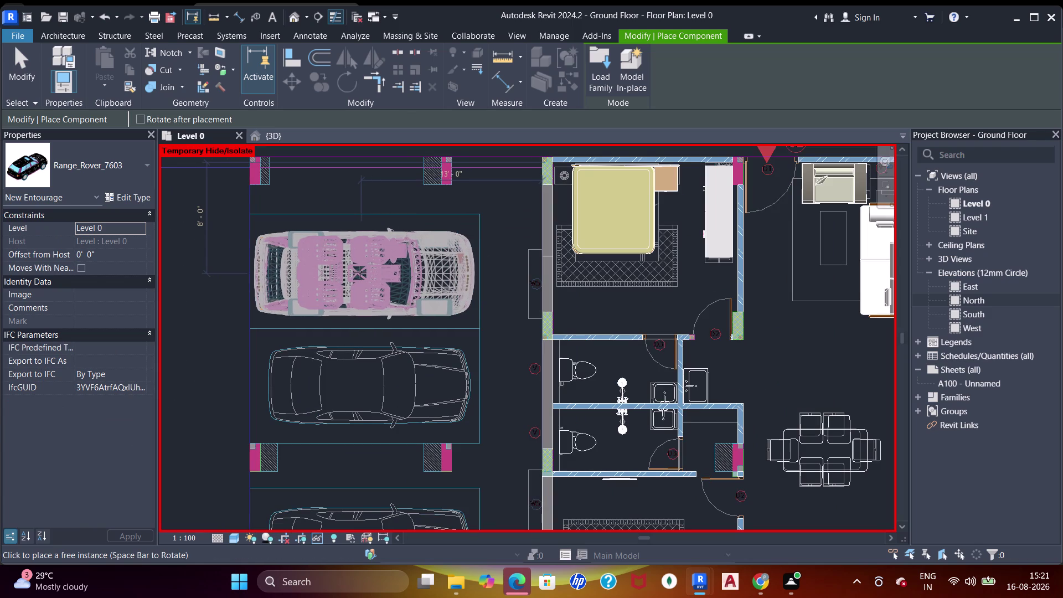
click(360, 272)
scroll(down, 3)
middle_click(365, 271)
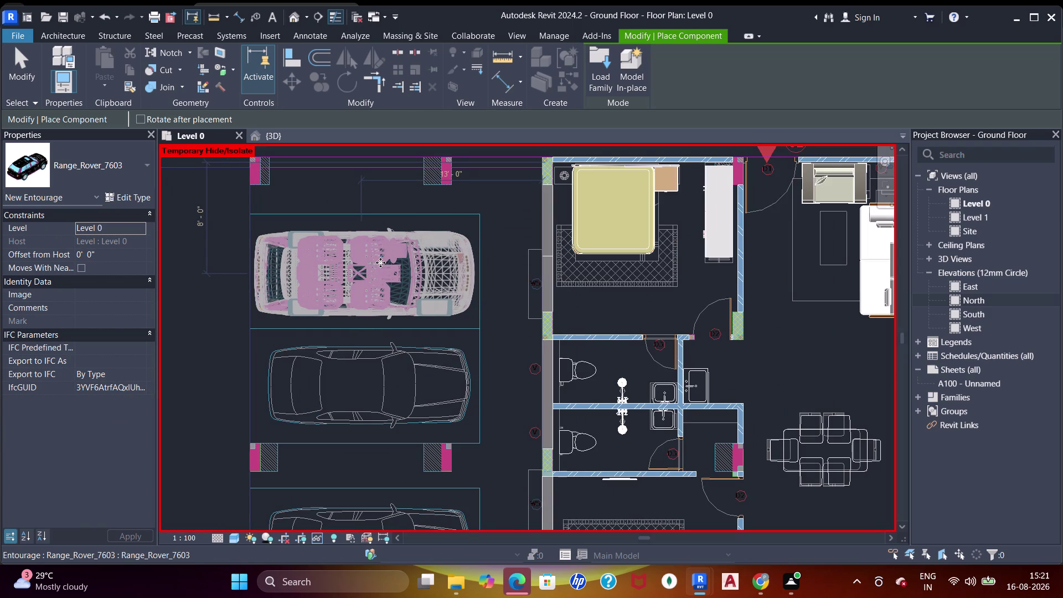
Exit the car placement with repeated Escape.
key(Escape)
key(Escape)
key(Escape)
key(Escape)
key(Escape)
key(Escape)
key(Escape)
key(Escape)
key(Escape)
key(Escape)
key(Escape)
key(Escape)
key(Escape)
key(Escape)
scroll(down, 3)
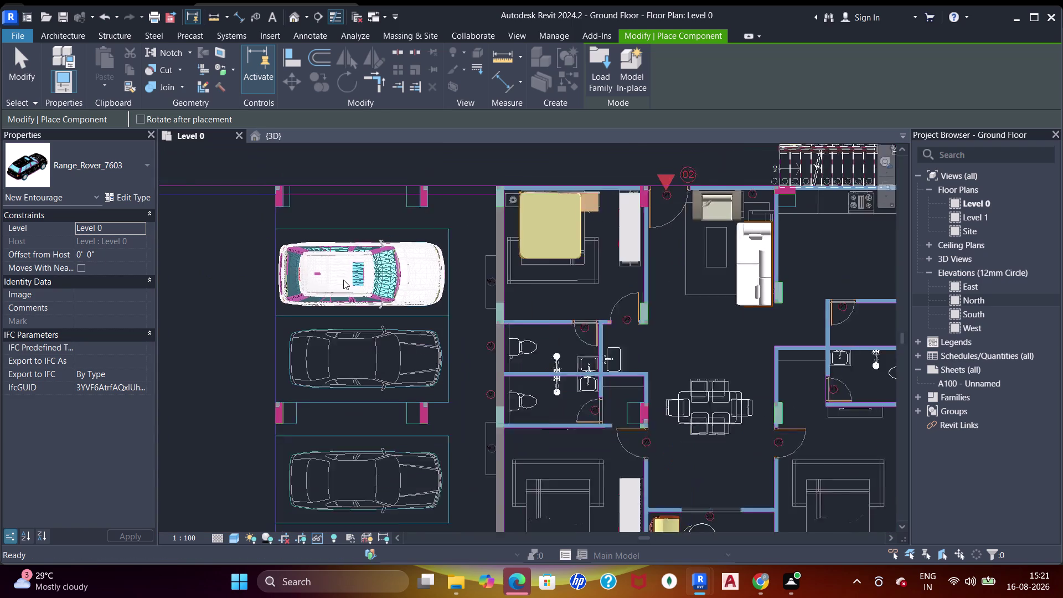
Pan around the placed car, deselect it, and start loading another car family.
middle_drag(343, 280, 348, 272)
scroll(up, 3)
middle_drag(356, 281, 366, 265)
scroll(down, 3)
middle_drag(367, 264, 370, 255)
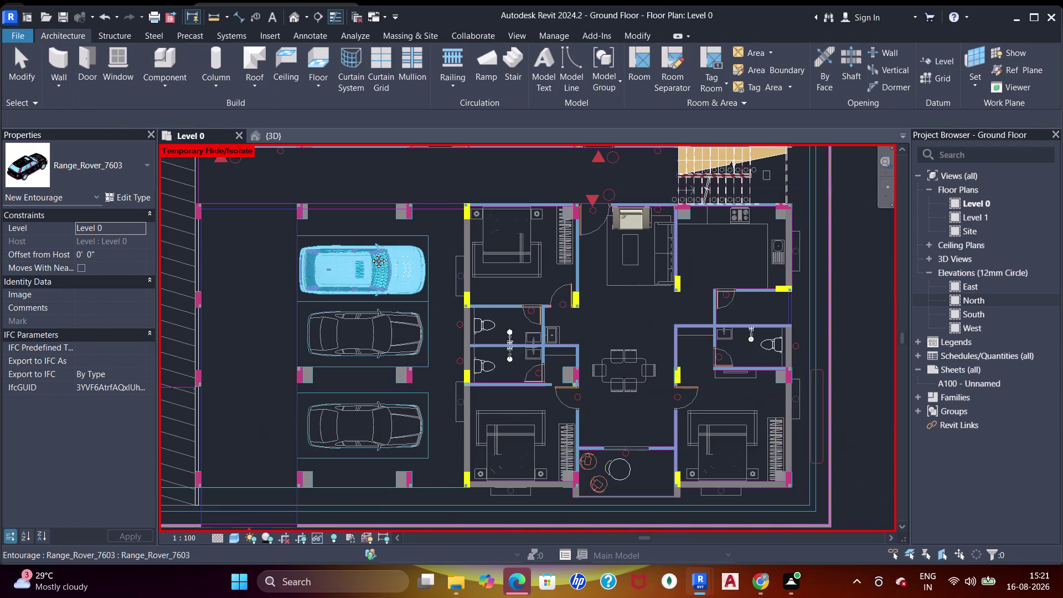
middle_drag(370, 256, 371, 253)
scroll(up, 3)
middle_drag(366, 272, 375, 262)
key(Escape)
key(Escape)
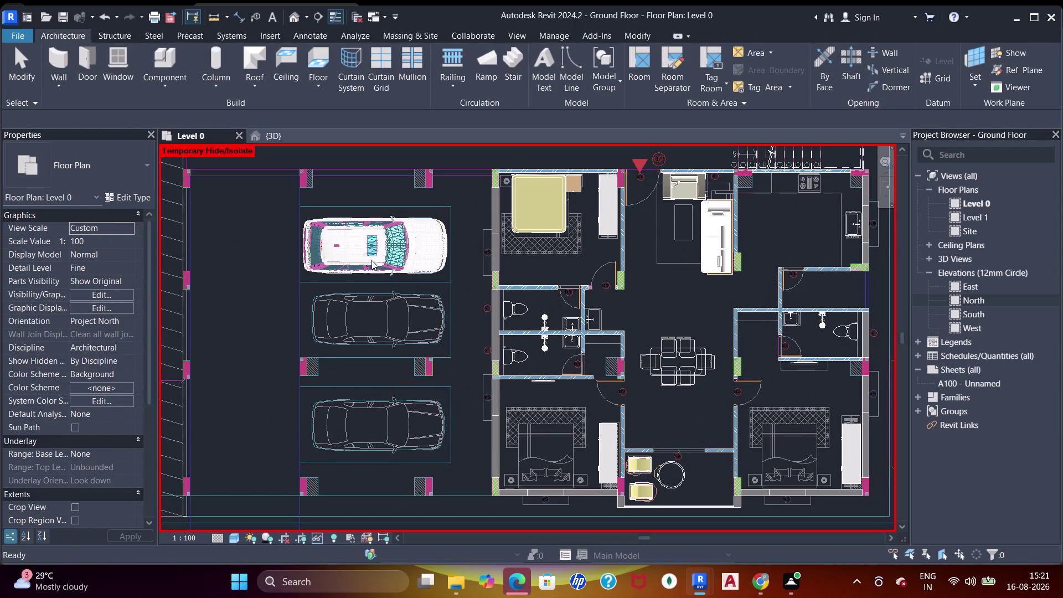
key(Escape)
click(167, 62)
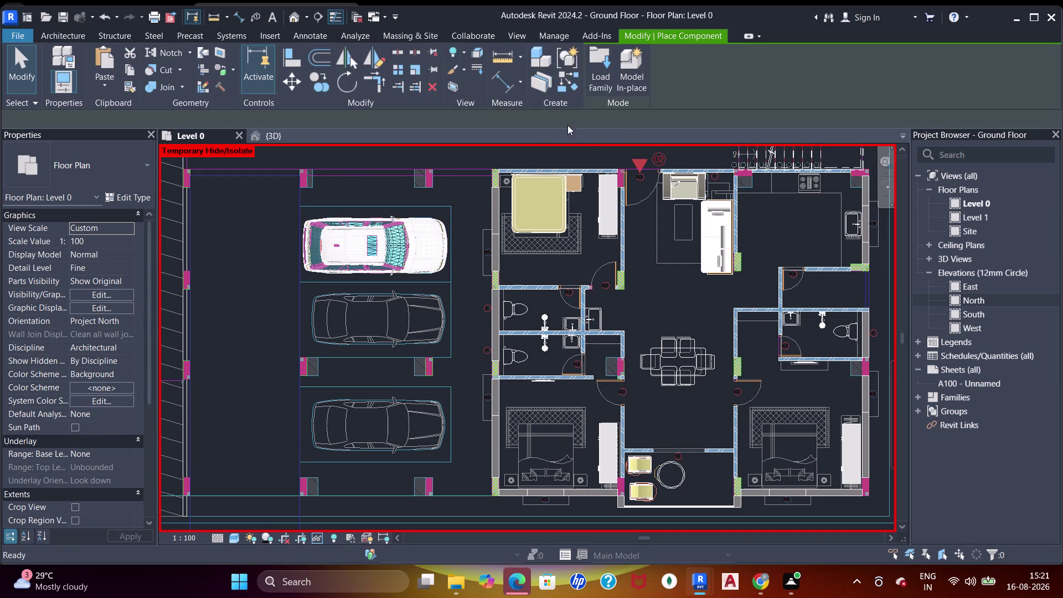
click(601, 78)
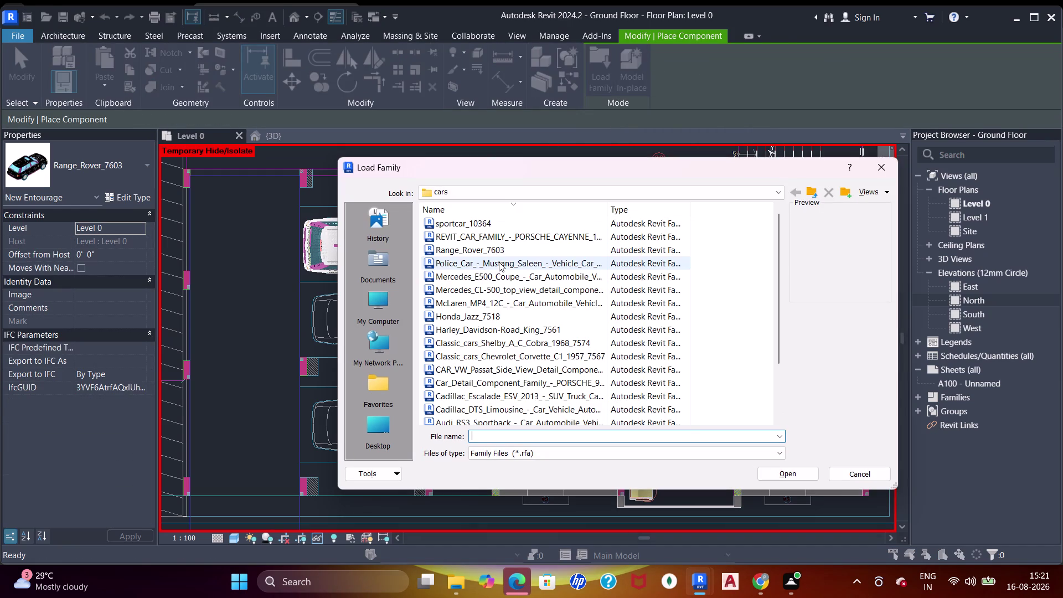
Preview the Police Car, Mercedes E500, Shelby Cobra, Escalade, Audi RS3, Audi A8, Rat Rod and VW Passat families.
click(498, 263)
click(510, 281)
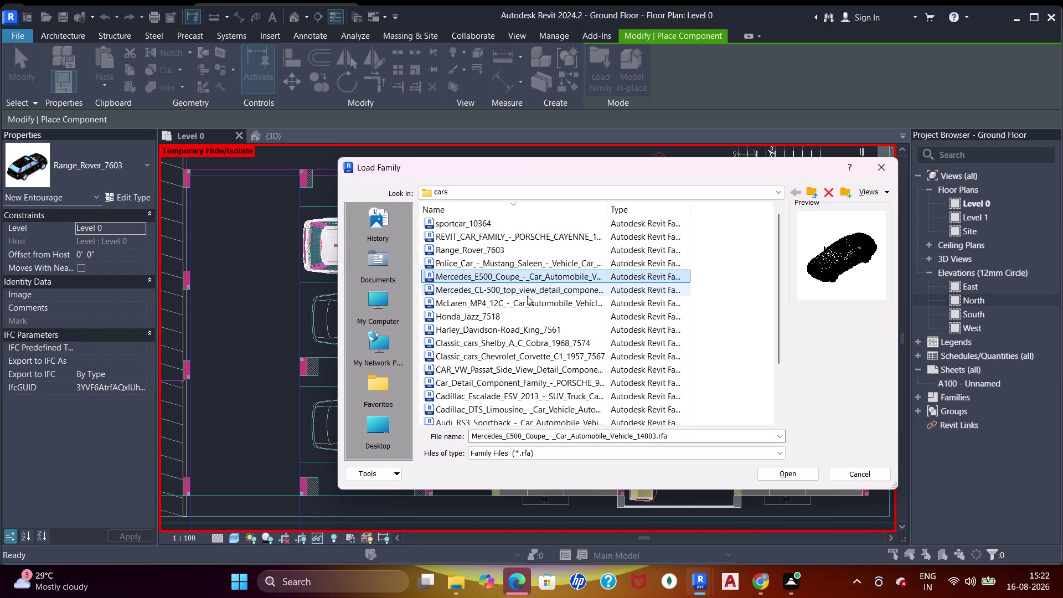
click(525, 293)
click(537, 301)
click(492, 314)
click(515, 328)
click(533, 350)
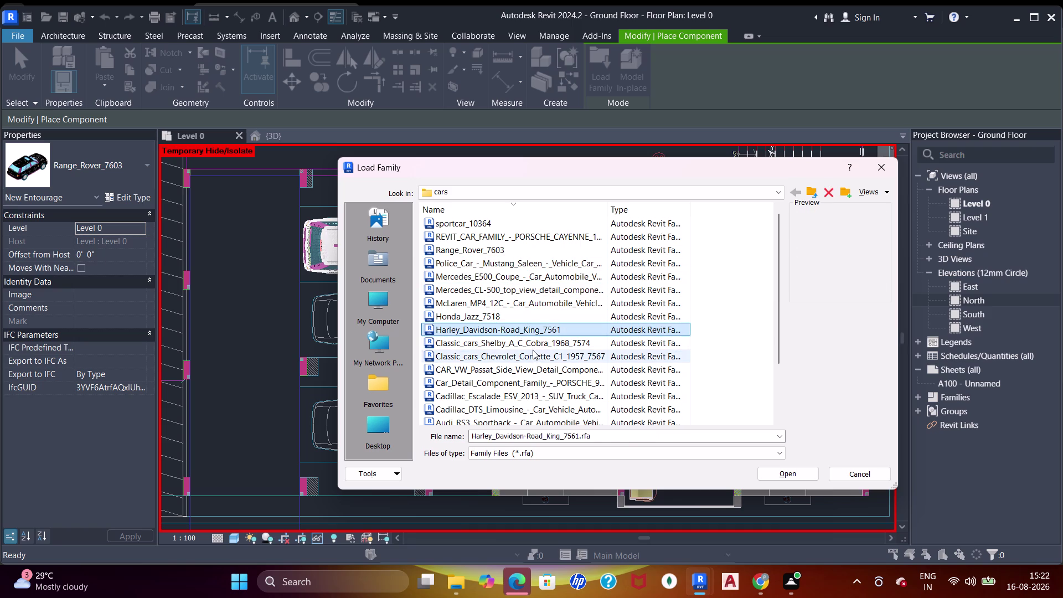
click(539, 343)
click(539, 359)
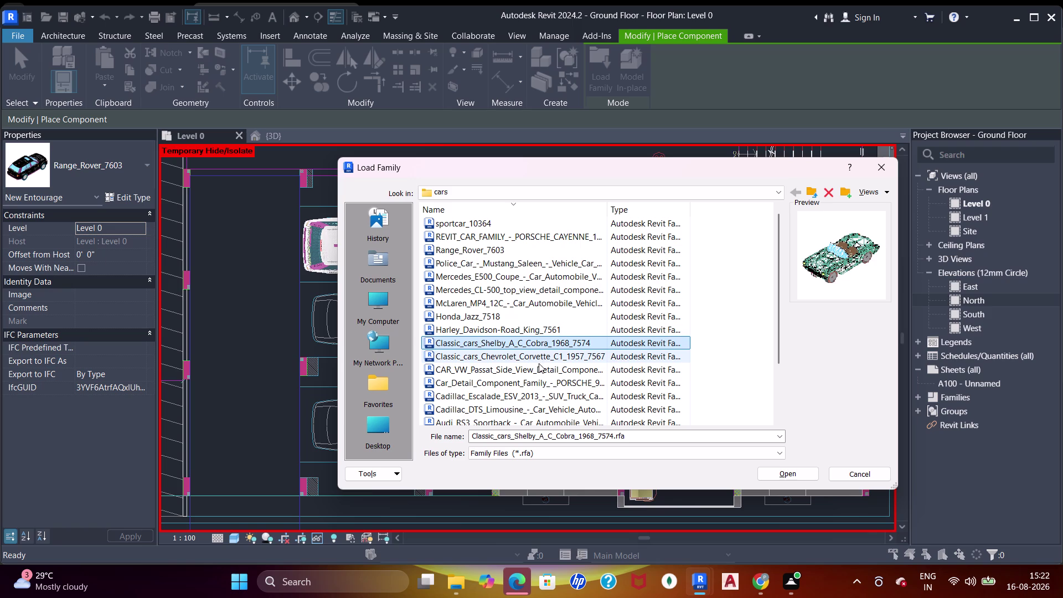
click(539, 364)
scroll(down, 3)
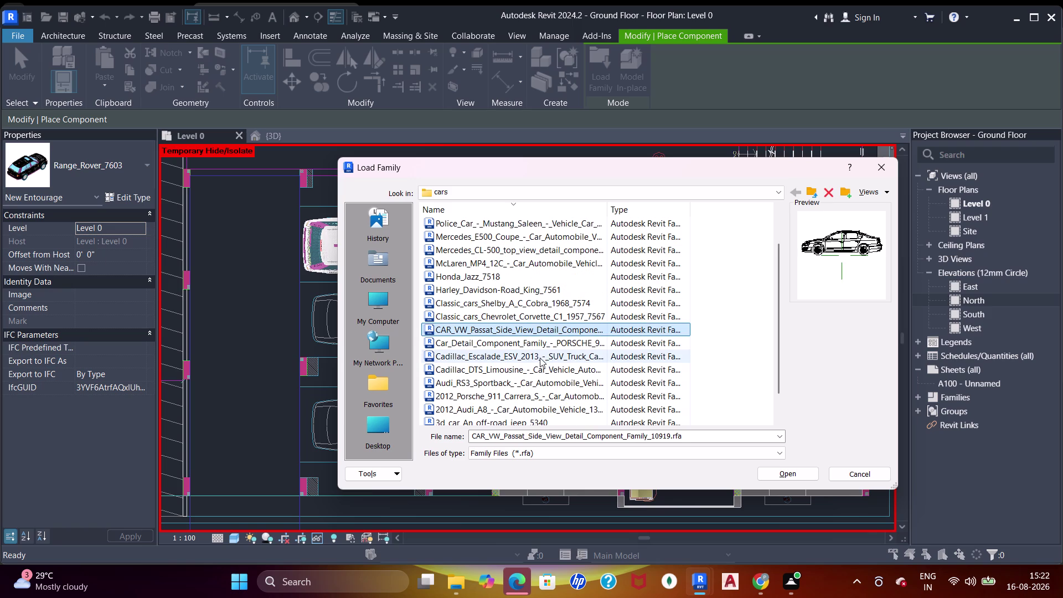
click(544, 344)
click(553, 356)
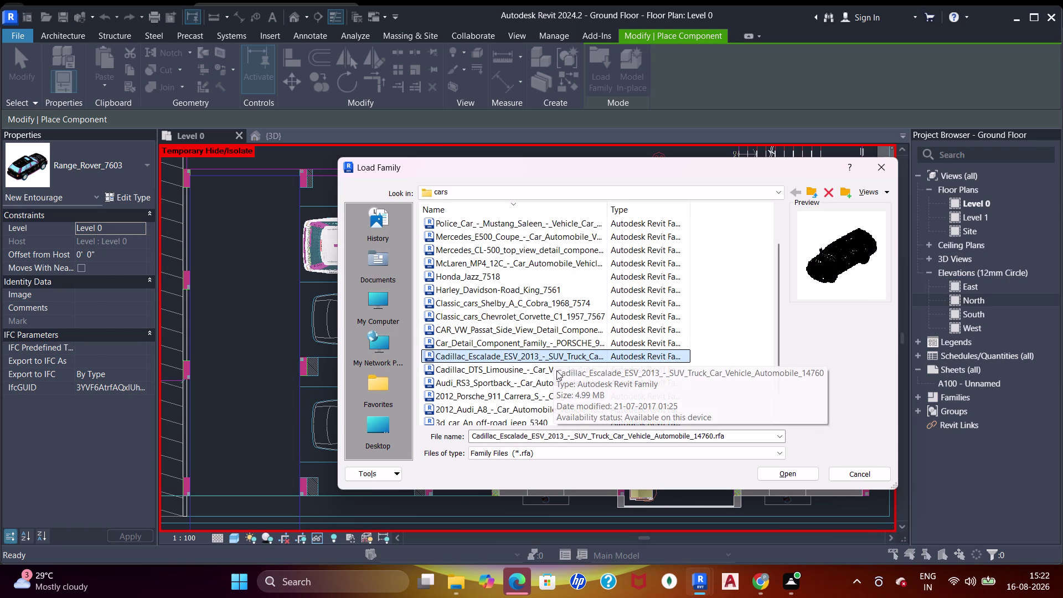
click(539, 370)
click(552, 382)
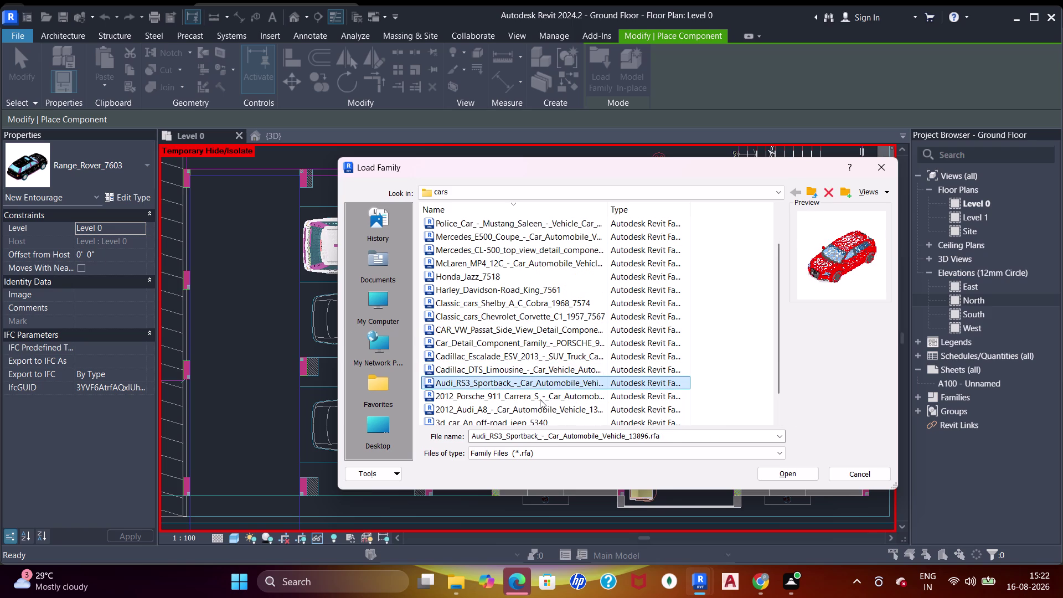
click(540, 399)
scroll(down, 3)
click(556, 380)
click(550, 395)
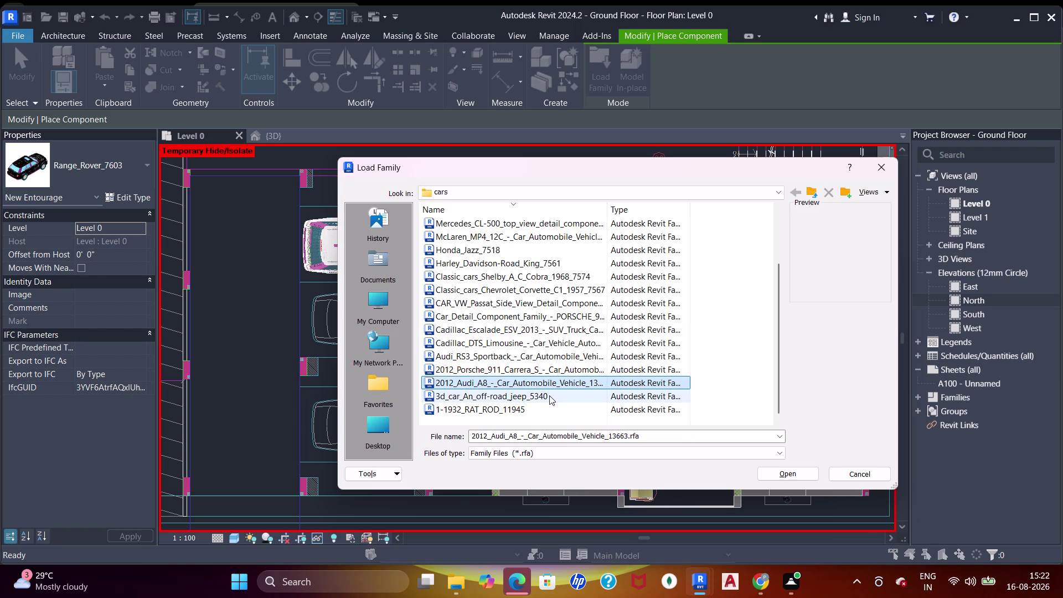
click(530, 407)
scroll(down, 3)
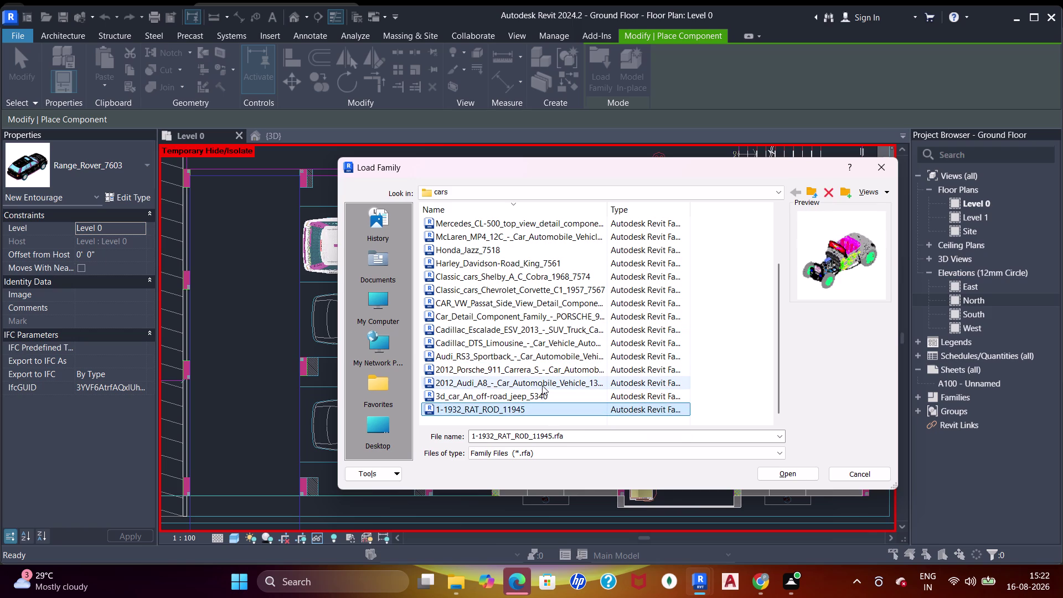
click(542, 385)
click(540, 371)
click(542, 357)
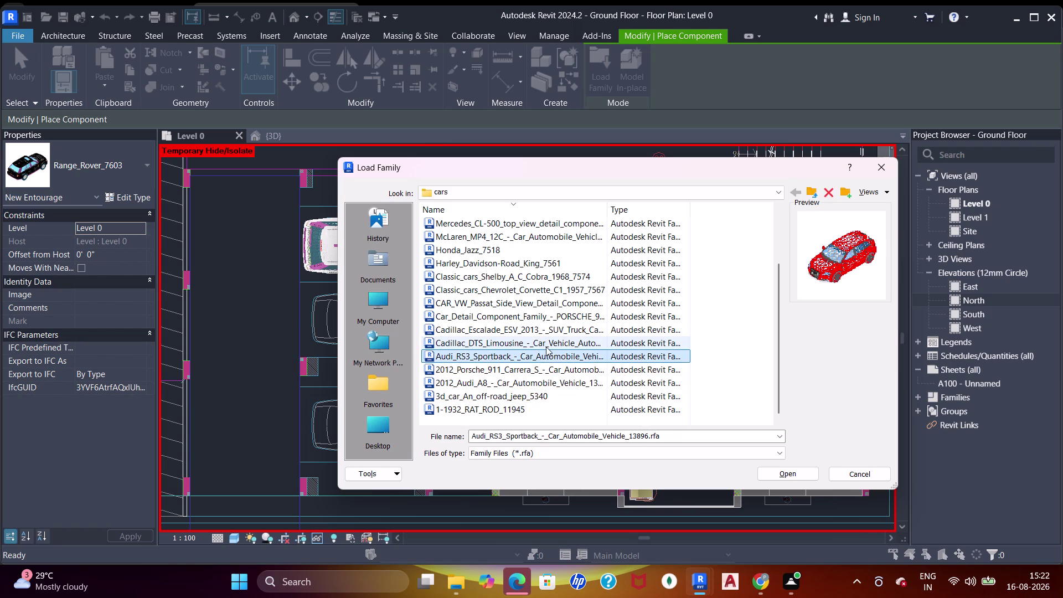
click(546, 347)
scroll(up, 3)
click(556, 368)
click(557, 353)
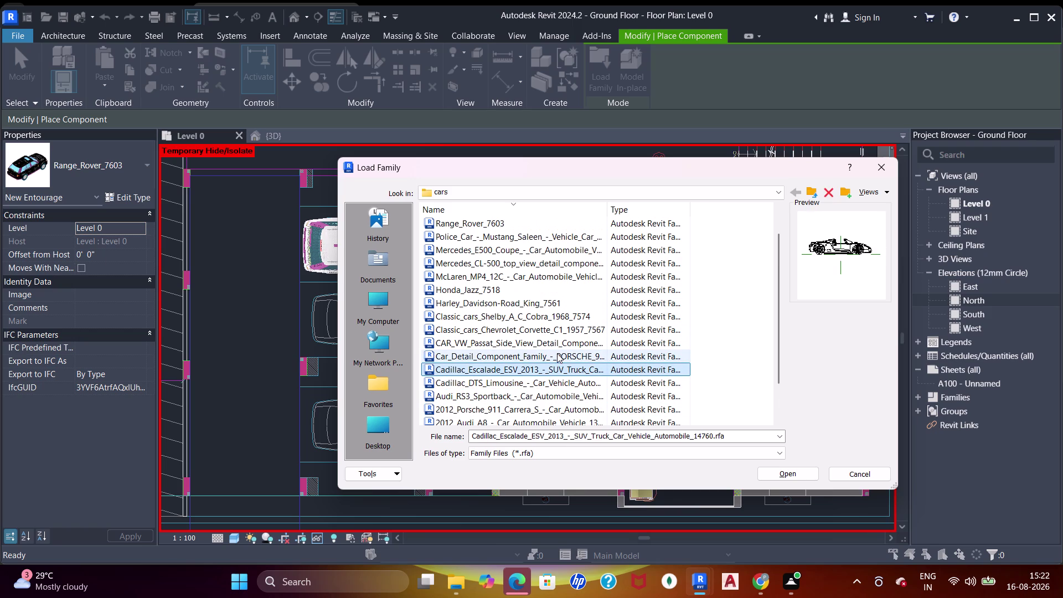
click(558, 346)
click(561, 332)
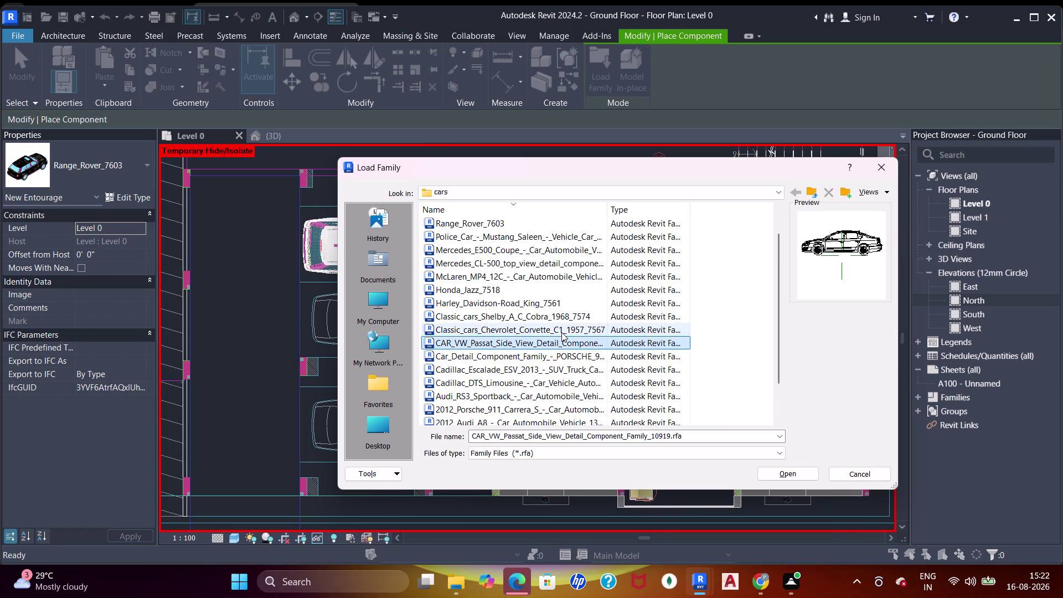
Preview the Honda Jazz, Range Rover, sportcar, Porsche 911, off-road jeep, Cadillac DTS and Porsche 918 families.
scroll(up, 3)
click(565, 344)
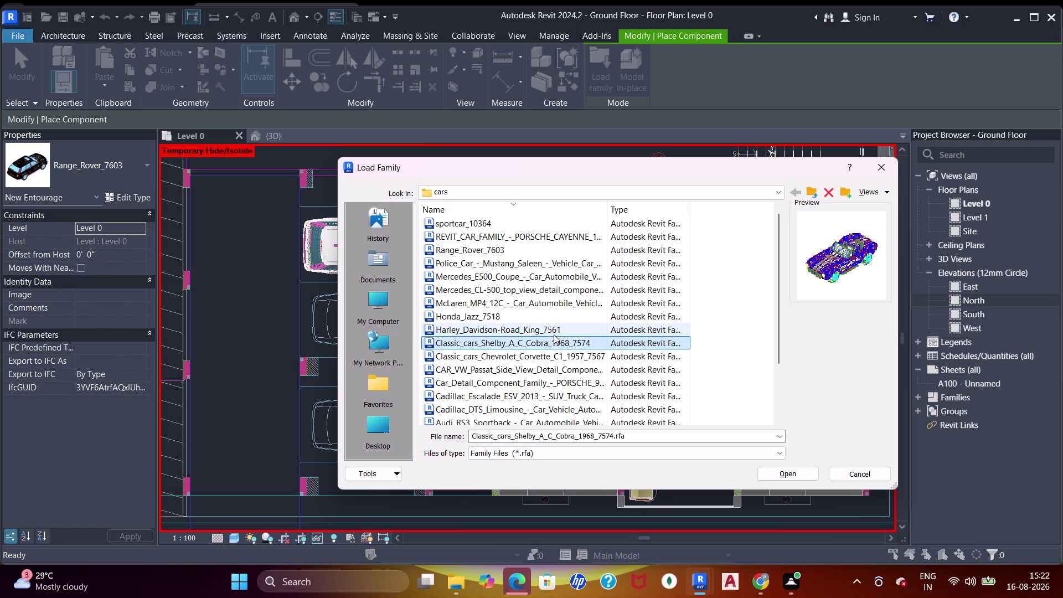
click(551, 334)
scroll(up, 3)
click(507, 317)
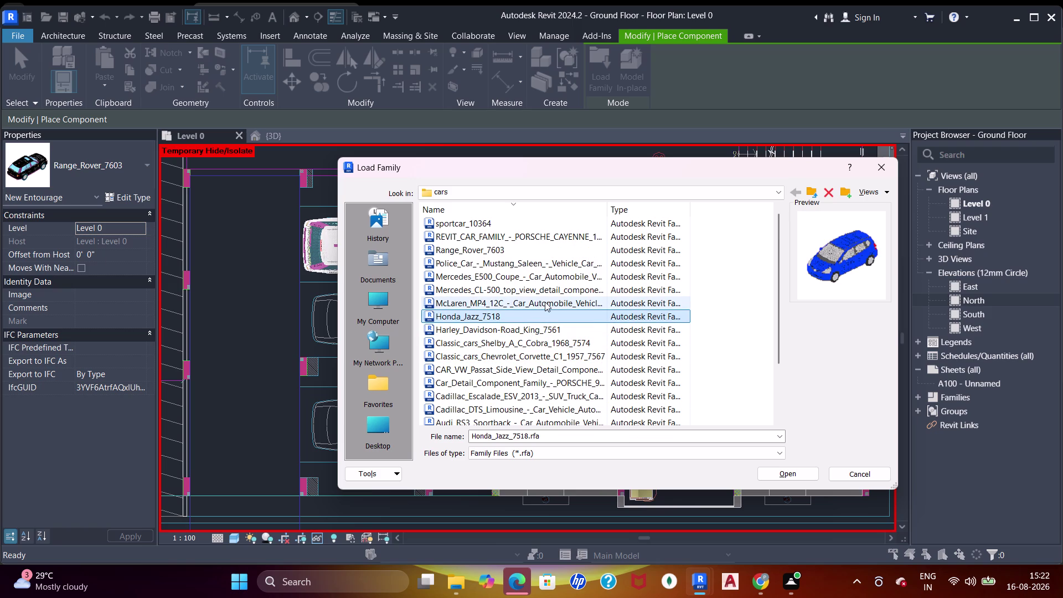
click(545, 302)
click(571, 288)
click(571, 279)
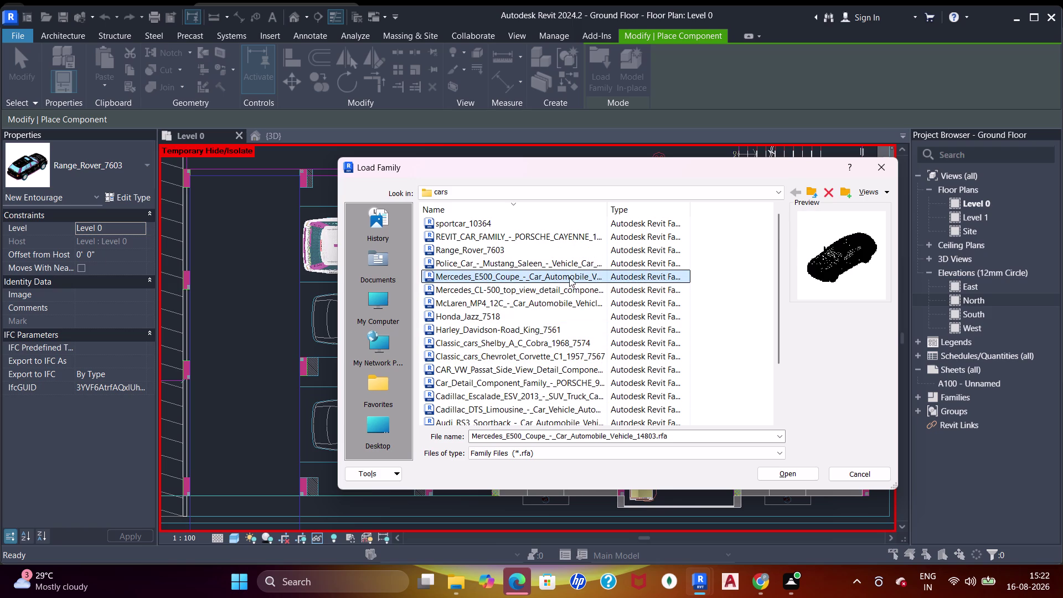
click(565, 264)
click(528, 245)
scroll(up, 3)
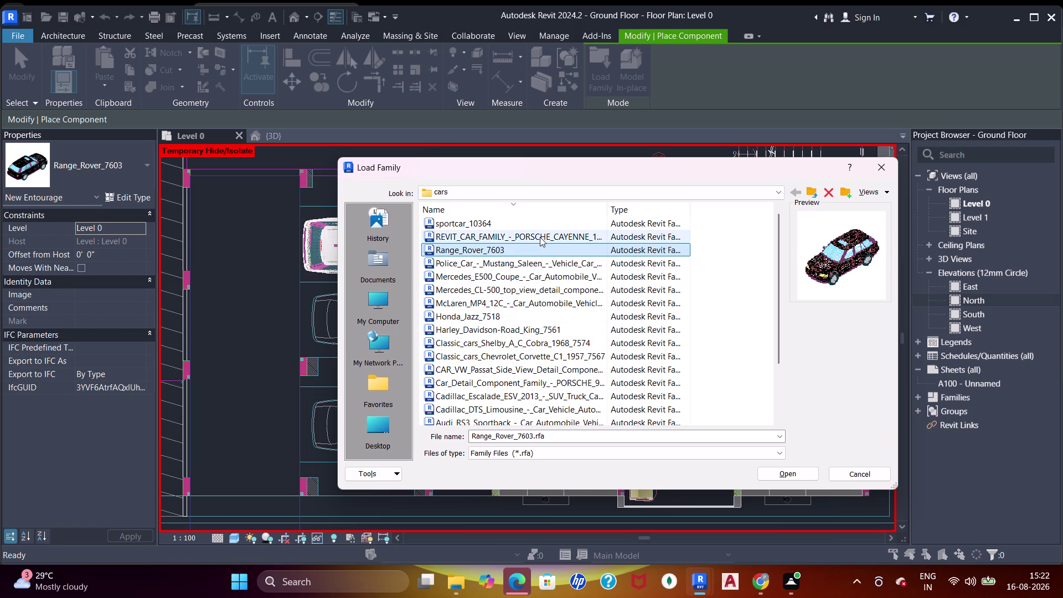
click(540, 239)
click(518, 222)
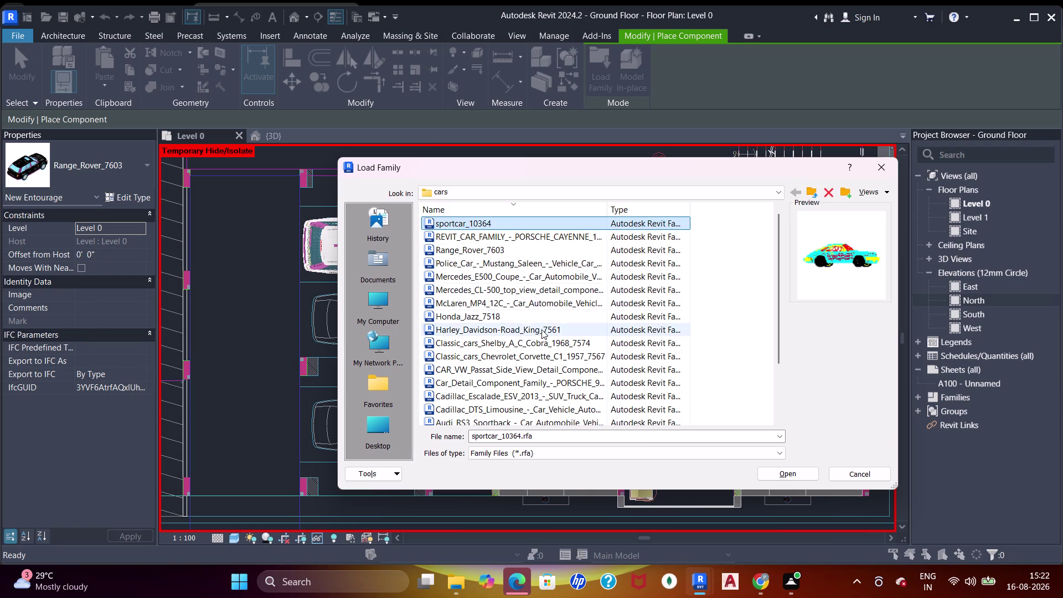
scroll(down, 3)
click(492, 367)
click(499, 356)
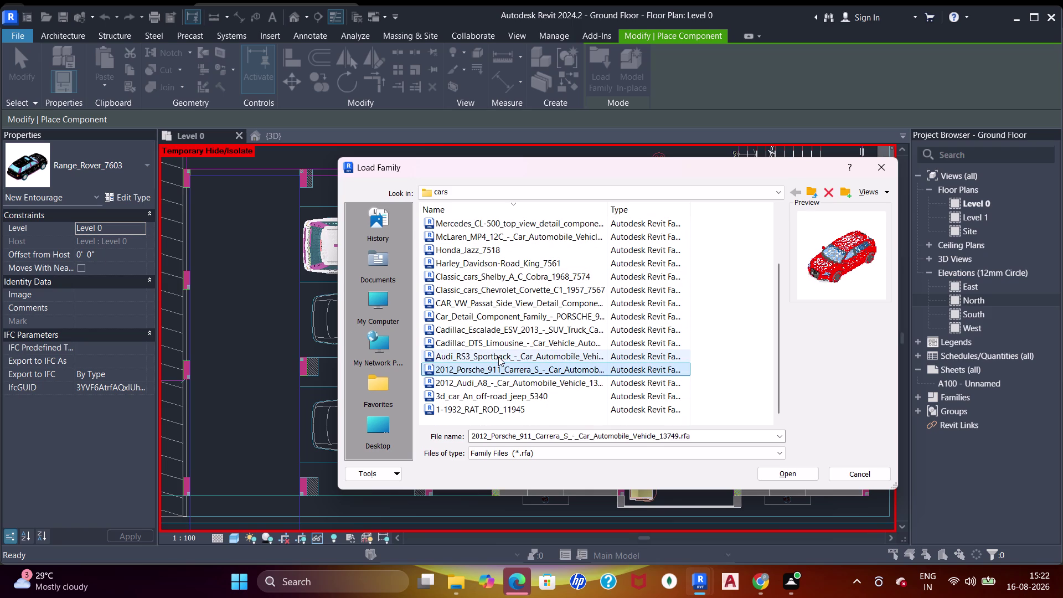
click(507, 386)
click(509, 393)
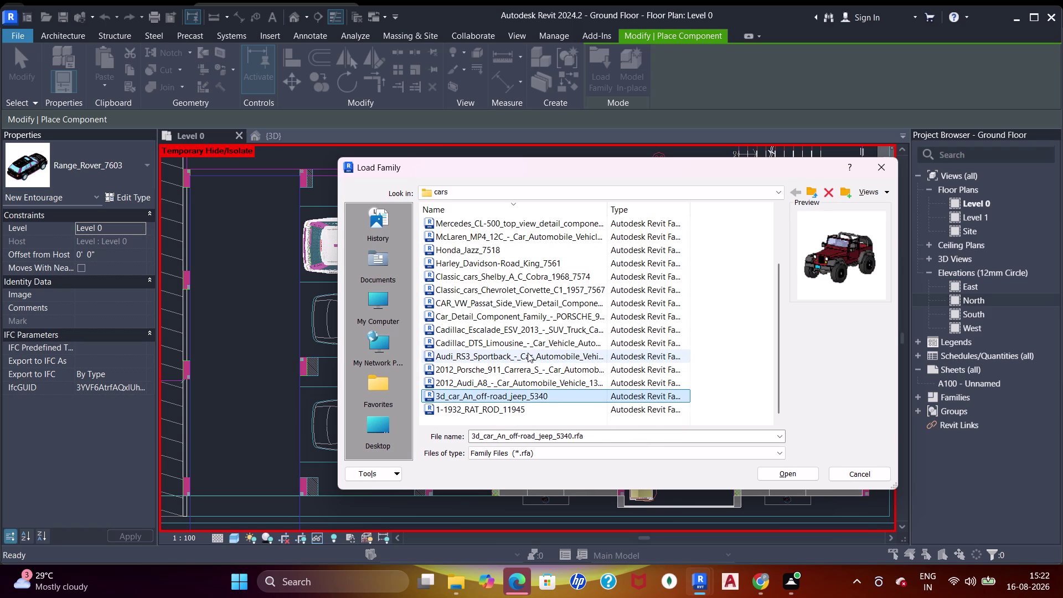
click(528, 352)
click(531, 345)
scroll(up, 3)
click(550, 396)
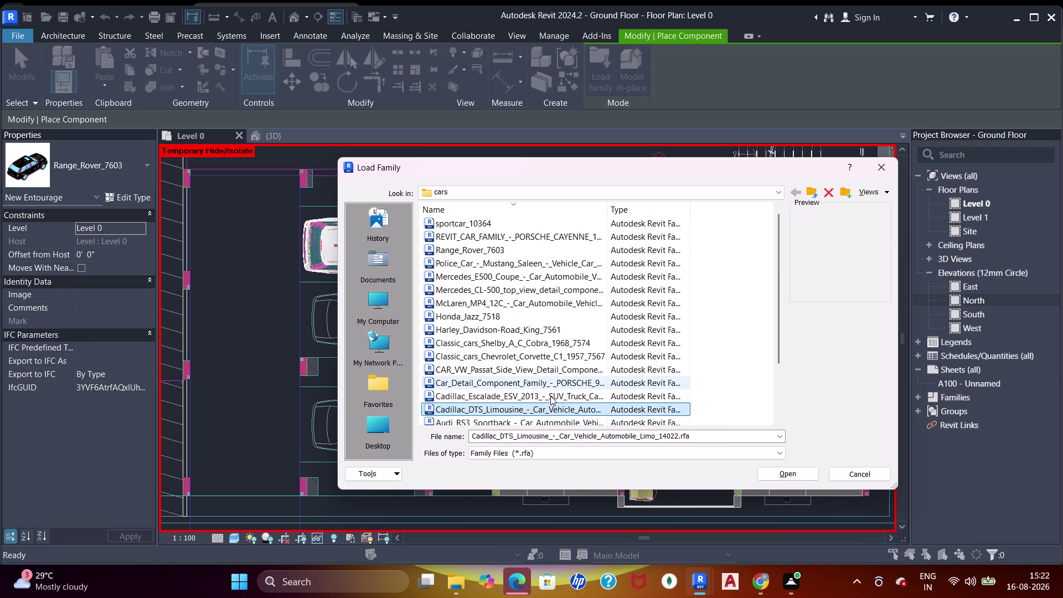
click(550, 385)
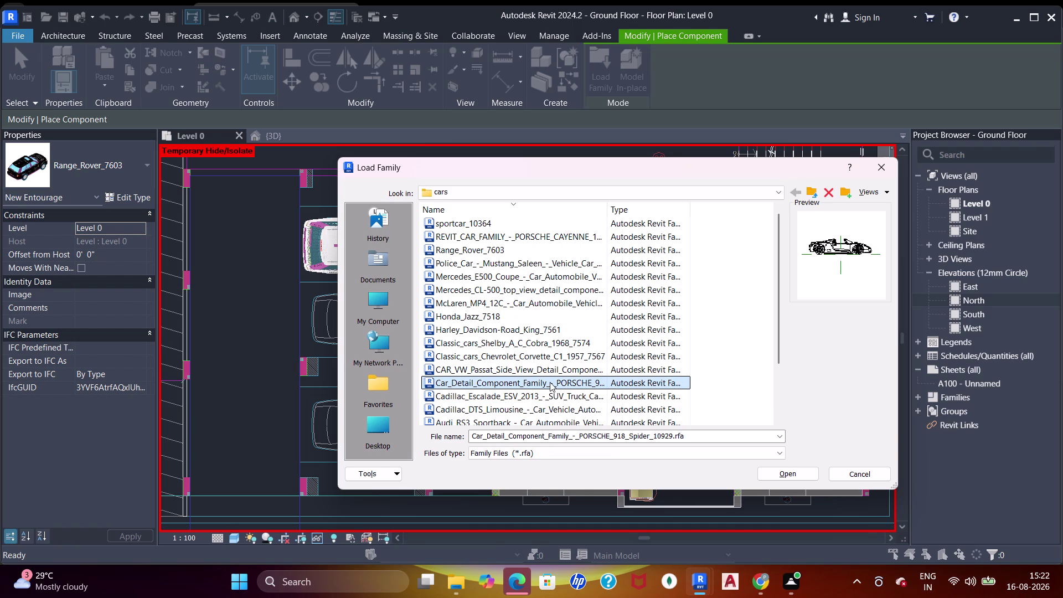
click(549, 371)
scroll(up, 3)
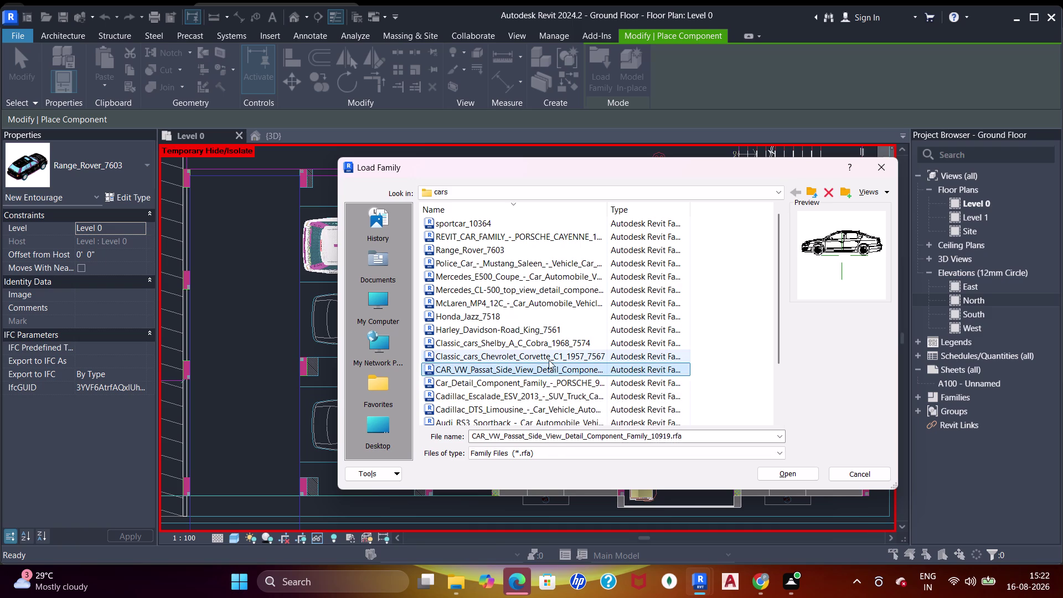
click(548, 356)
click(542, 345)
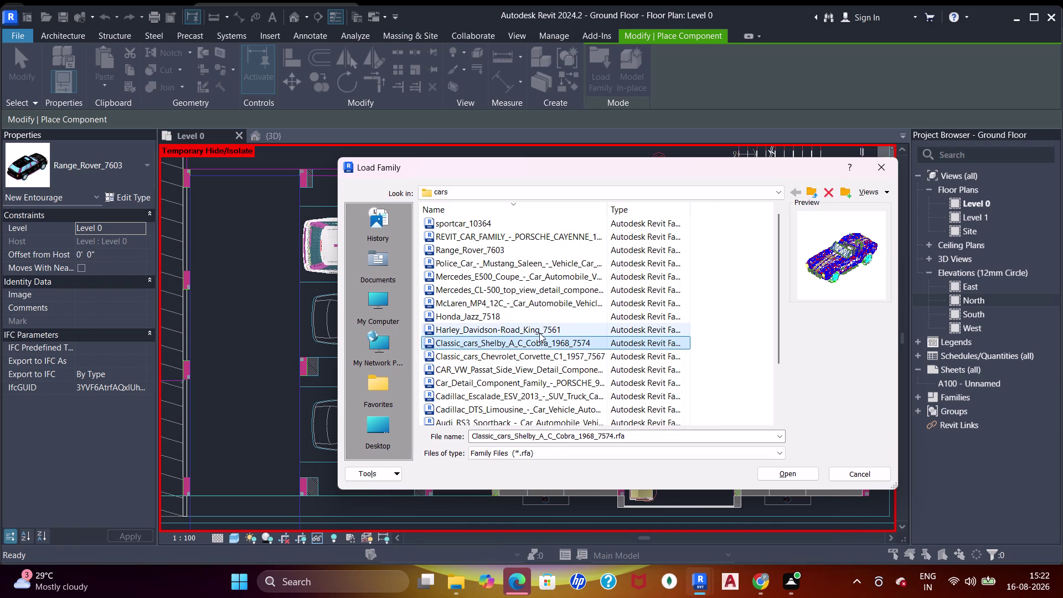
click(538, 331)
click(525, 318)
click(540, 304)
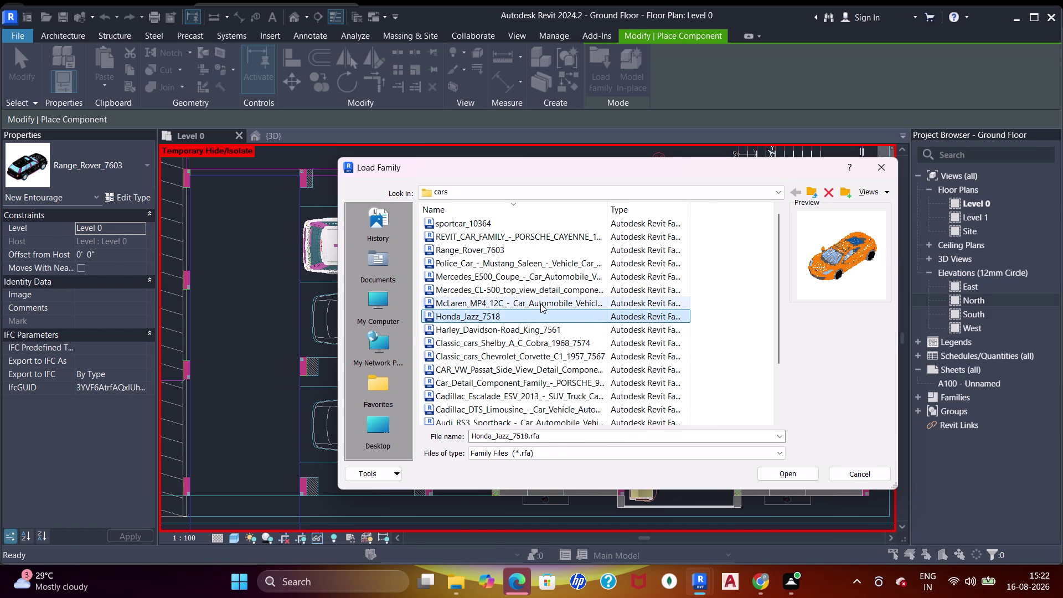
Re-check the other car previews, then select the Mercedes CL-500 top view family and move the browser aside.
click(549, 290)
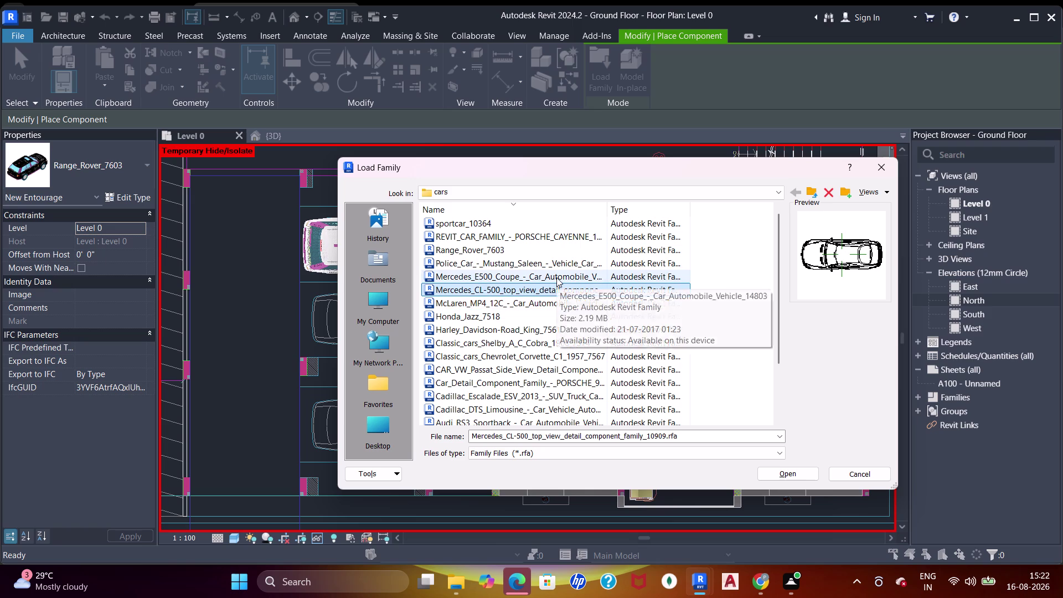
click(557, 277)
click(563, 267)
click(526, 253)
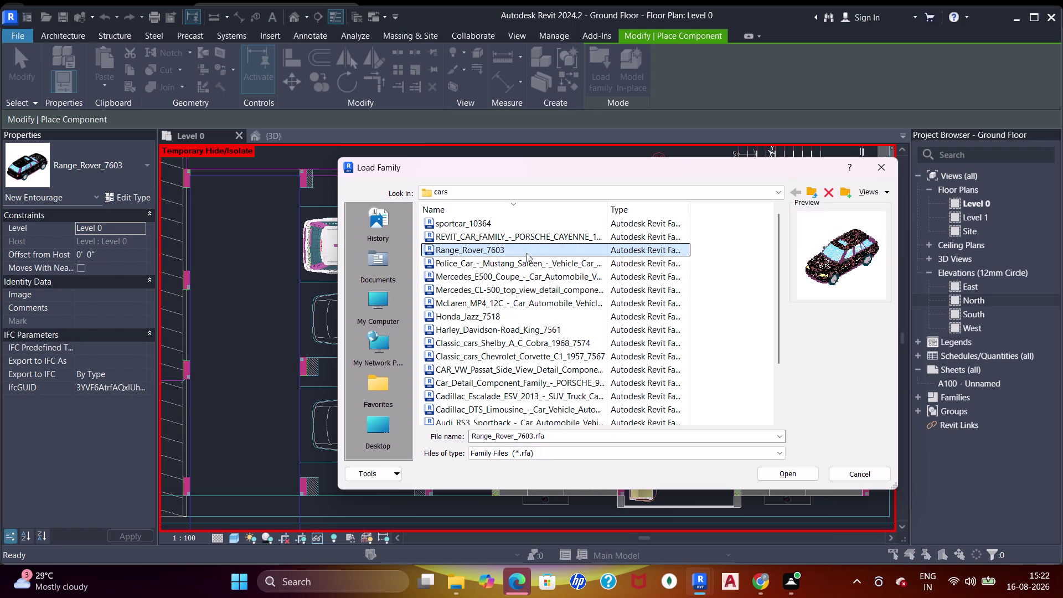
click(543, 234)
scroll(down, 3)
click(531, 402)
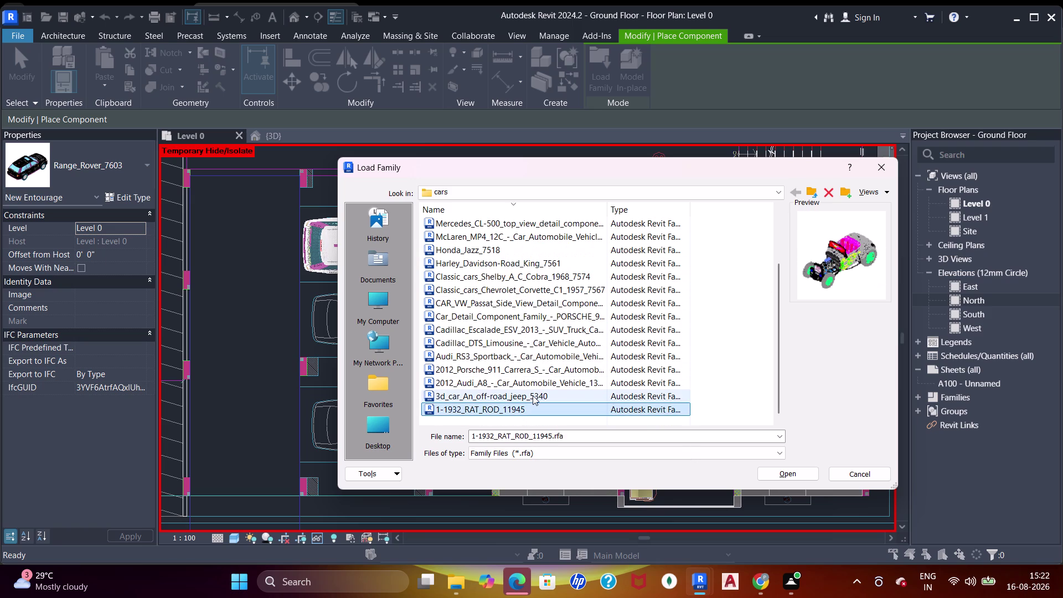
click(532, 395)
click(534, 386)
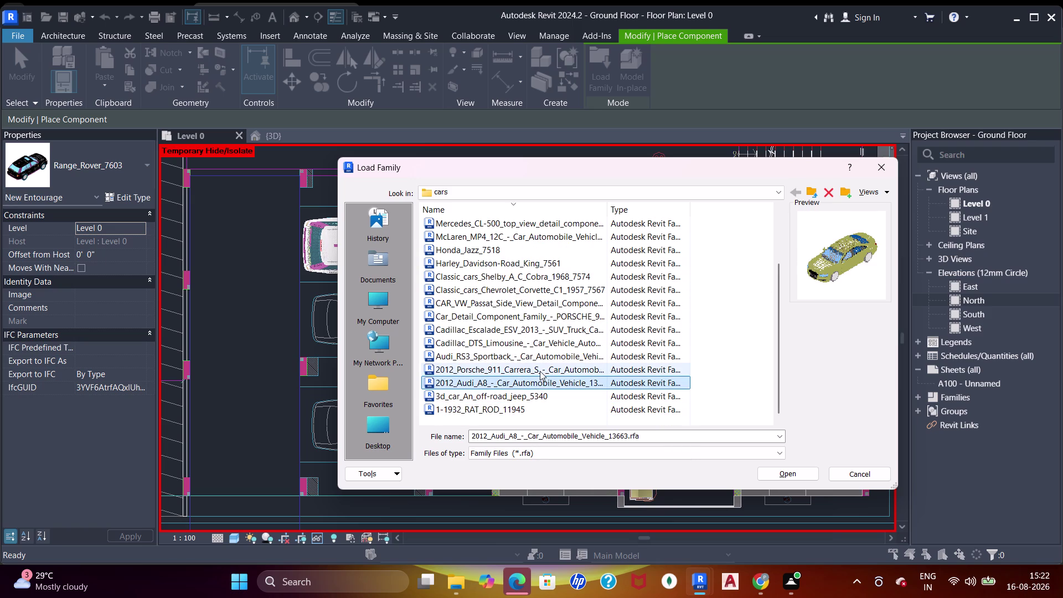
click(540, 372)
click(541, 360)
click(546, 347)
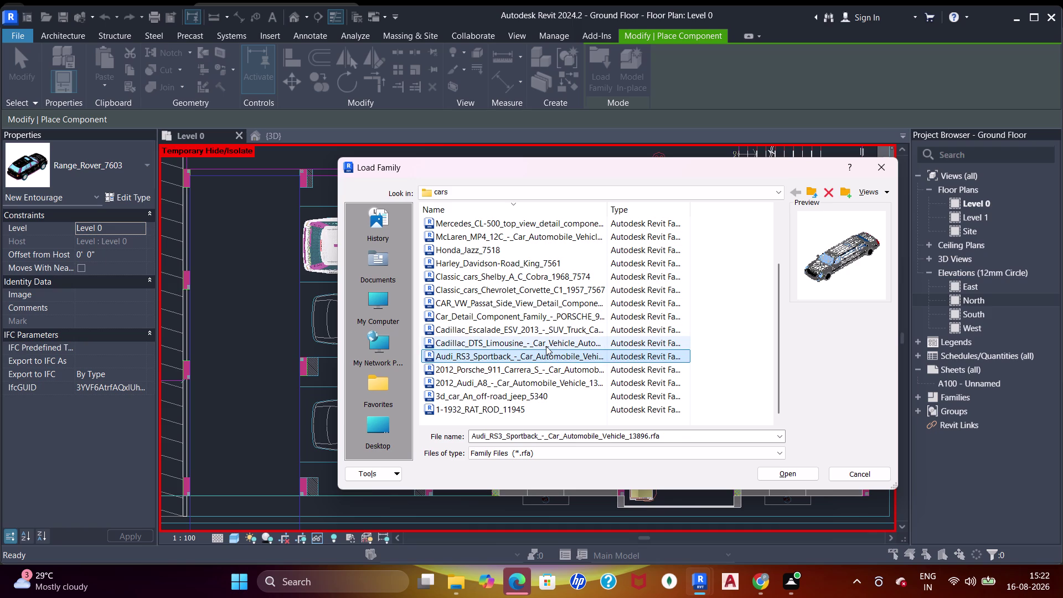
click(550, 336)
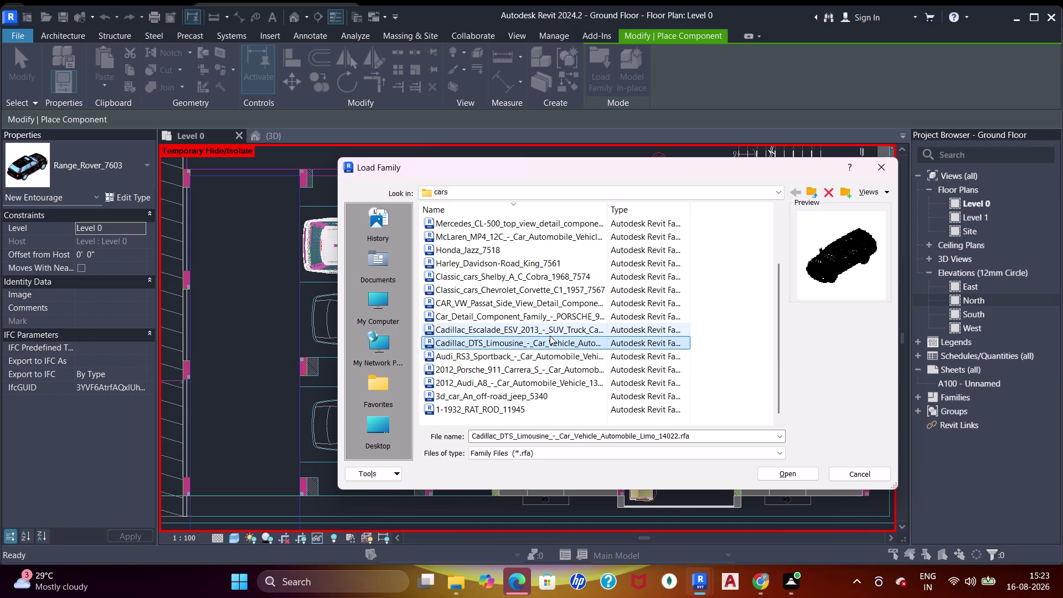
click(550, 318)
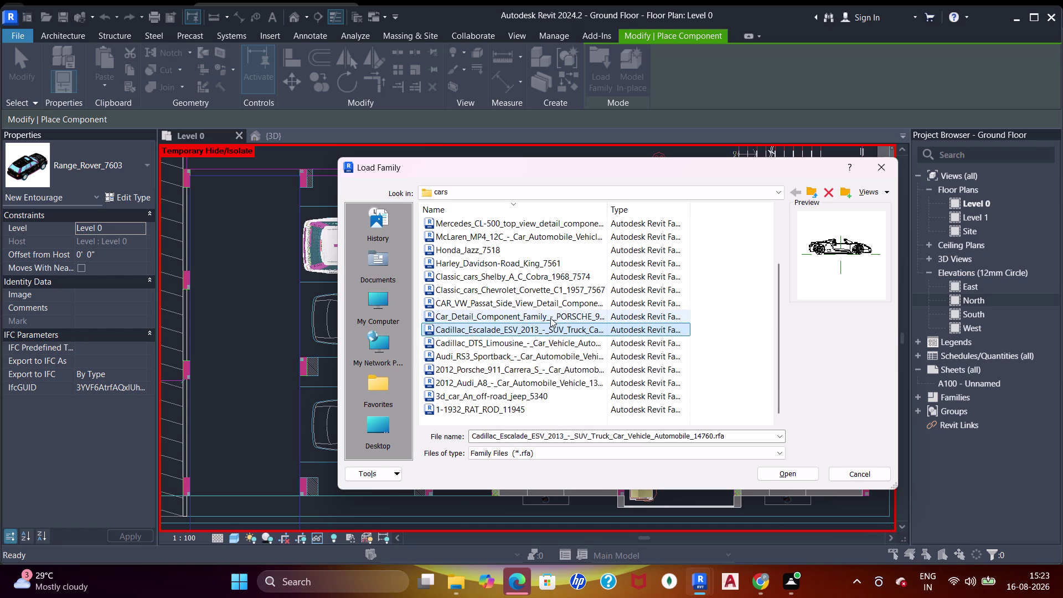
click(575, 305)
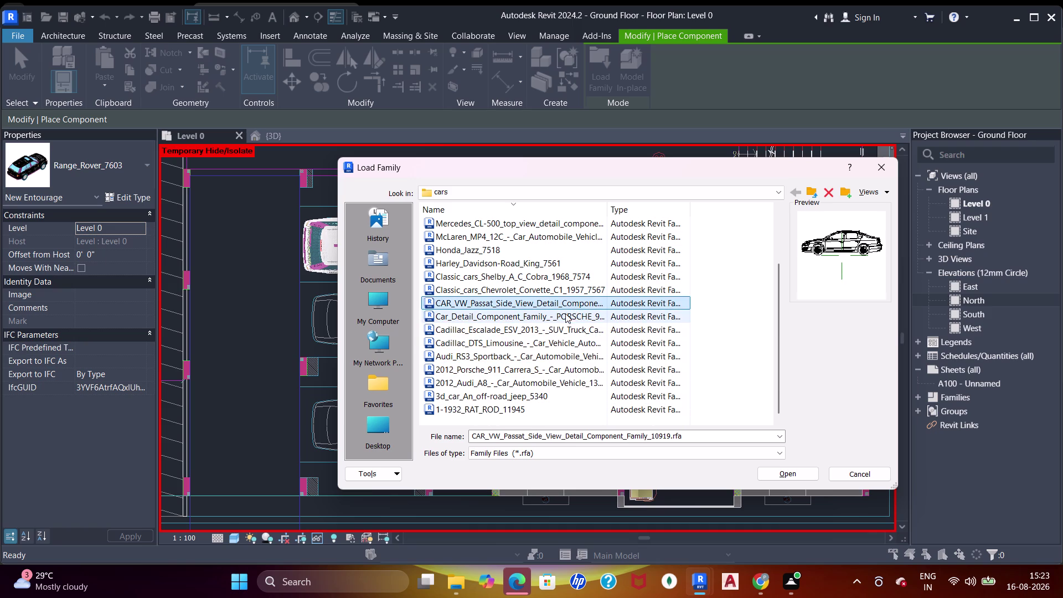
click(553, 290)
click(547, 276)
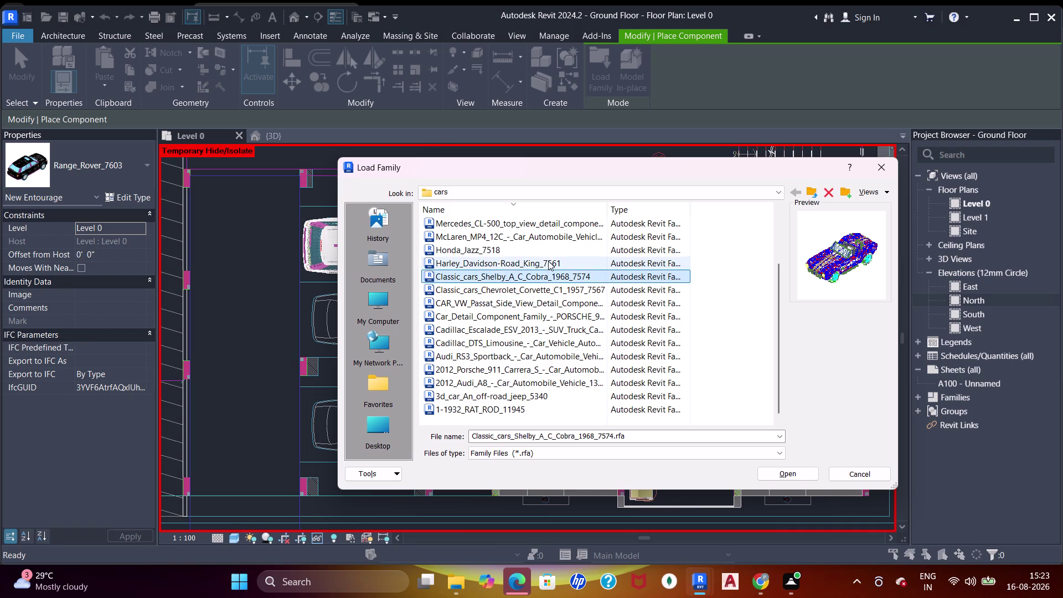
click(546, 258)
scroll(up, 3)
click(526, 316)
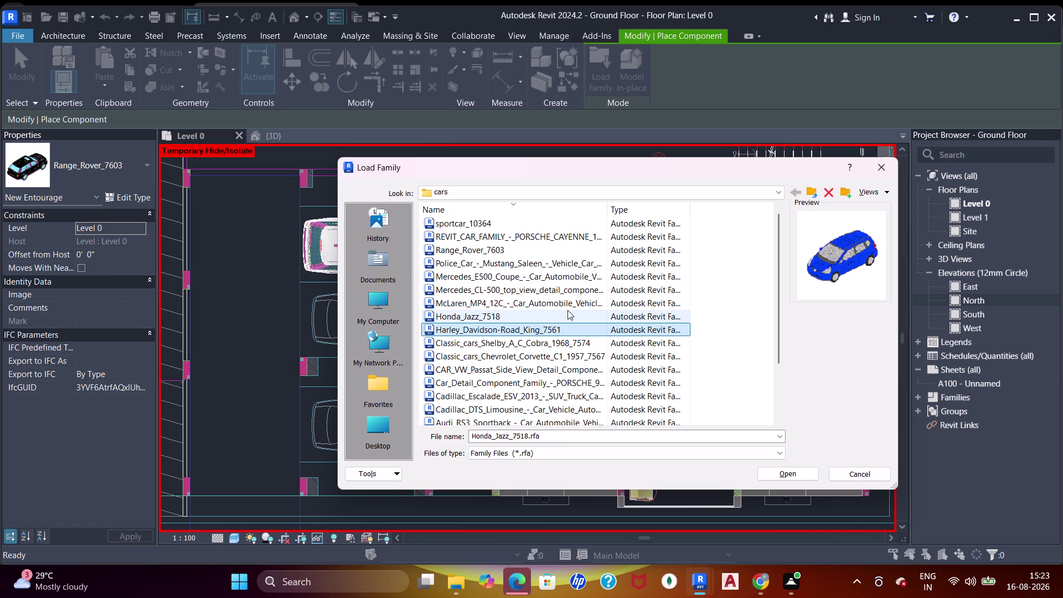
click(568, 306)
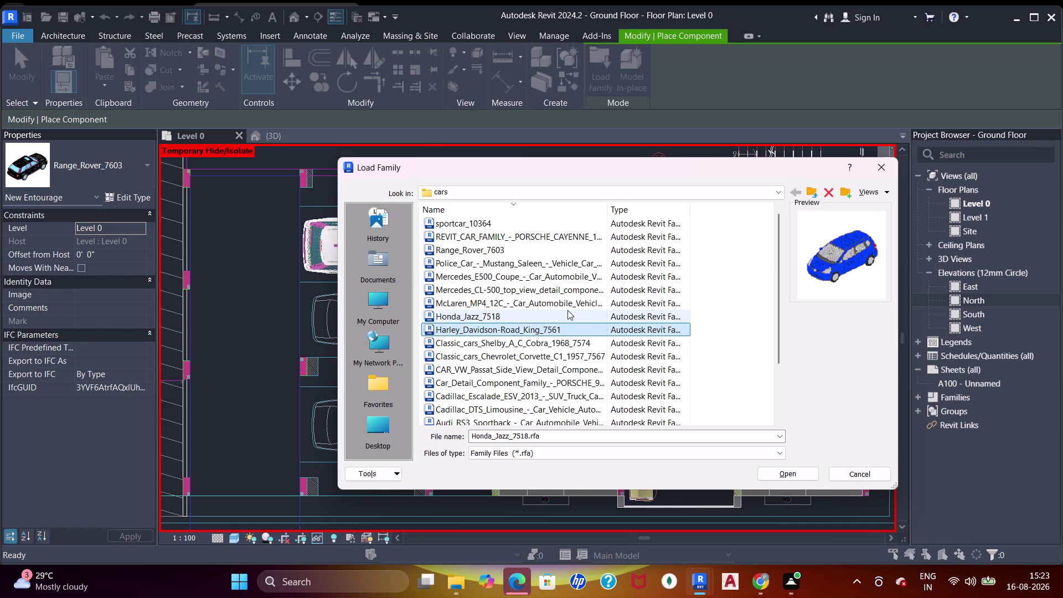
click(562, 294)
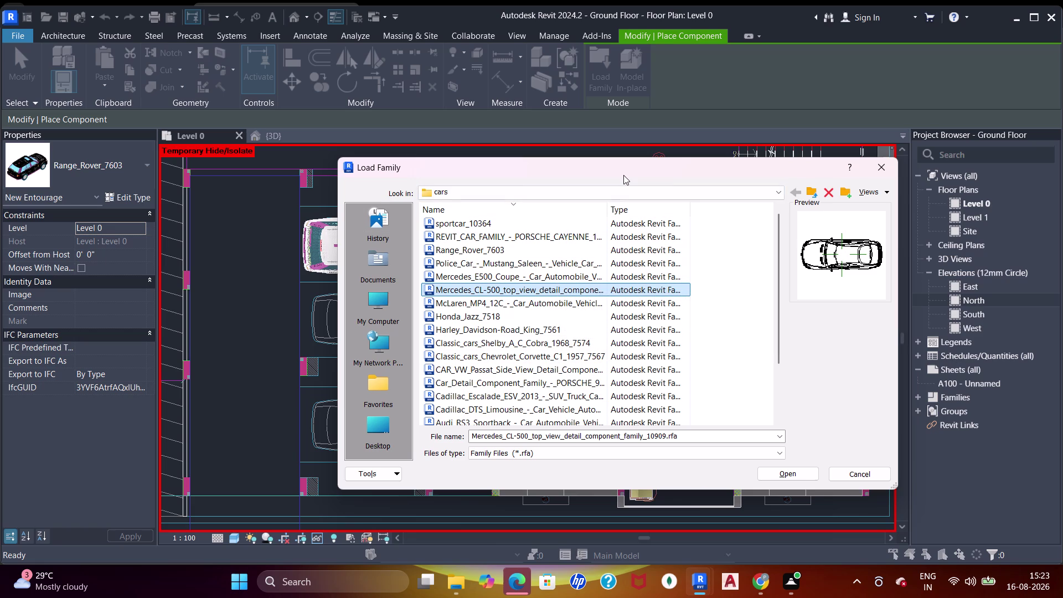
drag(620, 169, 607, 169)
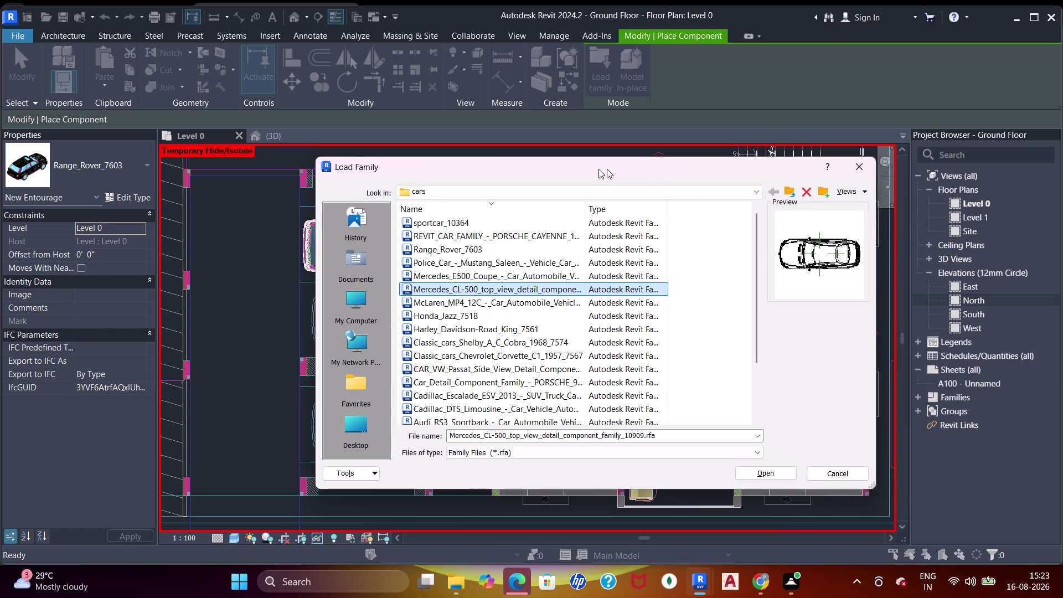
Compare the Mercedes CL-500, Range Rover, Porsche Cayenne, Honda Jazz and classic car previews.
drag(607, 169, 531, 177)
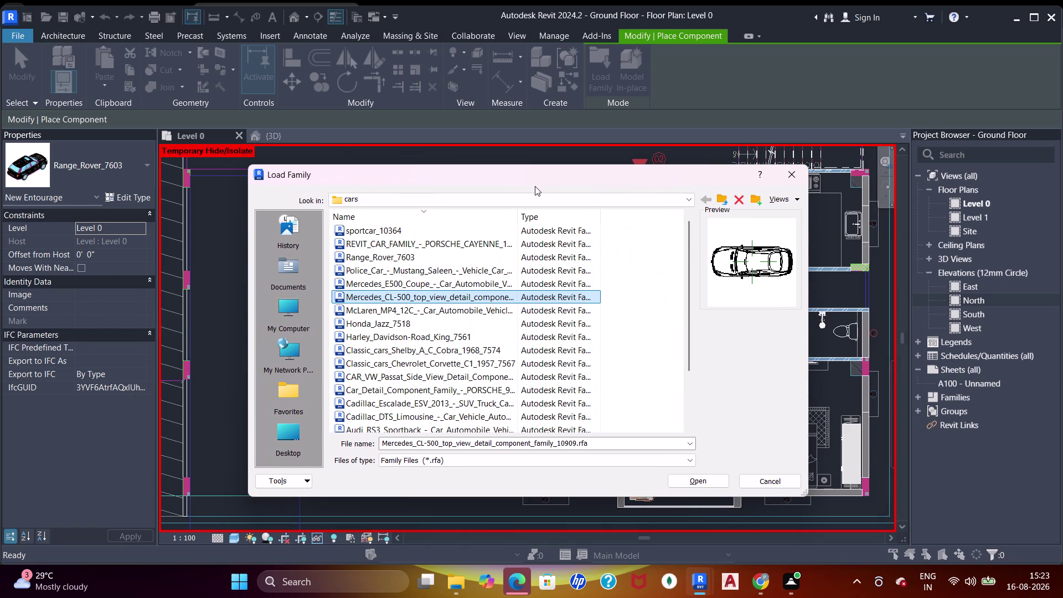
scroll(up, 3)
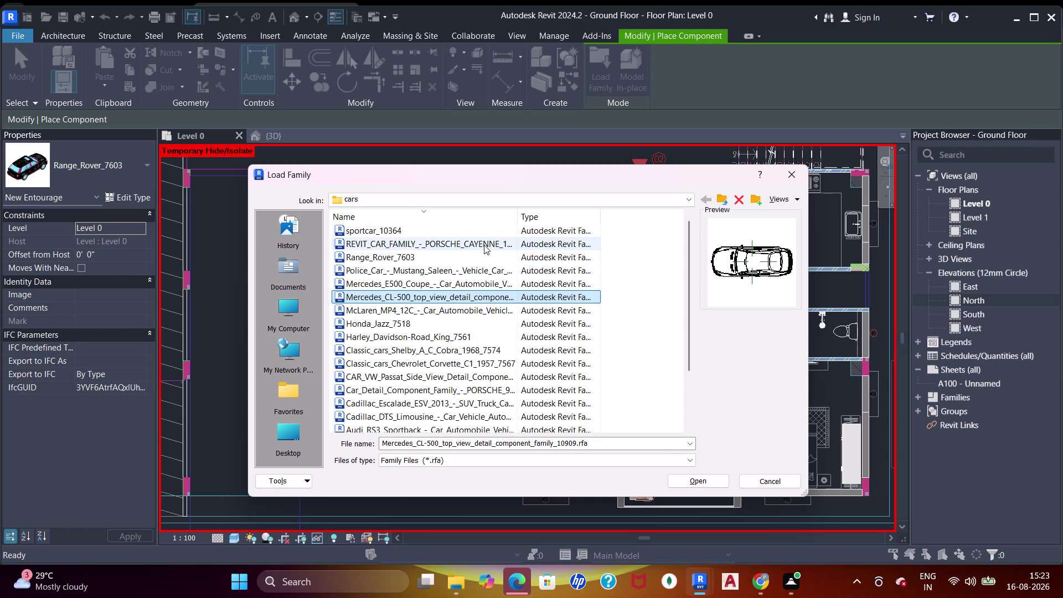
click(493, 283)
click(492, 295)
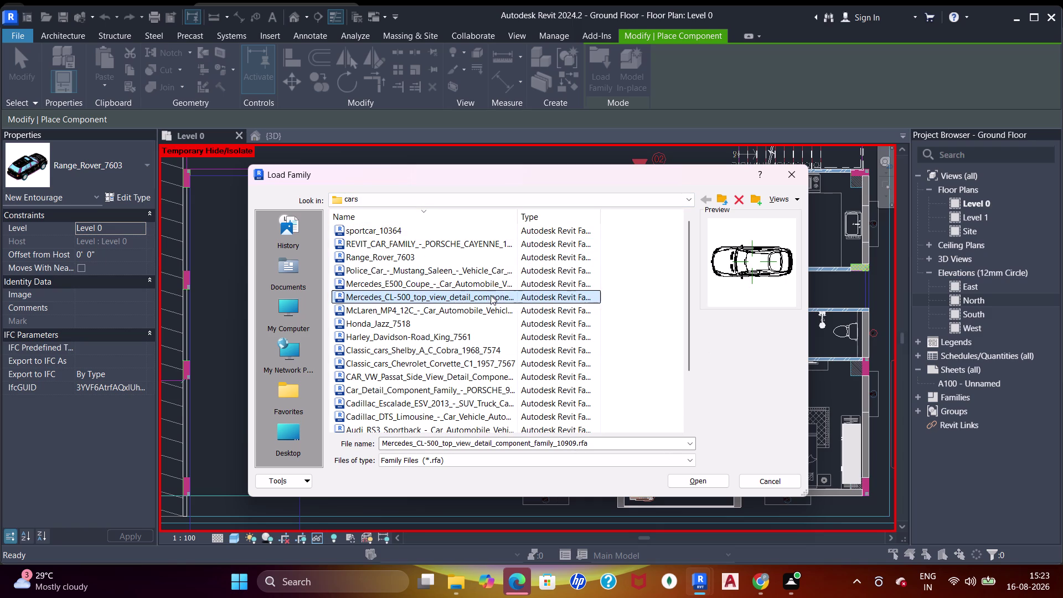
click(496, 273)
click(488, 258)
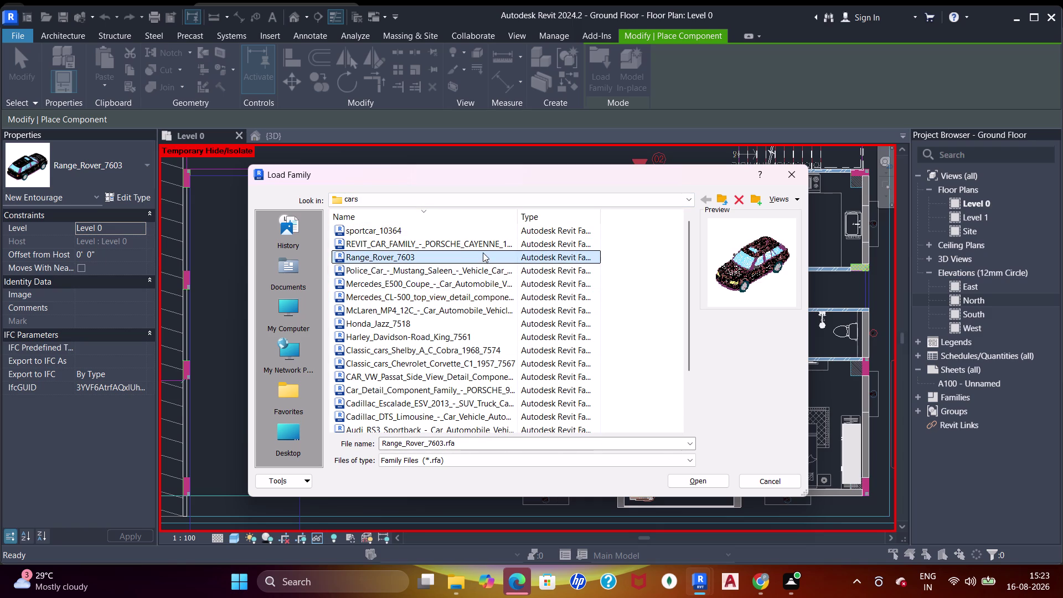
click(482, 252)
click(484, 246)
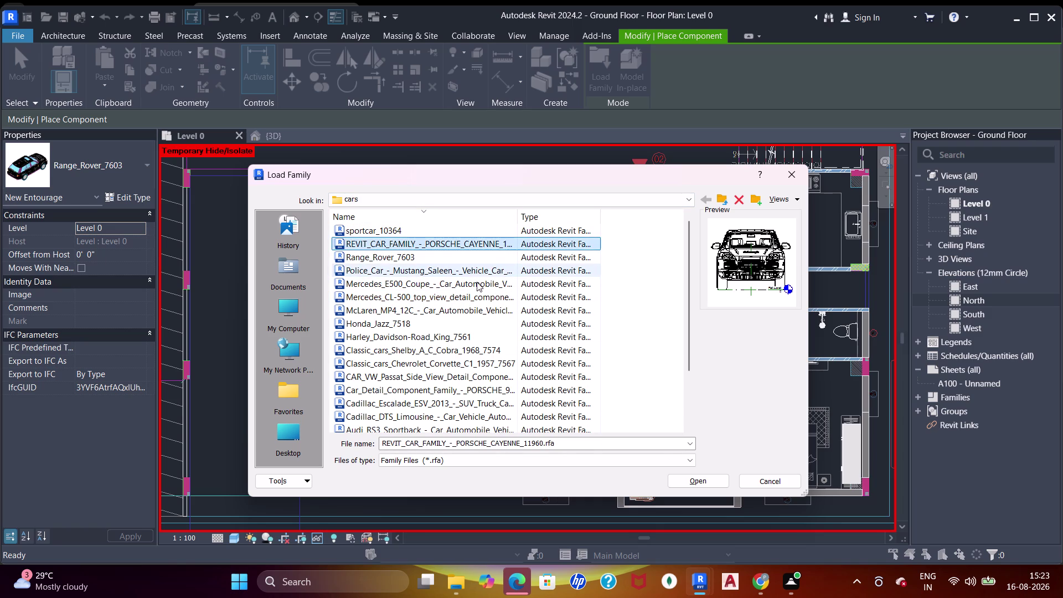
click(440, 301)
click(434, 314)
click(426, 280)
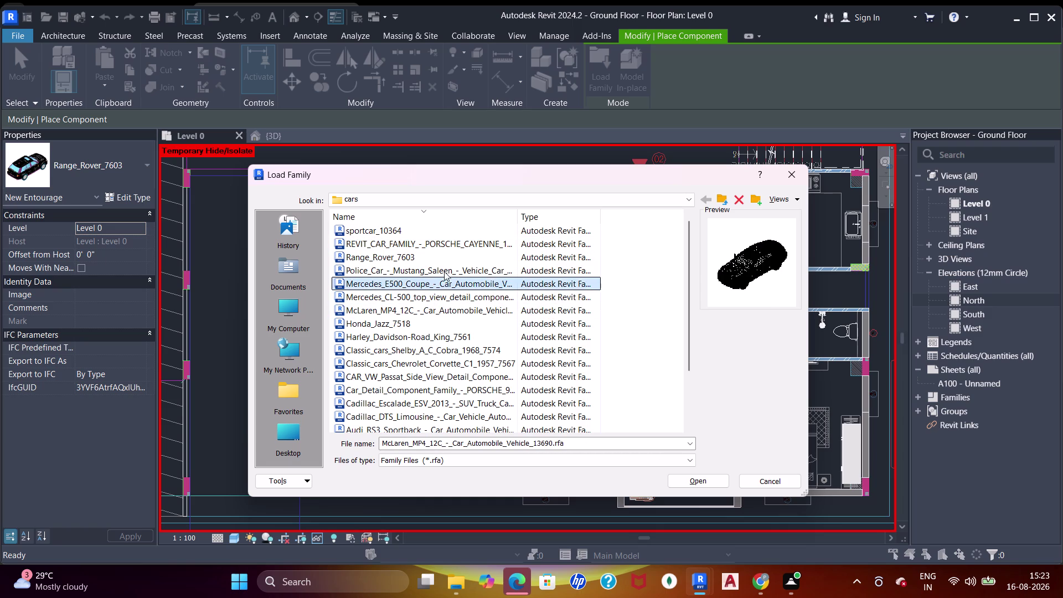
click(450, 268)
click(437, 261)
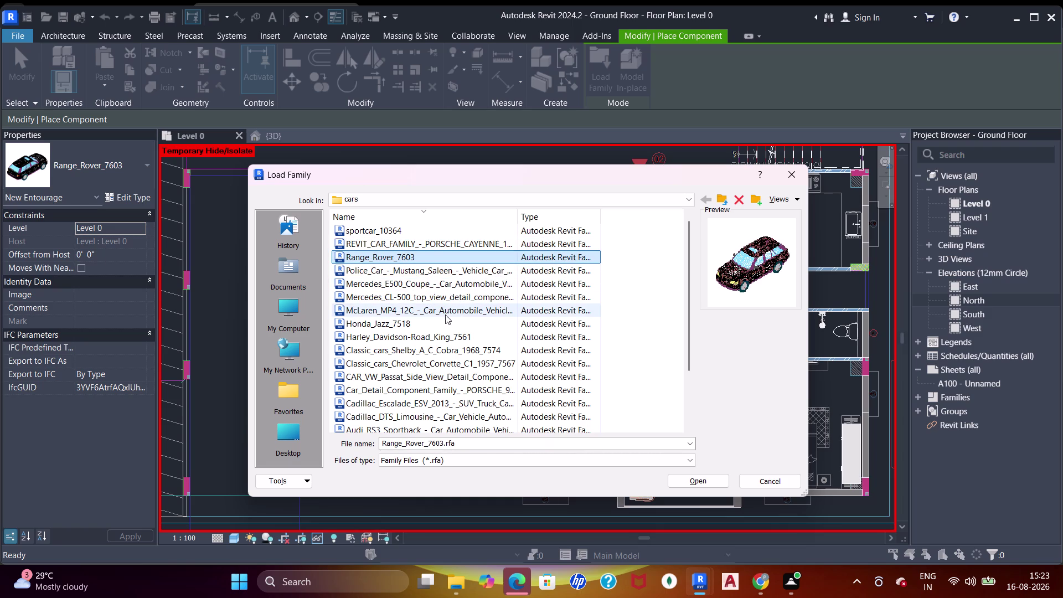
click(445, 314)
click(429, 326)
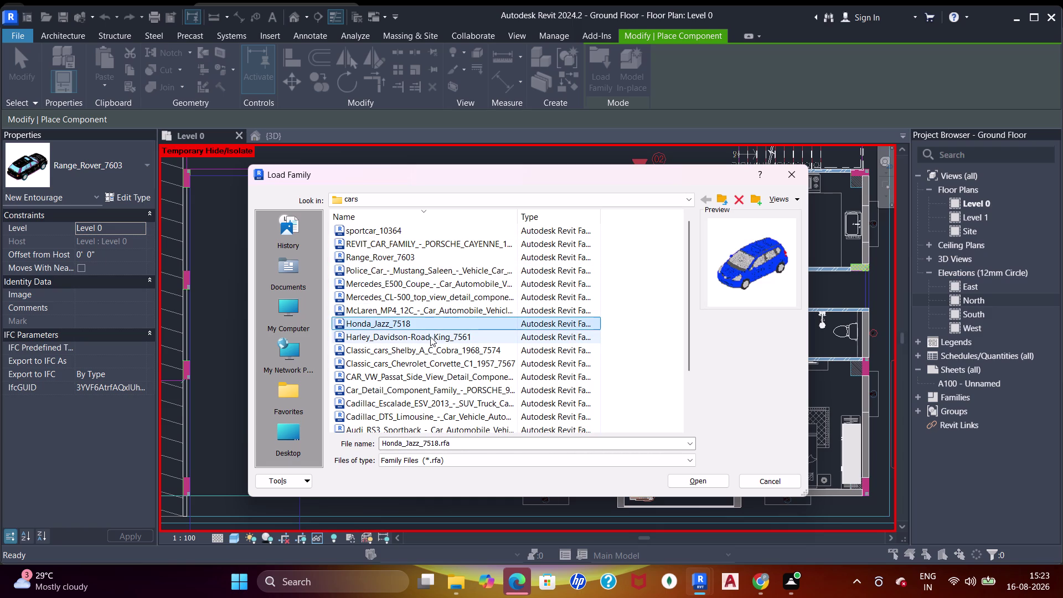
click(430, 336)
click(438, 350)
click(445, 362)
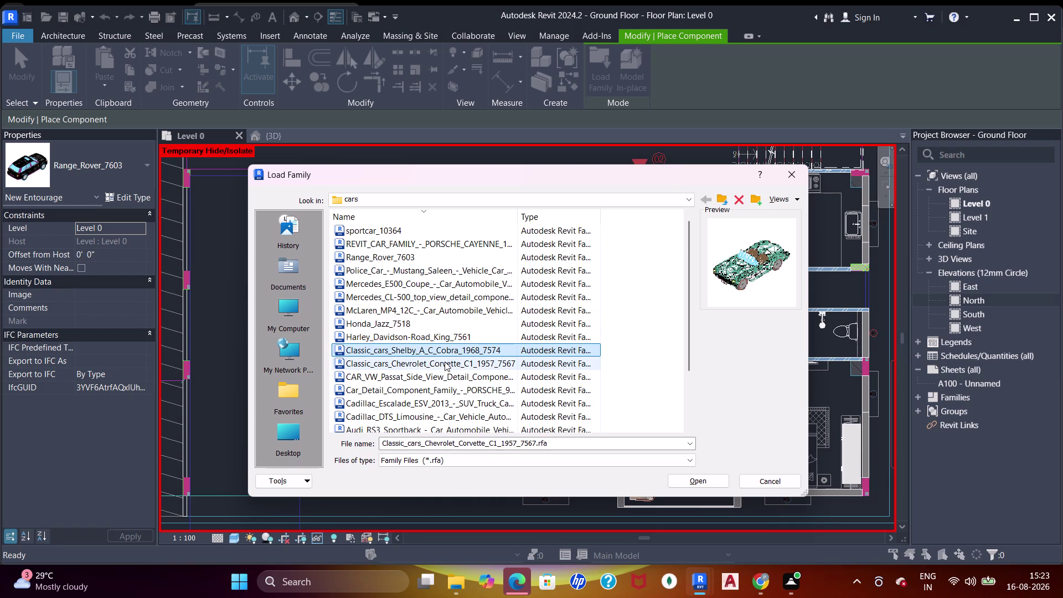
Check the Porsche 918, Cadillac DTS, Porsche 911 and Audi A8 previews, then load the Cadillac Escalade SUV.
scroll(down, 3)
click(441, 339)
click(444, 346)
scroll(down, 3)
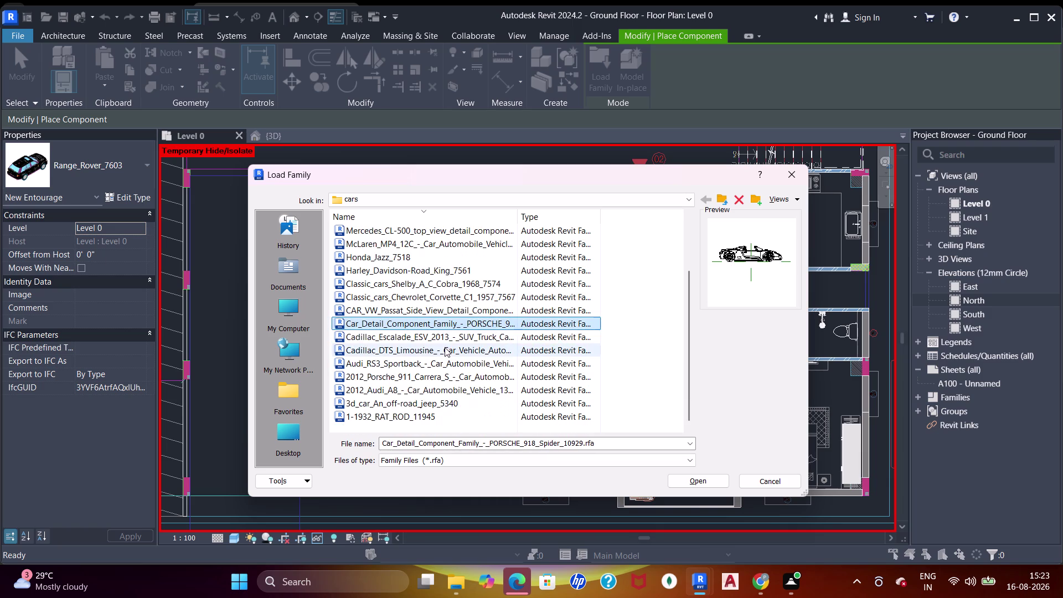
click(445, 335)
click(445, 350)
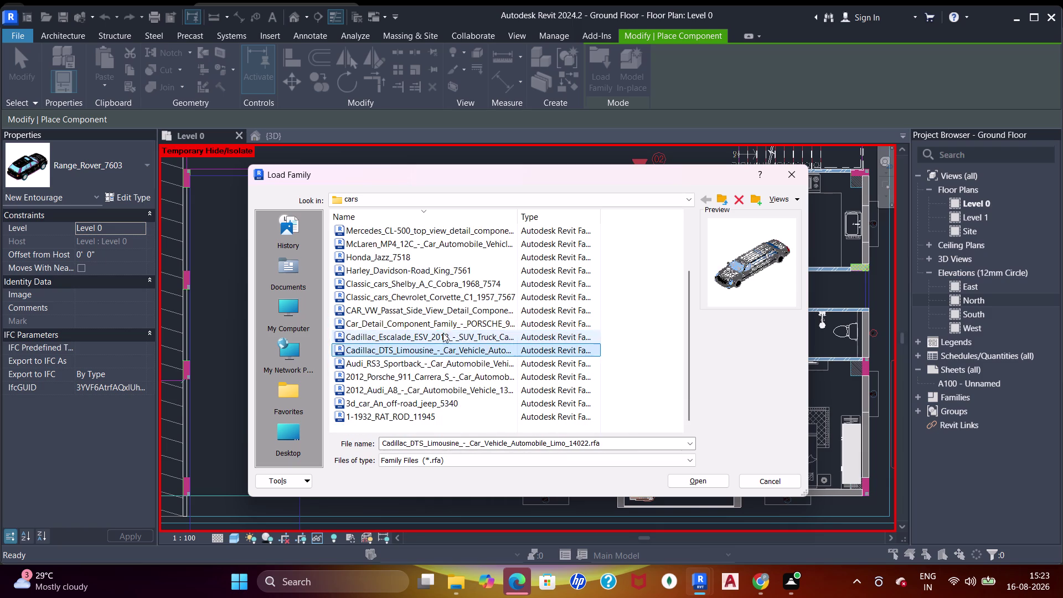
click(434, 325)
click(440, 377)
click(452, 389)
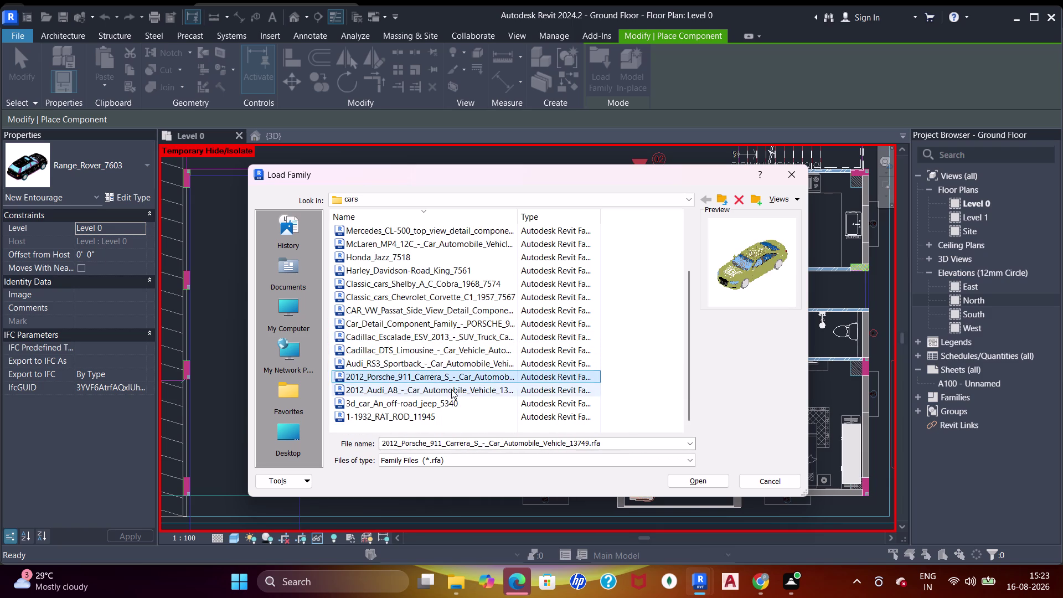
scroll(down, 3)
click(442, 348)
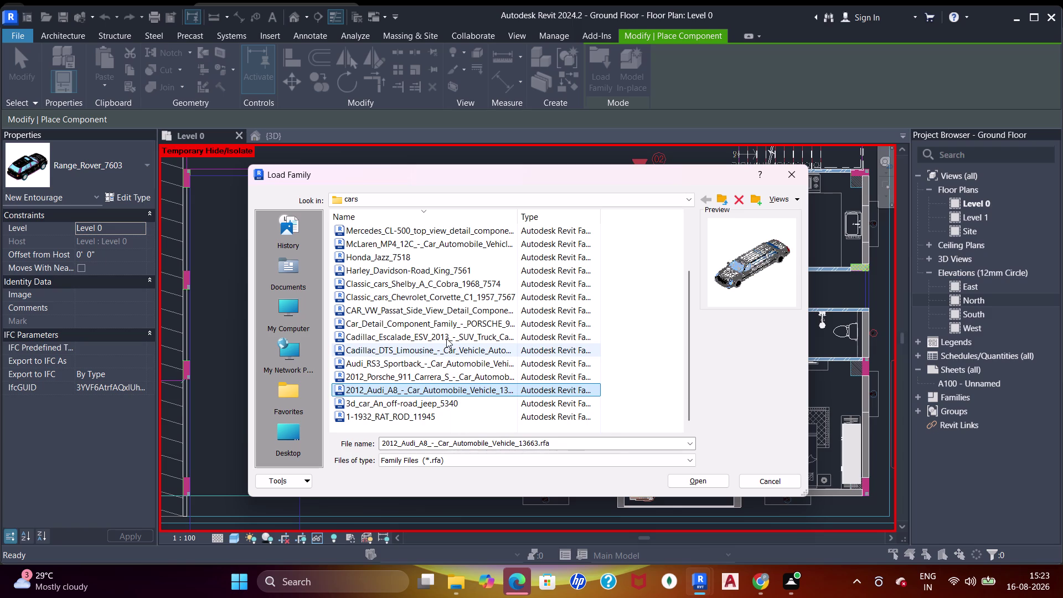
click(447, 339)
click(456, 319)
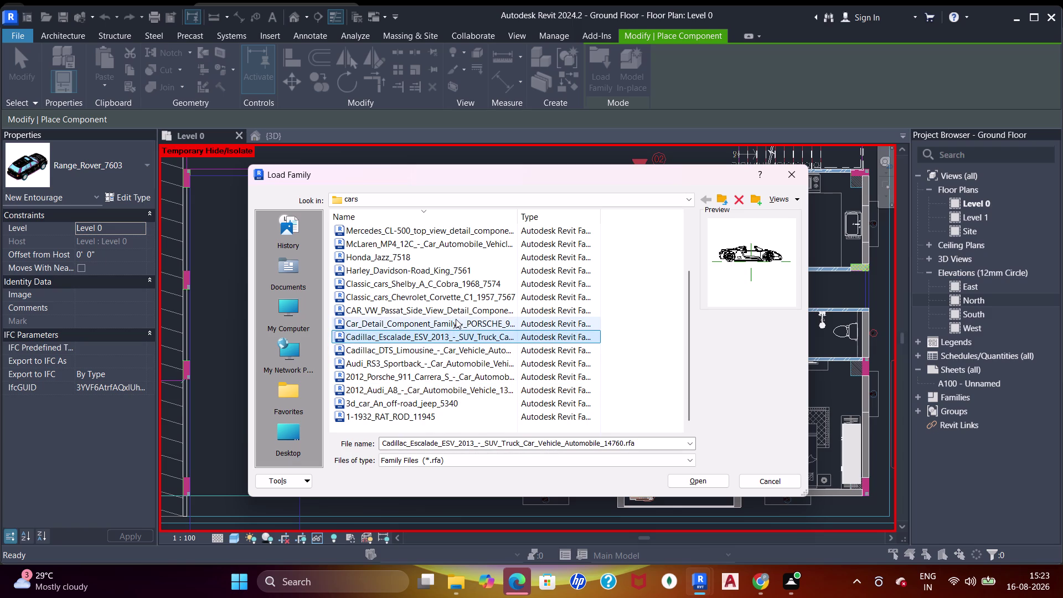
double_click(458, 322)
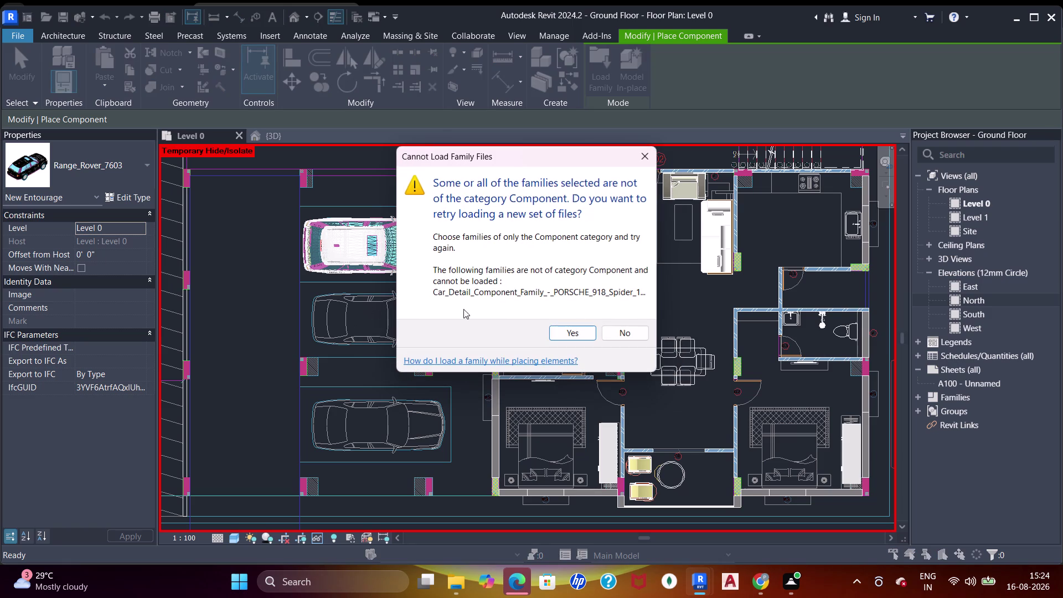
Answer No in the Cannot Load Family Files warning to skip retrying the load.
click(640, 334)
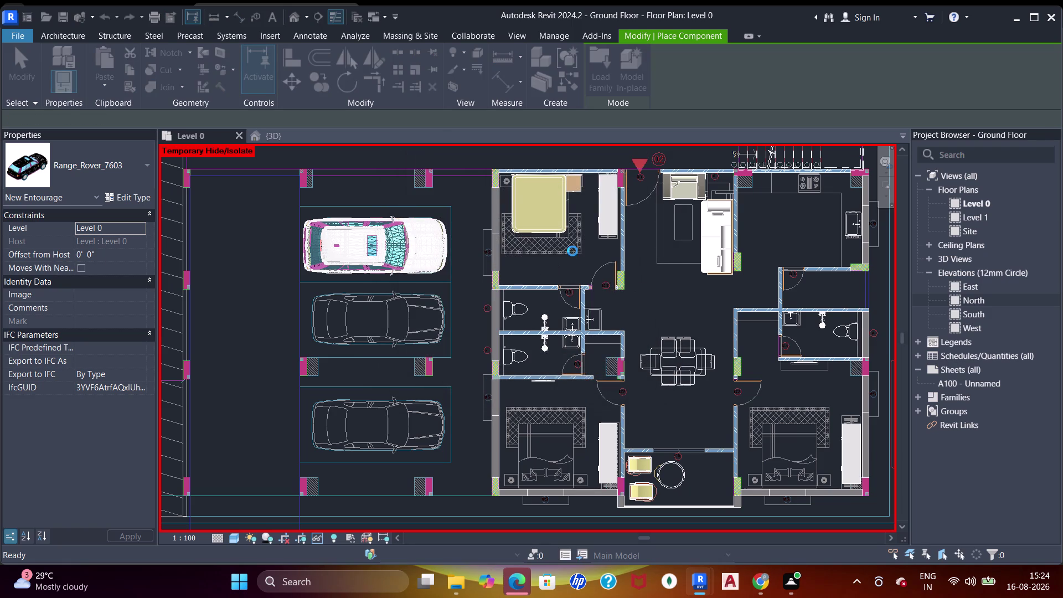
click(604, 78)
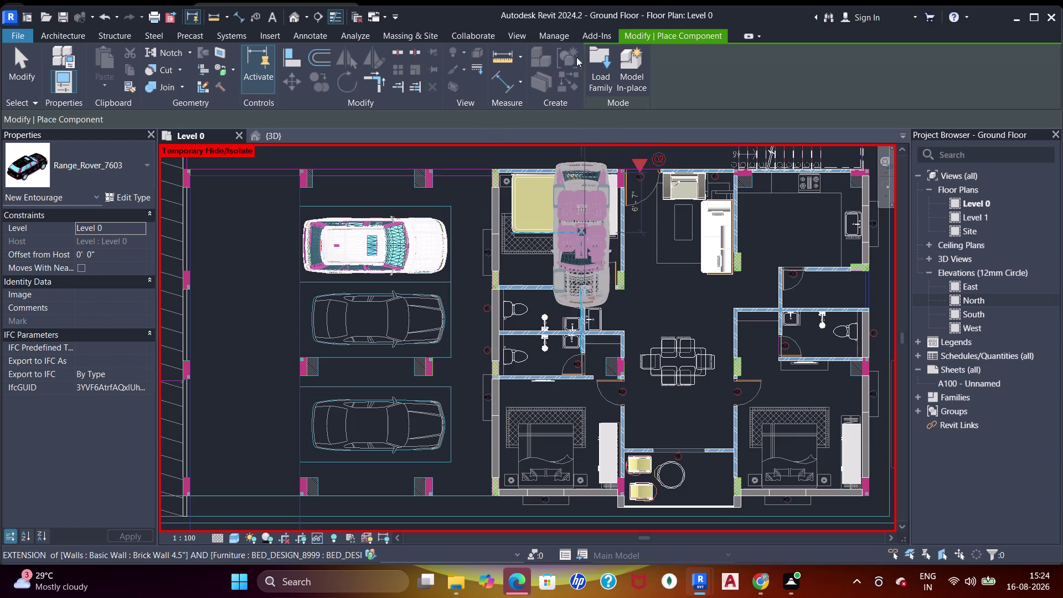
Reopen the cars library and preview the Cadillac Escalade, VW Passat, Shelby Cobra and Mercedes families.
click(601, 61)
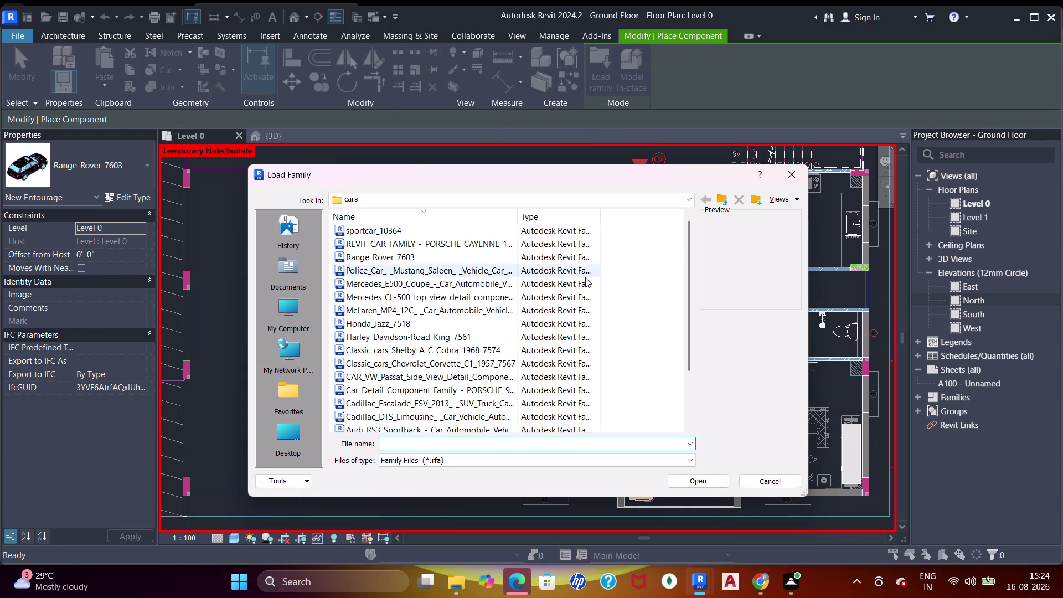
scroll(down, 3)
click(434, 365)
click(458, 339)
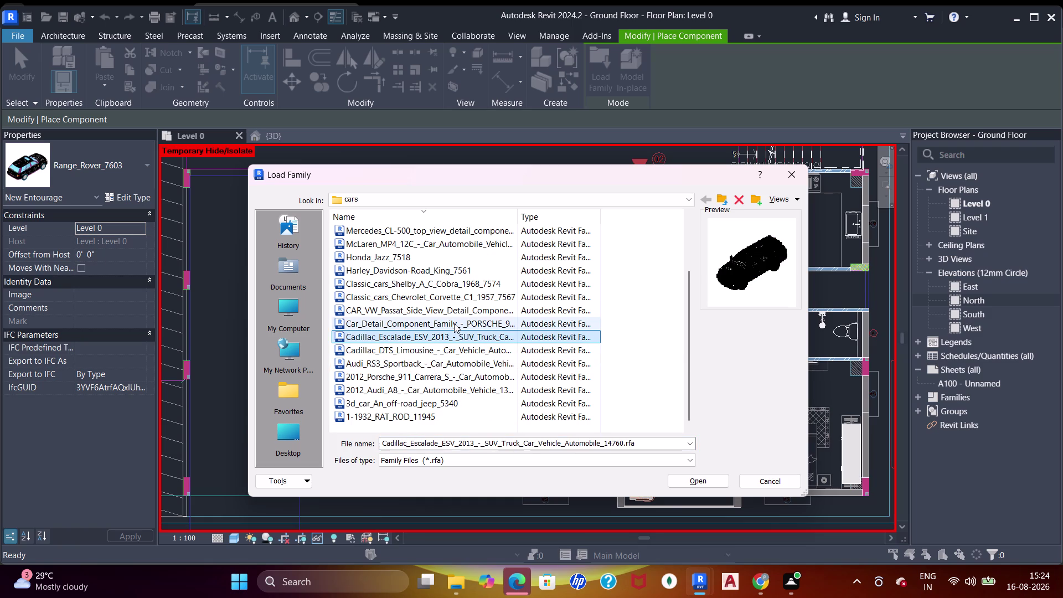
click(454, 323)
click(466, 307)
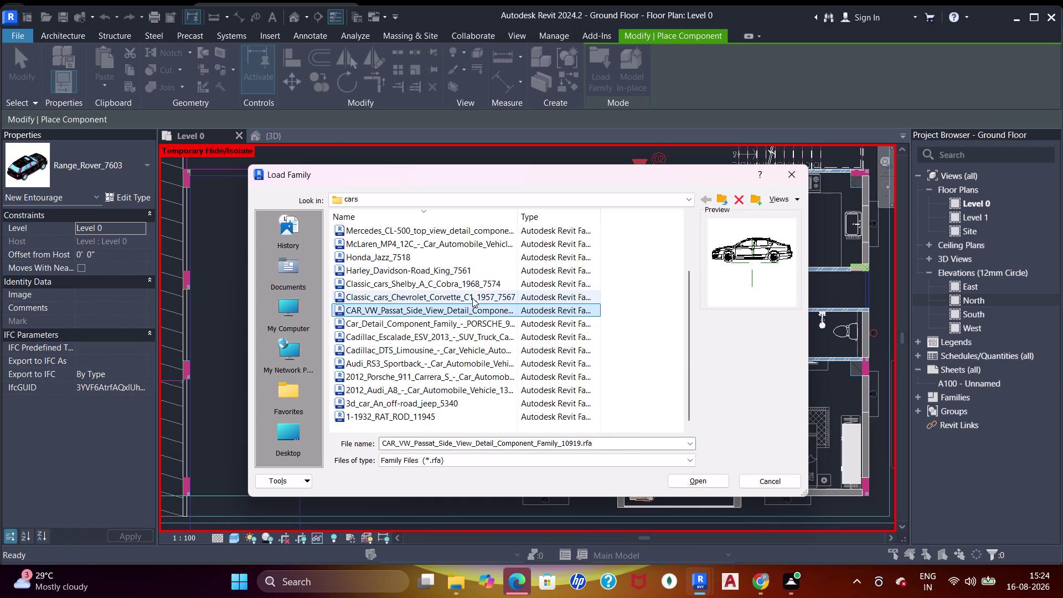
click(472, 298)
scroll(up, 3)
click(476, 318)
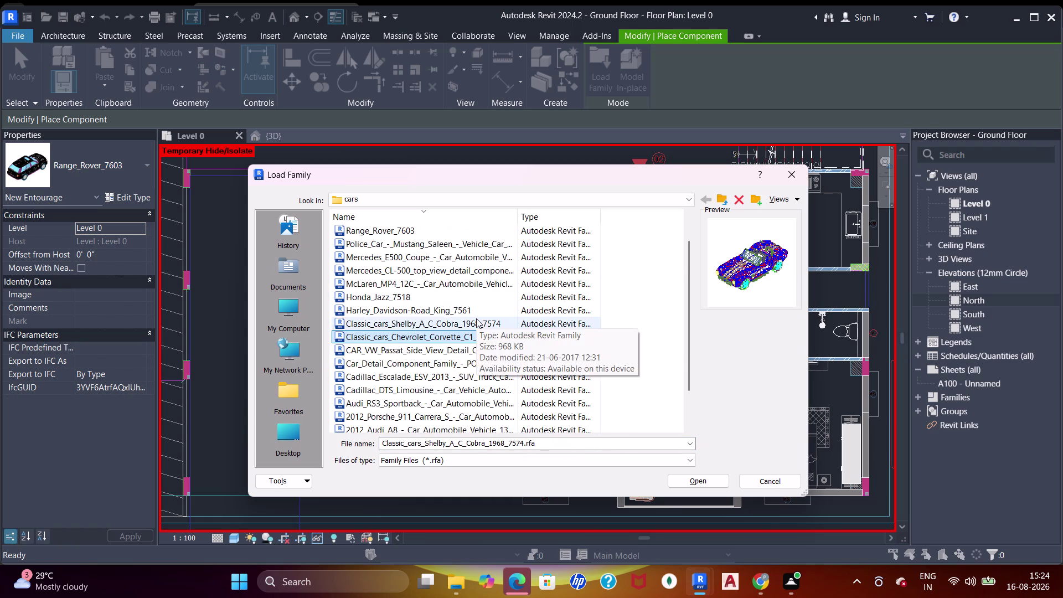
click(471, 311)
scroll(up, 3)
click(454, 324)
click(458, 313)
scroll(up, 3)
click(474, 304)
click(474, 295)
click(477, 285)
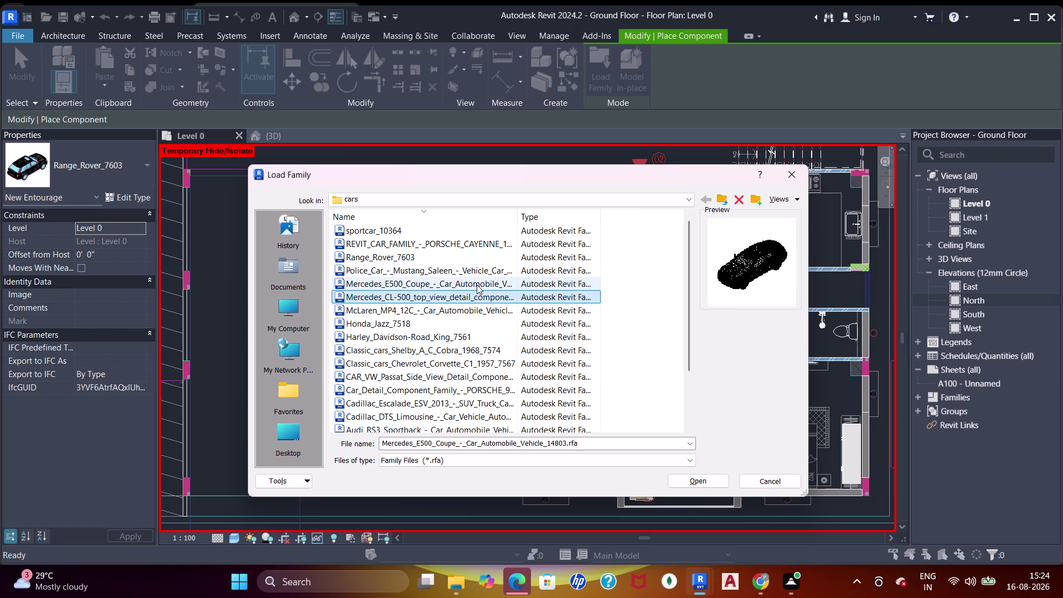
Preview the Mustang police car and Range Rover, then load the 2012 Audi A8.
click(476, 268)
click(469, 264)
click(465, 262)
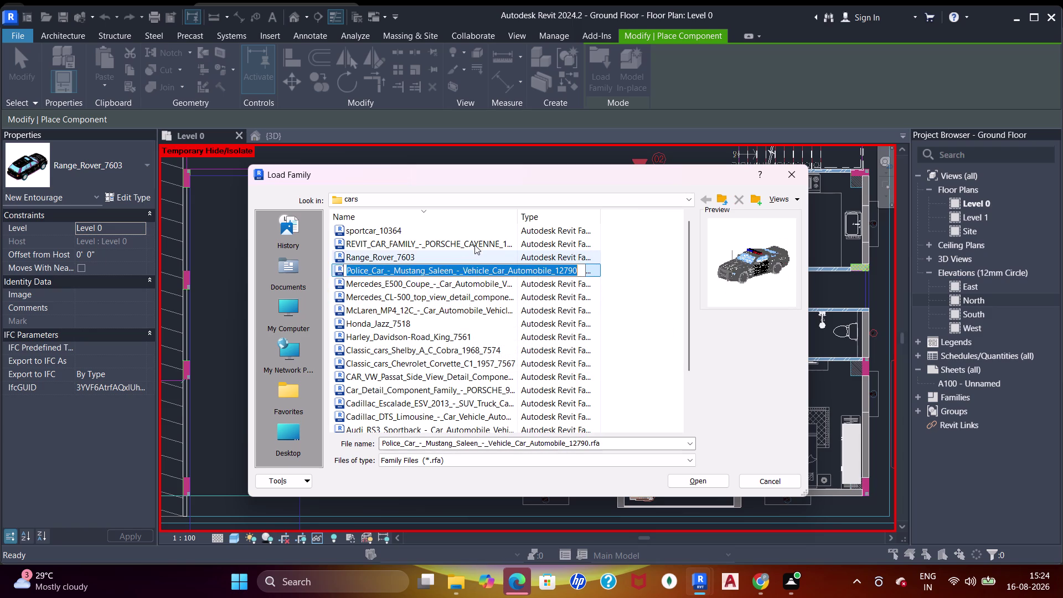
click(476, 242)
click(468, 252)
click(442, 228)
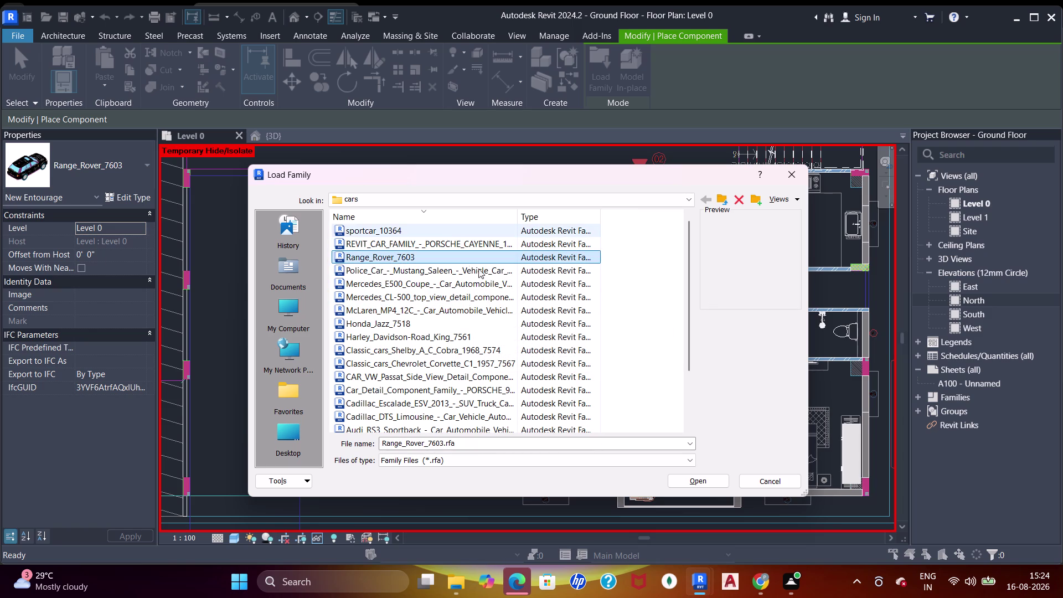
scroll(down, 3)
scroll(down, 3)
click(485, 393)
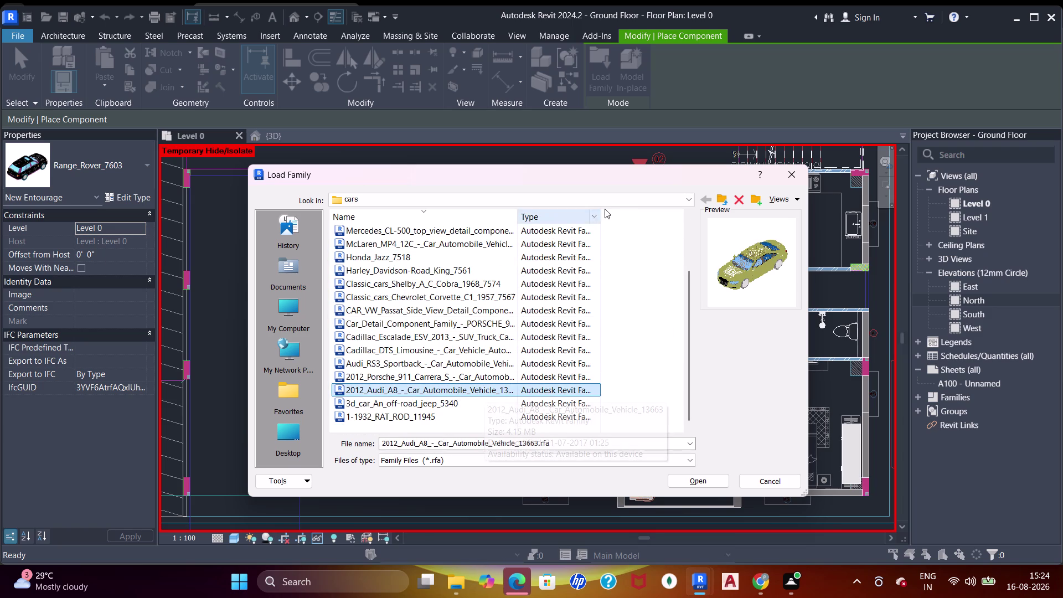
scroll(down, 3)
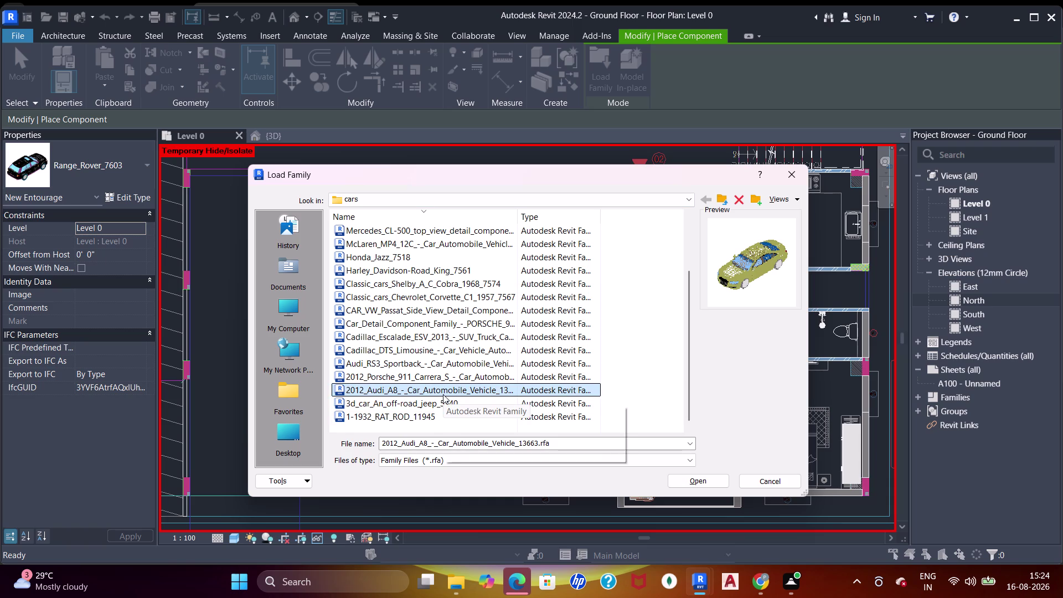
double_click(443, 390)
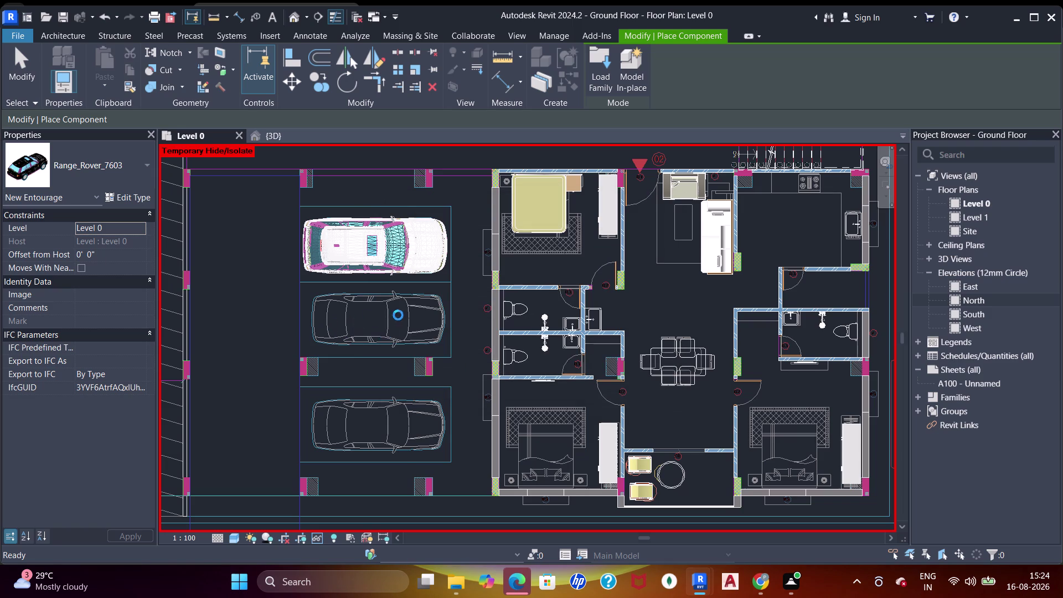
Rotate the 2012 Audi A8 with Space and set it lengthwise in the middle parking bay.
key(space)
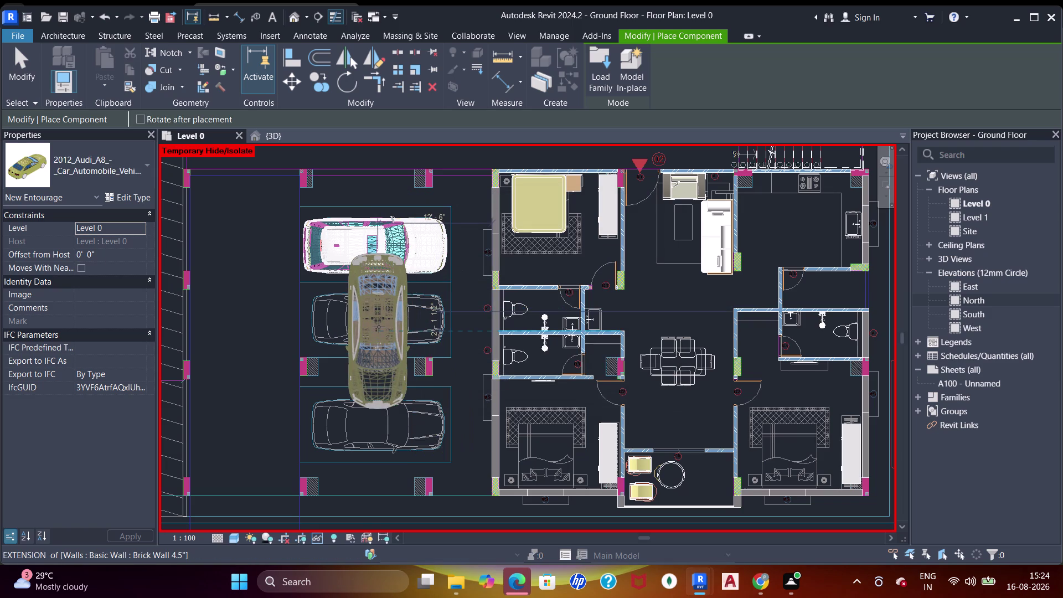
scroll(up, 3)
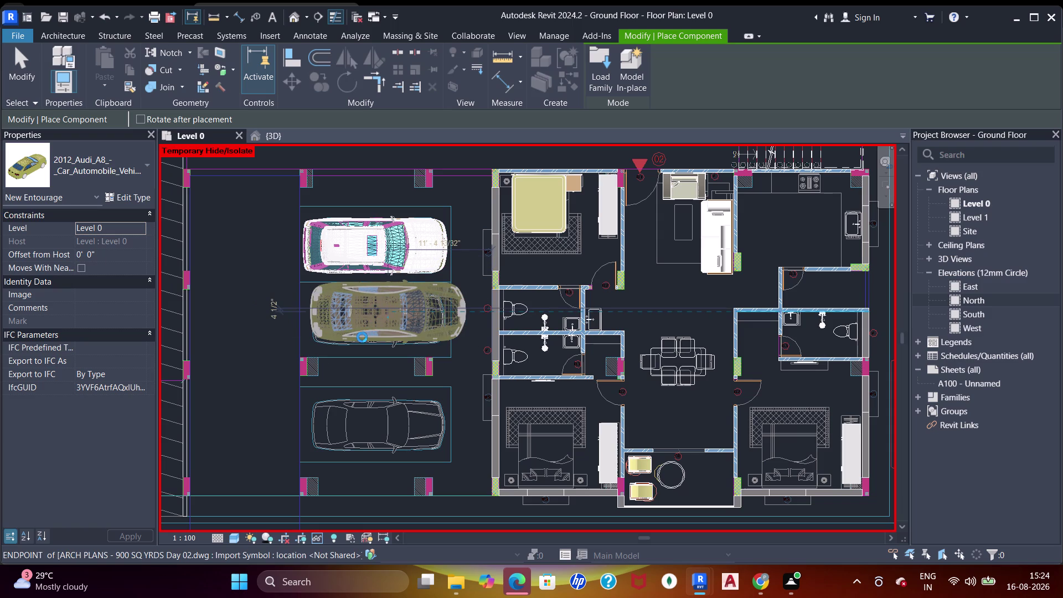
scroll(up, 3)
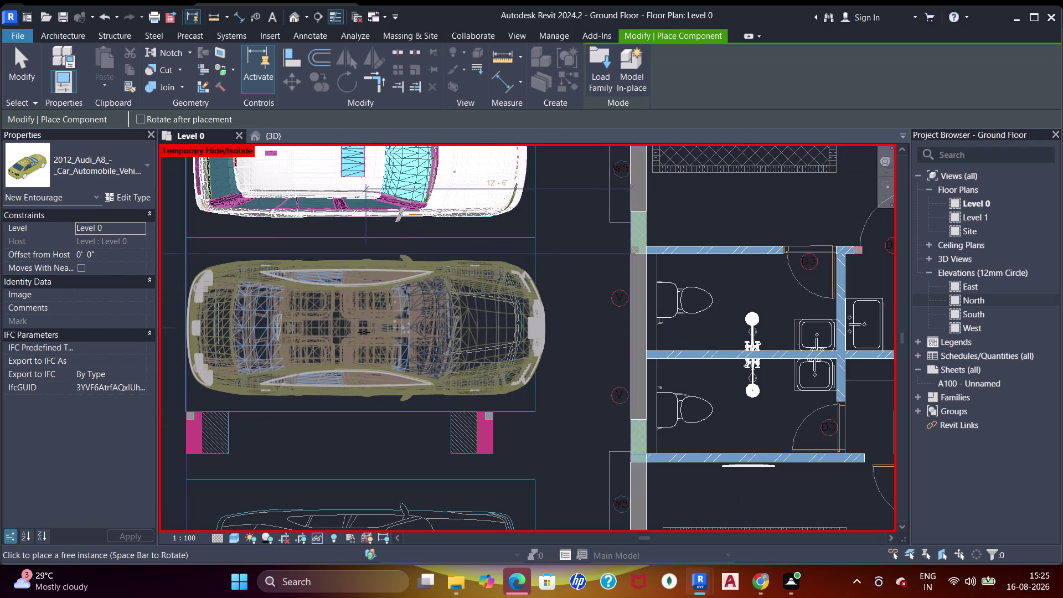
click(364, 332)
scroll(down, 3)
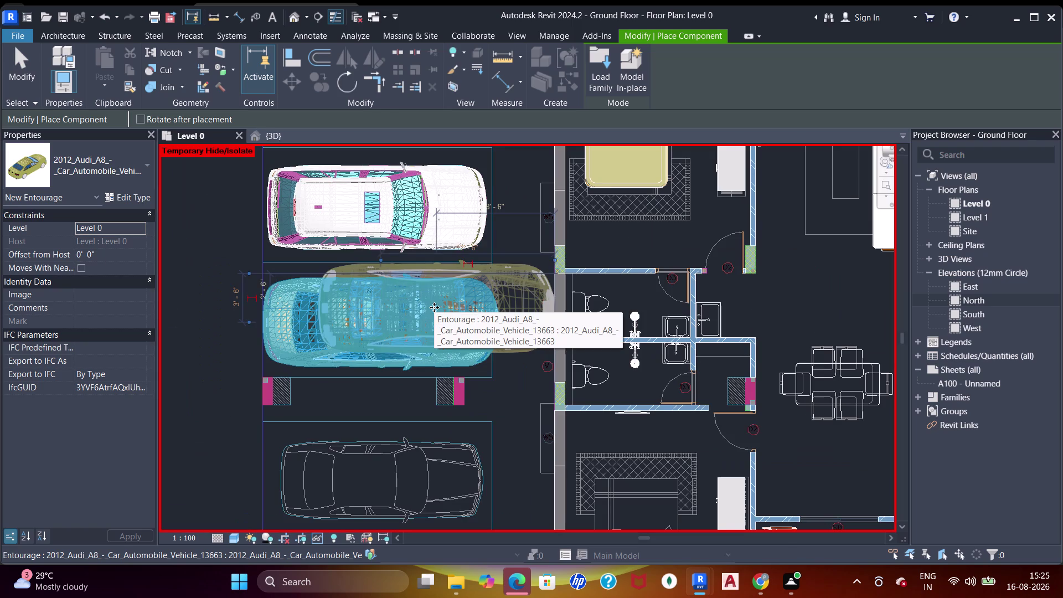
click(606, 63)
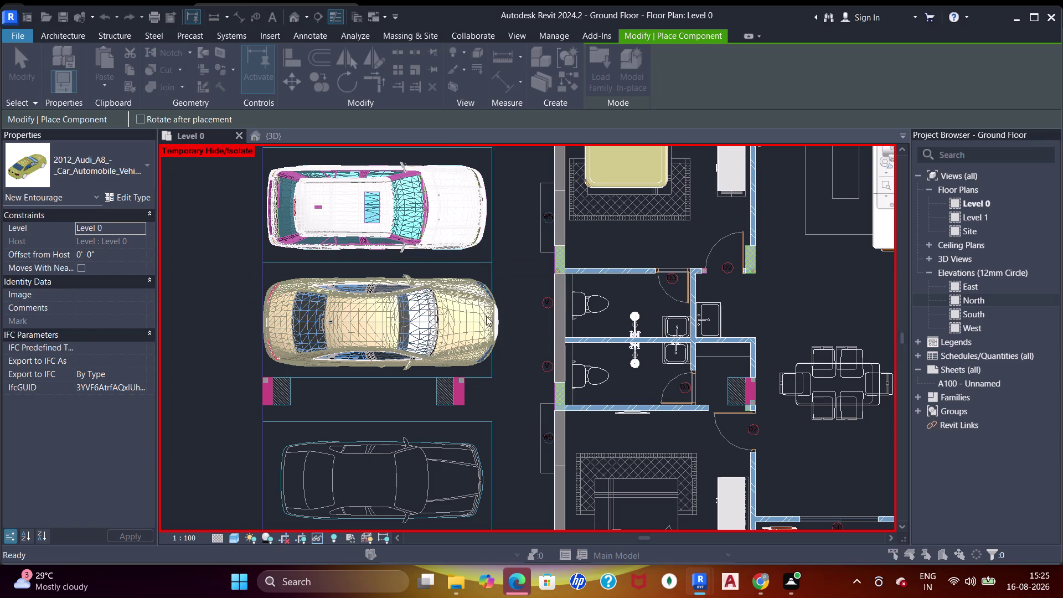
Reopen the cars library and preview the Corvette, Harley-Davidson, McLaren MP4 12C, Mercedes E500 and Porsche Cayenne.
scroll(down, 3)
click(422, 323)
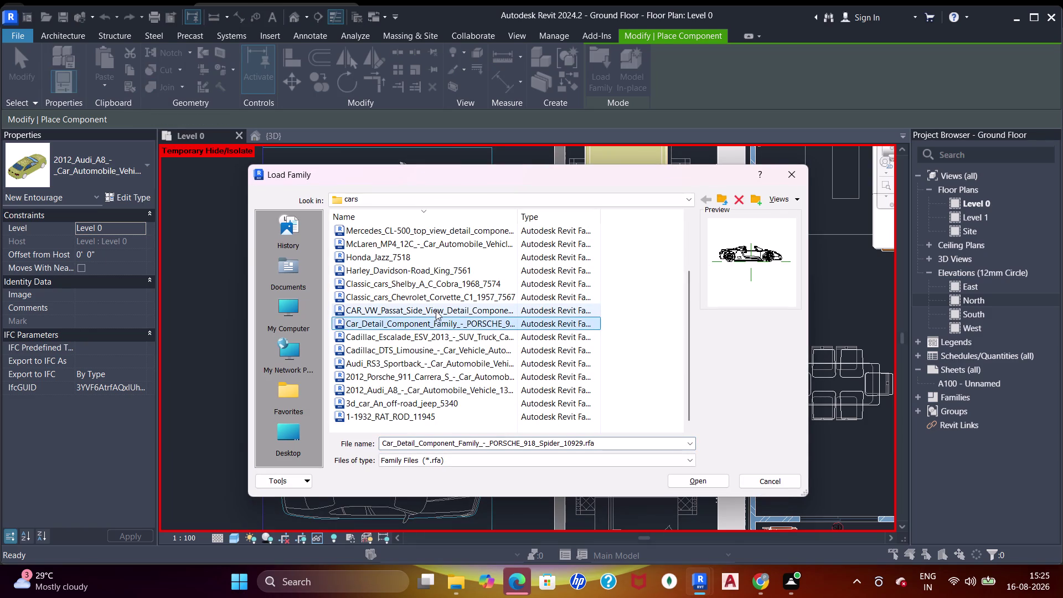
click(436, 310)
click(443, 297)
click(444, 285)
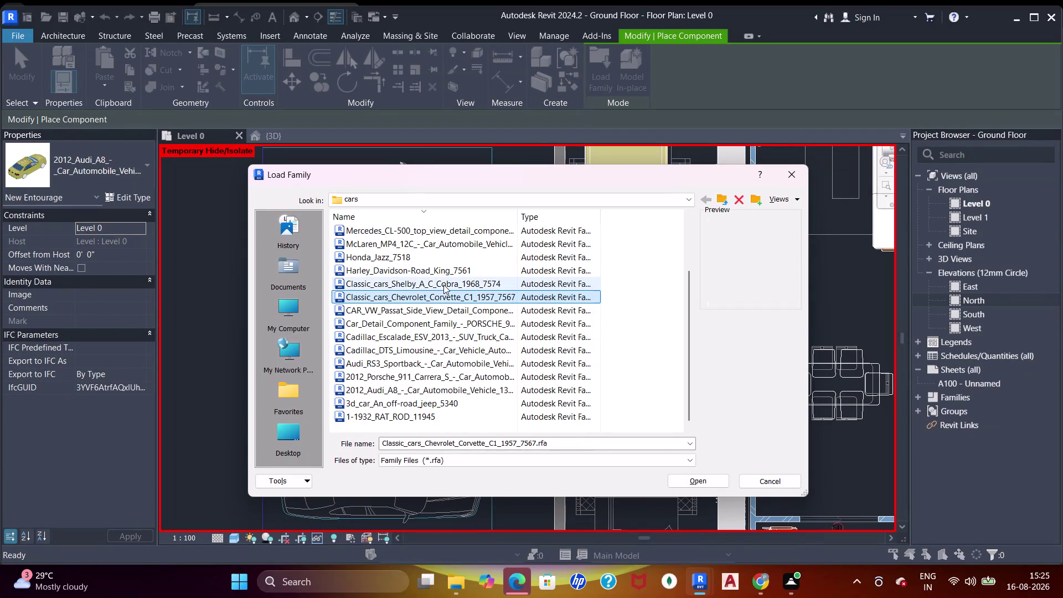
scroll(up, 3)
click(443, 303)
scroll(up, 3)
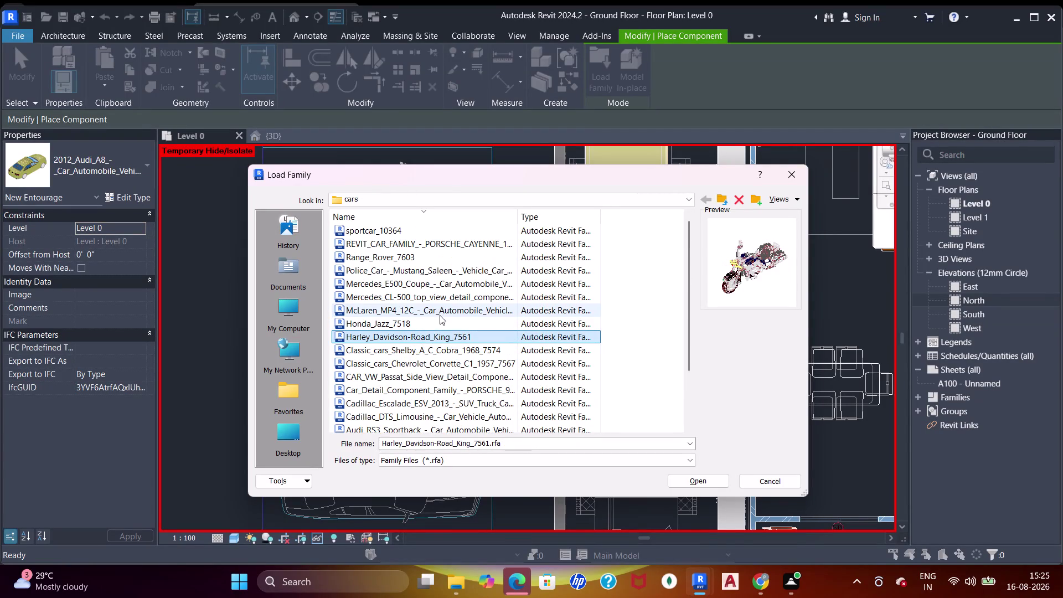
click(439, 320)
click(443, 311)
scroll(up, 3)
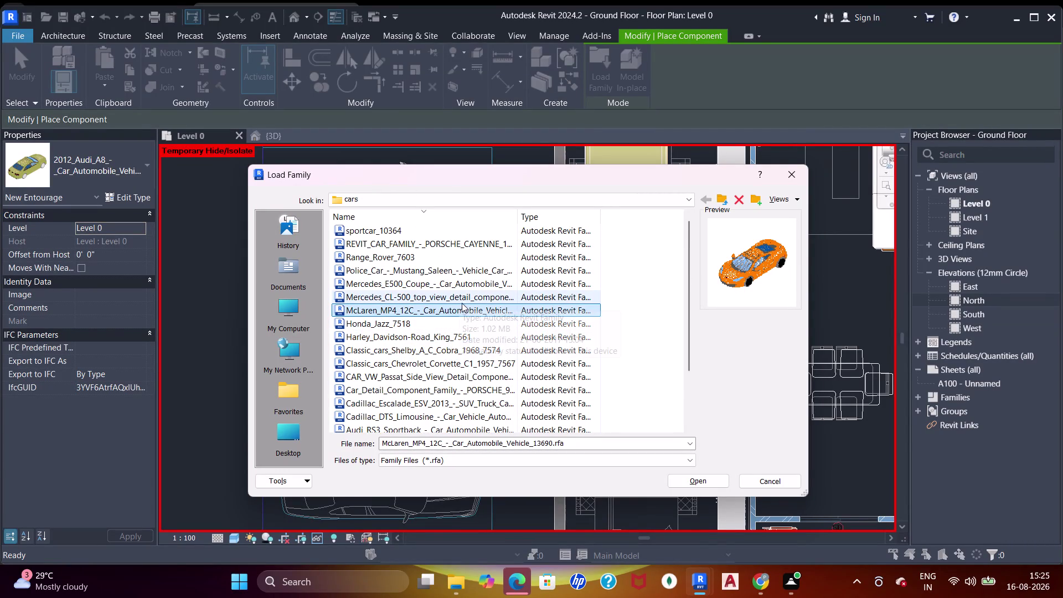
click(463, 295)
click(468, 285)
click(477, 273)
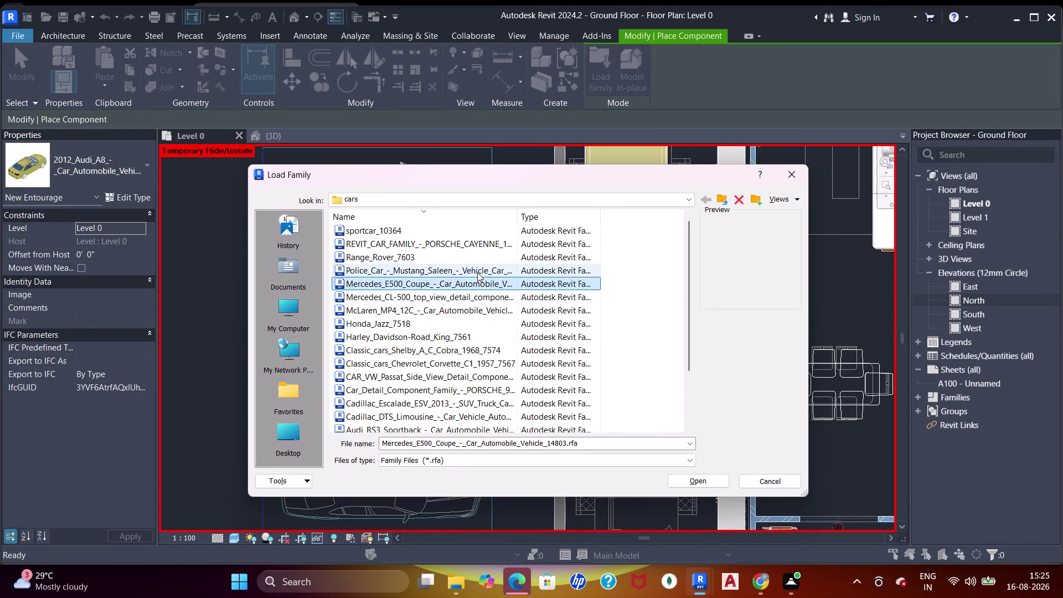
click(448, 260)
click(466, 244)
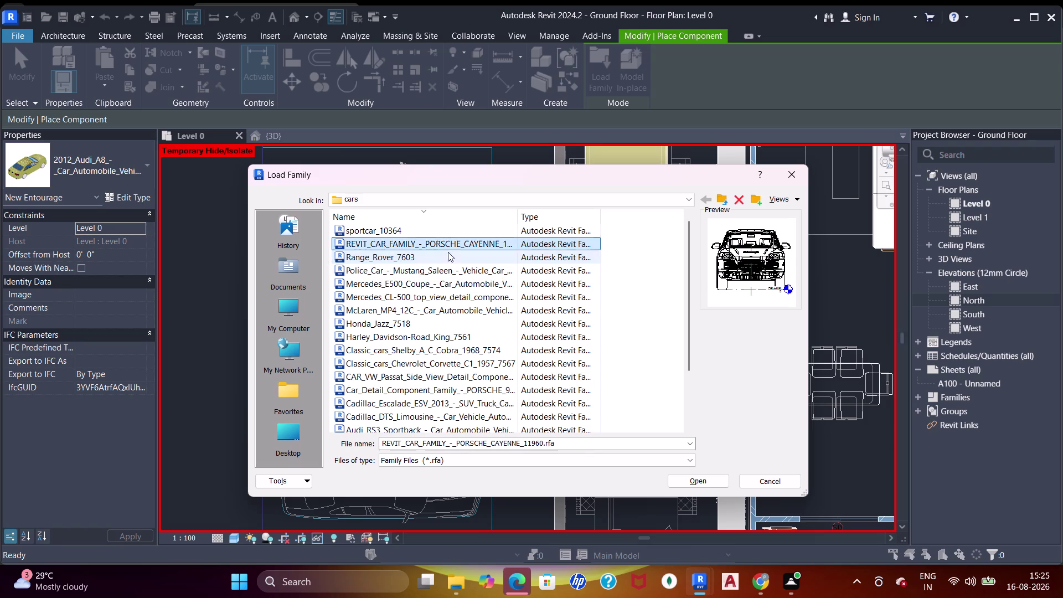
Preview the Mustang Saleen, Corvette, VW Passat, Cadillac Escalade, Cadillac DTS and off-road jeep families.
click(386, 232)
click(403, 284)
click(433, 270)
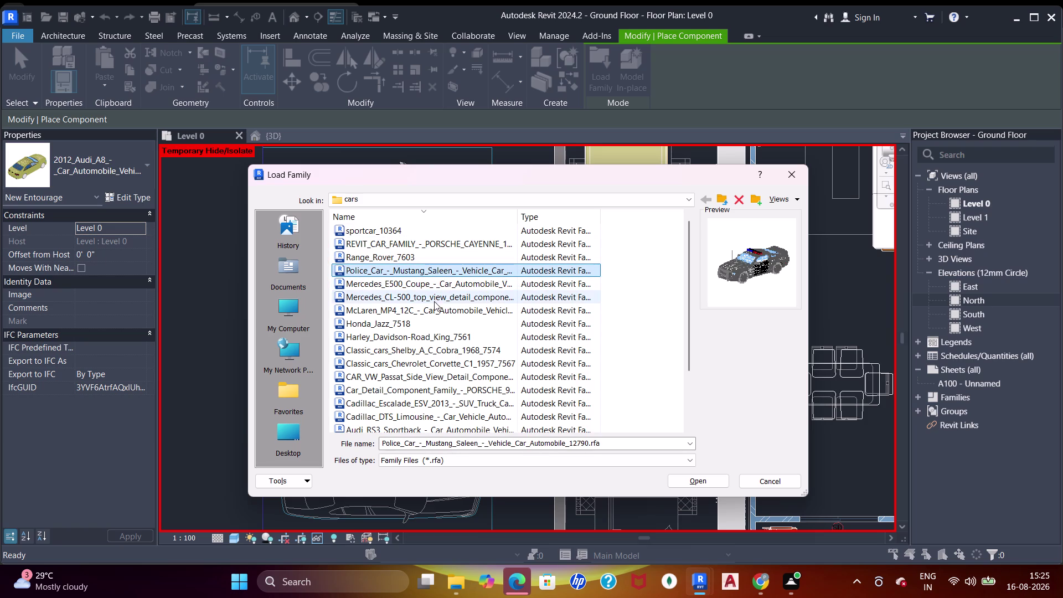
click(434, 301)
click(441, 306)
click(436, 324)
click(439, 337)
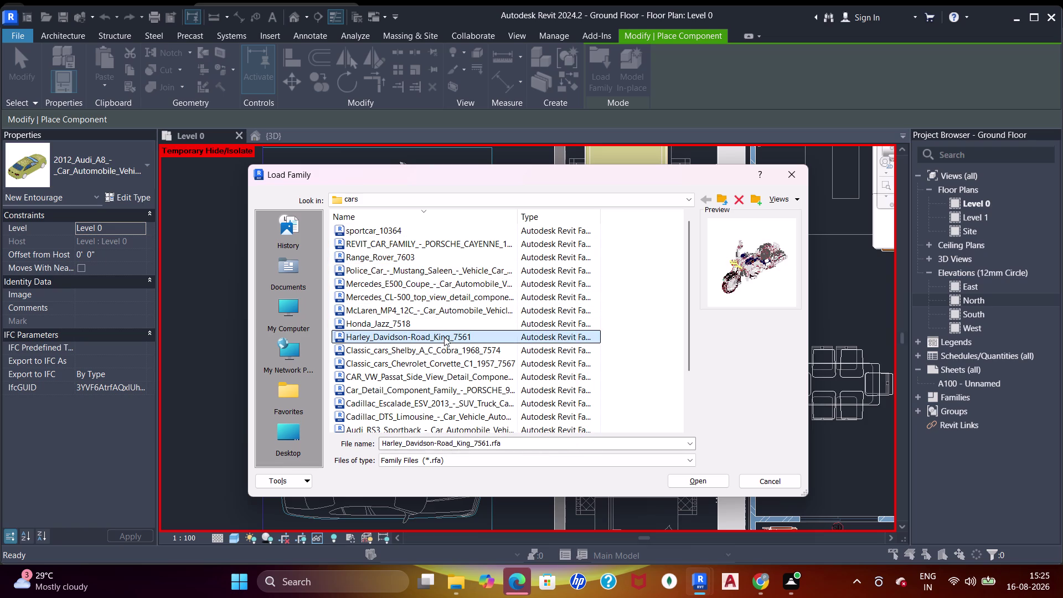
click(454, 350)
click(454, 361)
scroll(down, 3)
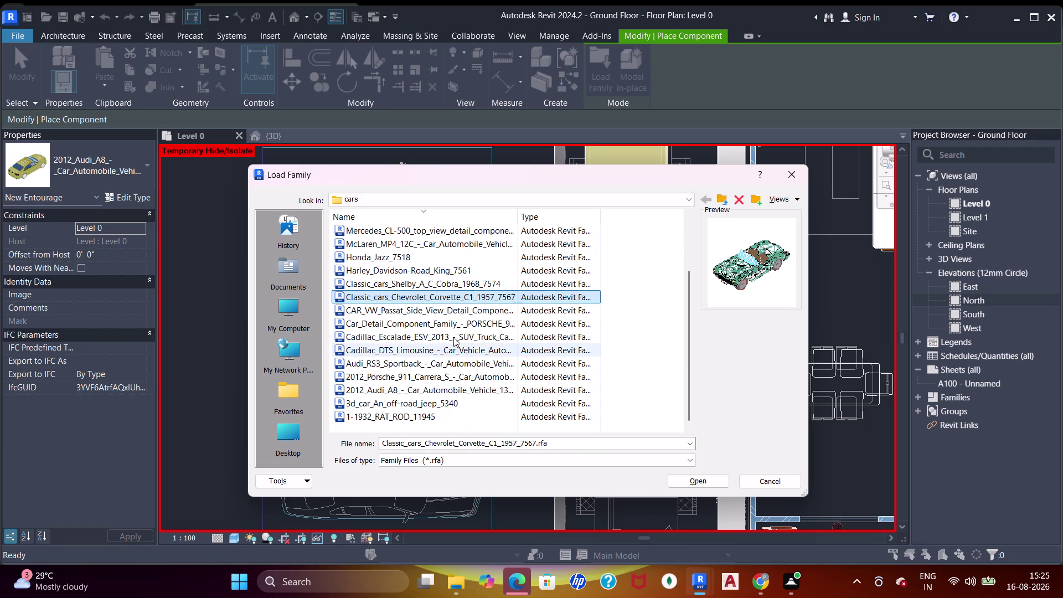
click(450, 326)
click(450, 315)
click(452, 328)
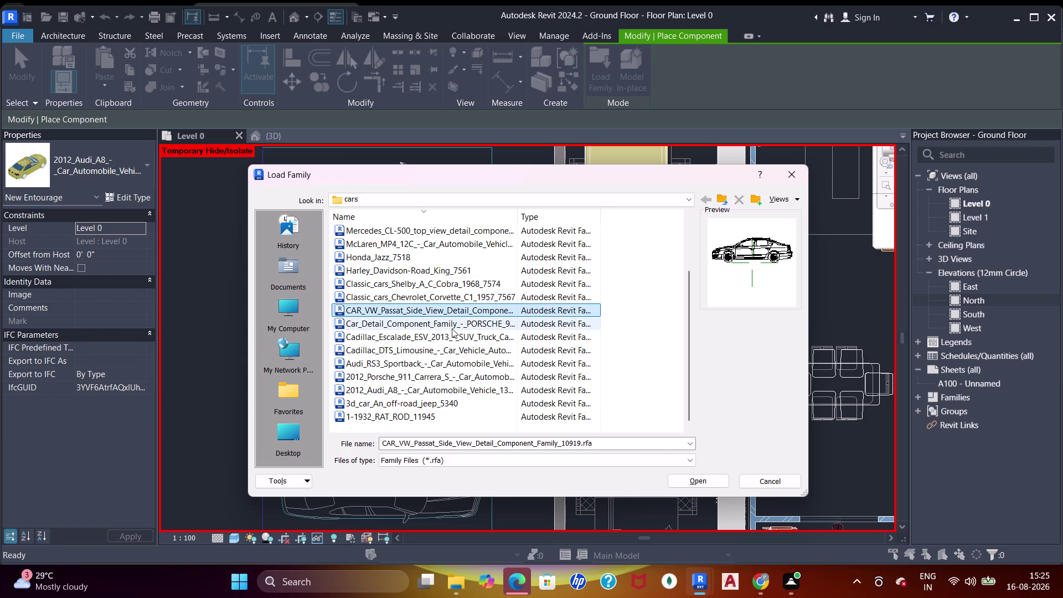
click(456, 335)
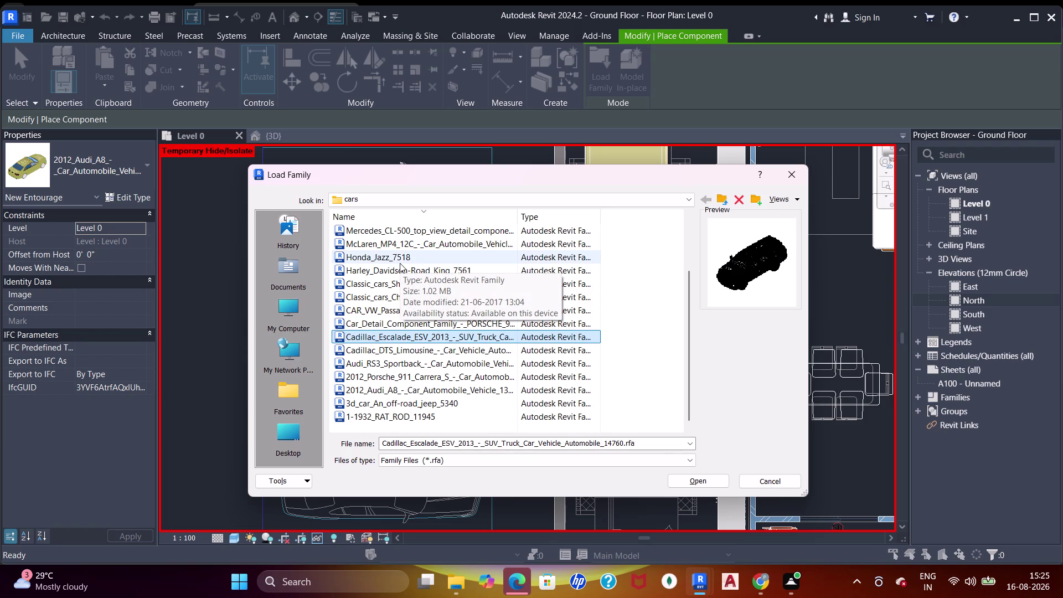
click(384, 324)
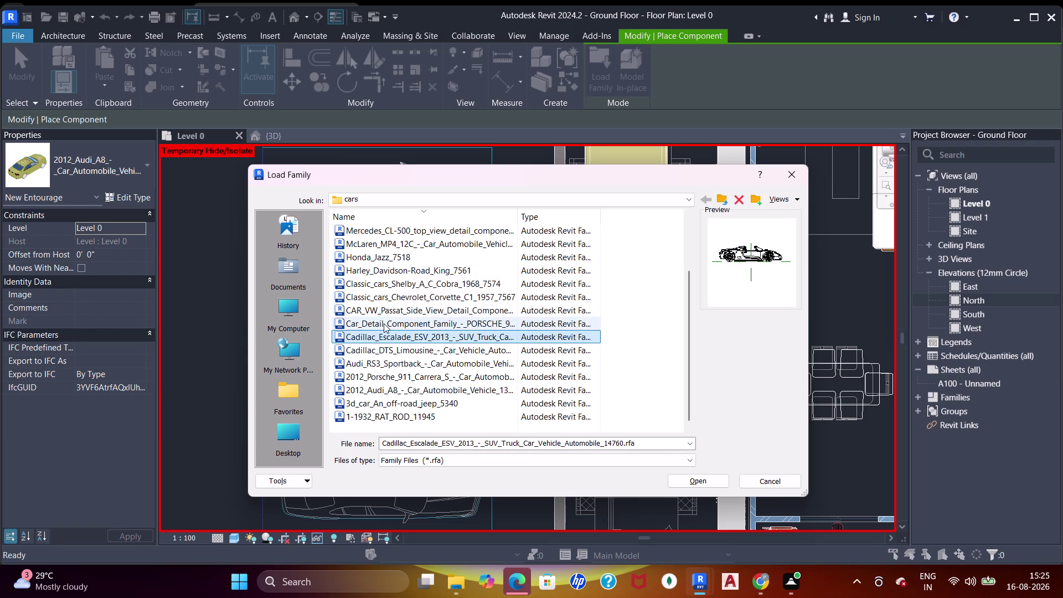
click(431, 354)
click(442, 360)
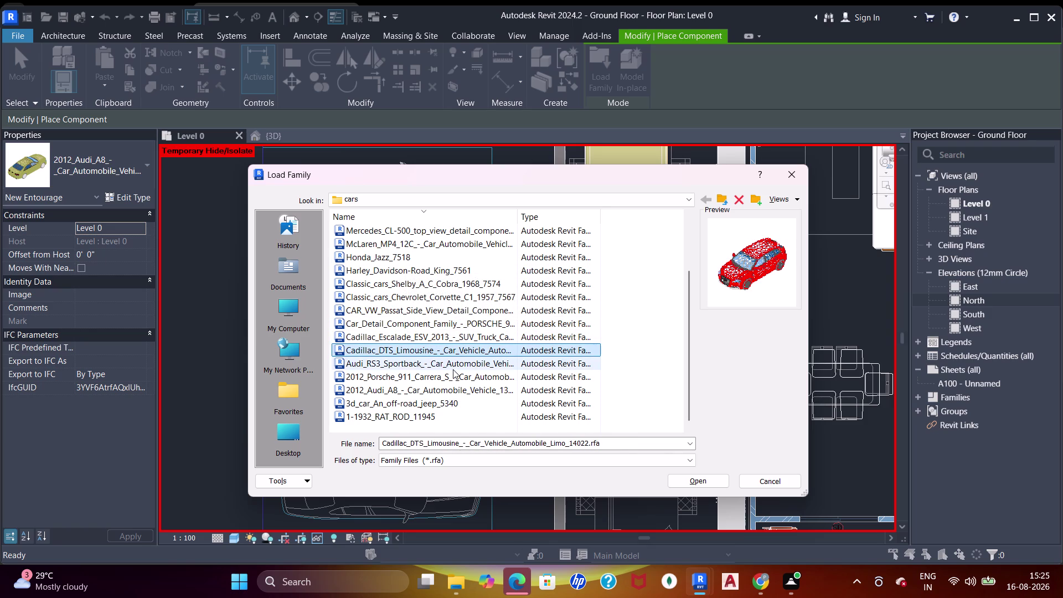
click(450, 373)
click(455, 400)
click(460, 392)
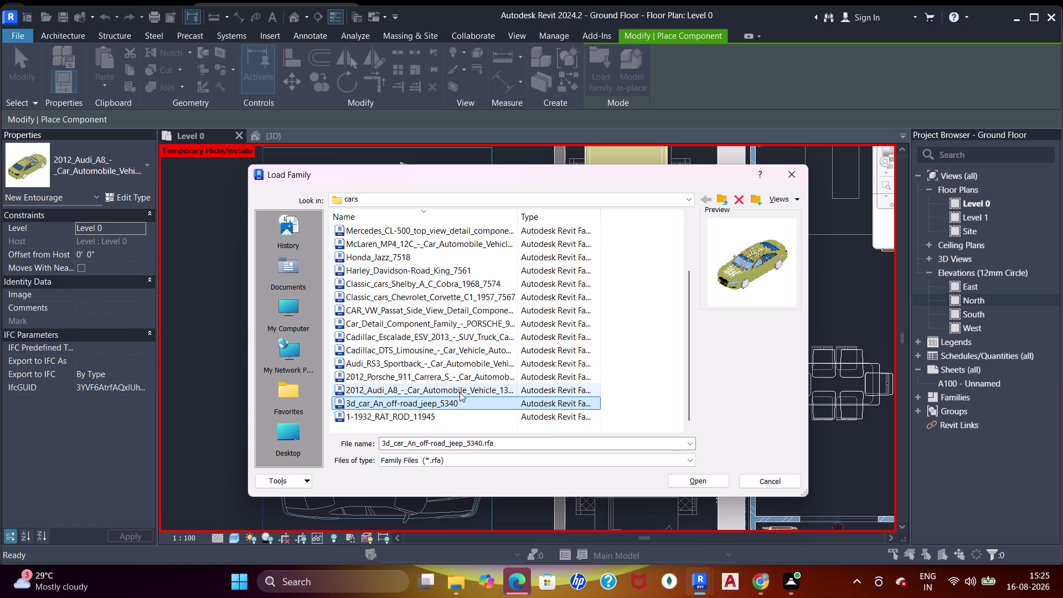
click(450, 412)
scroll(up, 3)
Preview the 1932 Rat Rod, Mercedes CL-500, Honda Jazz, Porsche 918, Shelby Cobra and Range Rover.
click(456, 267)
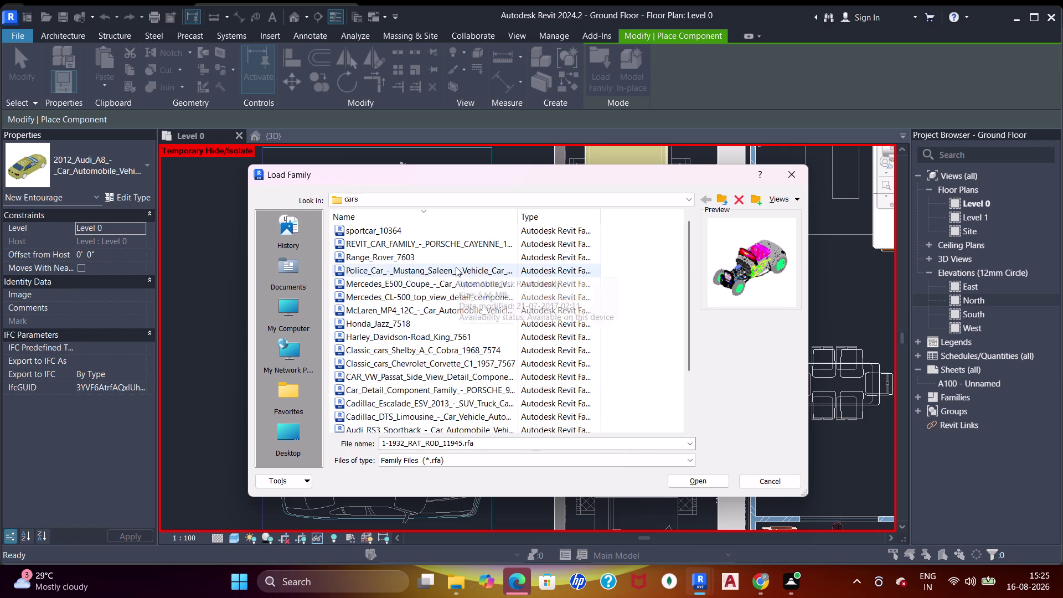
click(451, 251)
click(451, 244)
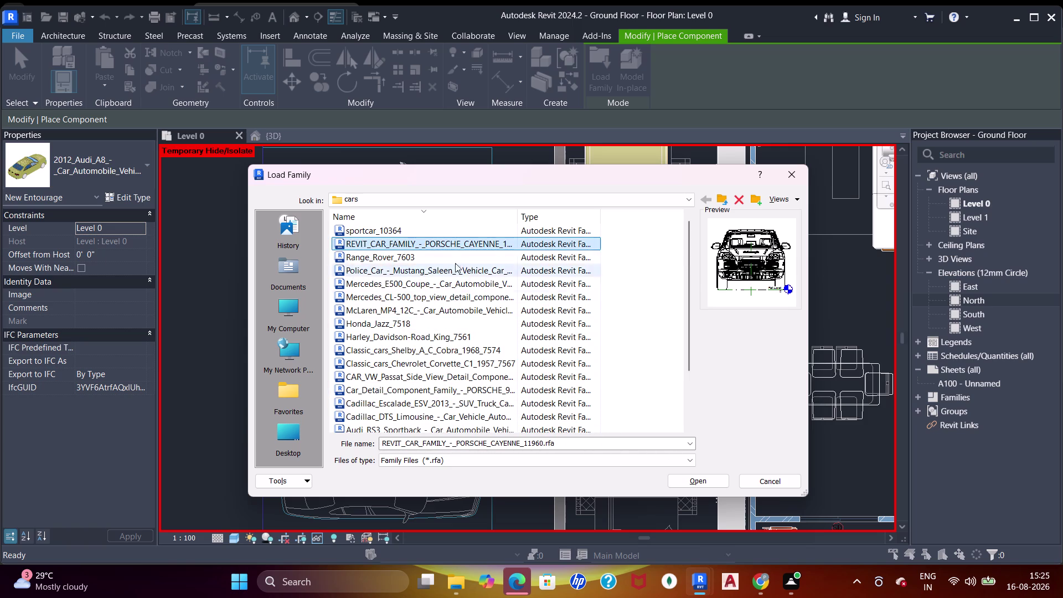
click(455, 254)
click(458, 286)
click(460, 295)
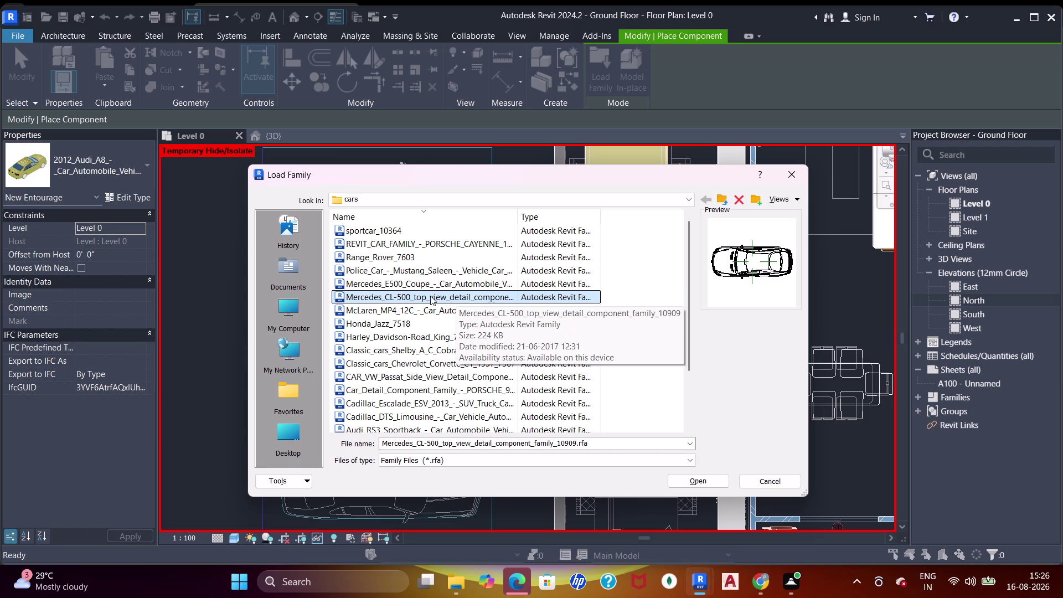
click(437, 308)
click(418, 322)
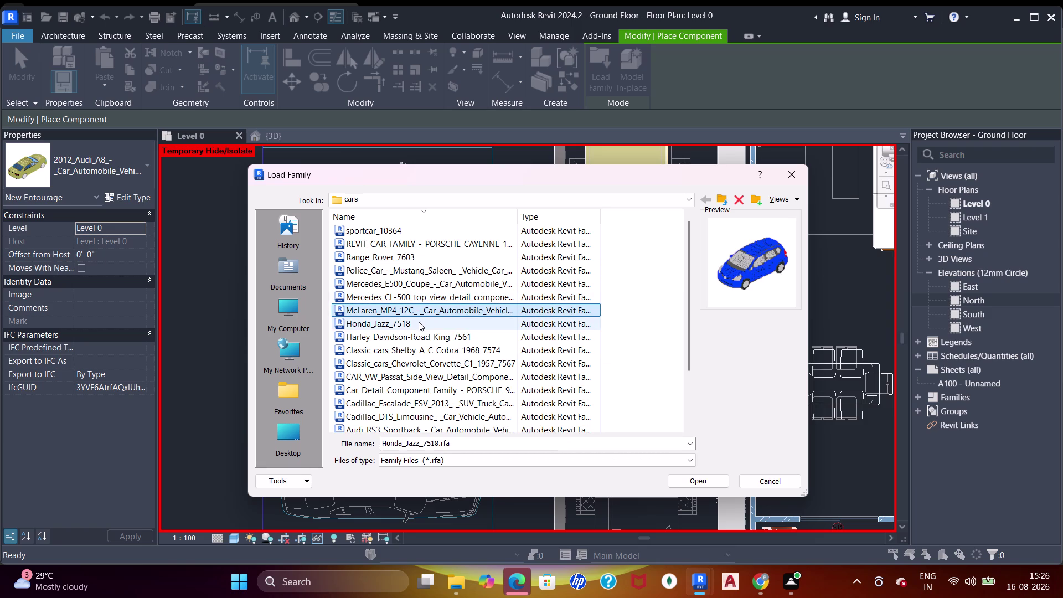
click(444, 336)
click(454, 349)
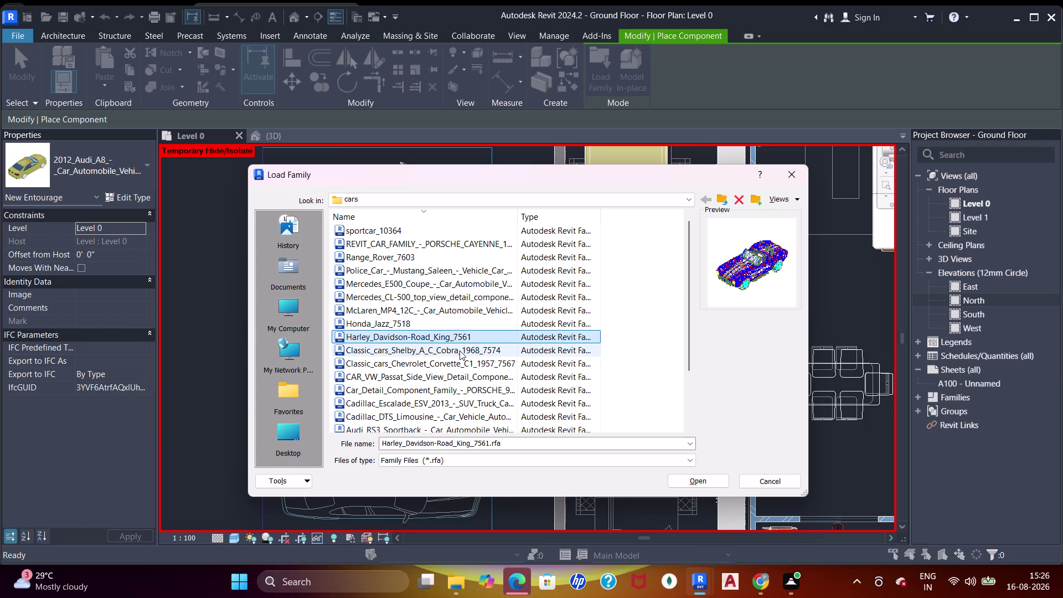
click(455, 363)
click(461, 384)
click(465, 379)
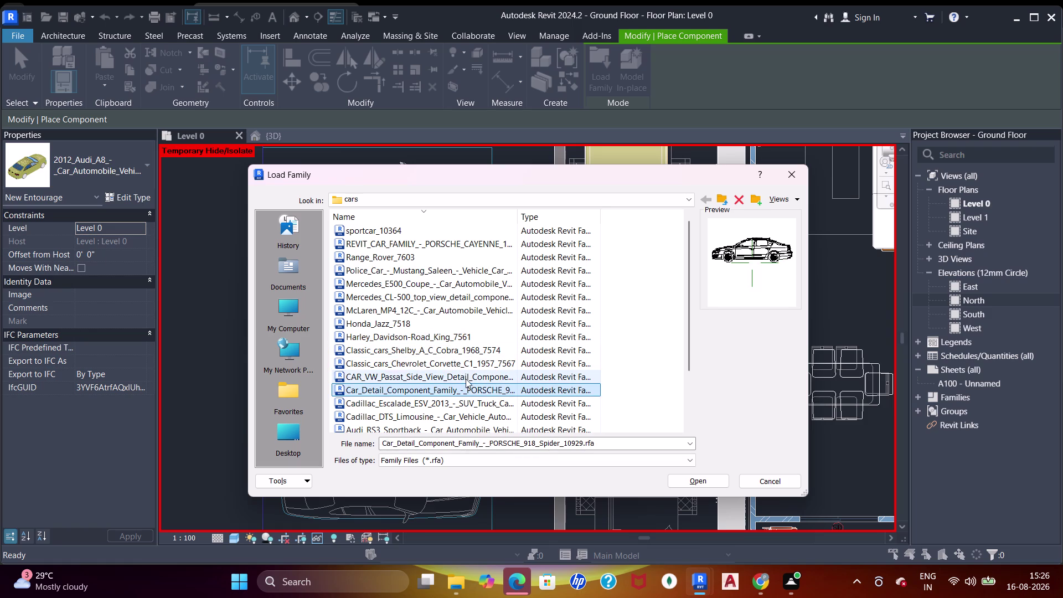
click(469, 368)
click(473, 351)
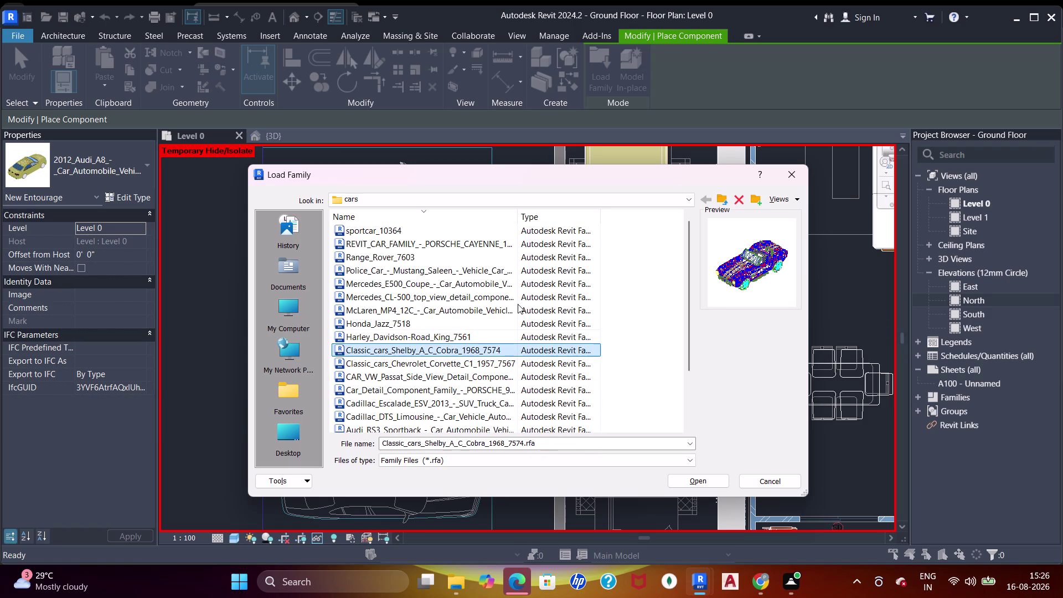
click(467, 374)
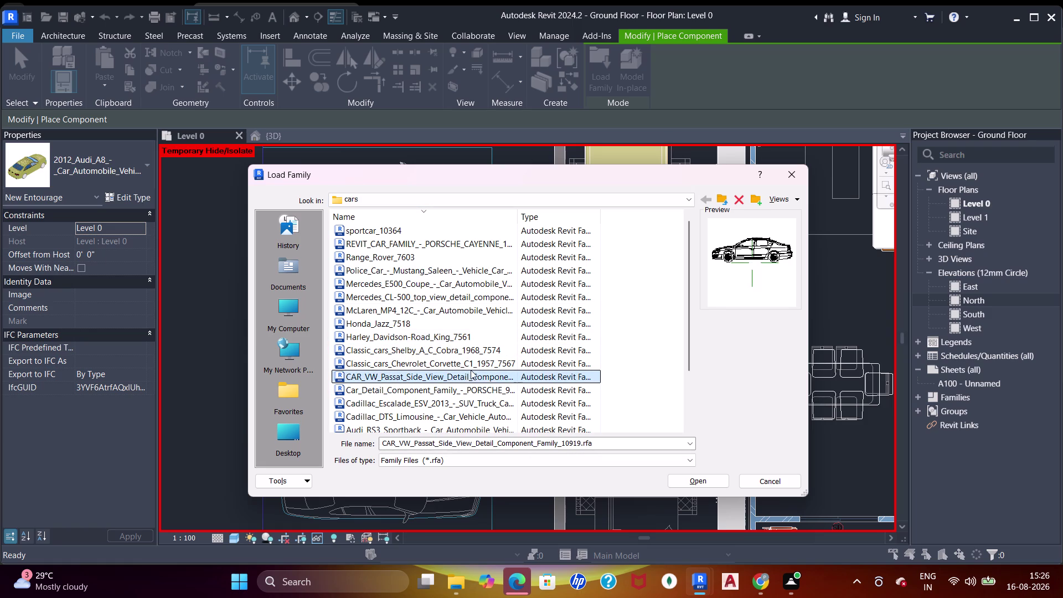
click(411, 363)
click(414, 352)
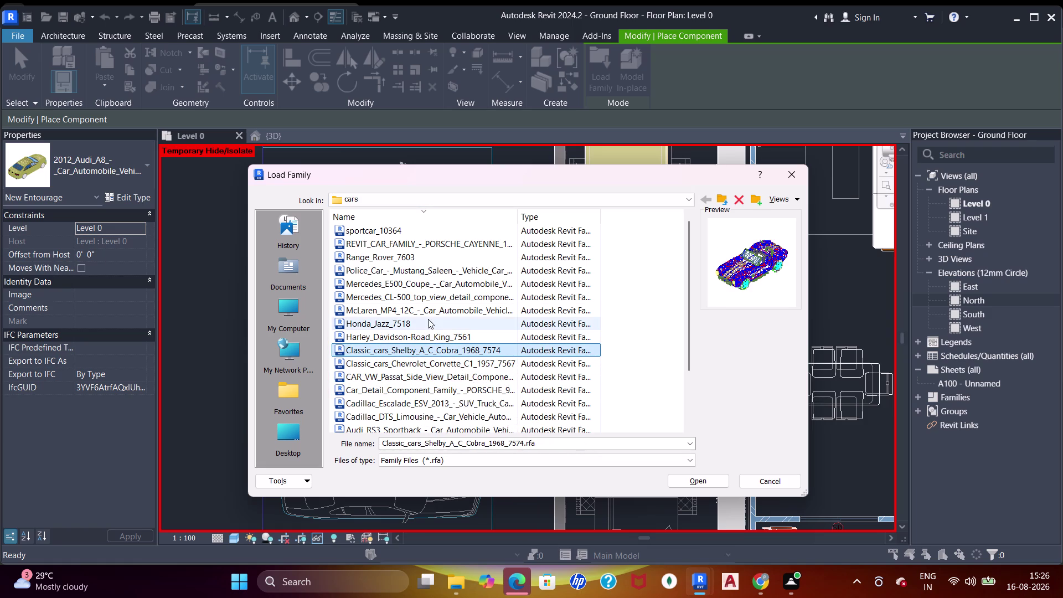
click(430, 318)
click(436, 303)
click(435, 281)
click(434, 260)
click(433, 242)
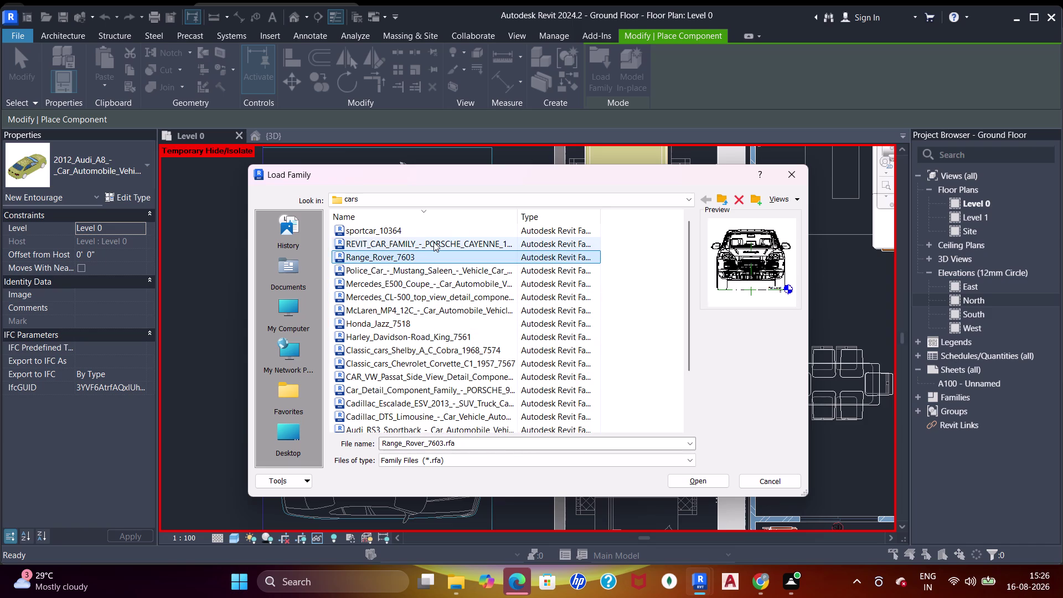
Preview the Porsche 911 Carrera S and Cadillac DTS, then load the 1957 Chevrolet Corvette.
scroll(up, 3)
scroll(down, 3)
click(458, 365)
click(460, 373)
click(465, 397)
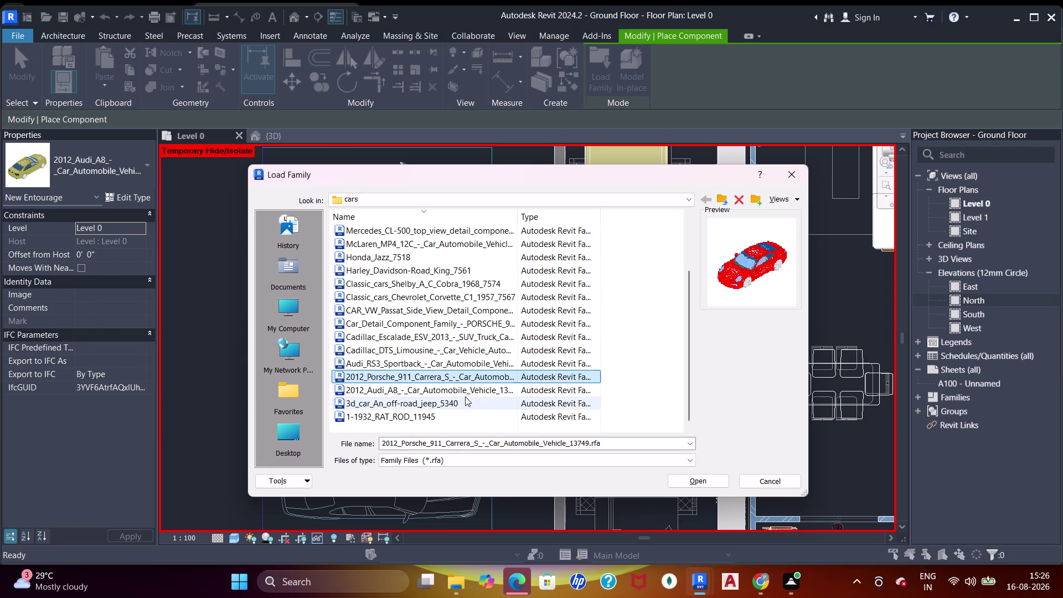
click(466, 361)
click(466, 351)
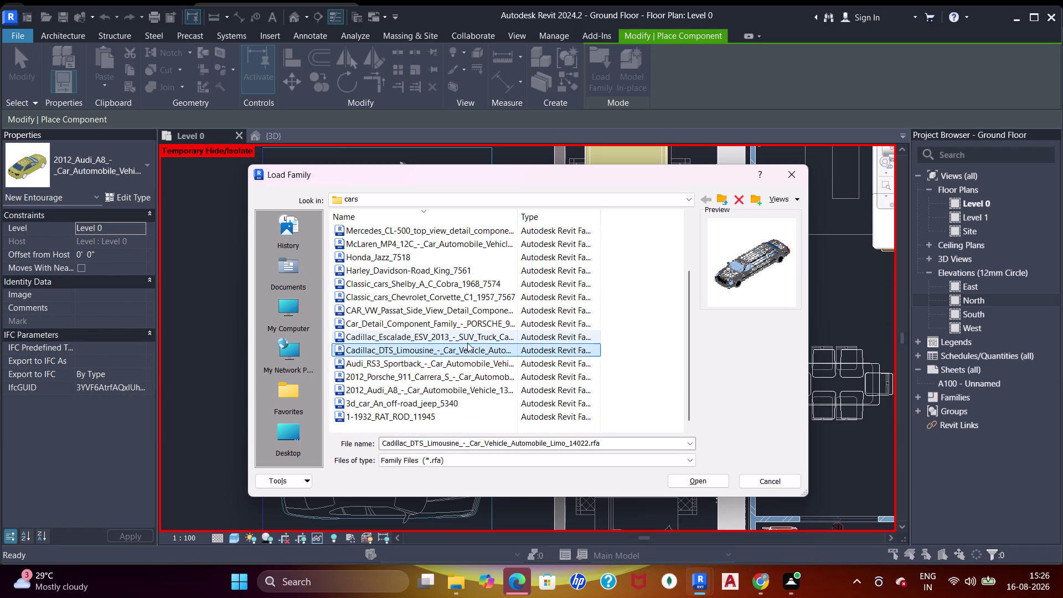
click(468, 343)
click(472, 325)
scroll(up, 3)
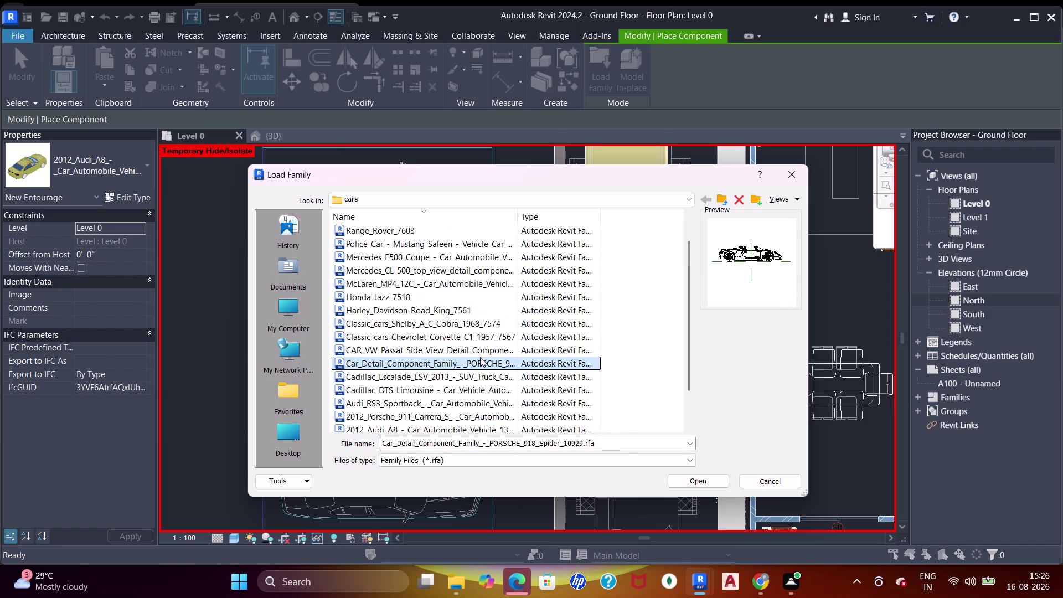
click(482, 351)
click(479, 338)
click(475, 328)
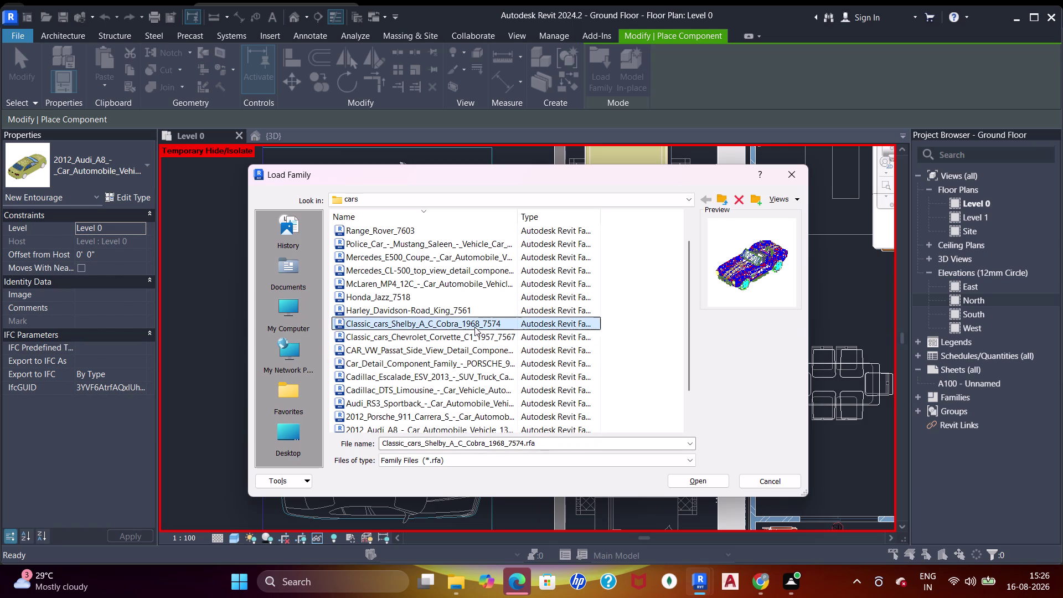
double_click(473, 339)
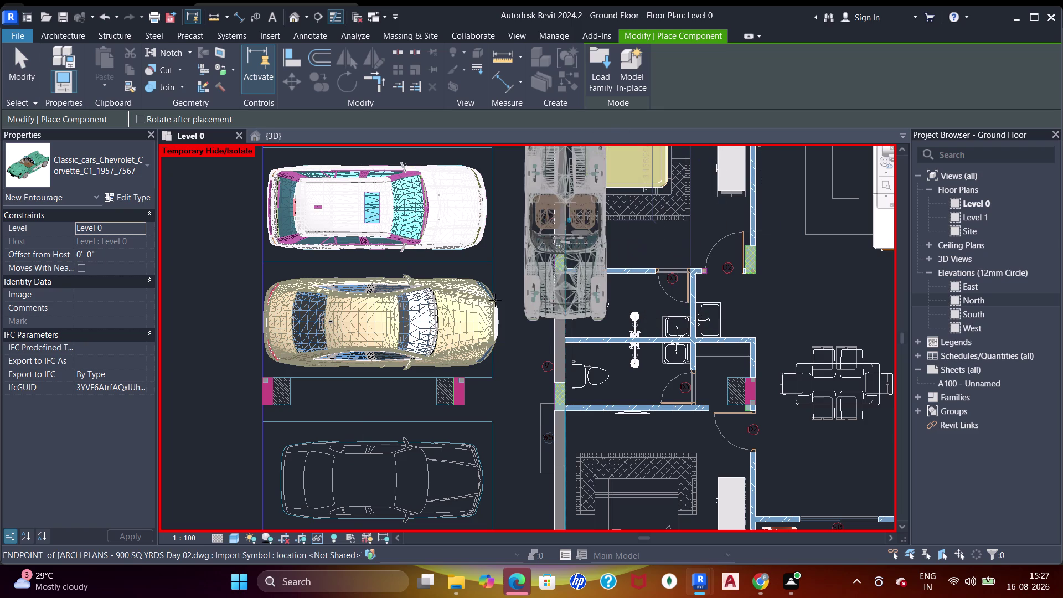
Rotate the Corvette with Space and place it lengthwise in the lower parking bay.
scroll(down, 3)
middle_drag(467, 298, 448, 238)
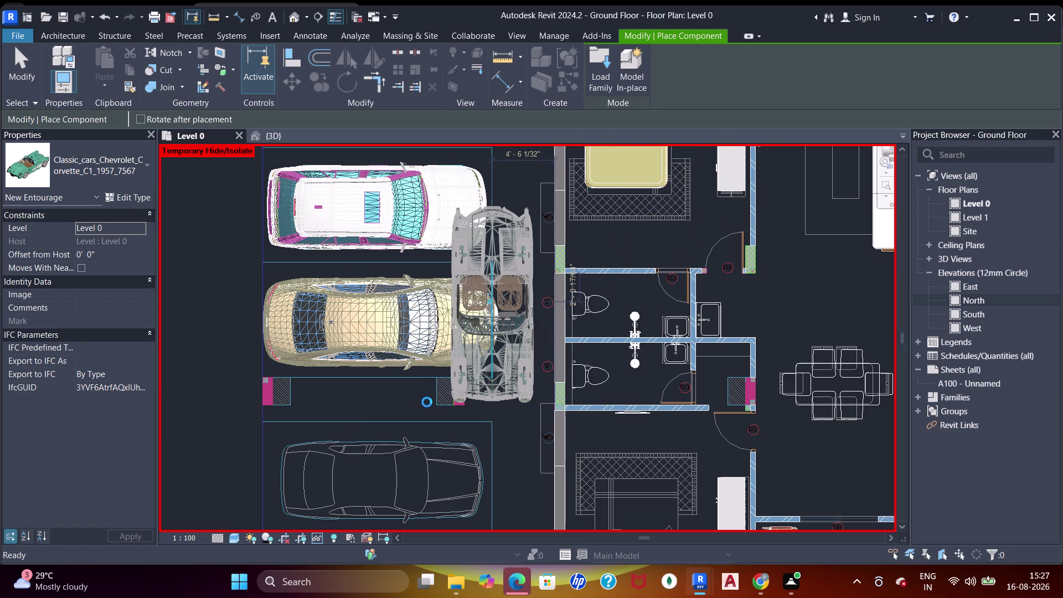
scroll(down, 3)
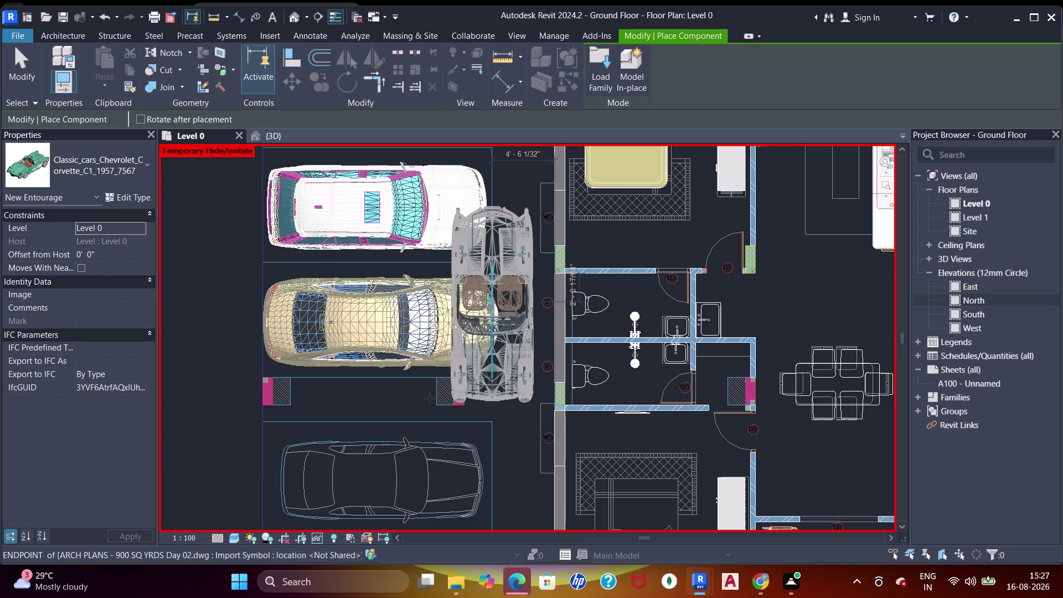
middle_drag(438, 379, 425, 255)
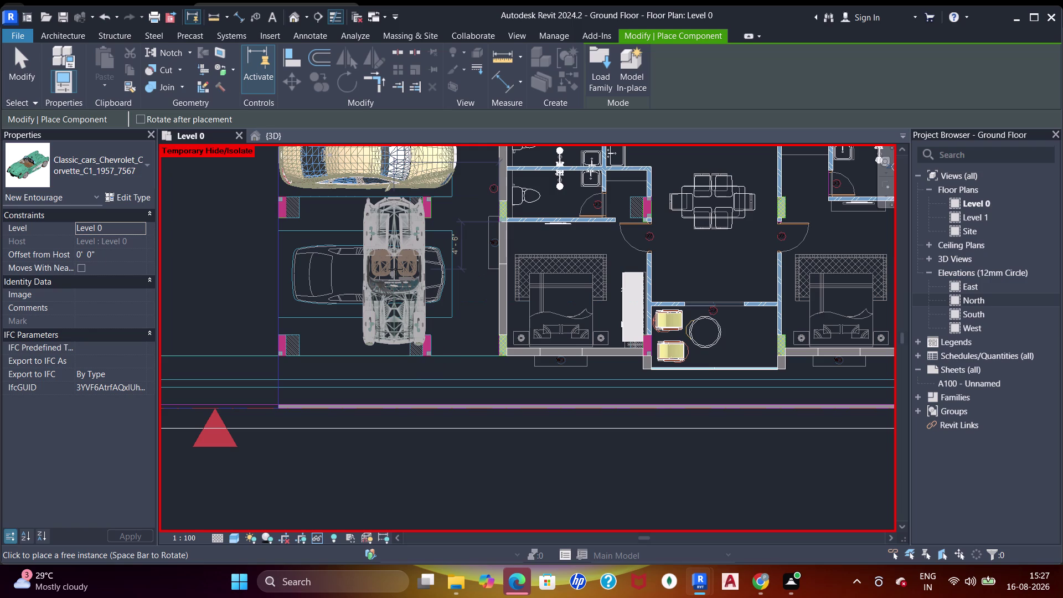
key(space)
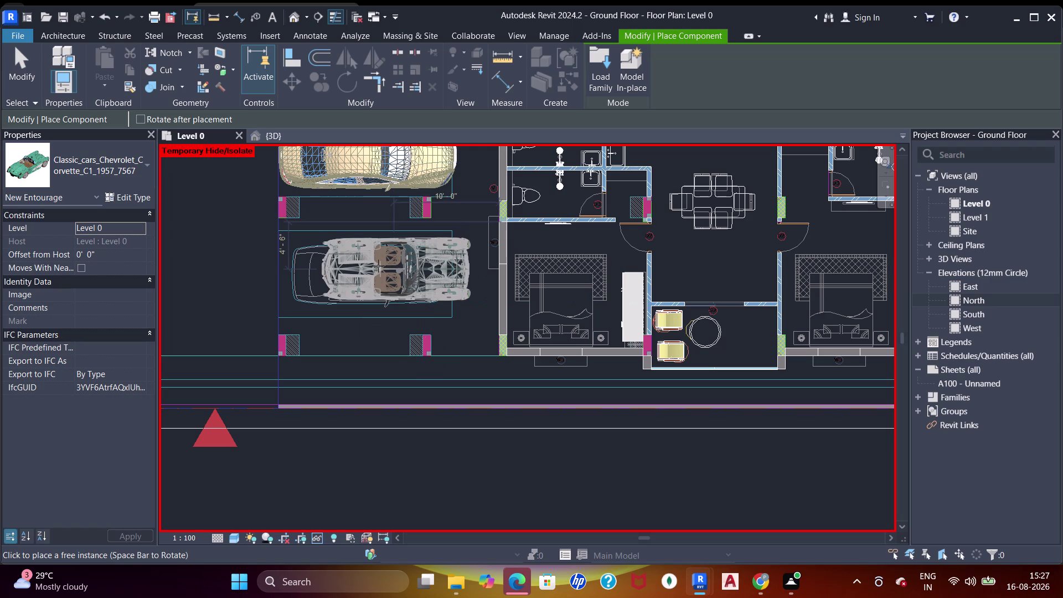
scroll(up, 3)
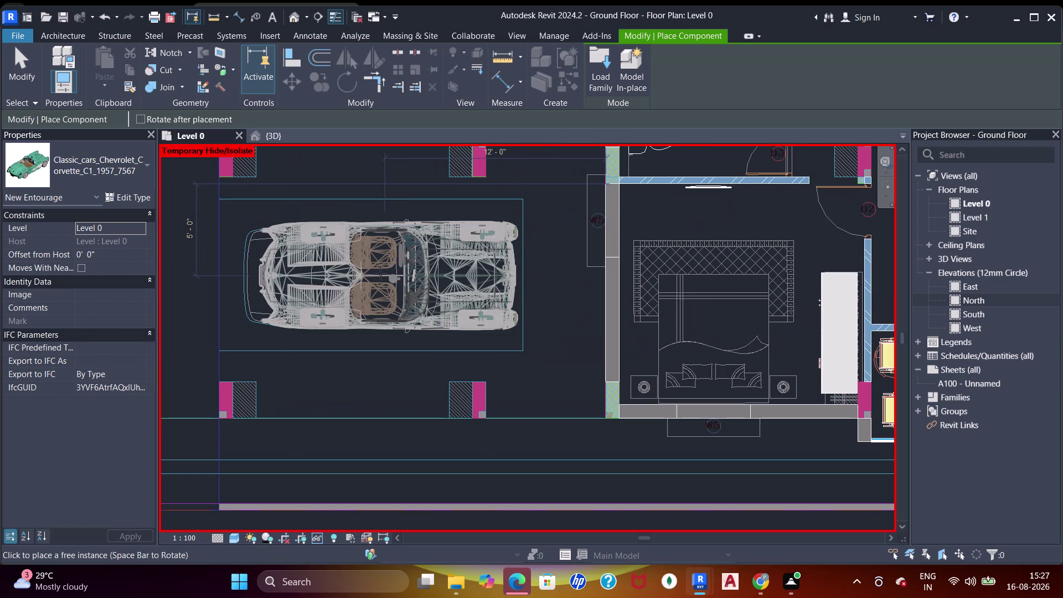
click(380, 274)
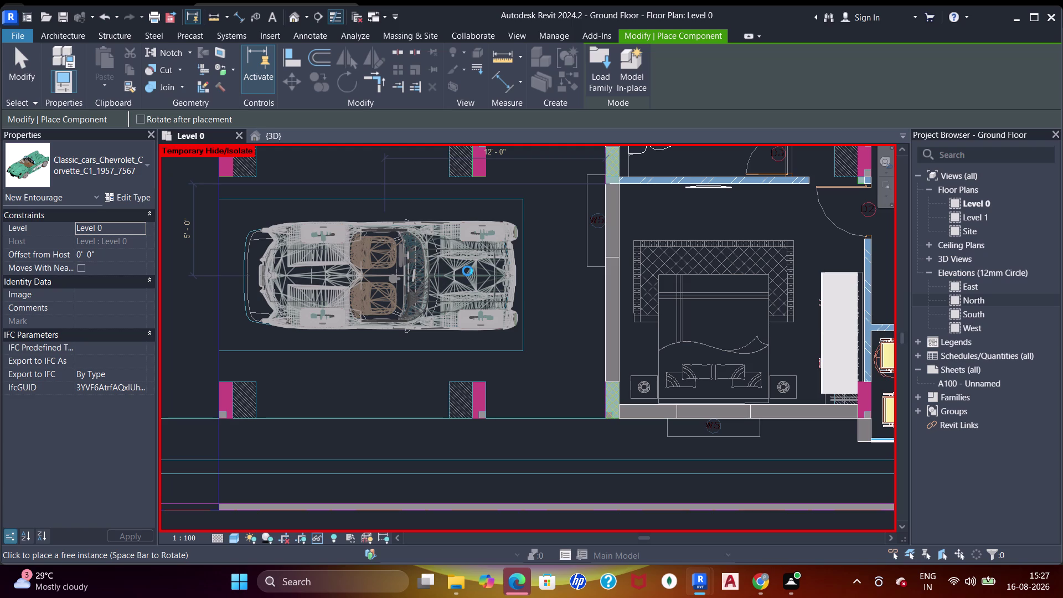
Exit the component placement so no more cars are placed.
key(Escape)
key(Escape)
key(Escape)
key(Escape)
key(Escape)
key(Escape)
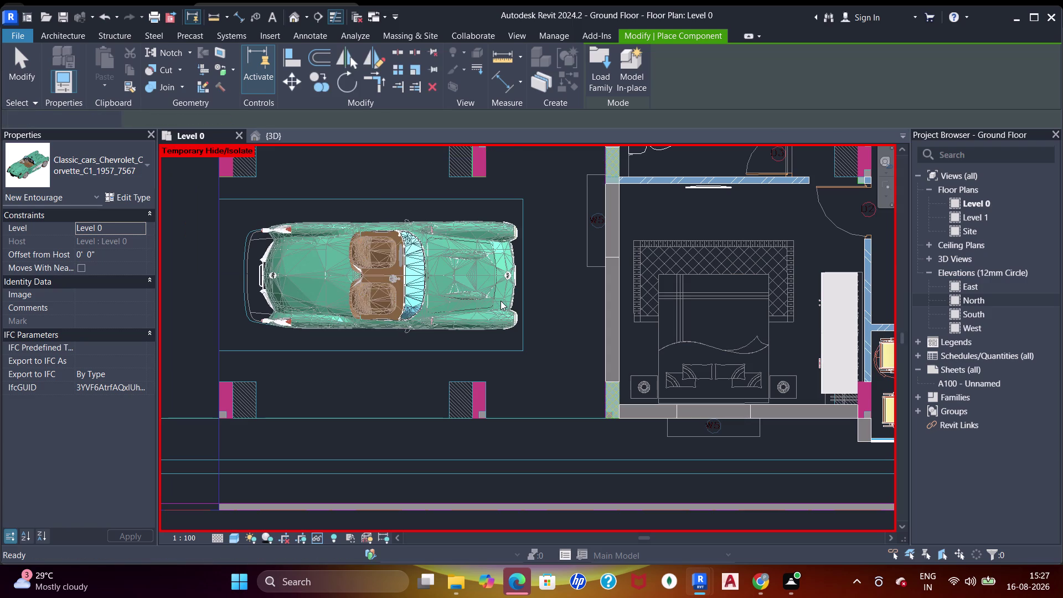
Nudge the Corvette four steps left so it sits within its parking bay.
key(Escape)
key(Escape)
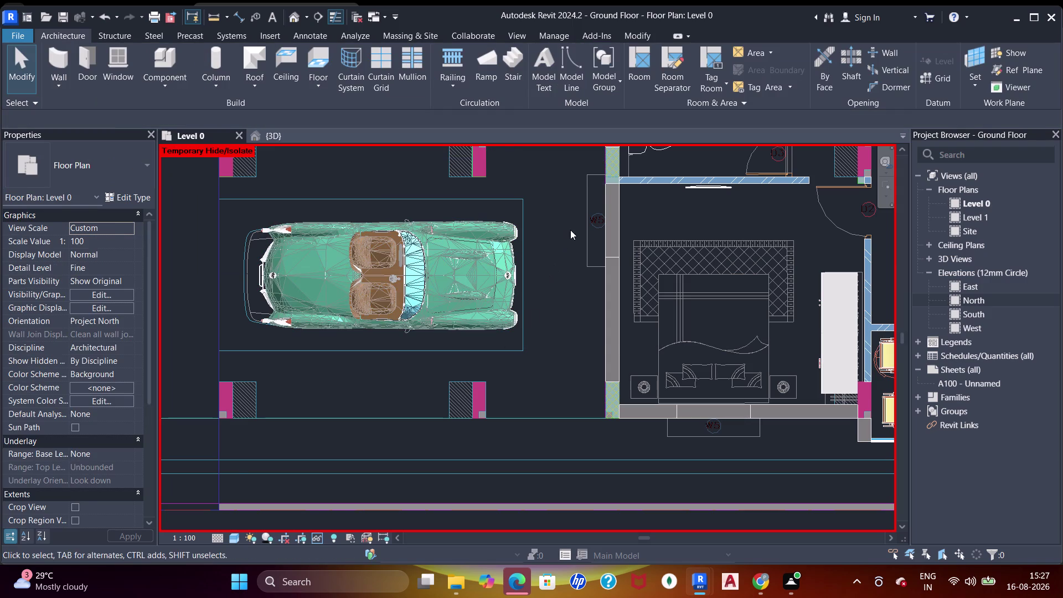
scroll(down, 3)
key(Escape)
middle_drag(573, 236, 582, 238)
key(Escape)
key(Escape)
scroll(up, 3)
click(448, 246)
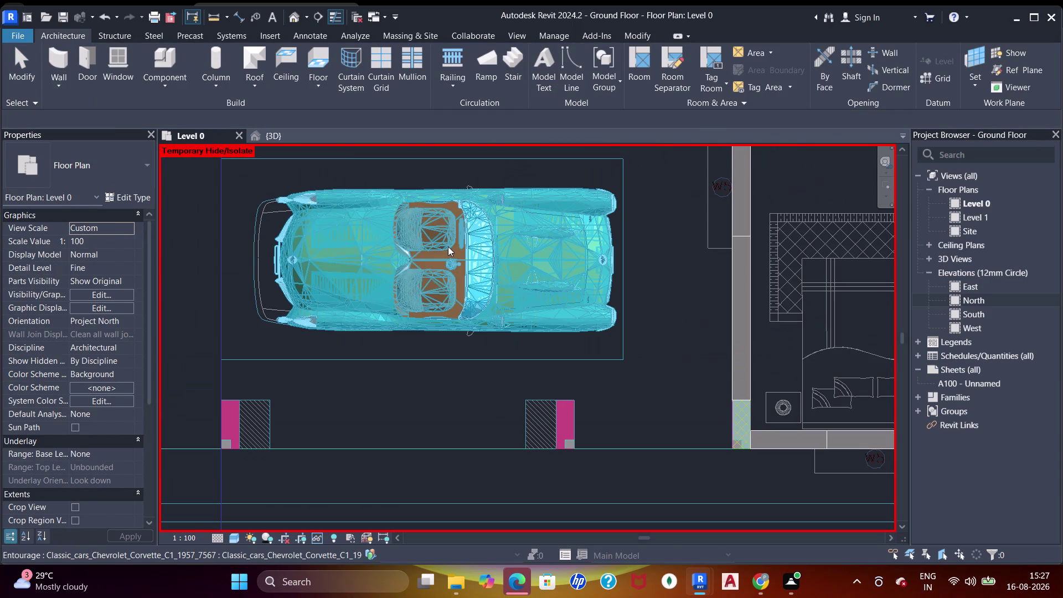
key(Left)
key(Left)
key(Left)
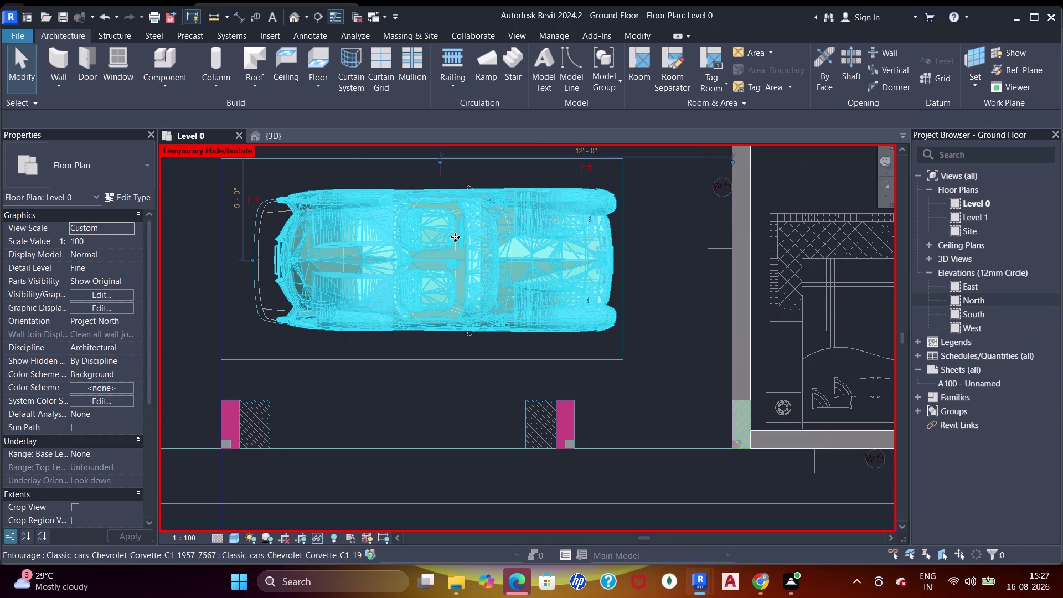
key(Left)
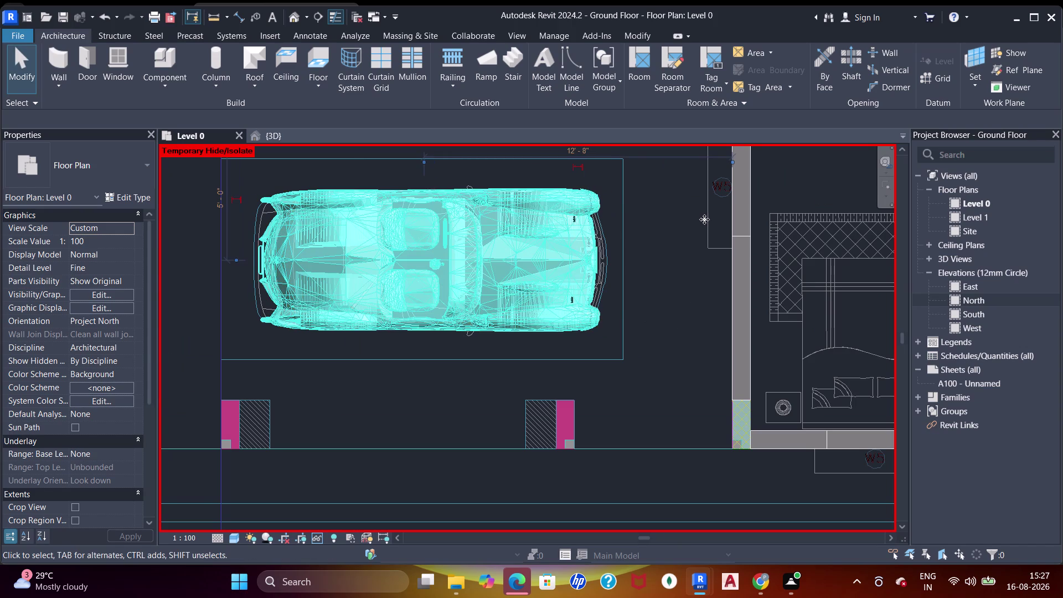
key(Escape)
Centre the hatched ramp strip in view and start a new ramp.
scroll(down, 3)
middle_drag(653, 253, 652, 291)
scroll(up, 3)
scroll(down, 3)
middle_drag(657, 273, 650, 281)
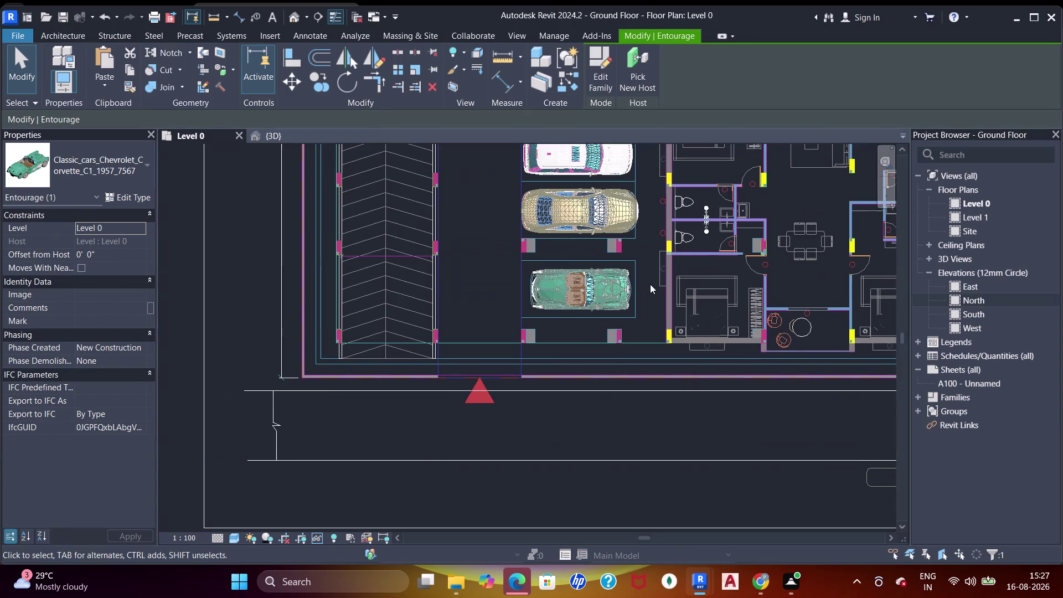
middle_drag(655, 239, 619, 346)
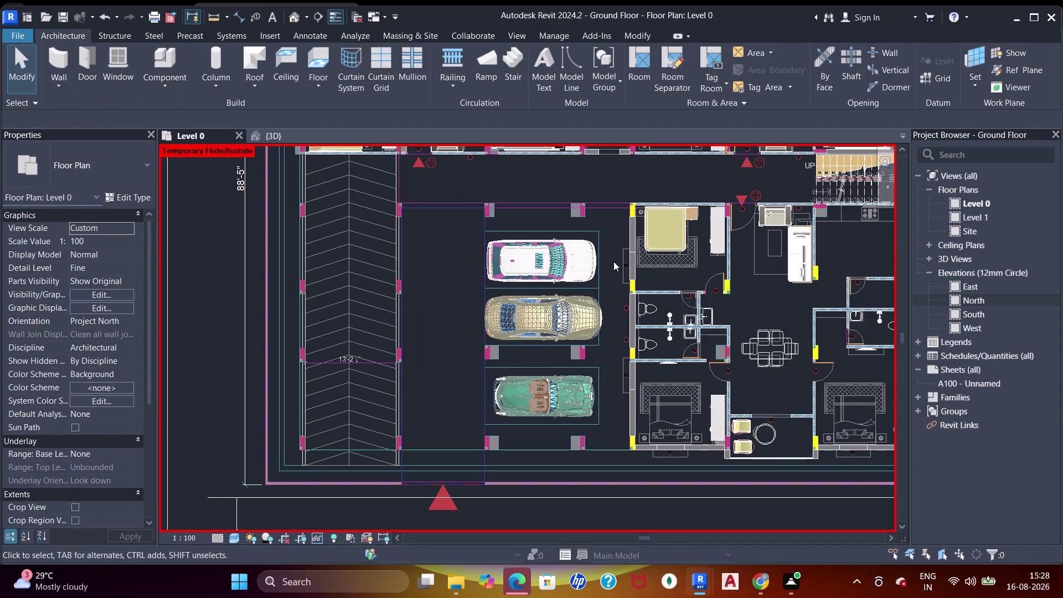
middle_drag(613, 261, 597, 316)
scroll(down, 3)
middle_drag(629, 250, 619, 223)
scroll(up, 3)
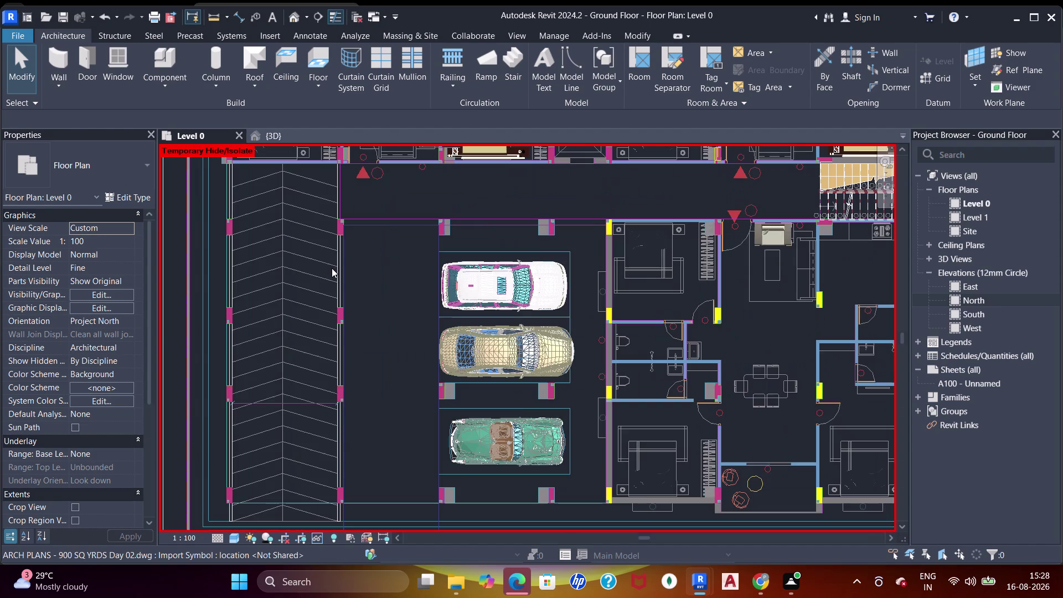
middle_drag(332, 268, 453, 234)
middle_drag(429, 235, 441, 259)
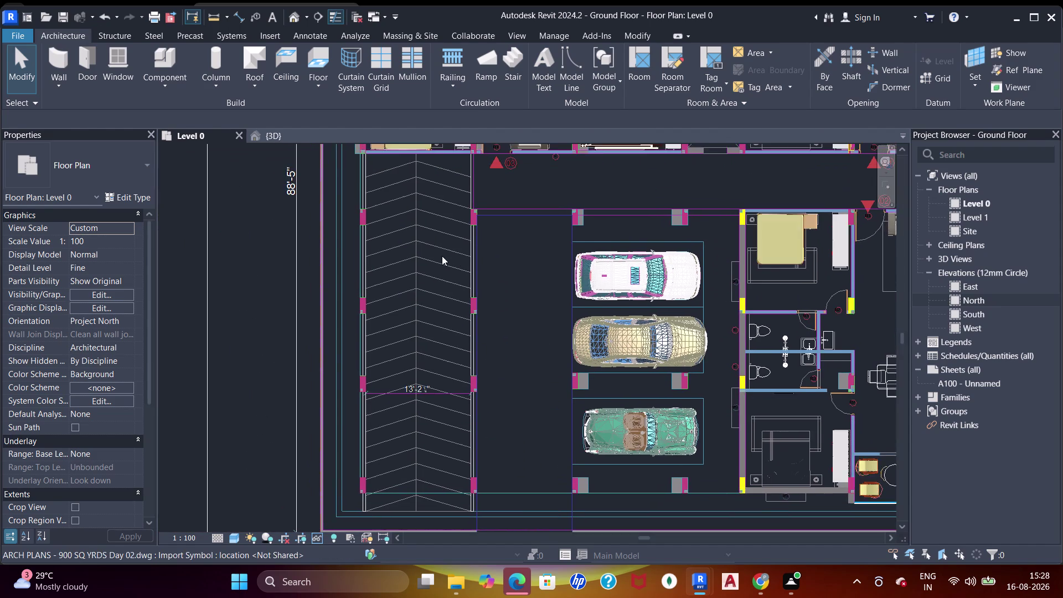
scroll(down, 3)
middle_drag(456, 244, 456, 227)
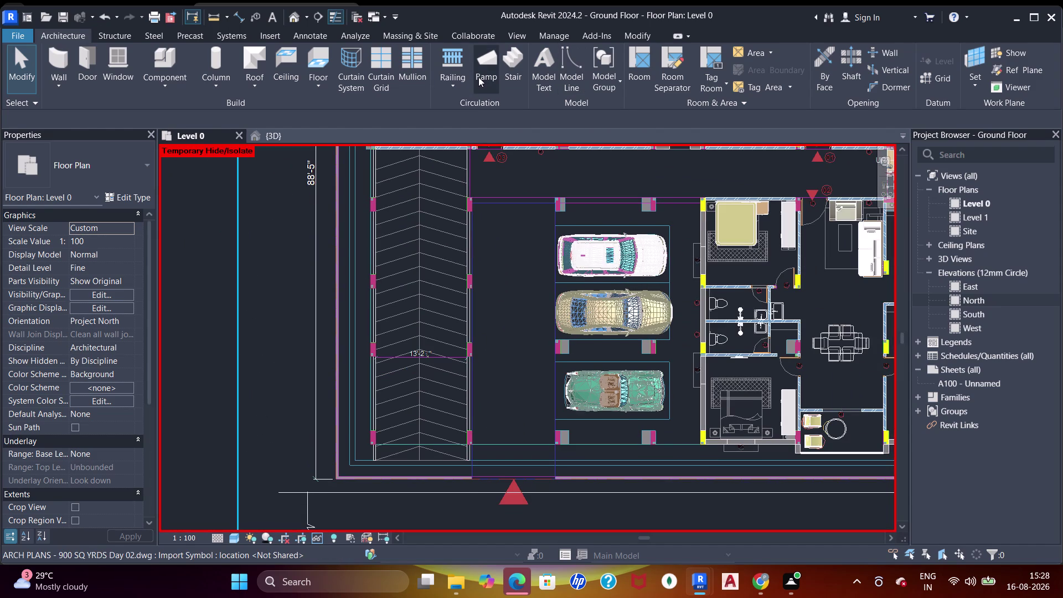
click(484, 67)
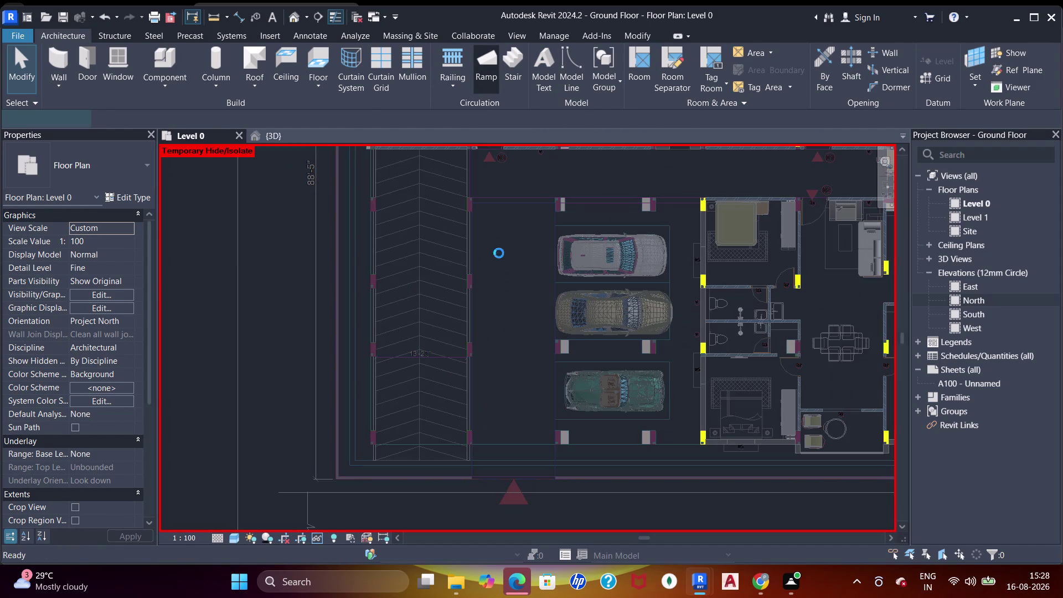
Sketch a ramp run from the strip's top down to near its bottom.
scroll(down, 3)
scroll(down, 3)
middle_click(481, 232)
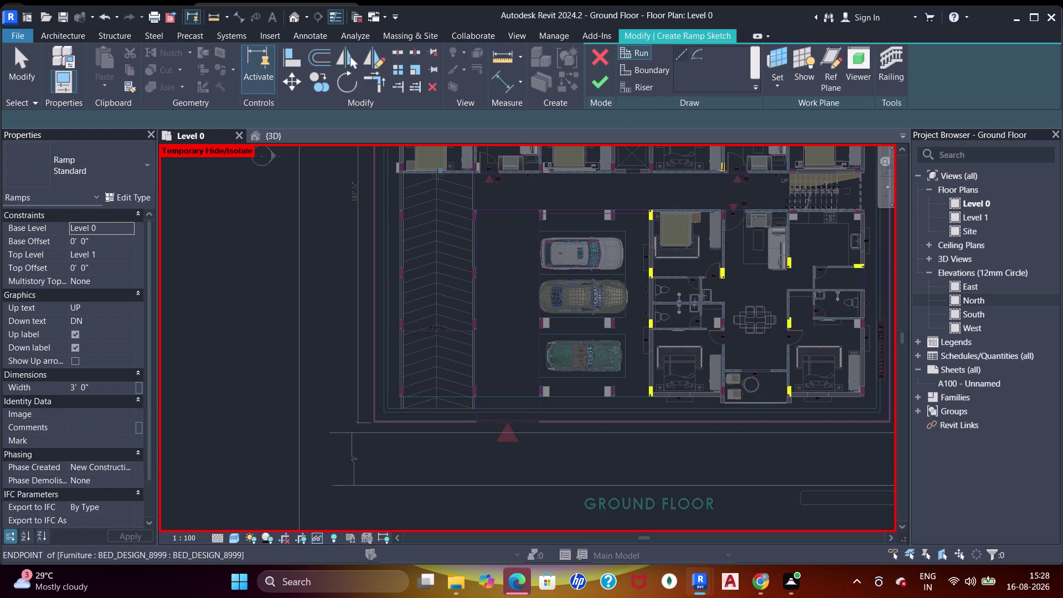
scroll(up, 3)
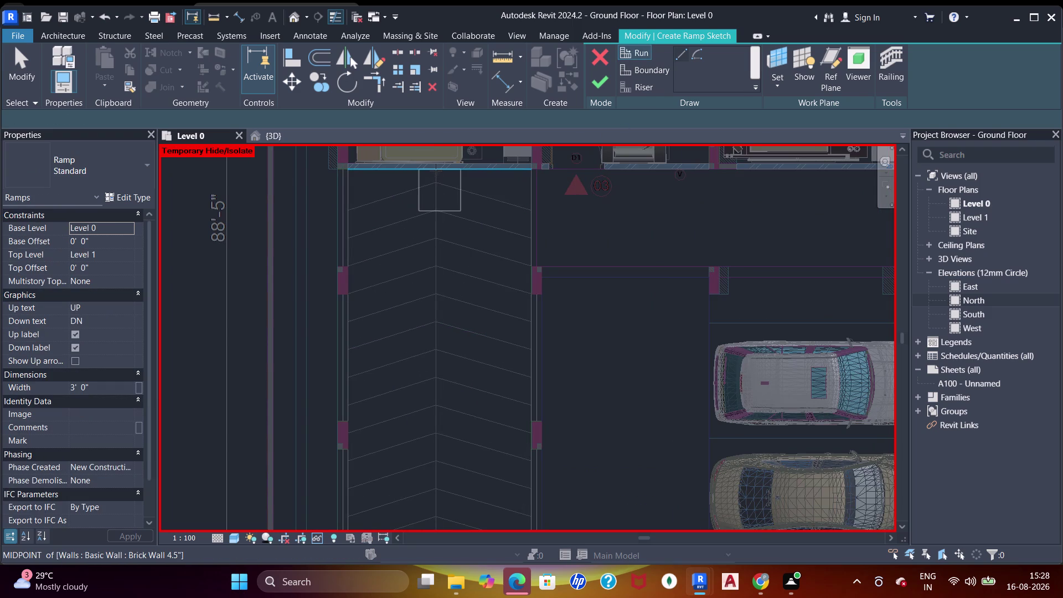
click(436, 170)
scroll(down, 3)
middle_drag(419, 439, 439, 248)
middle_drag(448, 332, 449, 302)
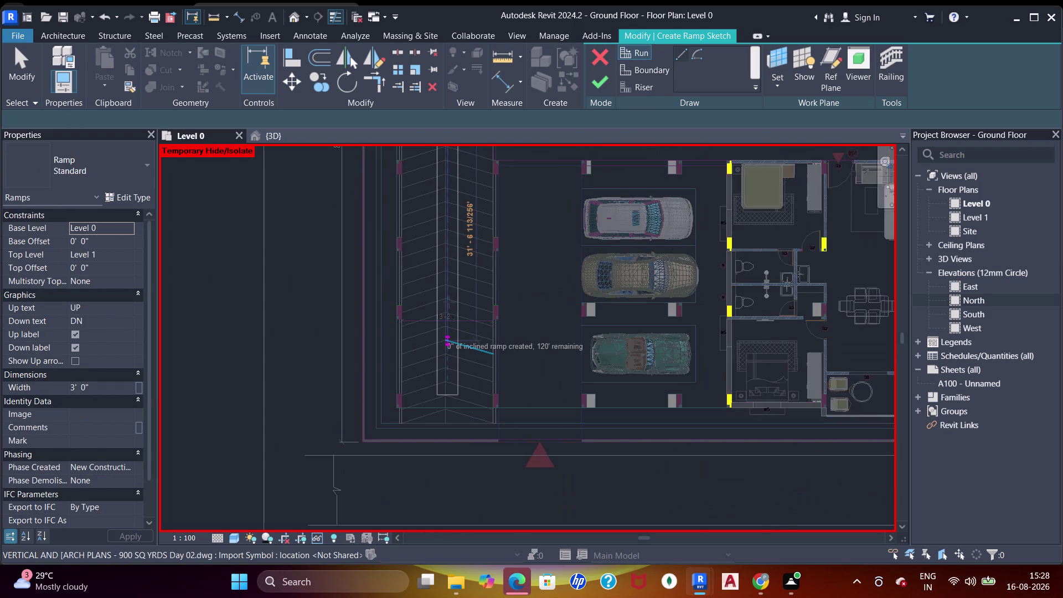
middle_drag(449, 302, 449, 302)
scroll(up, 3)
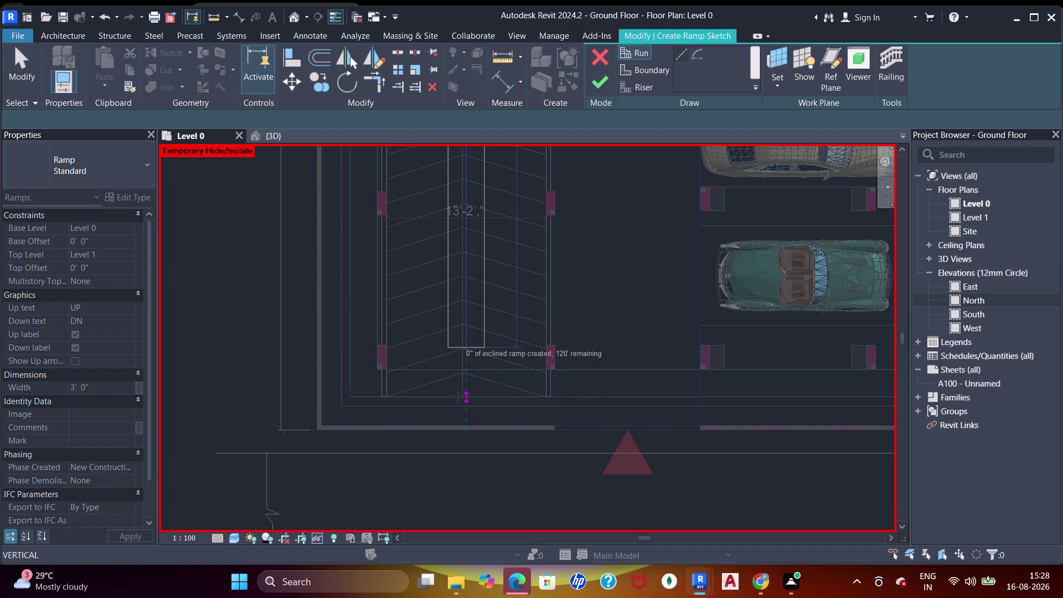
click(458, 397)
key(Escape)
Attempt aligning the run's end to the strip's bottom edge, then cancel.
key(Escape)
key(Escape)
key(Escape)
key(Escape)
key(a)
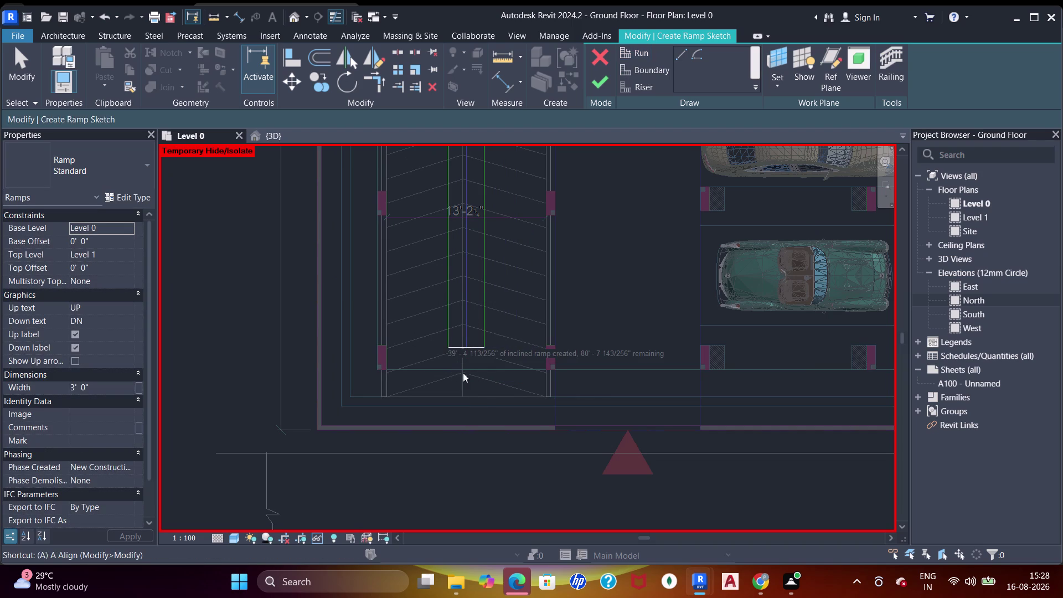
key(a)
key(a)
click(466, 397)
click(470, 351)
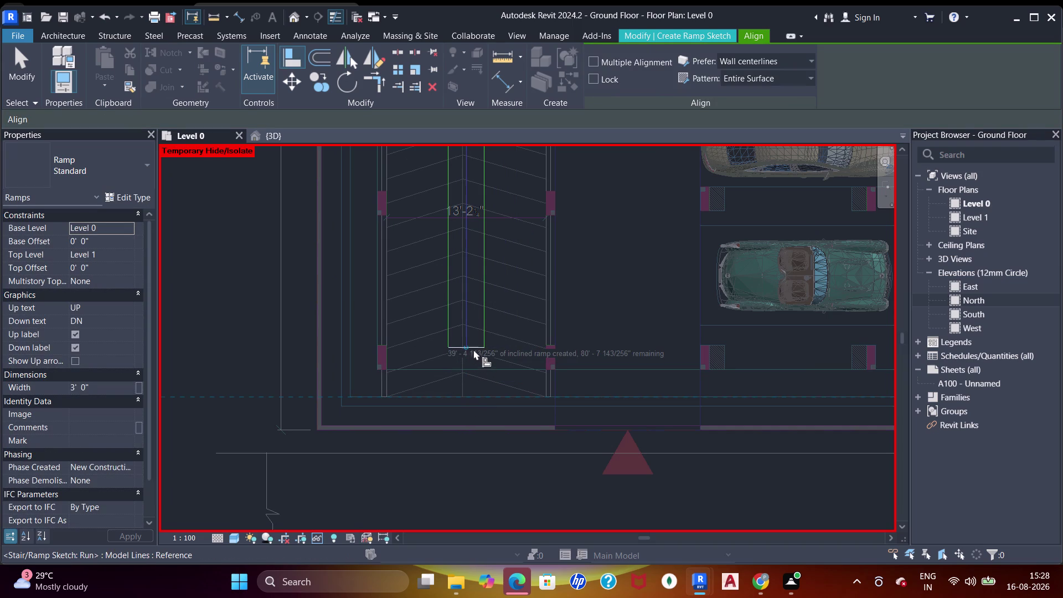
scroll(down, 3)
scroll(up, 3)
key(Escape)
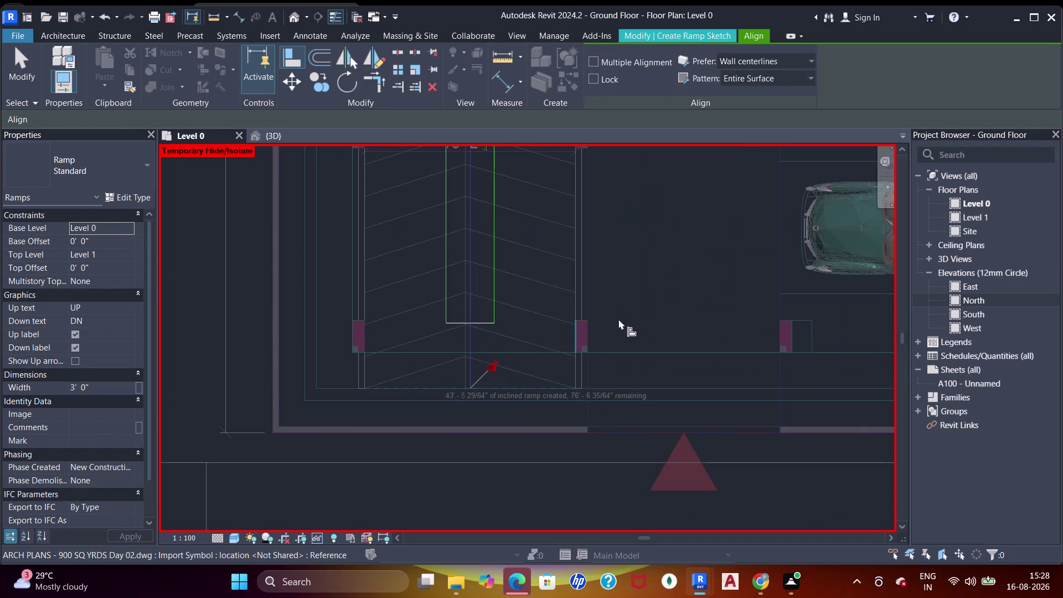
key(Escape)
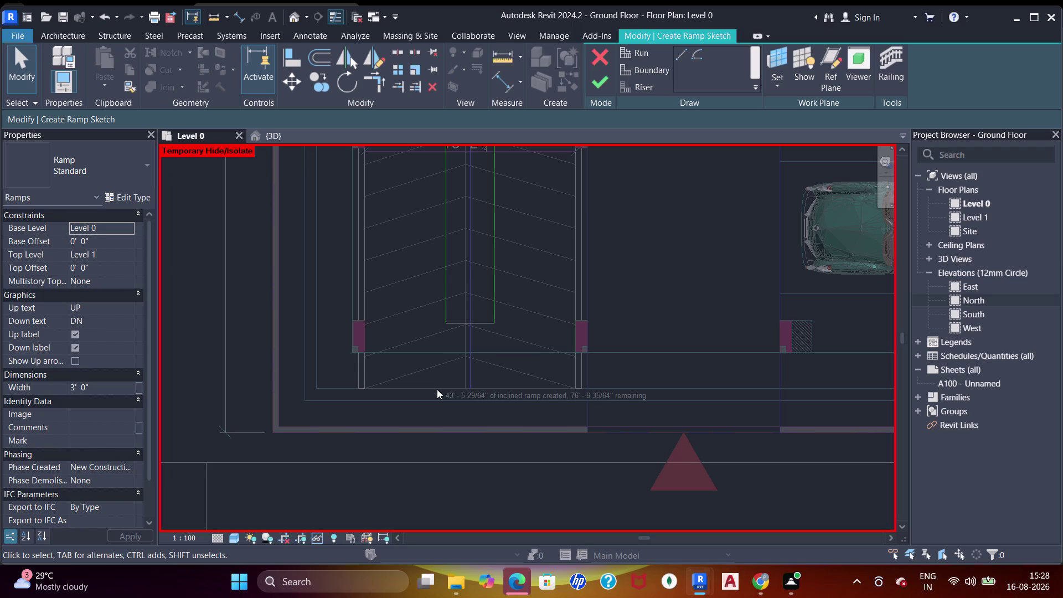
Align the run's end to the ramp strip's bottom edge.
key(a)
key(a)
key(a)
click(433, 389)
key(a)
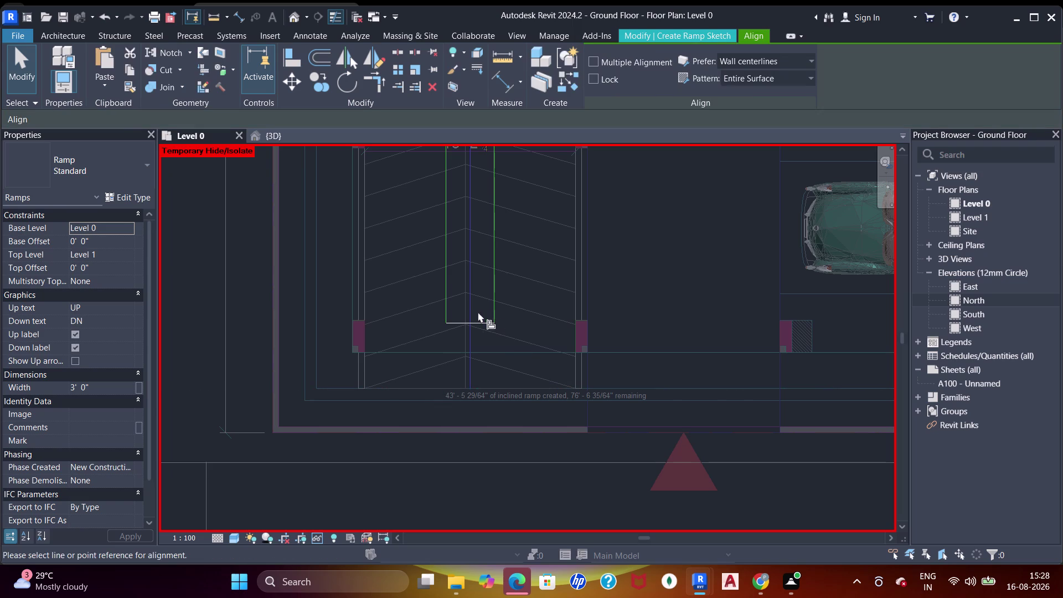
click(460, 322)
scroll(down, 3)
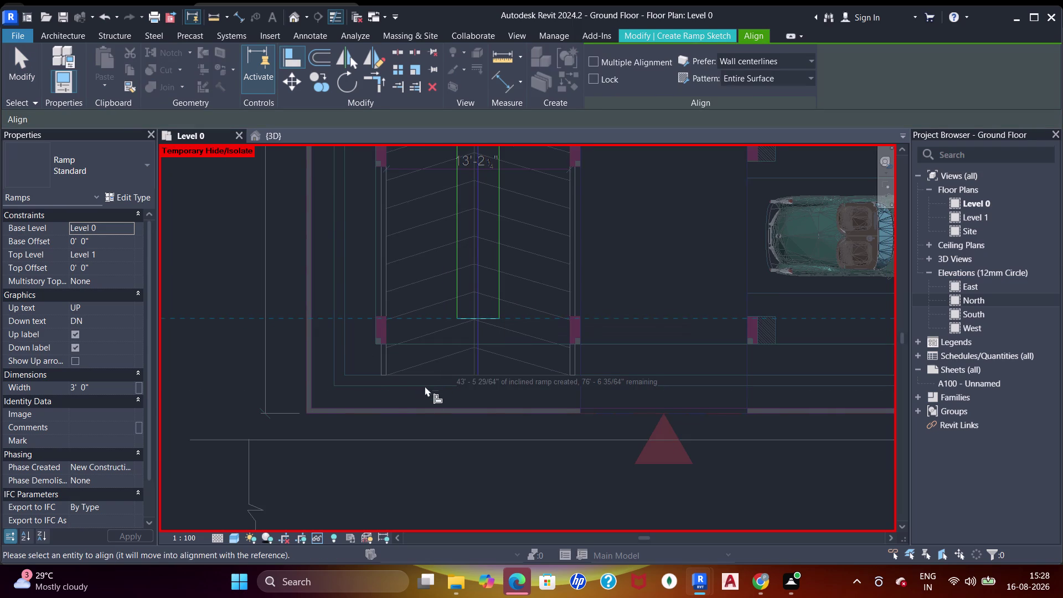
click(421, 392)
click(436, 376)
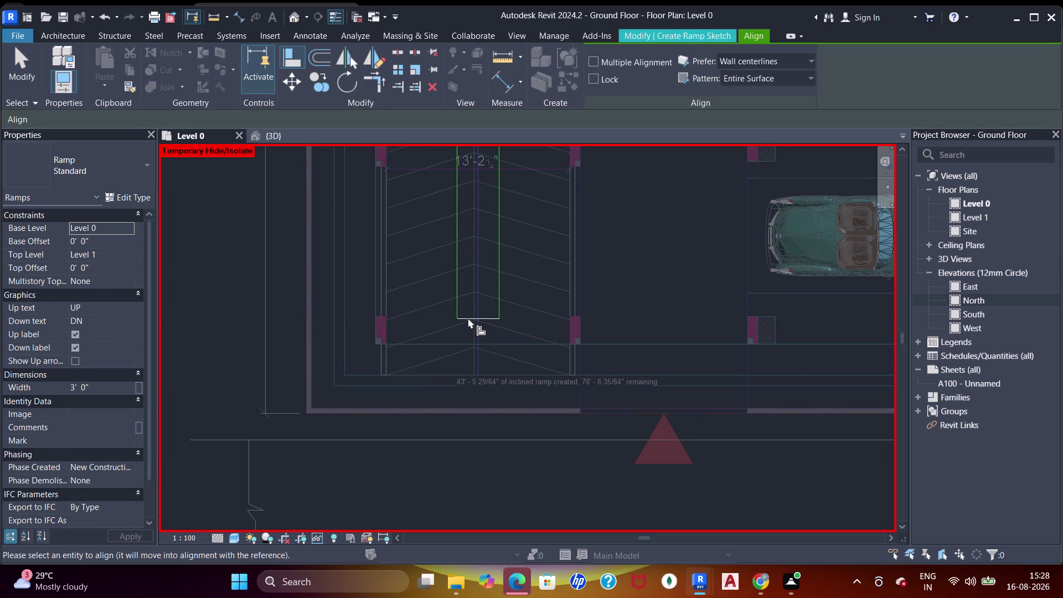
click(468, 318)
Align the run's start to the strip's top edge, giving a roughly 45-foot run.
scroll(down, 3)
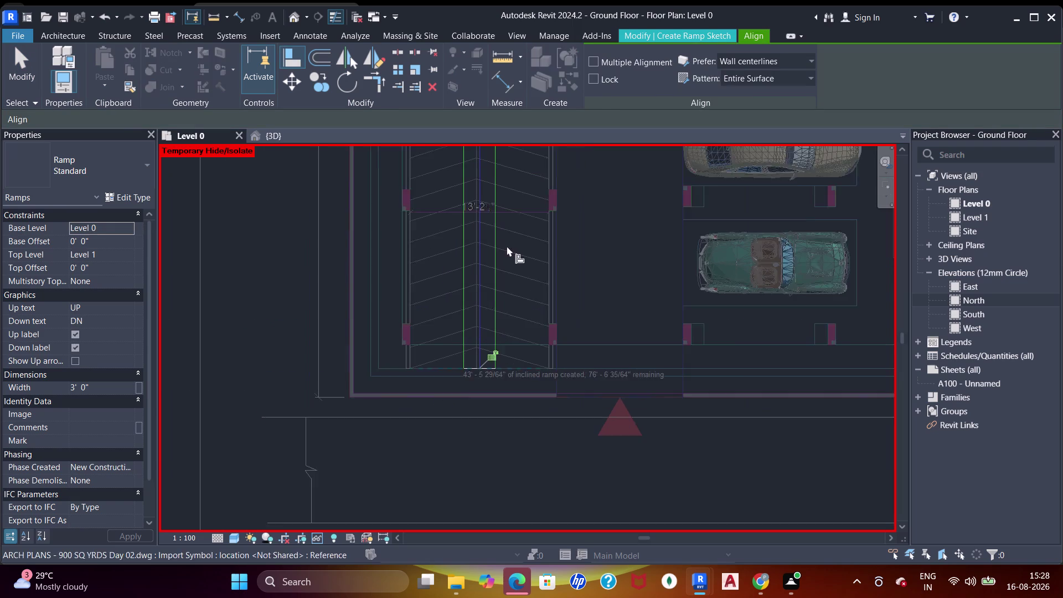
middle_drag(507, 249, 491, 404)
middle_drag(536, 253, 534, 329)
scroll(up, 3)
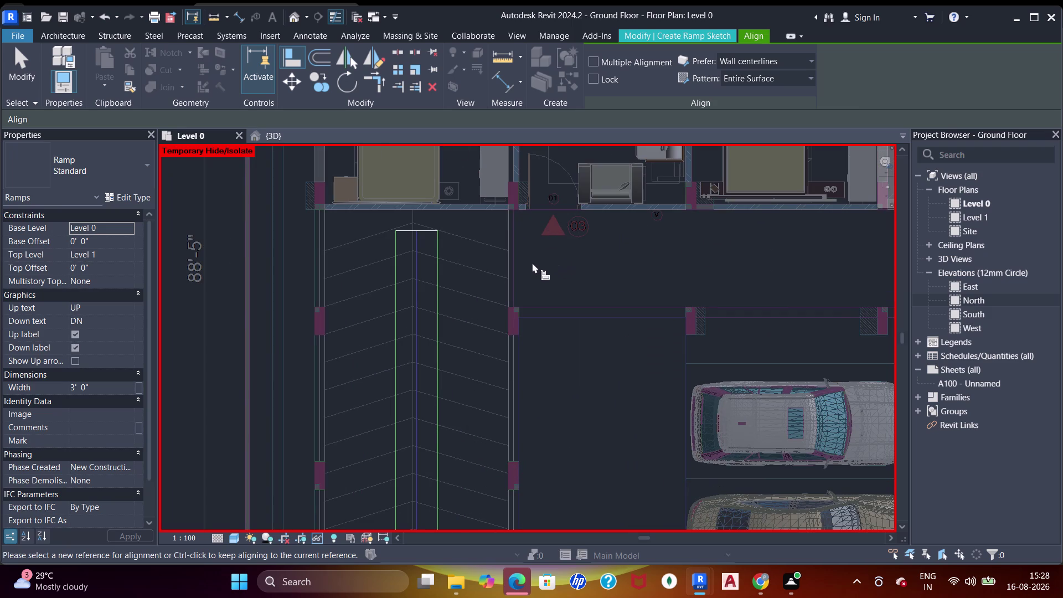
click(437, 211)
click(422, 231)
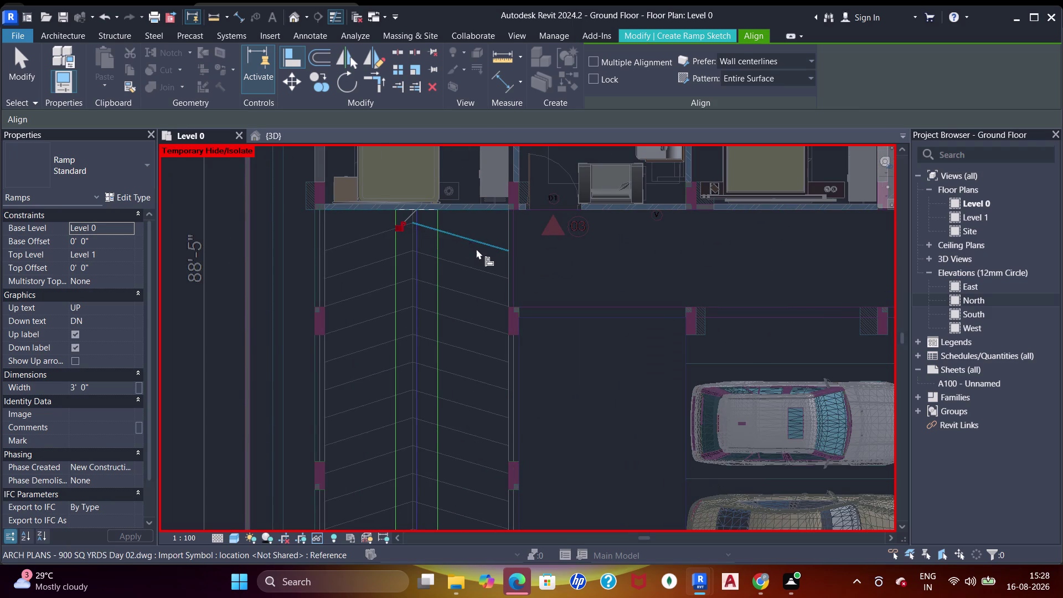
scroll(down, 3)
middle_drag(491, 287, 498, 270)
key(Escape)
key(Escape)
key(Escape)
key(Escape)
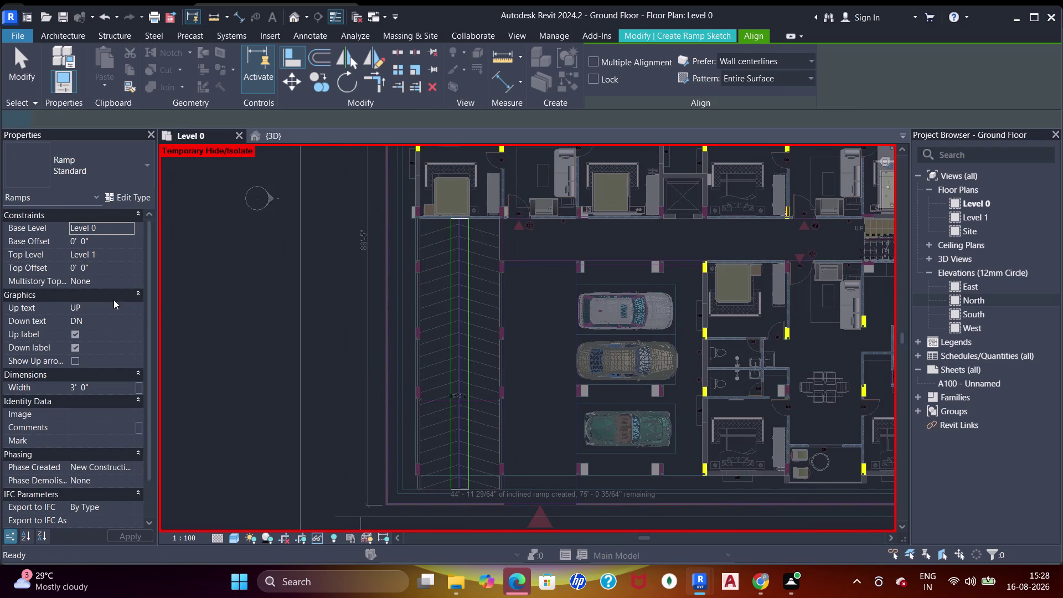
Set the ramp width in Properties, trying 10' and 15' before settling on 13'.
click(108, 389)
text(10')
key(Return)
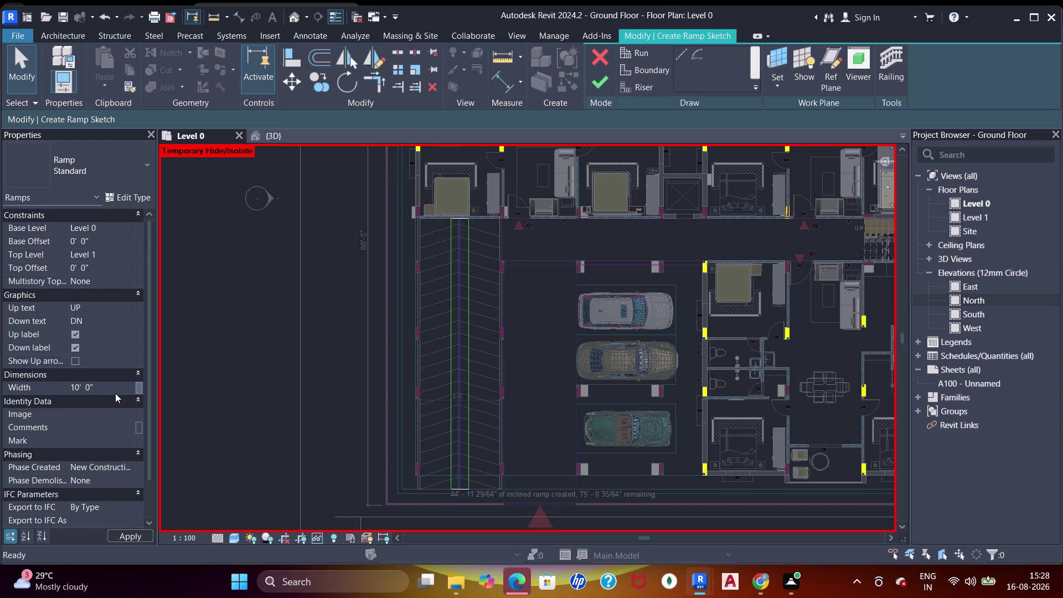
click(138, 536)
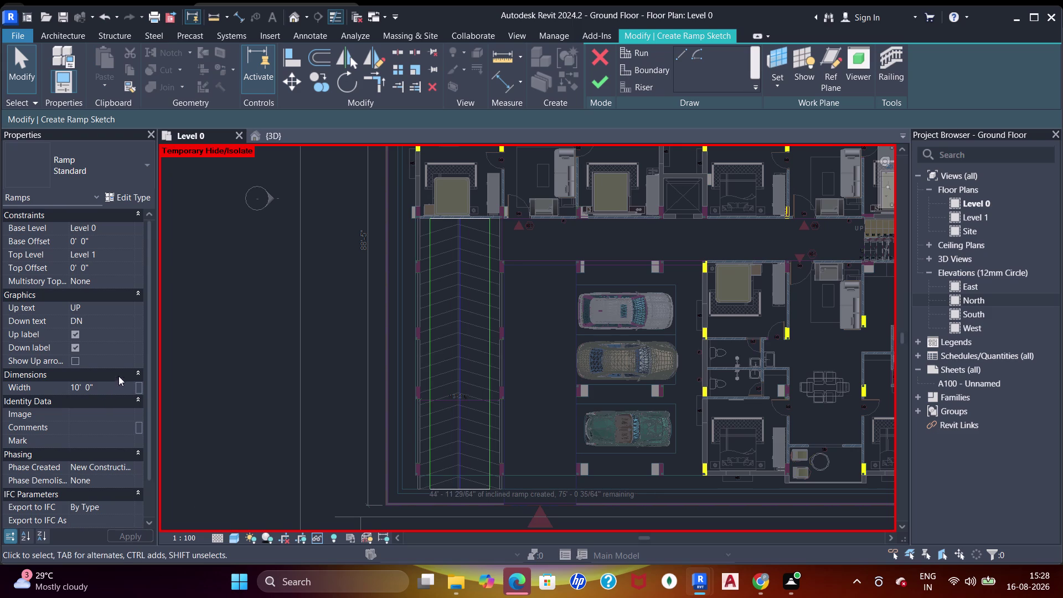
click(111, 387)
text(15')
key(Return)
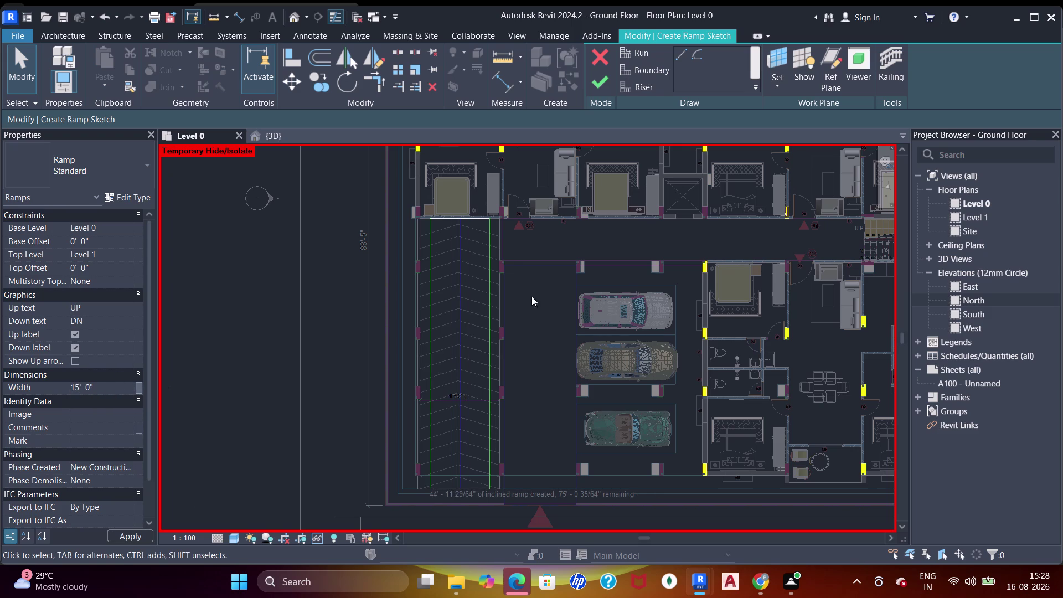
click(120, 387)
text(13')
key(Return)
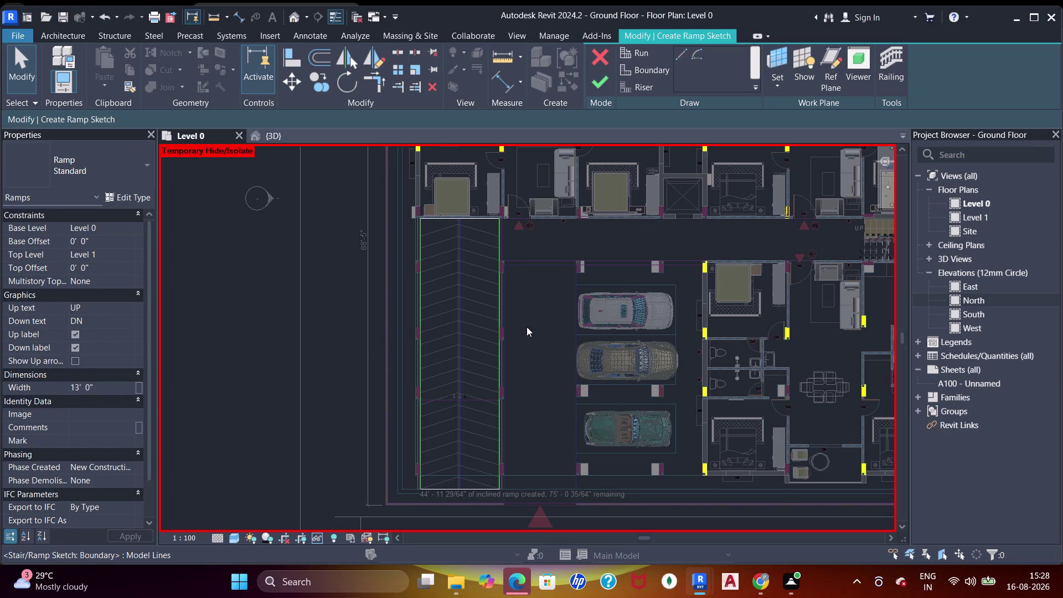
Frame the ramp sketch, check a boundary line, and finish the sketch.
scroll(up, 3)
middle_drag(445, 253, 490, 301)
scroll(up, 3)
scroll(down, 3)
middle_drag(386, 296, 403, 226)
scroll(up, 3)
scroll(down, 3)
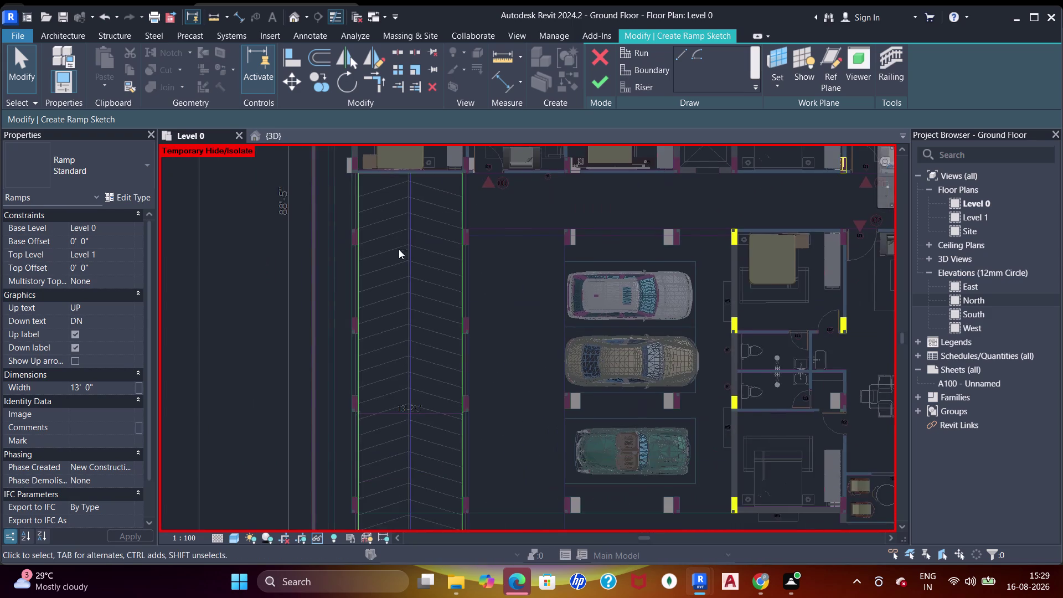
scroll(down, 3)
click(436, 278)
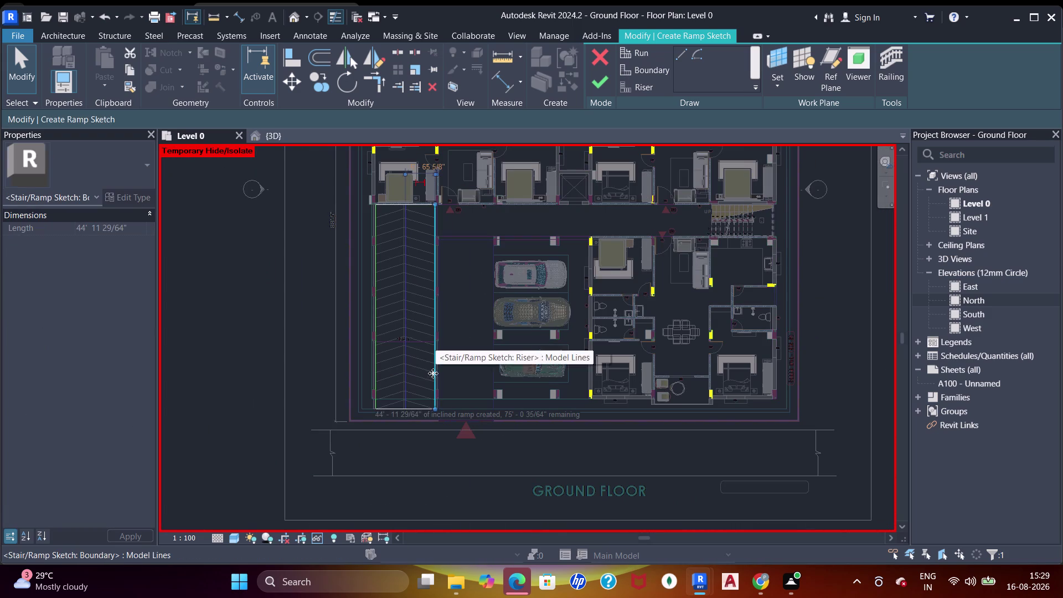
key(Escape)
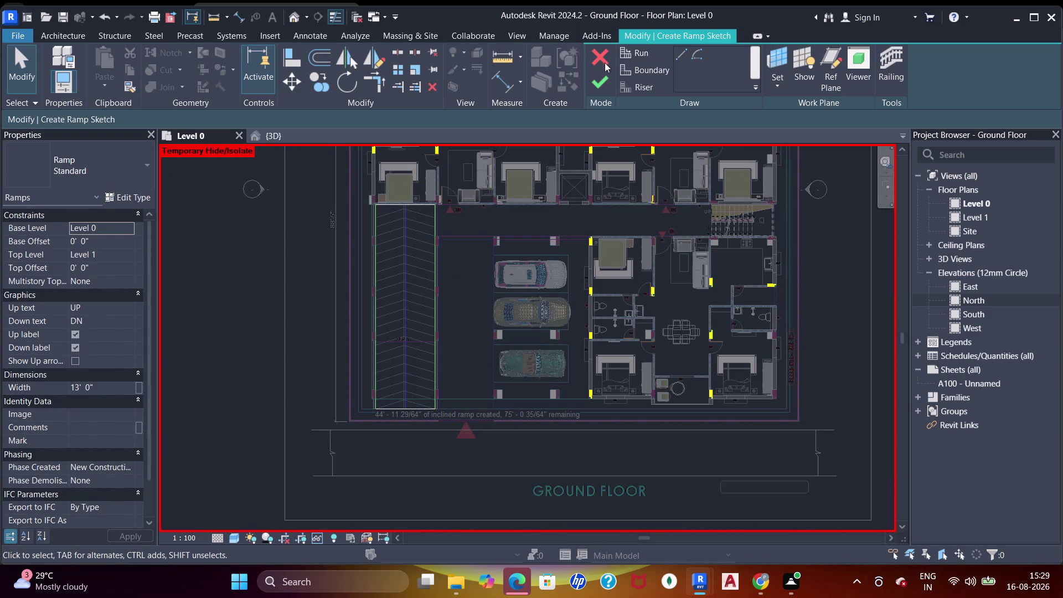
click(601, 79)
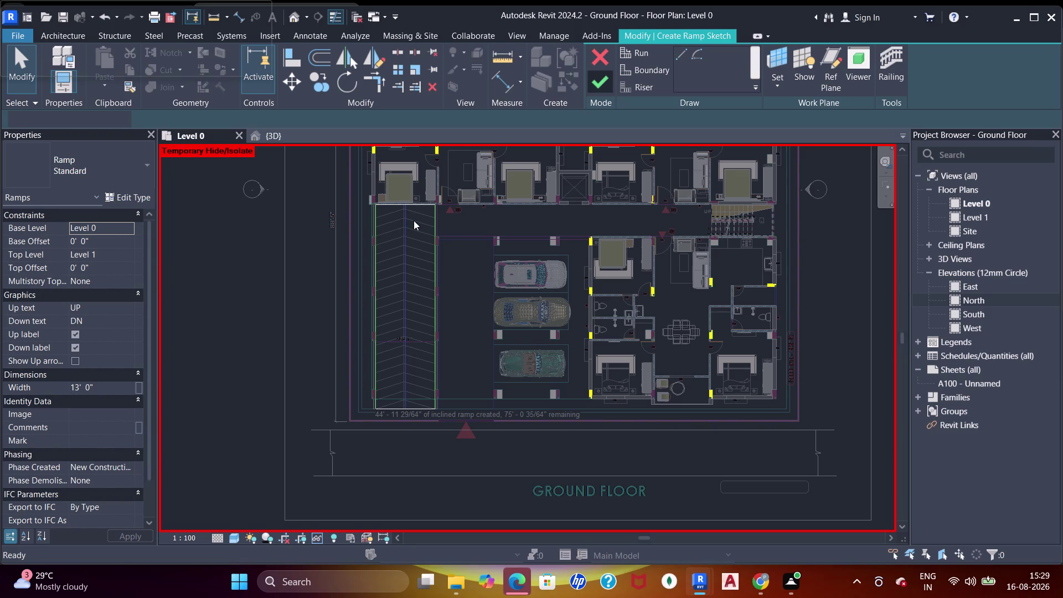
Select the finished 13-foot ramp on Level 0, then switch to the {3D} view.
scroll(up, 3)
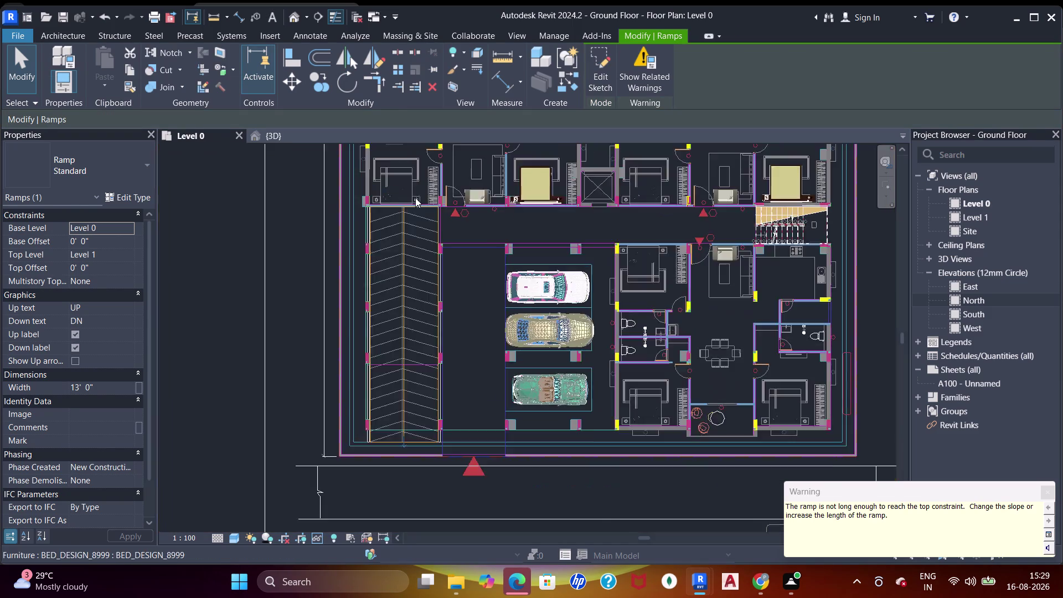
scroll(up, 3)
key(Escape)
click(397, 208)
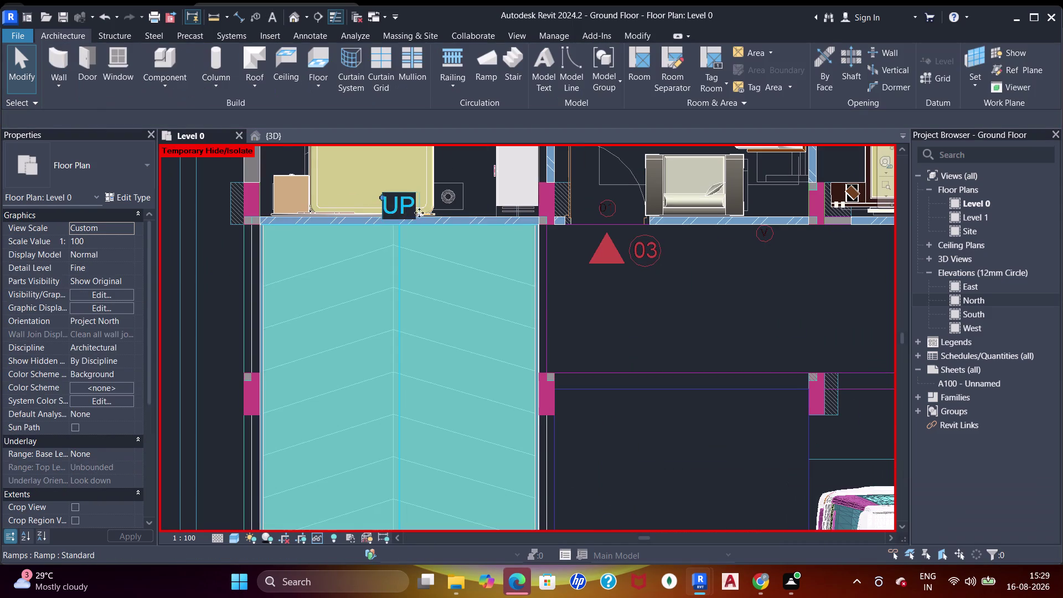
click(394, 208)
scroll(down, 3)
middle_drag(418, 305, 444, 202)
scroll(up, 3)
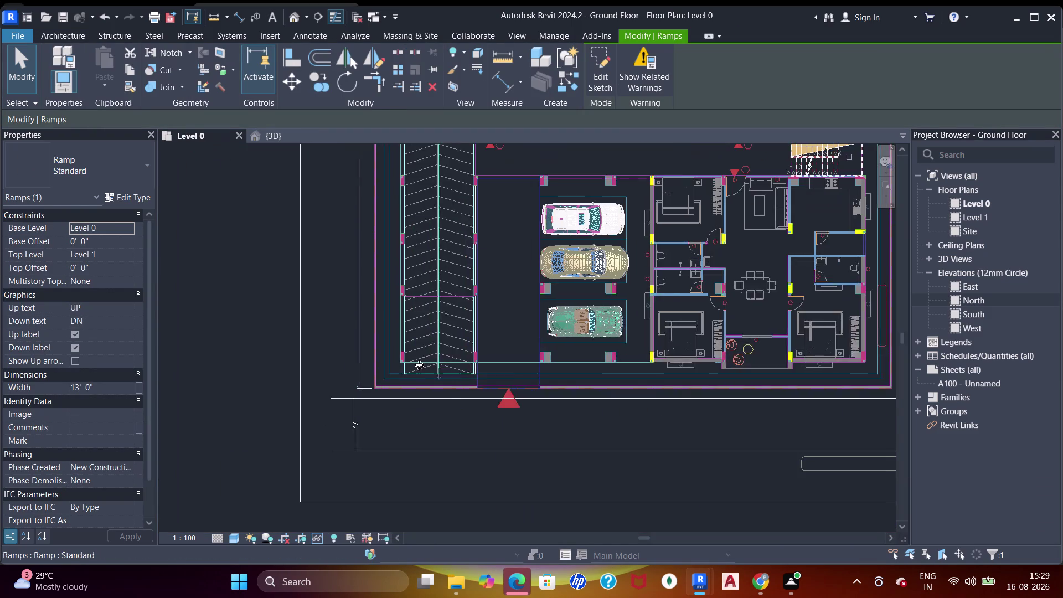
scroll(up, 3)
drag(468, 378, 473, 378)
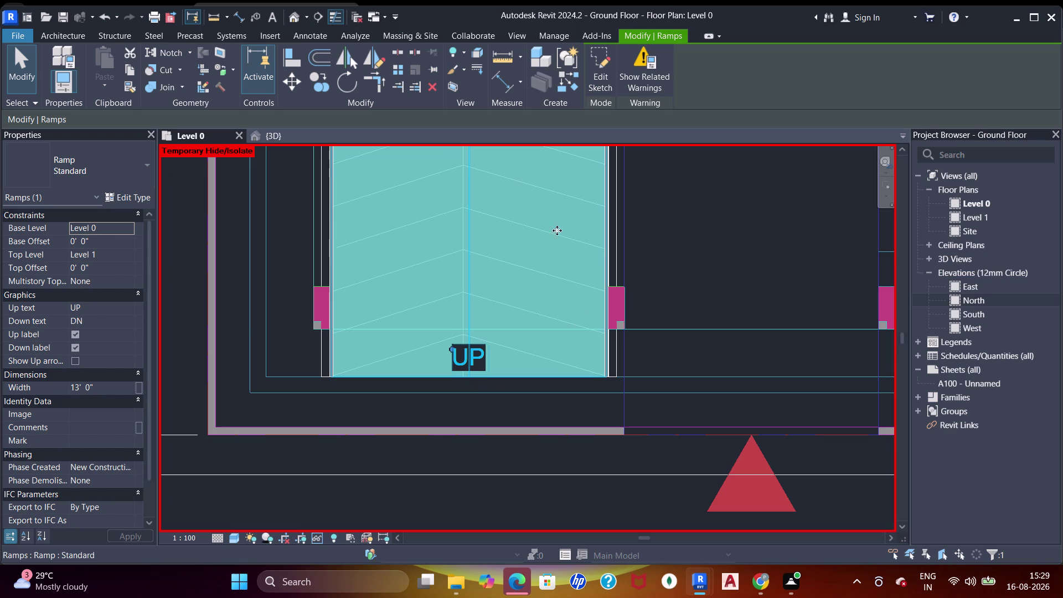
click(295, 129)
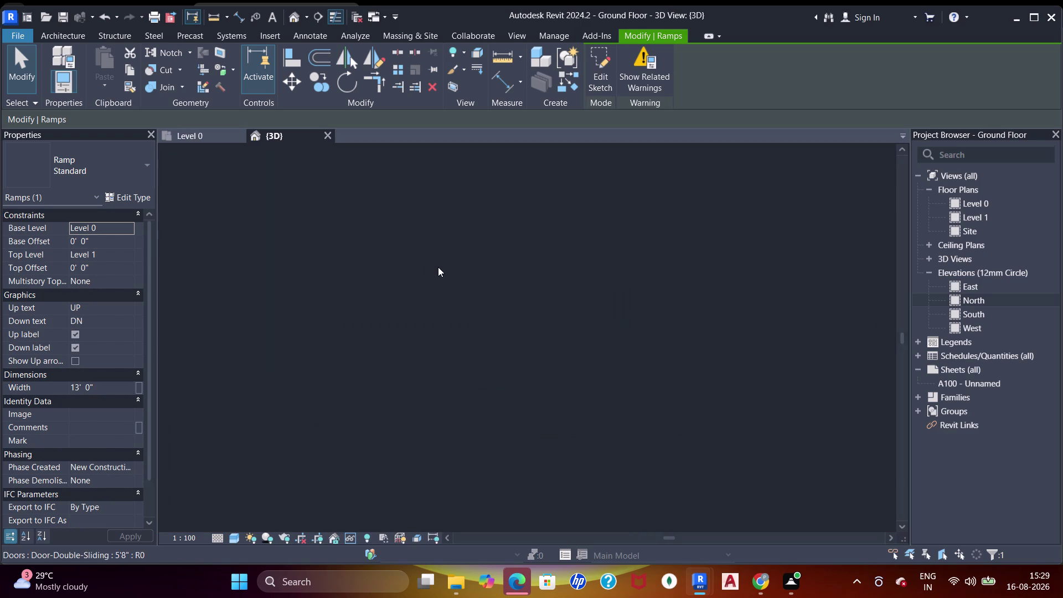
Pan the 3D view across the building to frame the ramp area.
scroll(down, 3)
scroll(down, 3)
middle_drag(427, 283, 556, 301)
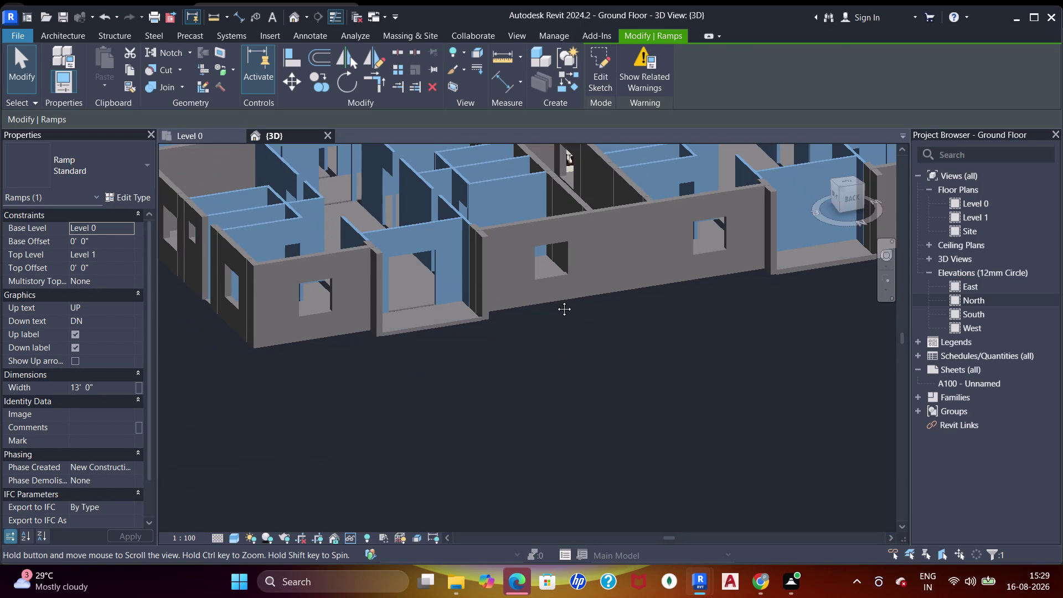
middle_drag(556, 301, 556, 301)
scroll(down, 3)
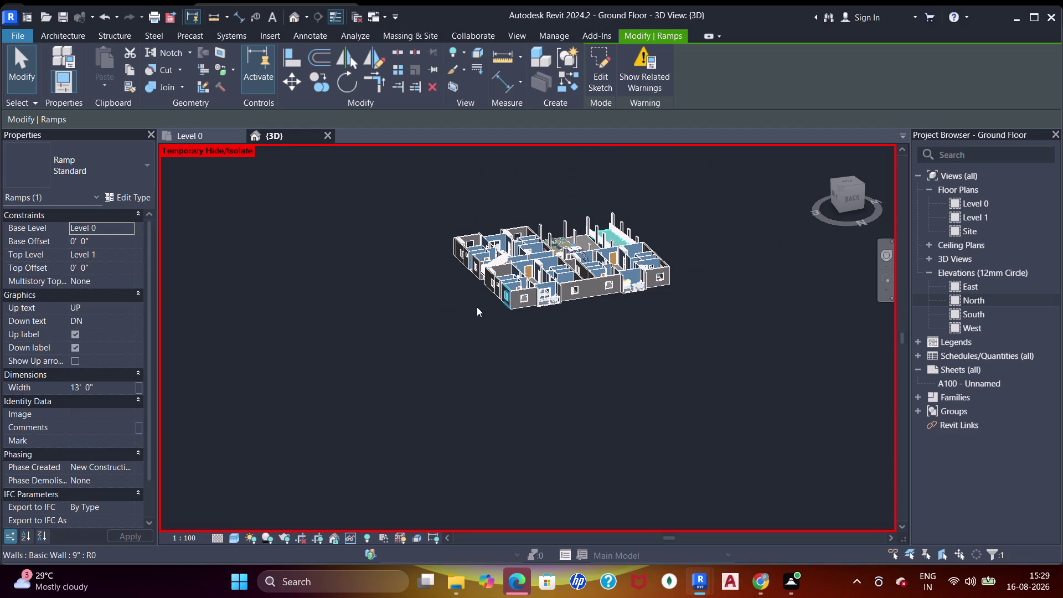
middle_drag(479, 308, 701, 316)
middle_drag(528, 307, 669, 316)
scroll(up, 3)
scroll(up, 3)
middle_drag(605, 259, 502, 258)
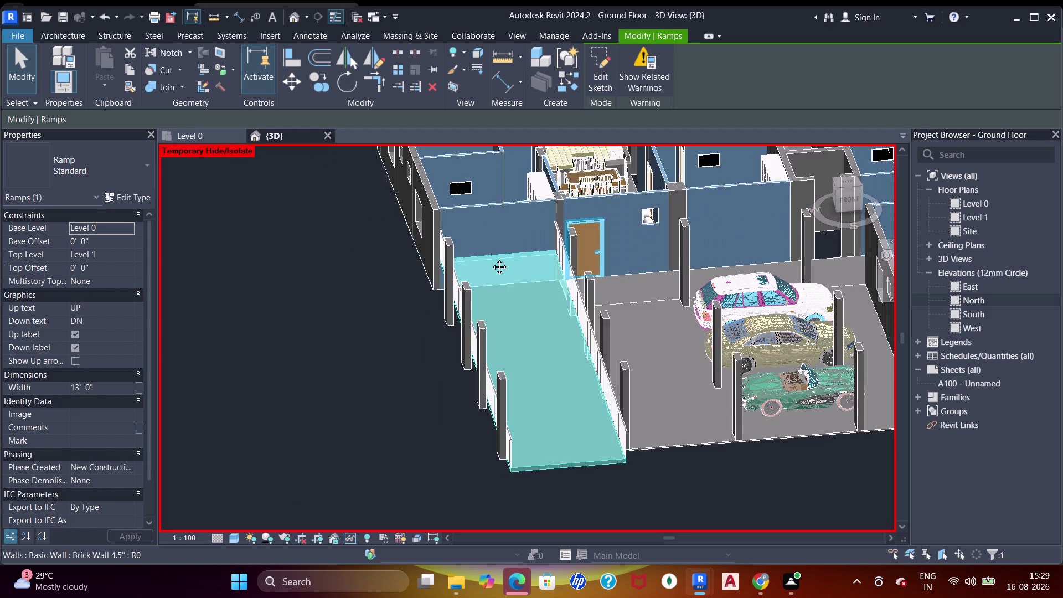
Orbit around the ramp to inspect its railings from side and angled views.
middle_drag(502, 258, 486, 258)
middle_drag(493, 310, 499, 251)
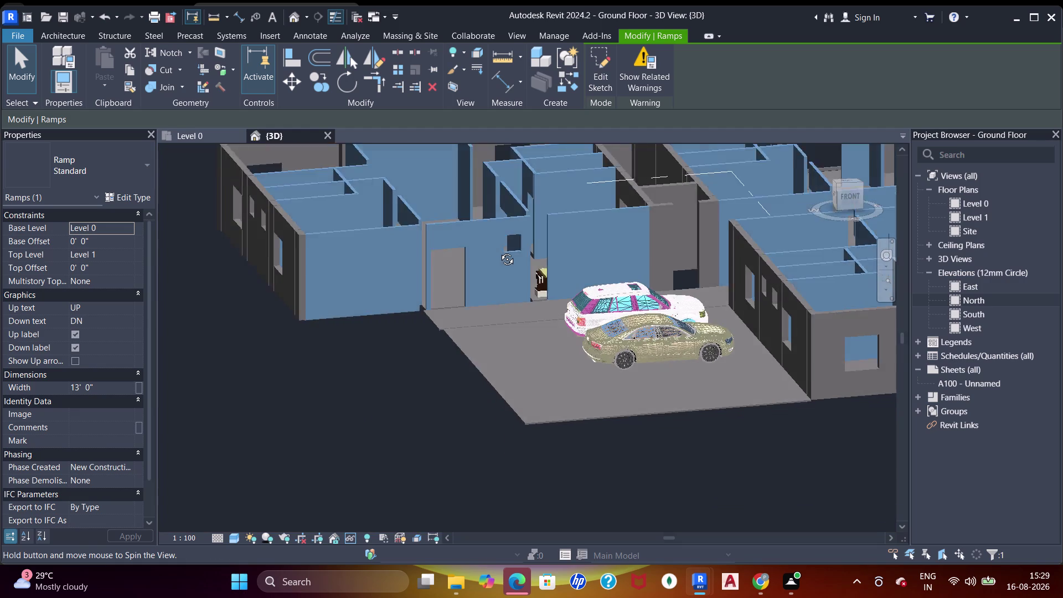
middle_drag(499, 251, 496, 250)
key(Escape)
key(Escape)
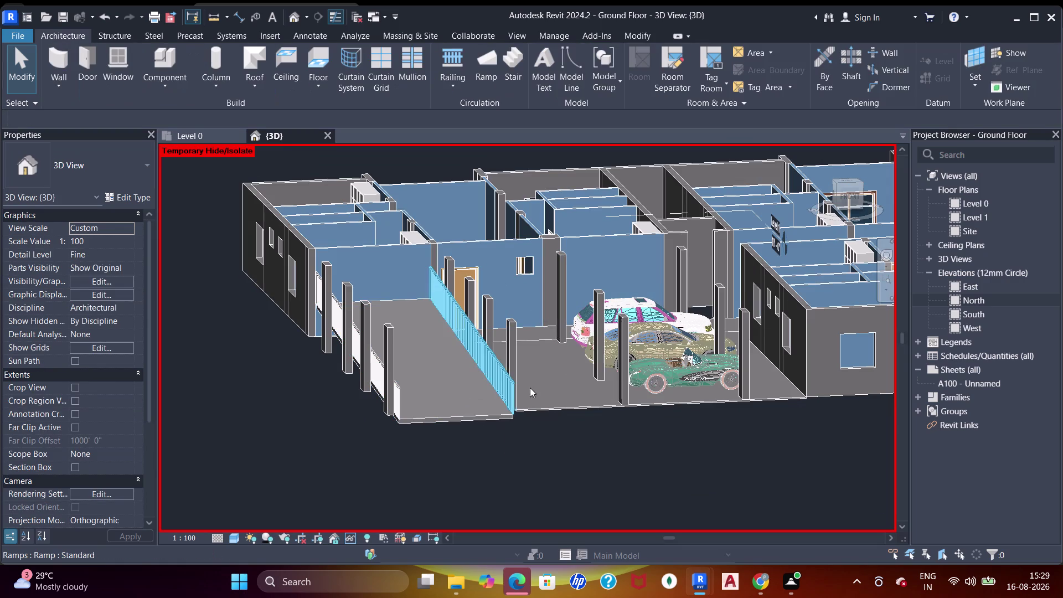
middle_drag(636, 380, 551, 341)
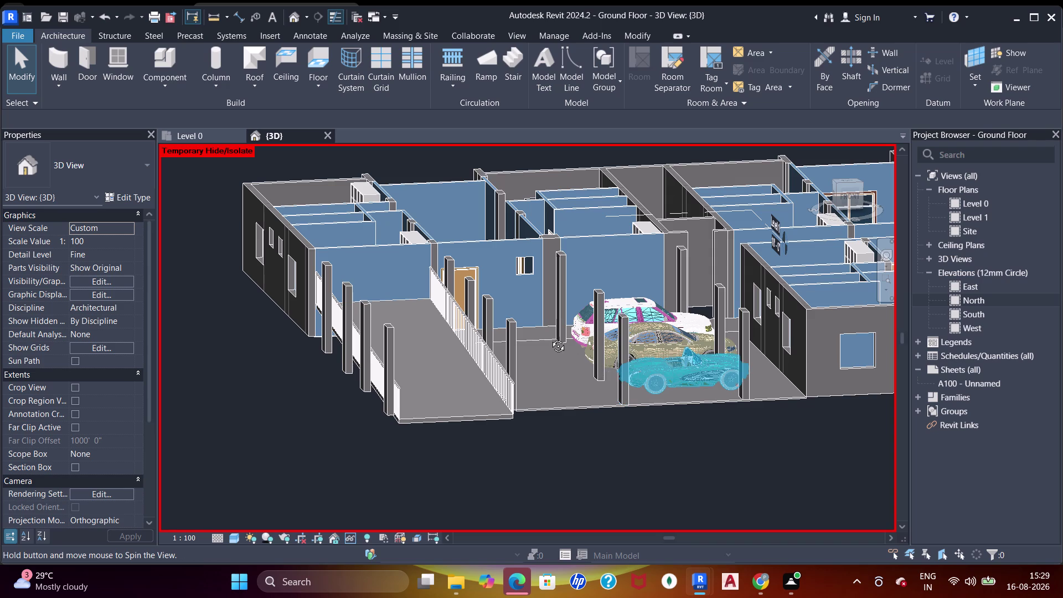
middle_drag(551, 341, 554, 334)
middle_drag(484, 359, 542, 391)
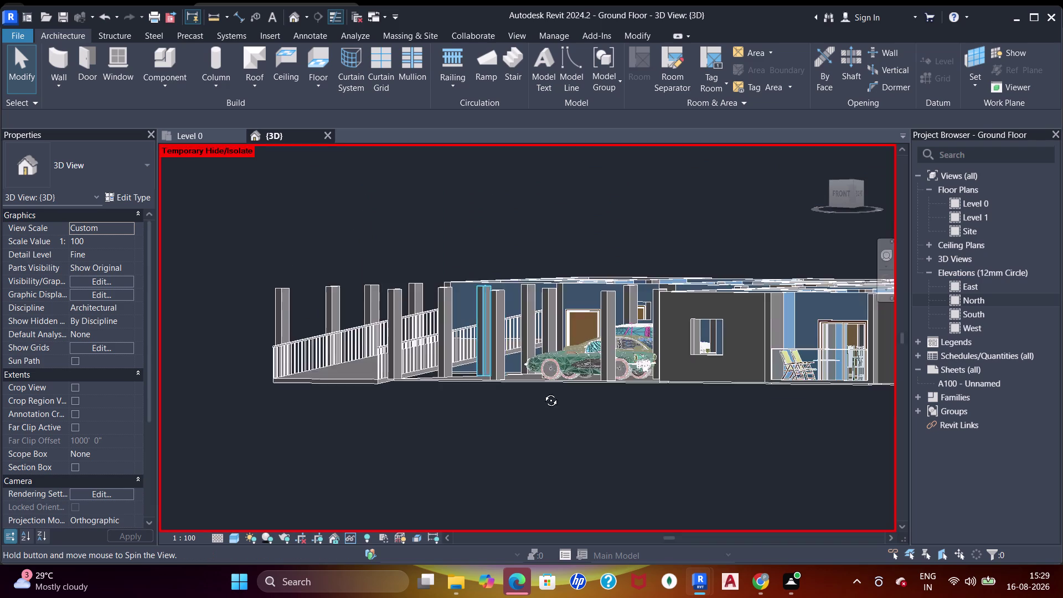
middle_drag(542, 391, 592, 405)
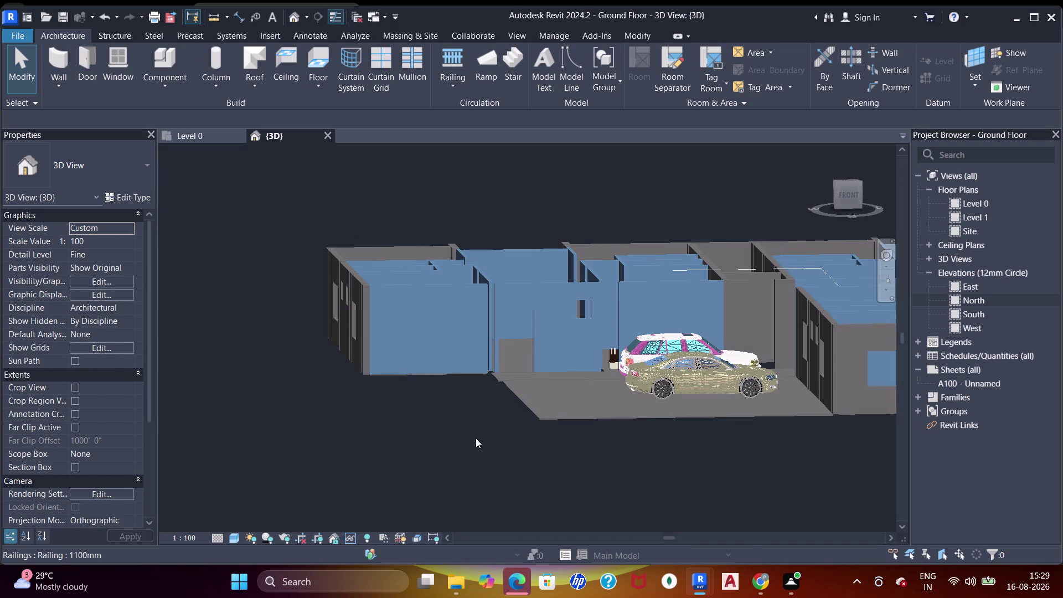
Select the ramp in 3D, then return to the Level 0 floor plan.
click(467, 422)
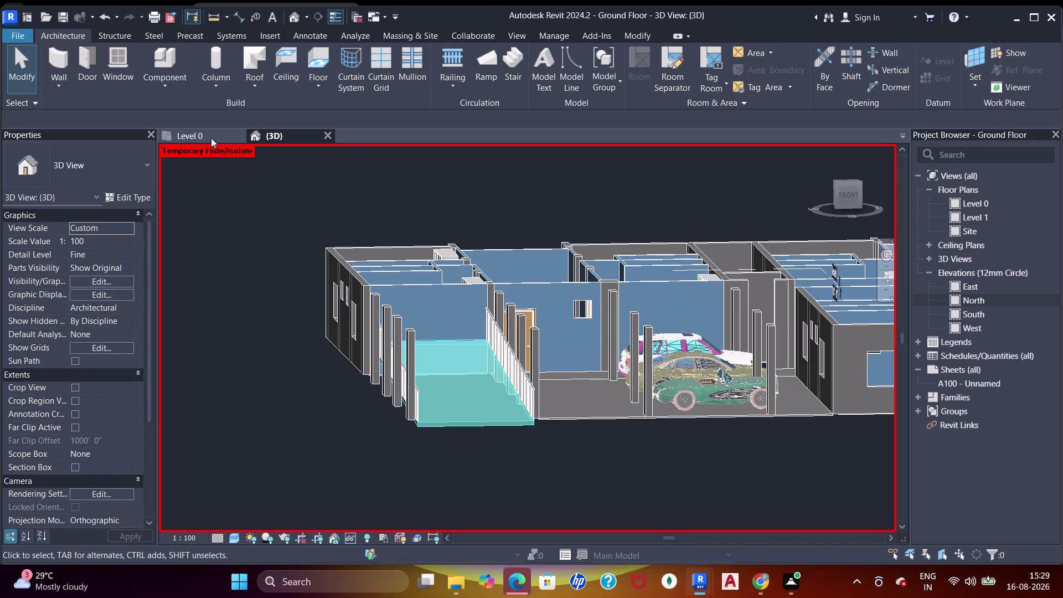
click(186, 138)
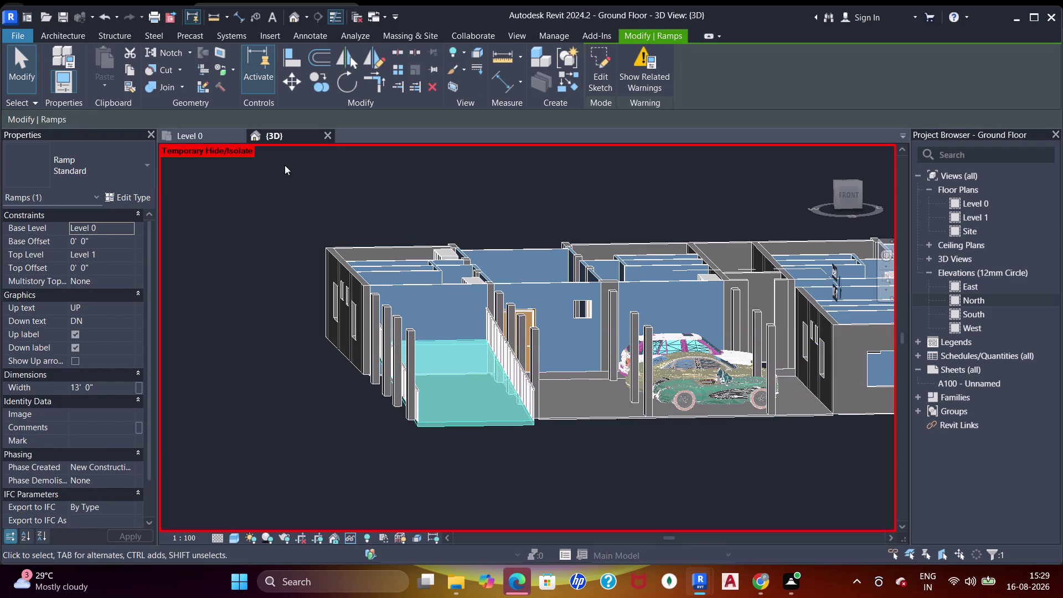
click(206, 132)
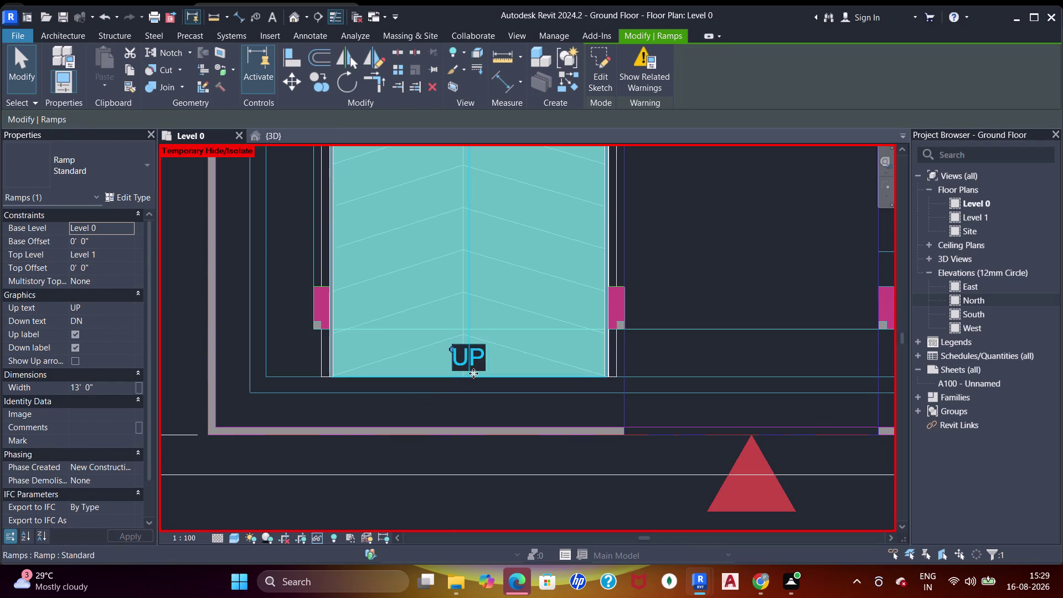
Zoom and pan the Level 0 plan along the ramp to its top end.
scroll(down, 3)
middle_drag(462, 269, 479, 427)
middle_drag(492, 332, 500, 373)
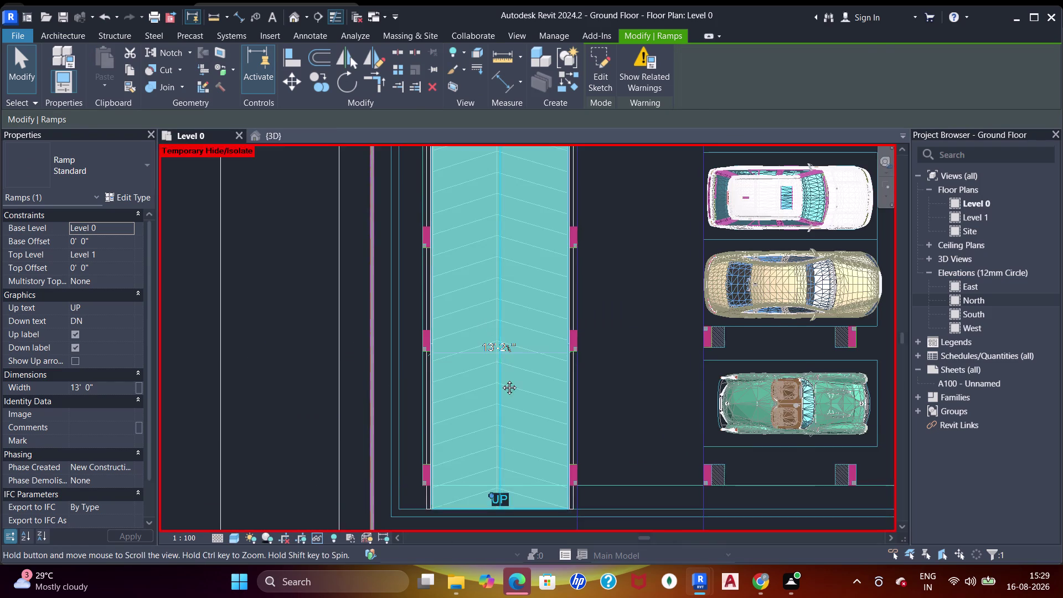
middle_drag(500, 374, 507, 414)
middle_drag(520, 269, 526, 391)
scroll(up, 3)
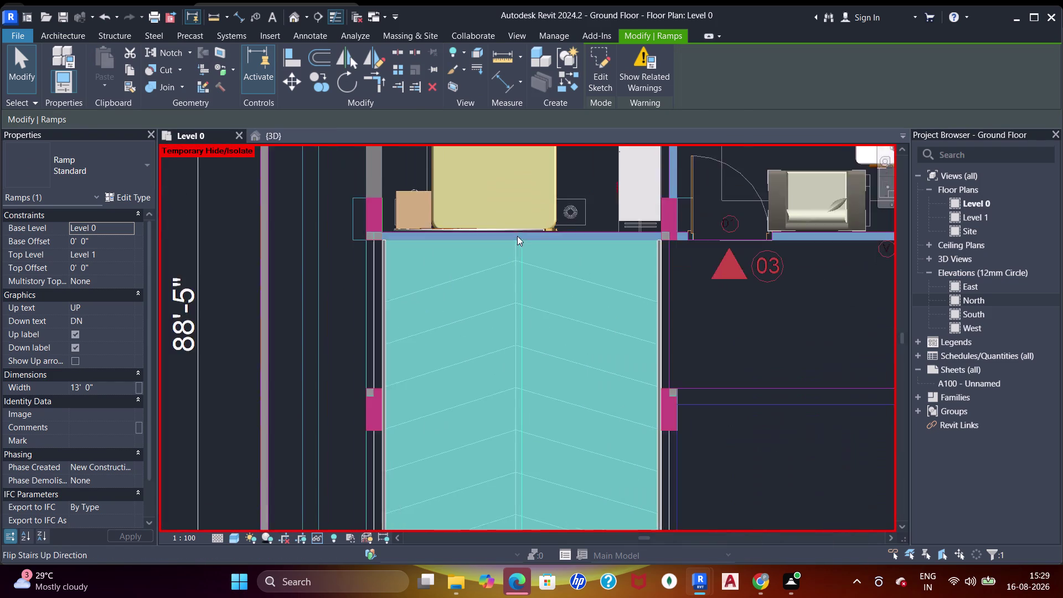
scroll(up, 3)
click(516, 230)
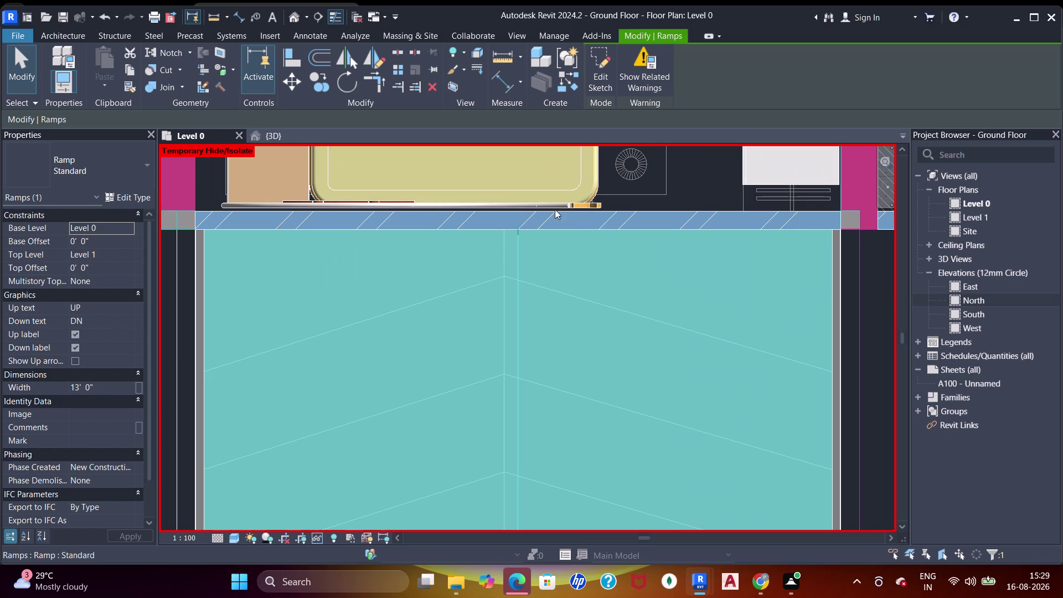
Glance at the 3D view, then pan Level 0 down to the ramp's lower end.
click(273, 139)
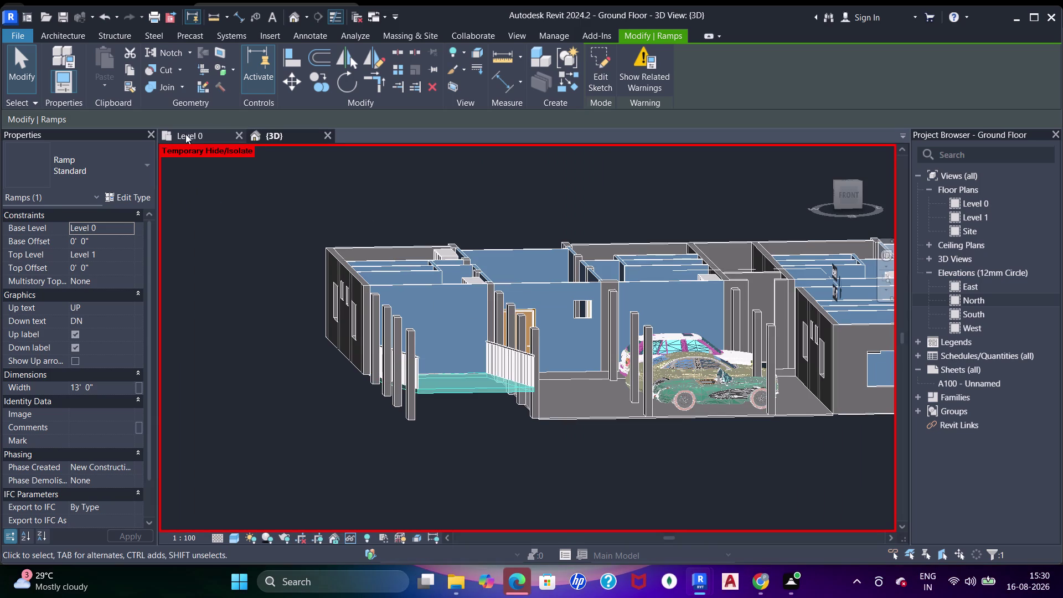
click(189, 134)
scroll(down, 3)
scroll(up, 3)
middle_drag(494, 322, 523, 205)
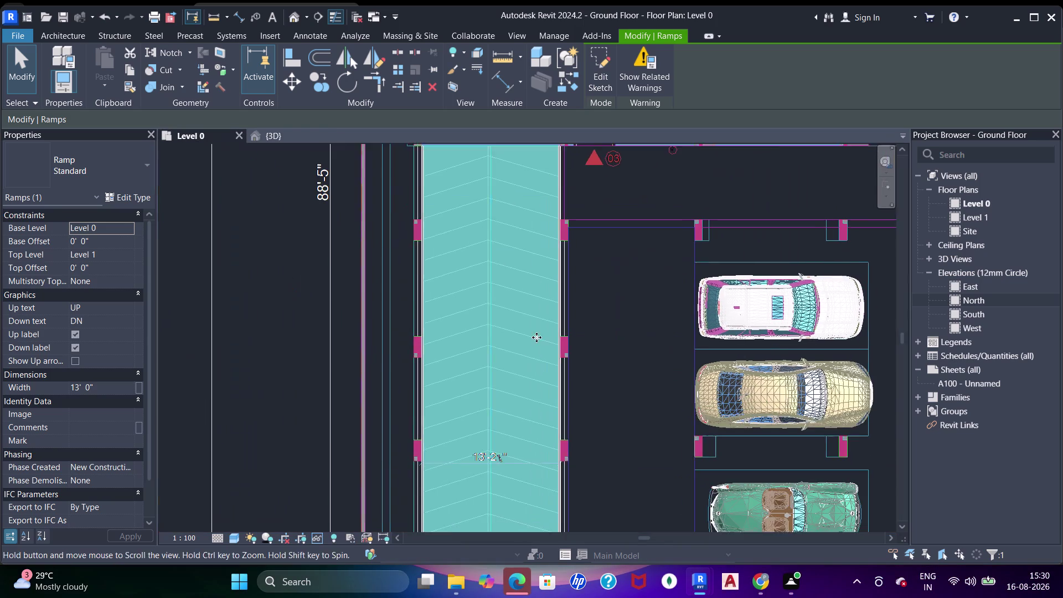
middle_drag(531, 353, 545, 222)
middle_drag(520, 385, 524, 290)
scroll(up, 3)
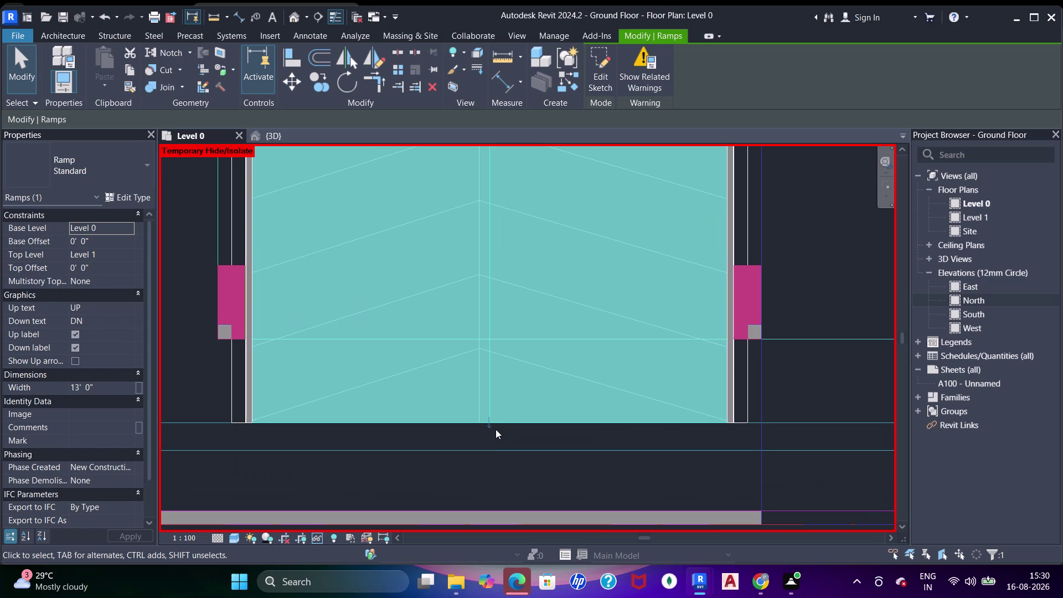
drag(491, 429, 497, 429)
Return to the 3D view and reopen the ramp's sketch for editing.
click(275, 127)
click(275, 133)
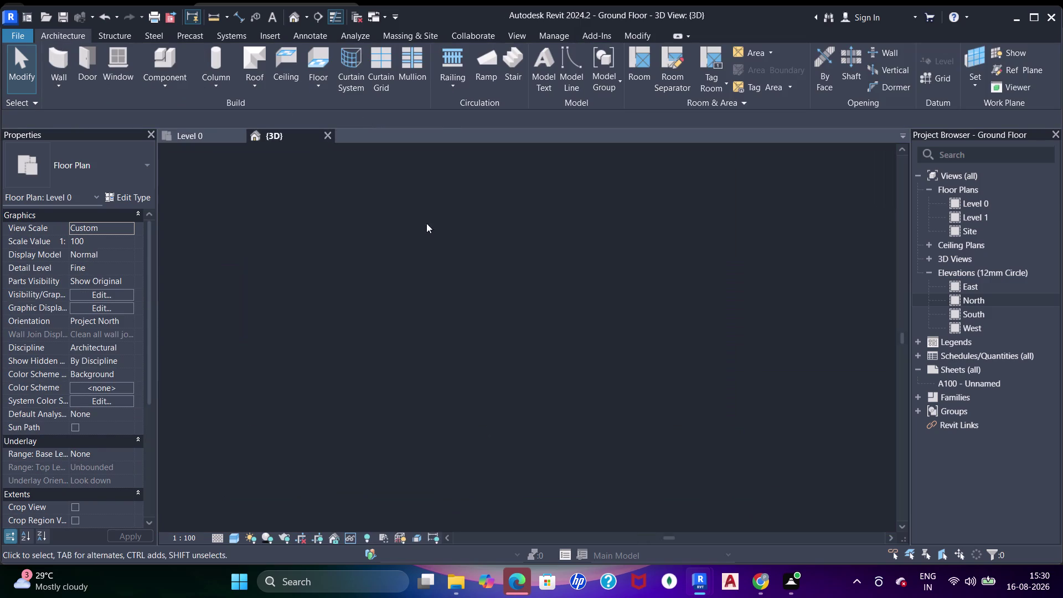
double_click(481, 388)
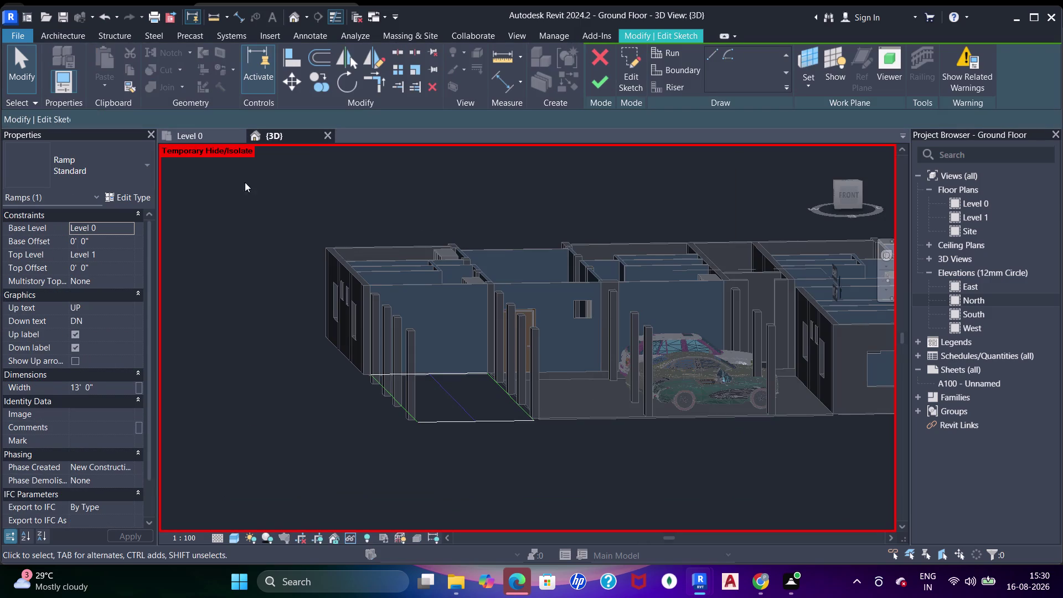
Pan along the ramp sketch to its upper end, then finish it to create the ramp.
click(202, 131)
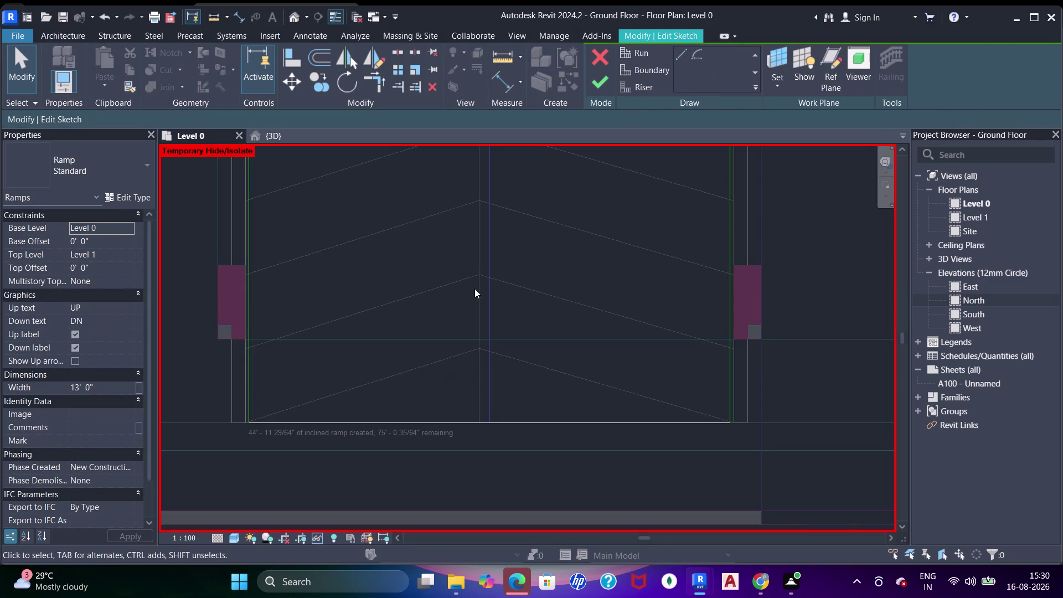
scroll(down, 3)
middle_drag(411, 253, 448, 410)
middle_drag(453, 286, 457, 454)
middle_drag(498, 260, 541, 397)
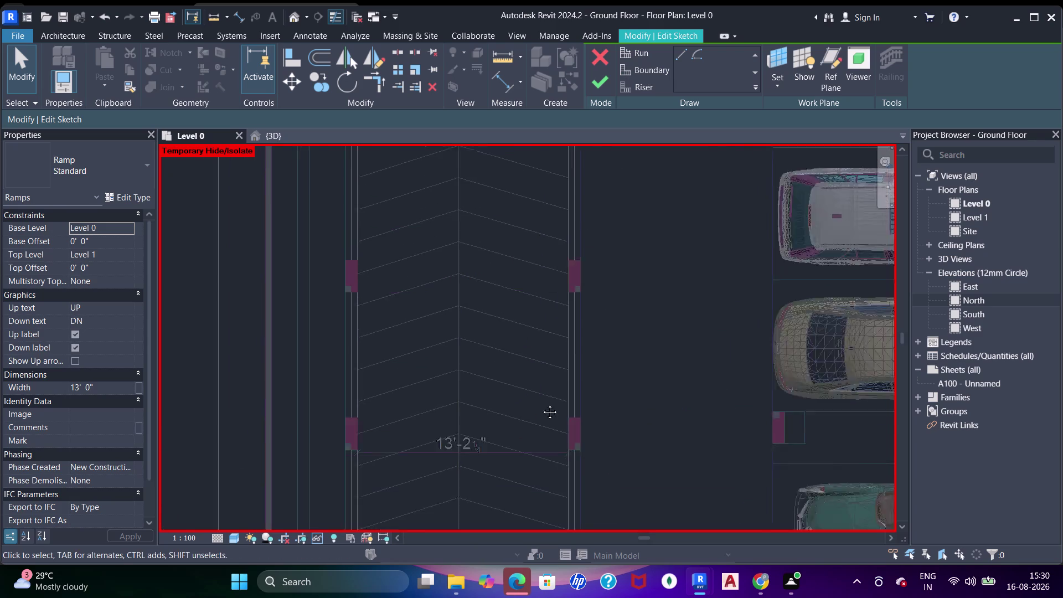
middle_drag(541, 397, 546, 423)
middle_drag(545, 265, 550, 386)
scroll(up, 3)
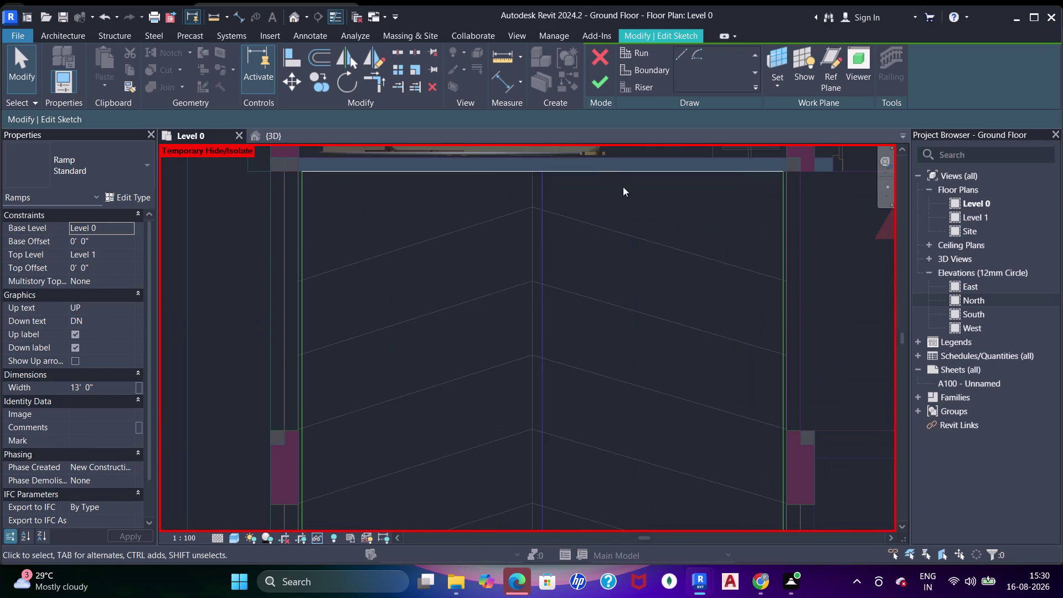
click(592, 89)
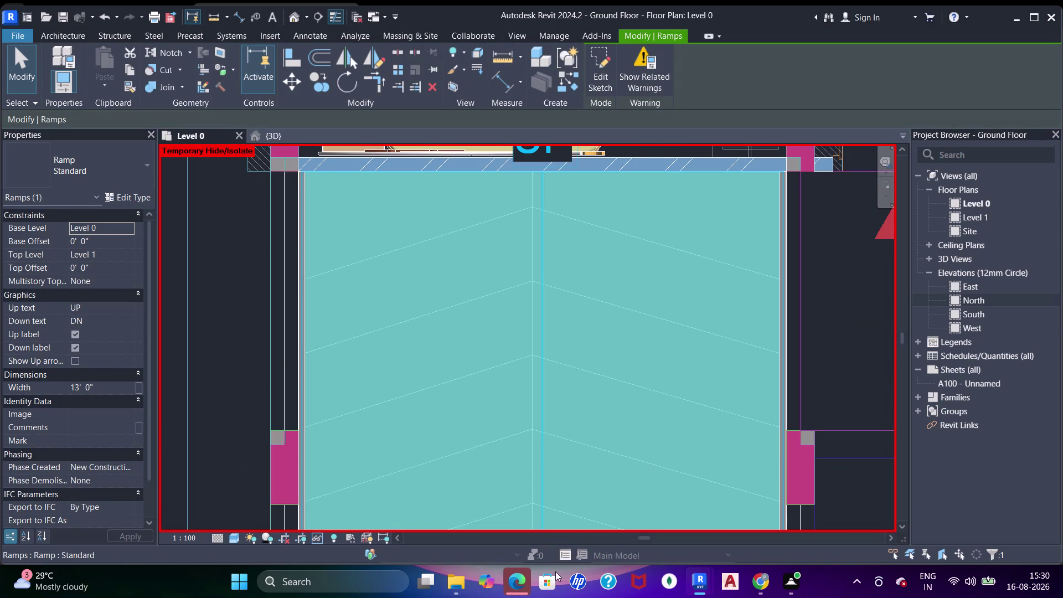
Bring the top of the finished ramp into view in the plan.
middle_drag(689, 339, 685, 437)
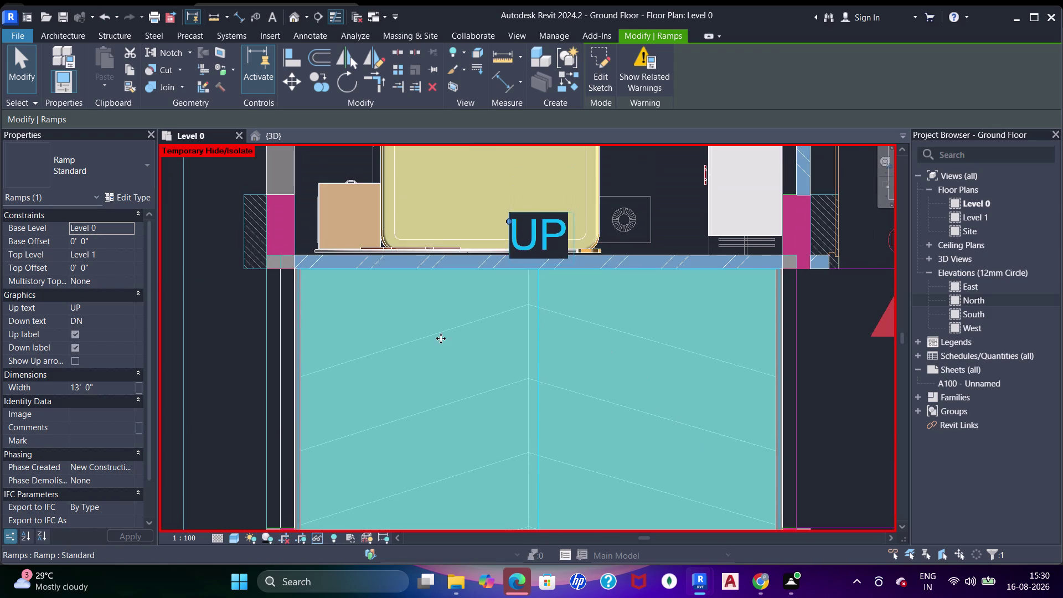
scroll(up, 3)
click(470, 249)
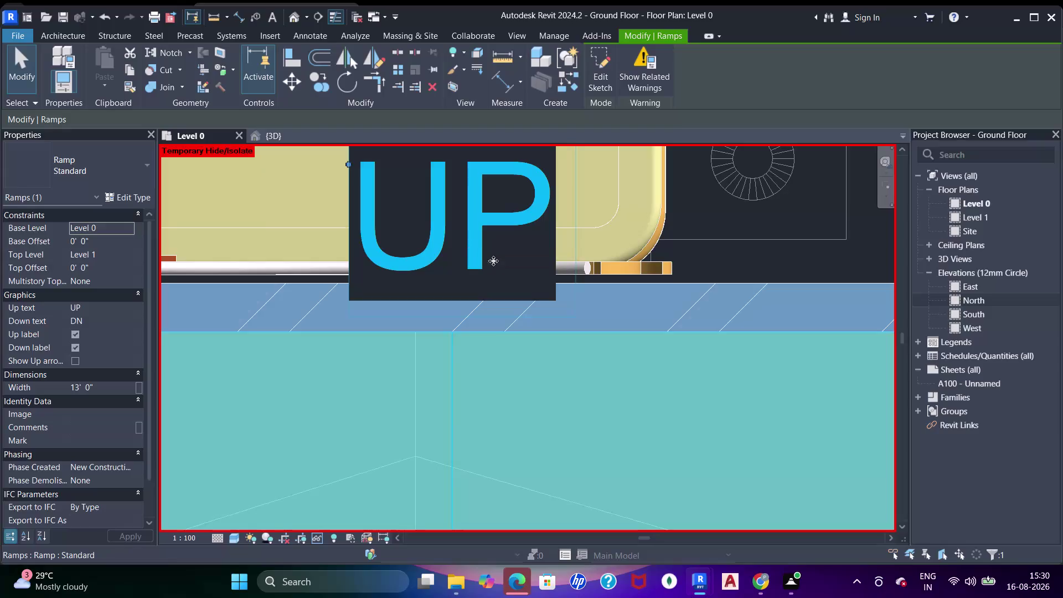
click(478, 231)
scroll(down, 3)
scroll(down, 3)
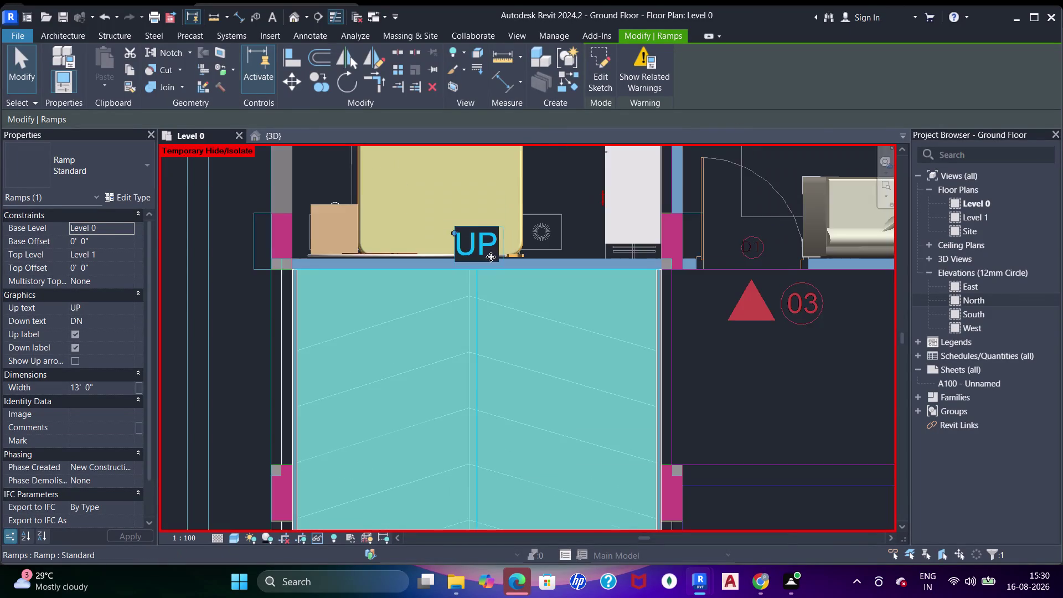
scroll(down, 3)
Pan to the ramp's lower end in plan, then switch to the 3D view.
middle_drag(497, 312, 469, 216)
middle_drag(494, 370, 497, 131)
middle_drag(490, 328, 512, 116)
middle_drag(532, 440, 564, 162)
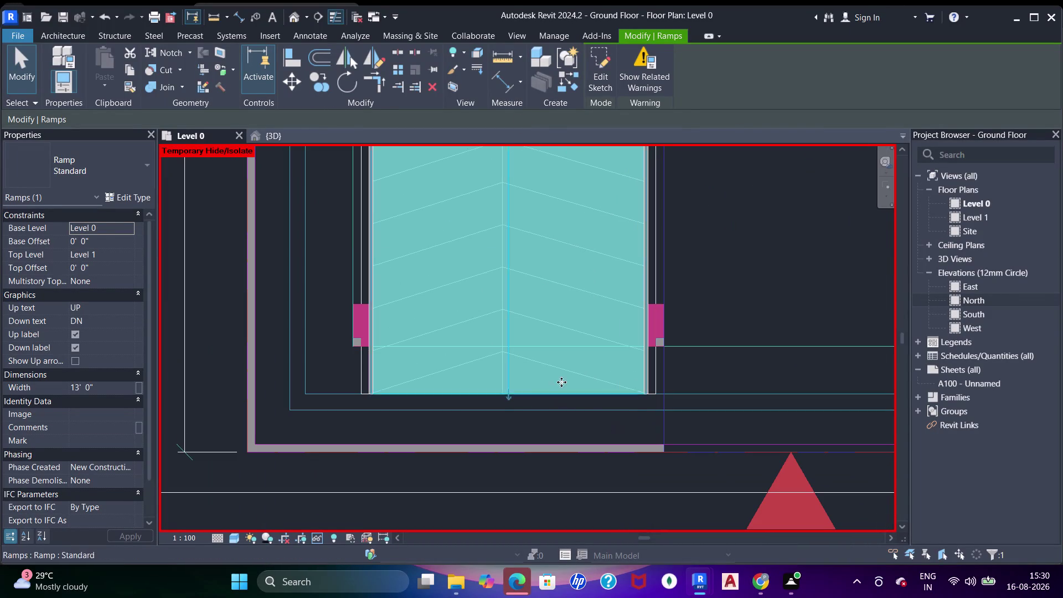
scroll(up, 3)
click(497, 368)
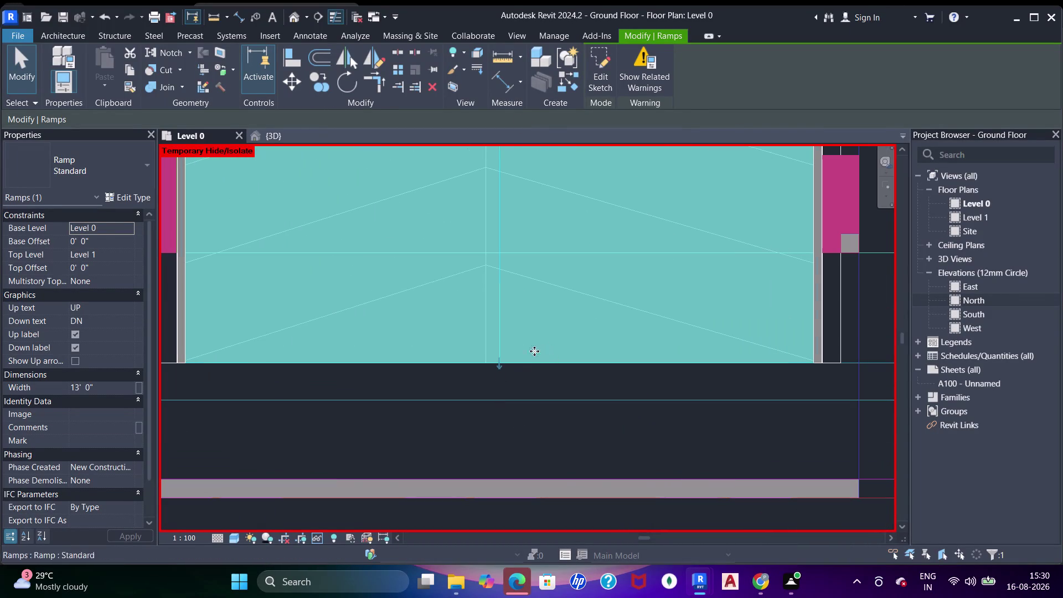
click(273, 145)
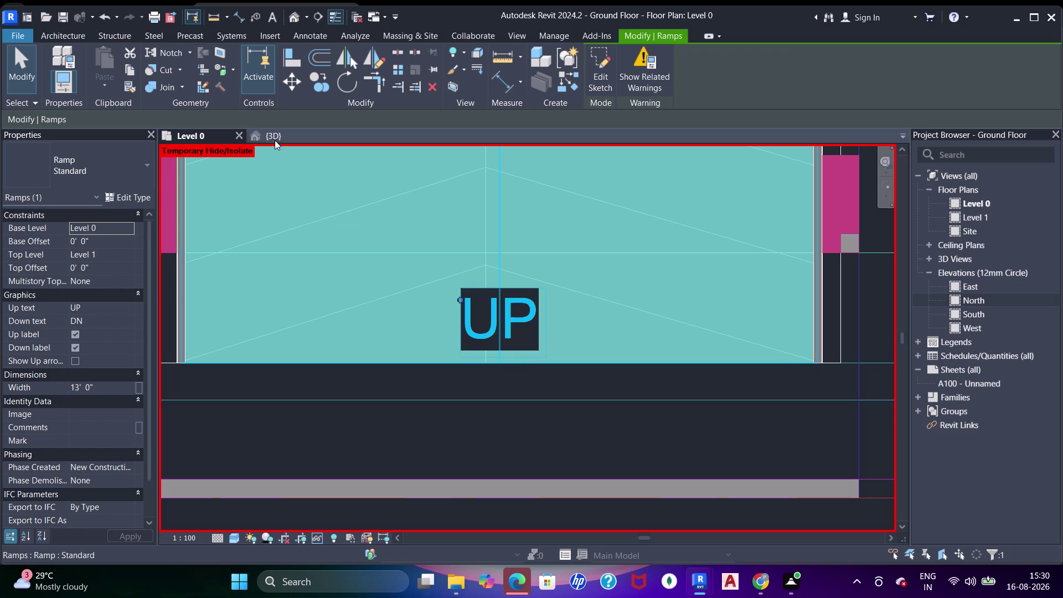
click(276, 136)
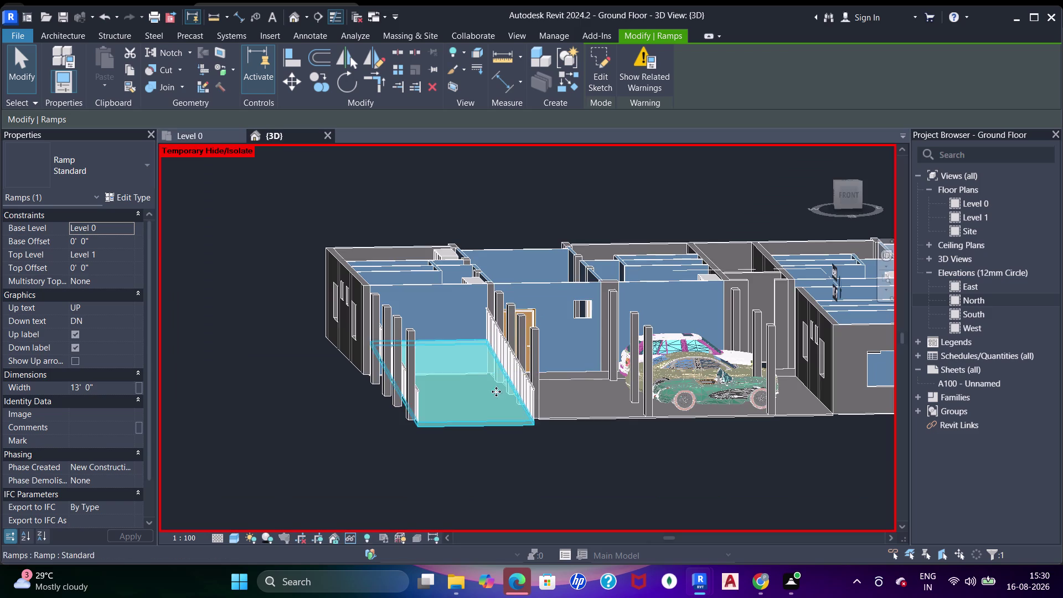
Orbit the 3D model to inspect the ramp and parking level, clearing any selection.
middle_drag(484, 458, 562, 418)
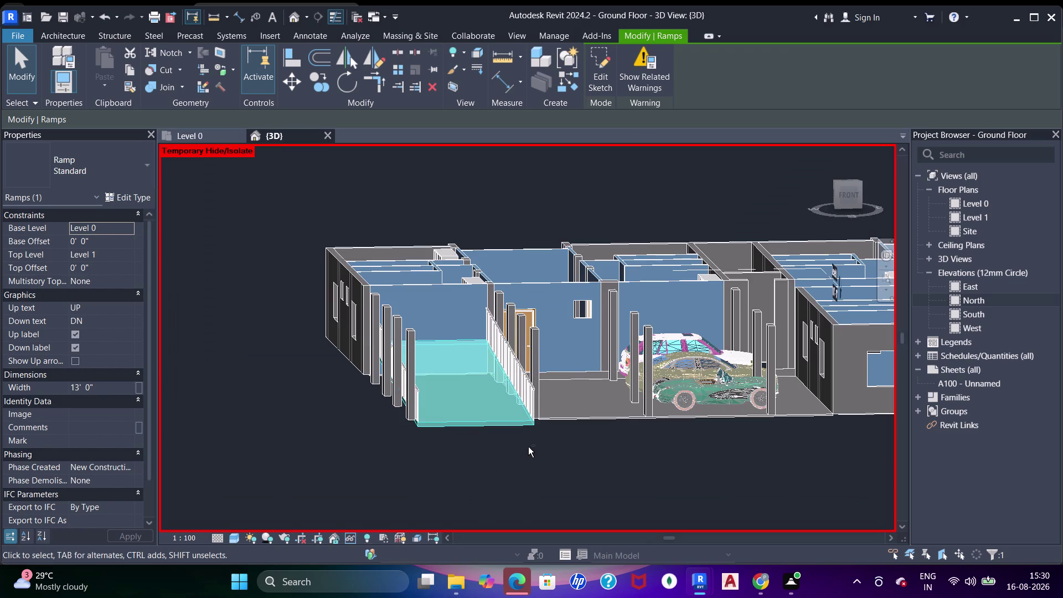
middle_drag(562, 418, 622, 400)
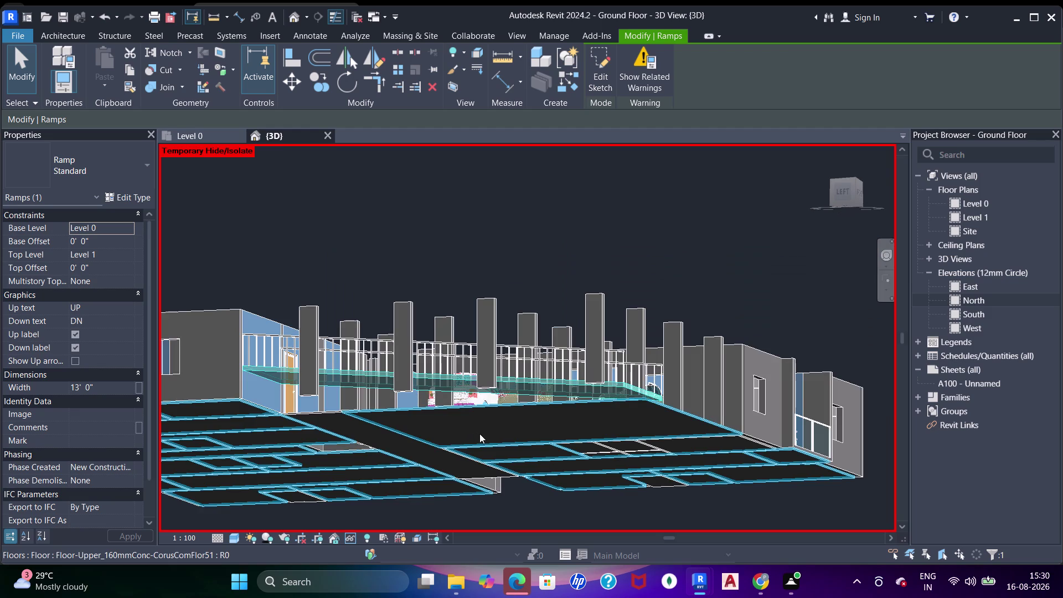
middle_drag(508, 408, 505, 453)
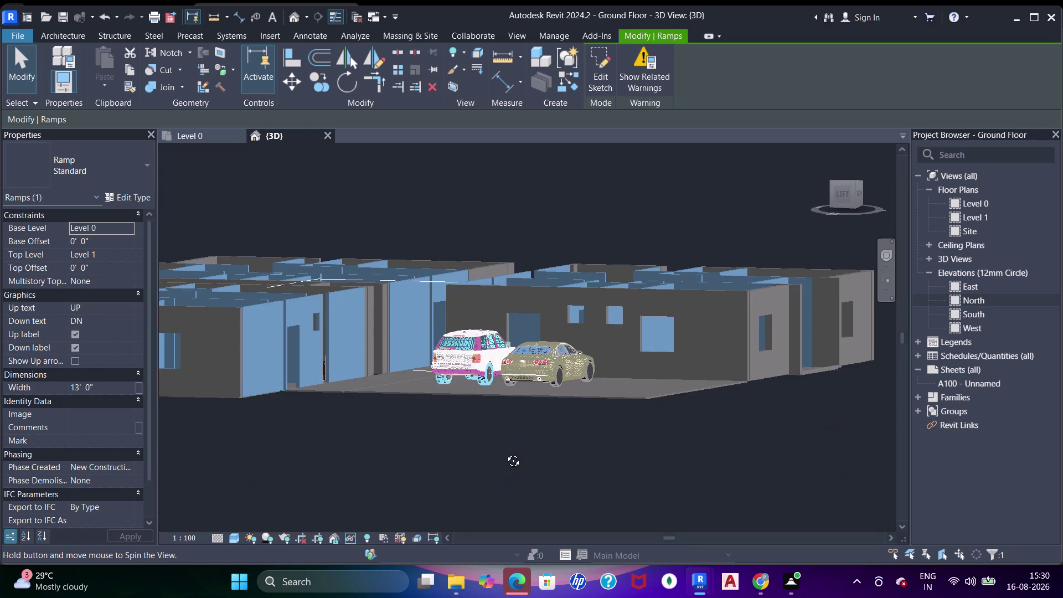
key(Escape)
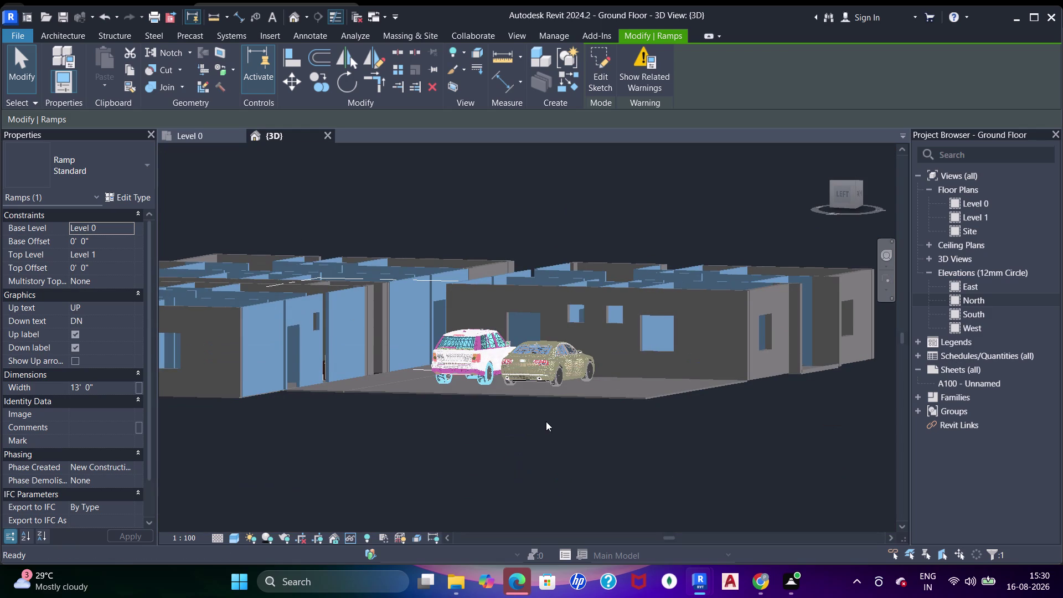
key(Escape)
key(Escape)
key(Escape)
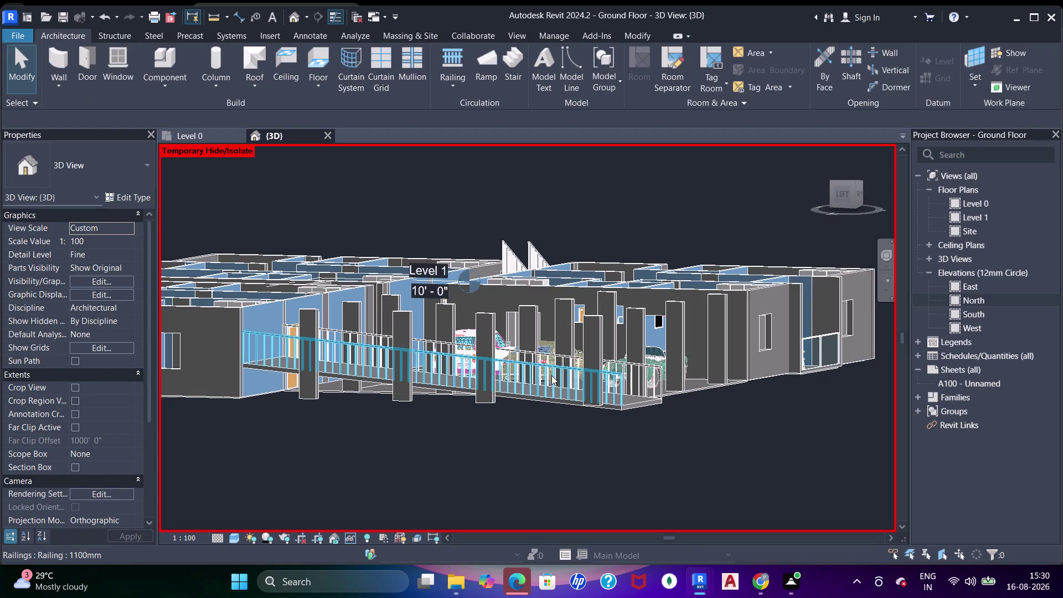
Delete the railing along the ramp, then select the ramp and open its type properties.
click(552, 375)
key(Delete)
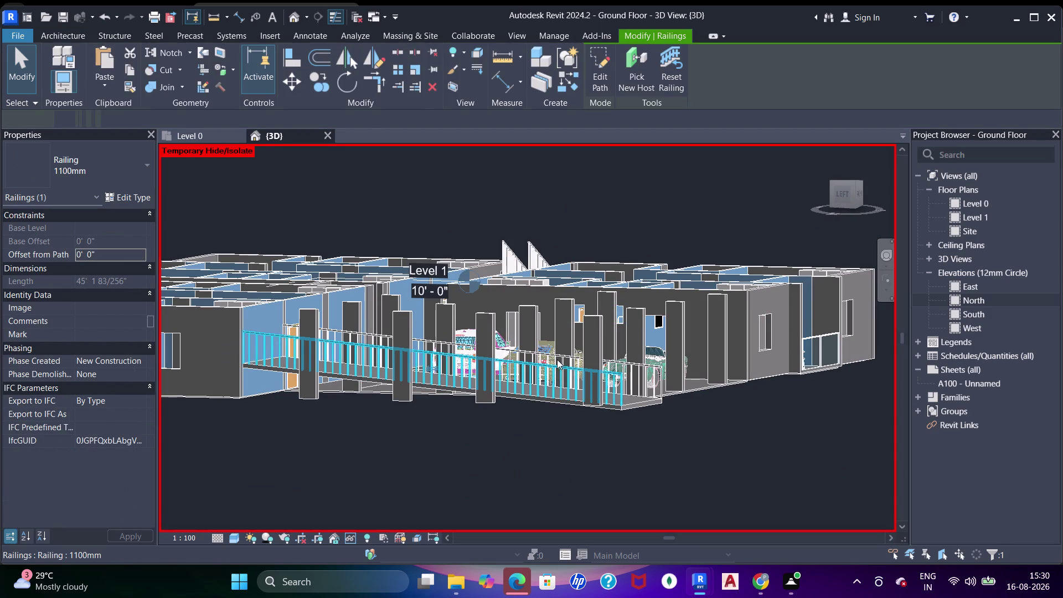
click(553, 357)
key(Delete)
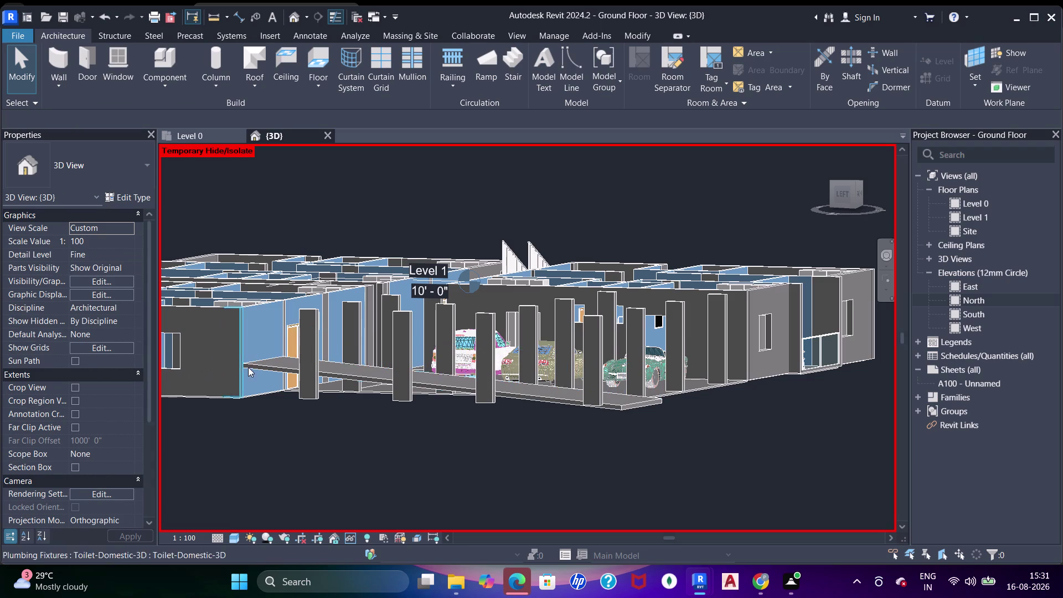
click(260, 363)
click(135, 201)
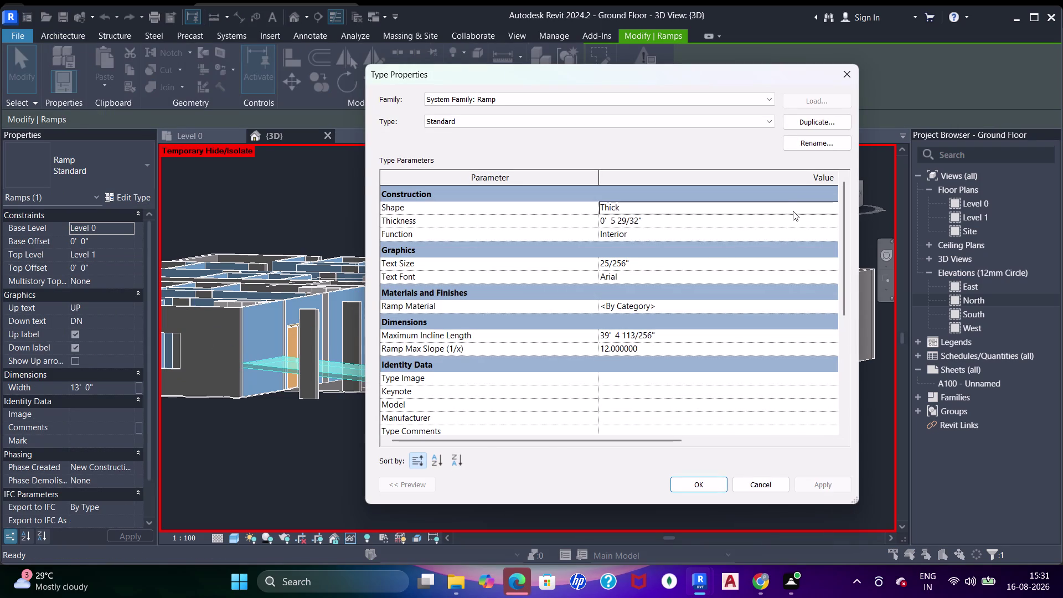
Give the Standard ramp type a Solid shape and Ramp Max Slope 1, then apply and OK.
click(792, 211)
click(823, 210)
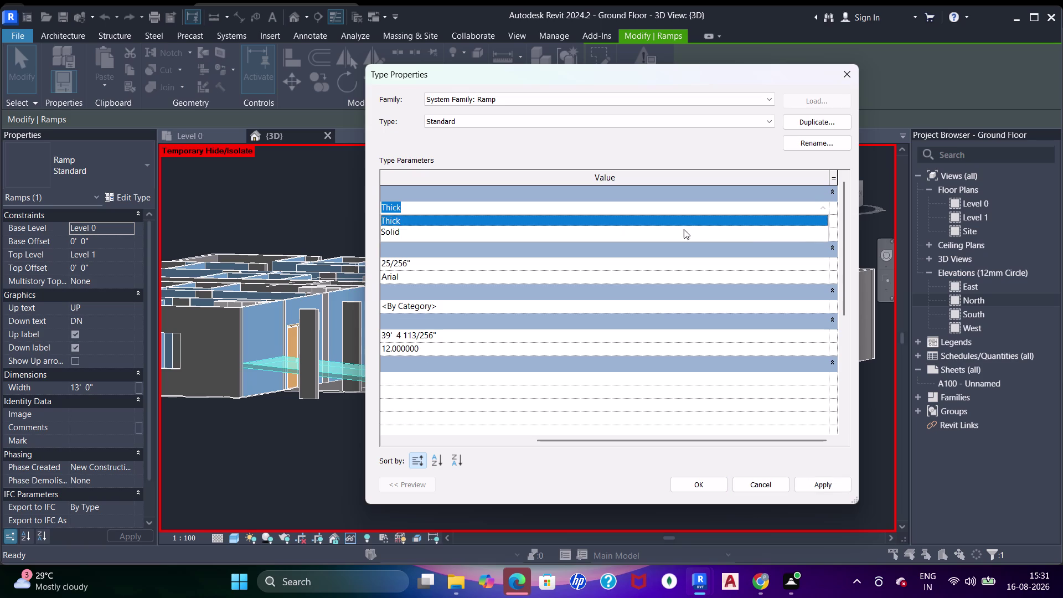
click(651, 228)
click(814, 479)
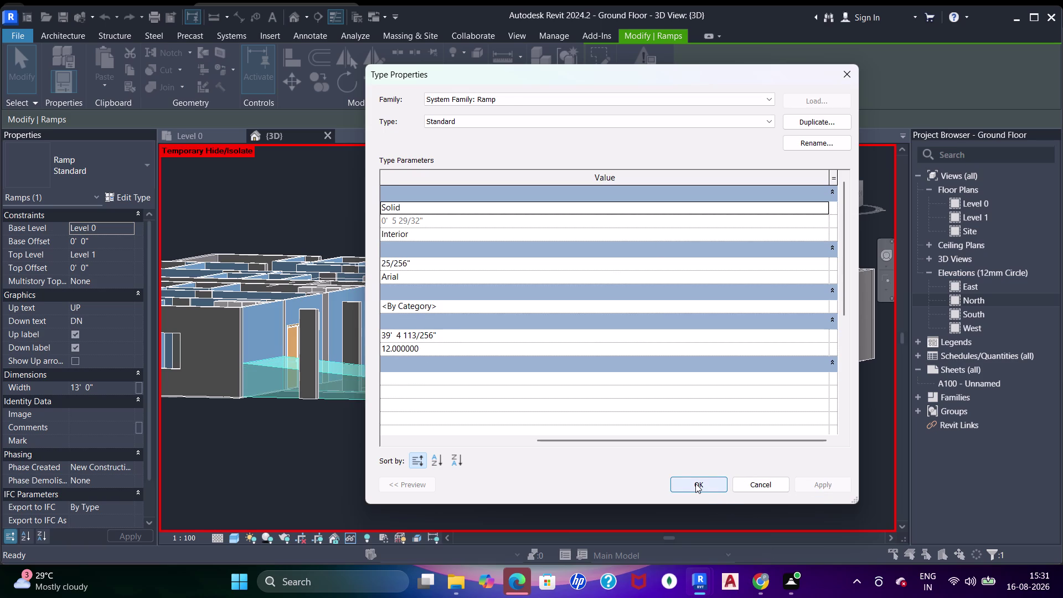
click(446, 351)
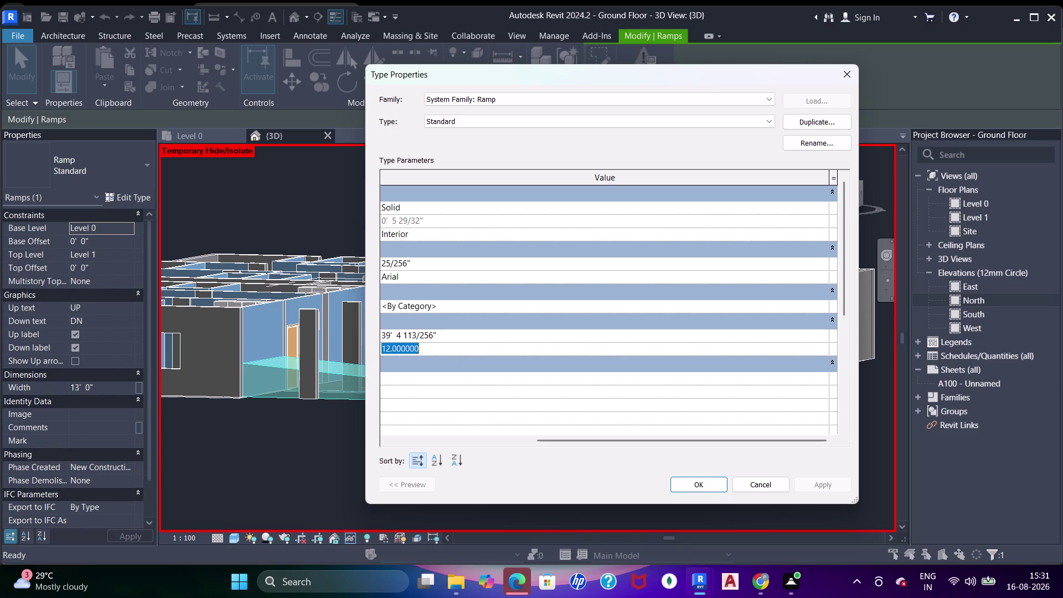
key(1)
key(Return)
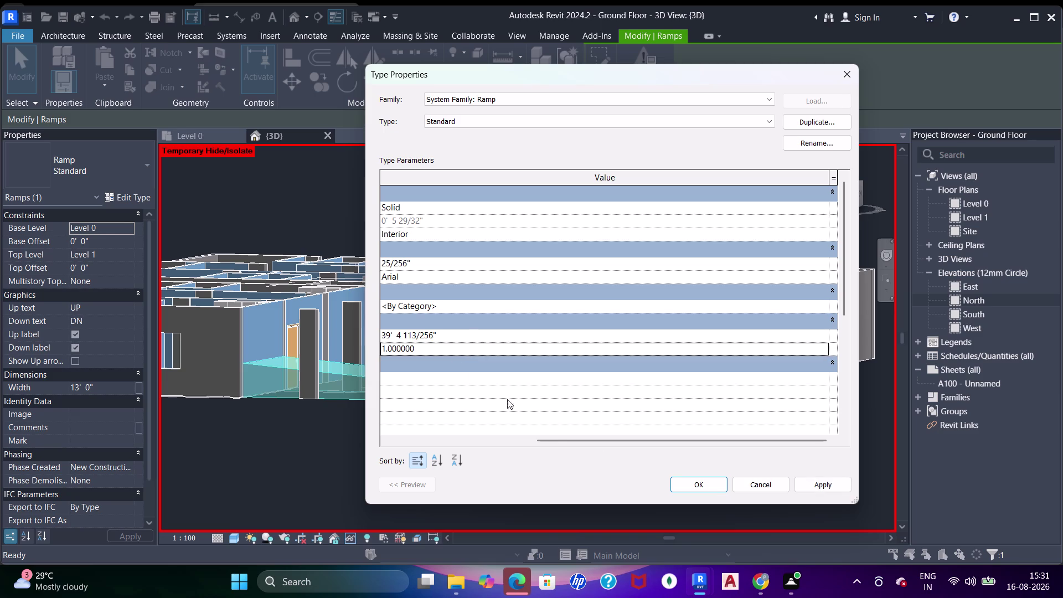
click(817, 484)
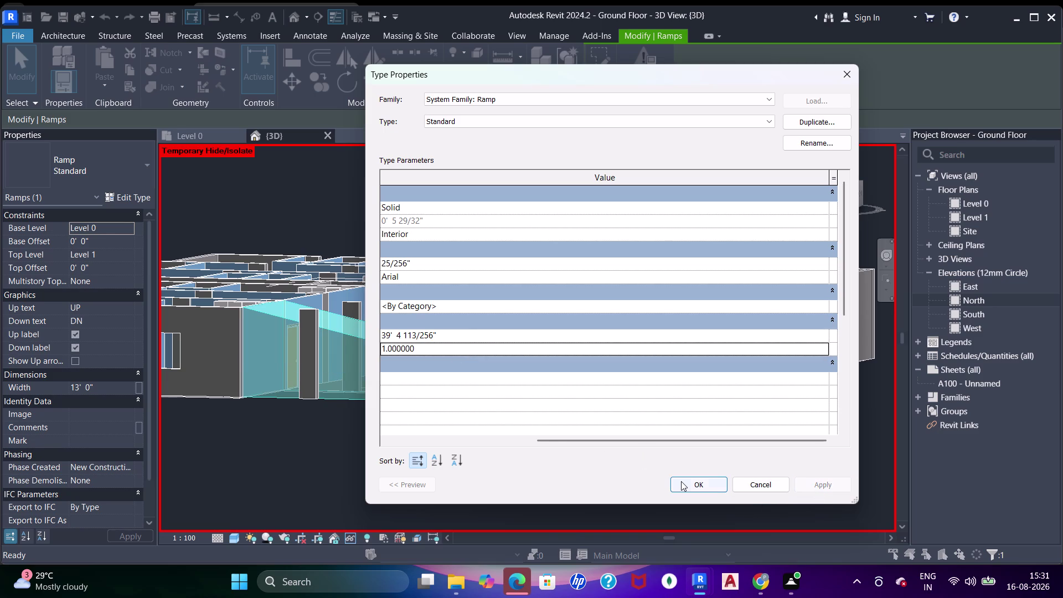
click(682, 481)
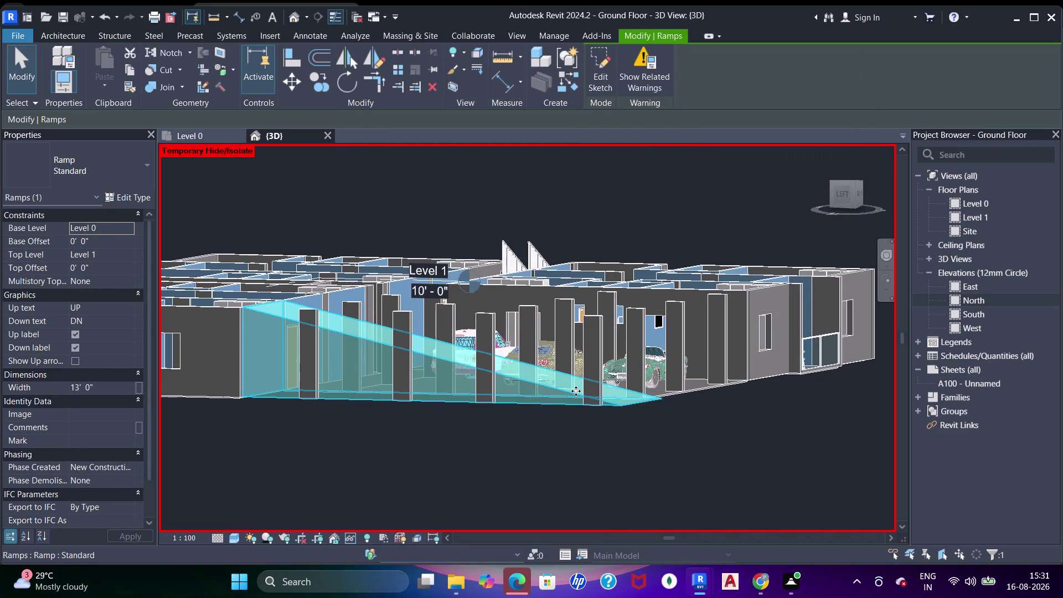
key(Escape)
key(Escape)
middle_click(717, 458)
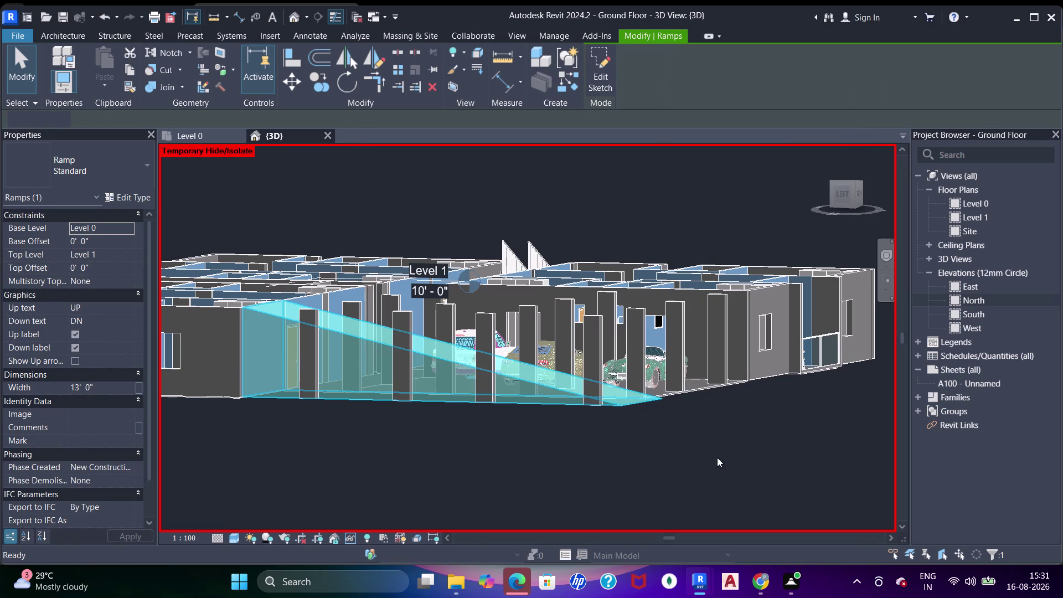
middle_drag(717, 457, 676, 483)
scroll(down, 3)
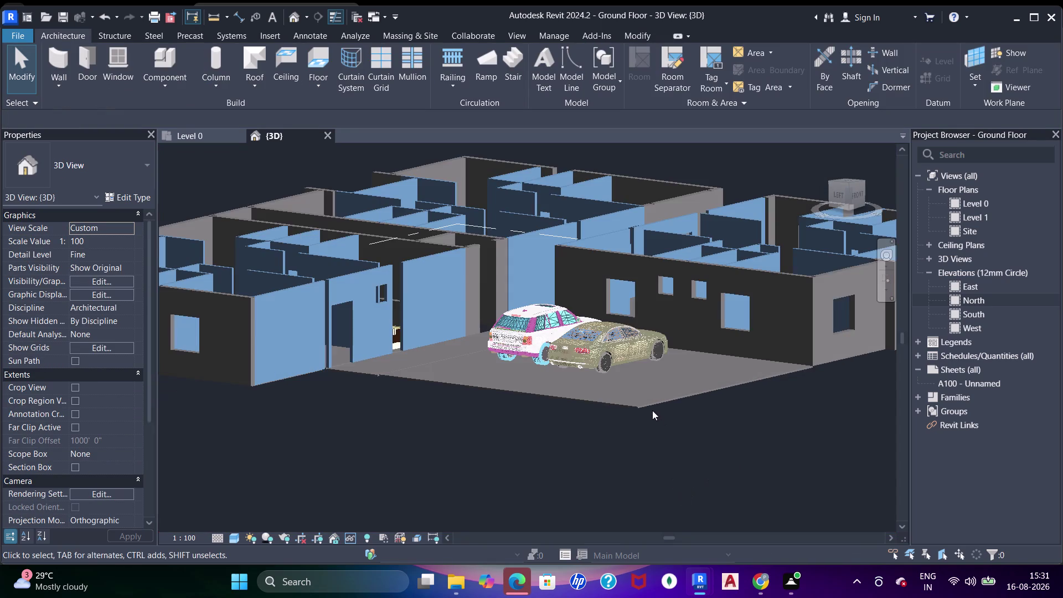
middle_drag(655, 410, 765, 360)
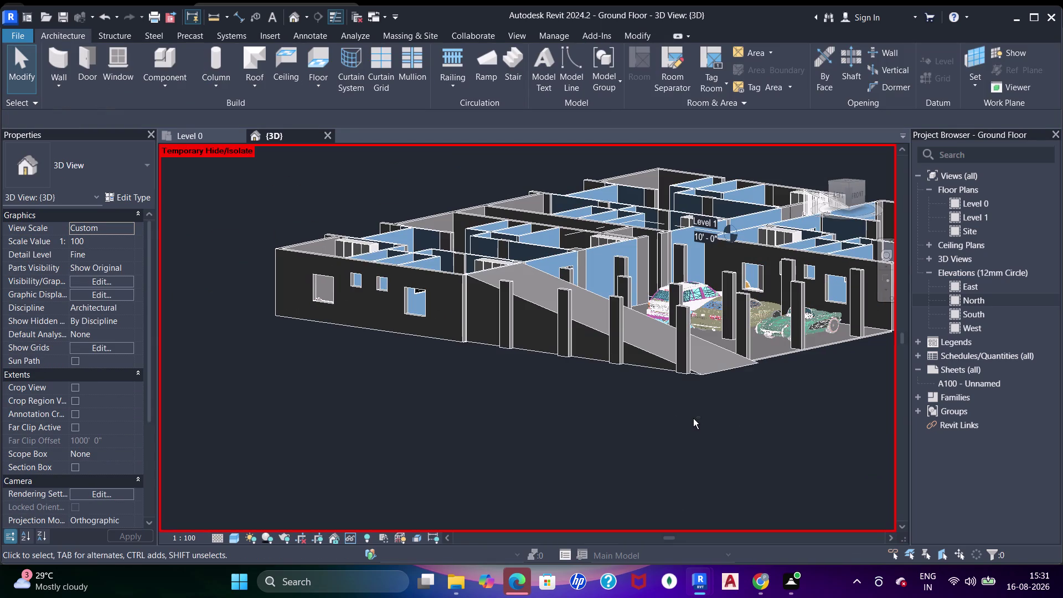
middle_drag(672, 459, 646, 478)
scroll(up, 3)
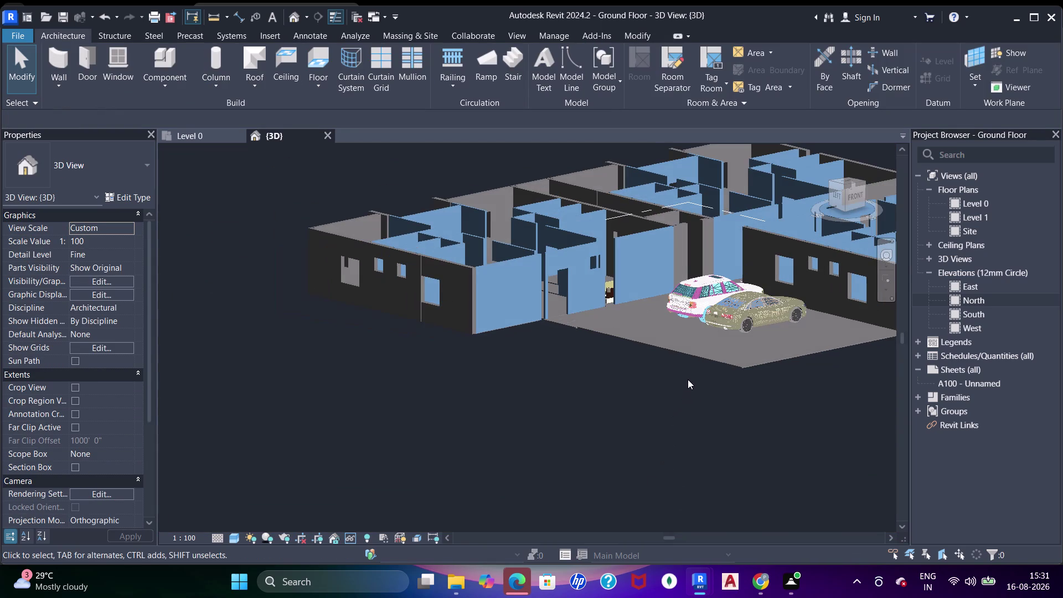
scroll(up, 3)
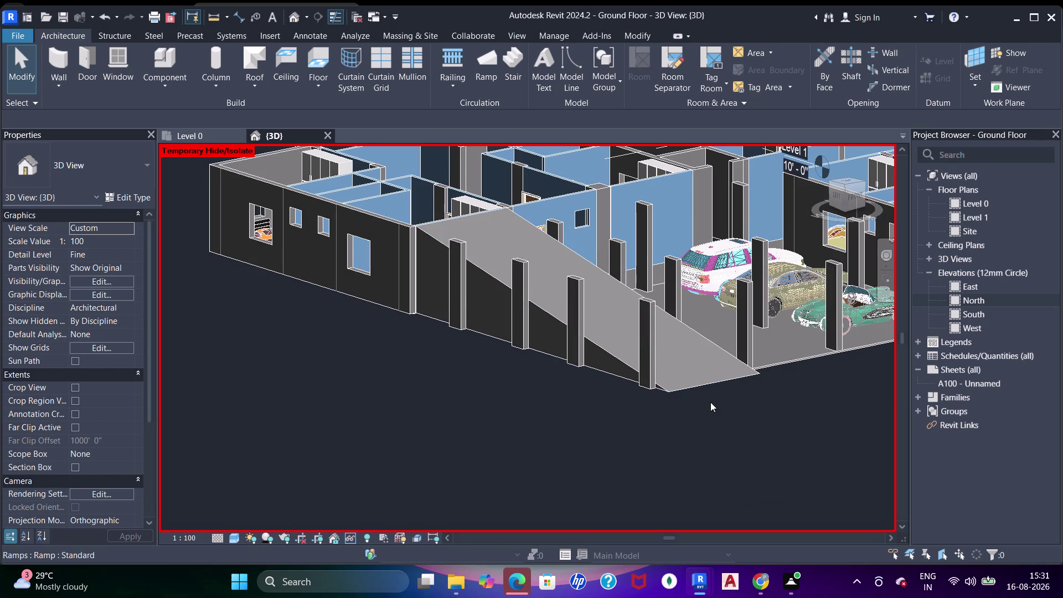
click(698, 376)
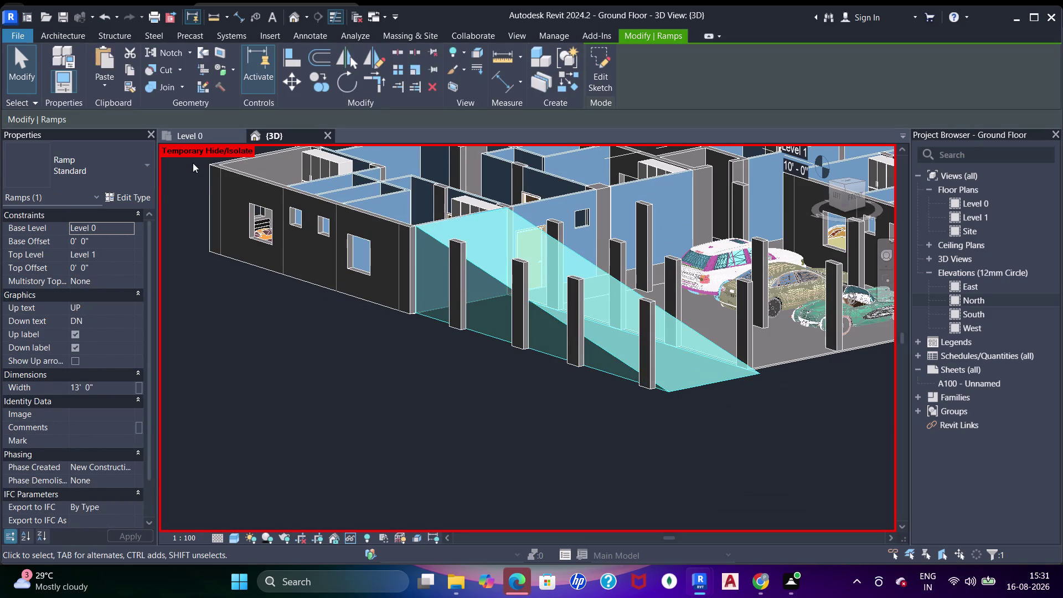
Change the Standard ramp type's maximum slope to 12, apply it and close Type Properties.
click(132, 192)
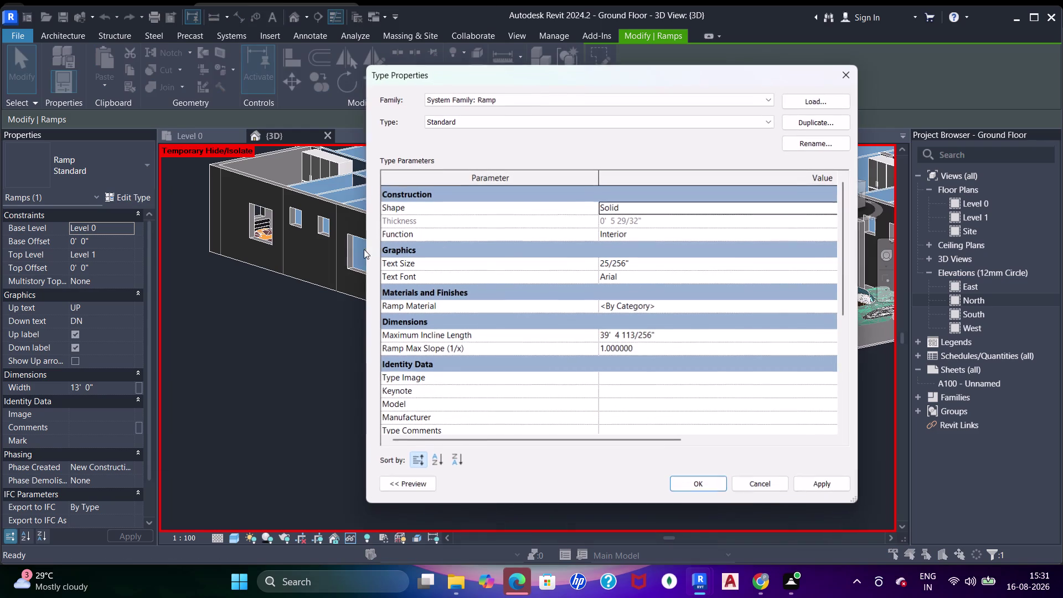
click(662, 354)
text(12)
key(Return)
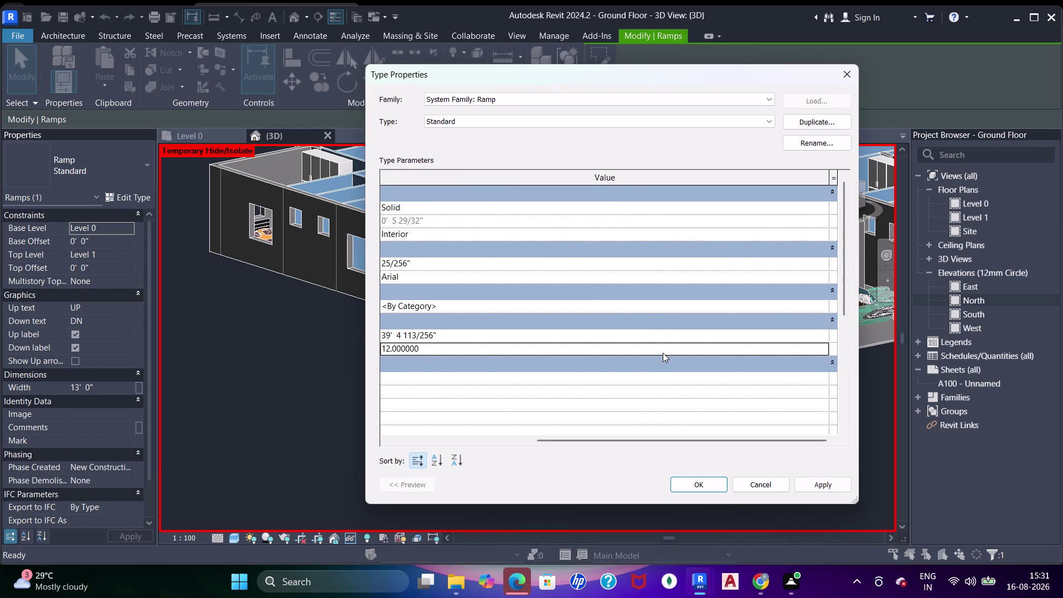
click(830, 483)
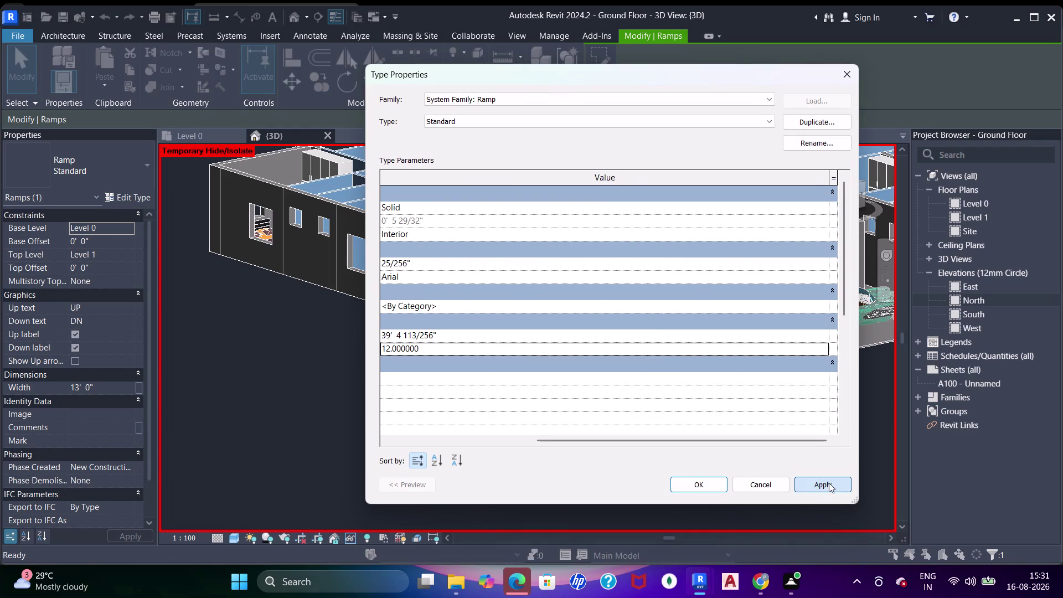
click(705, 482)
click(665, 337)
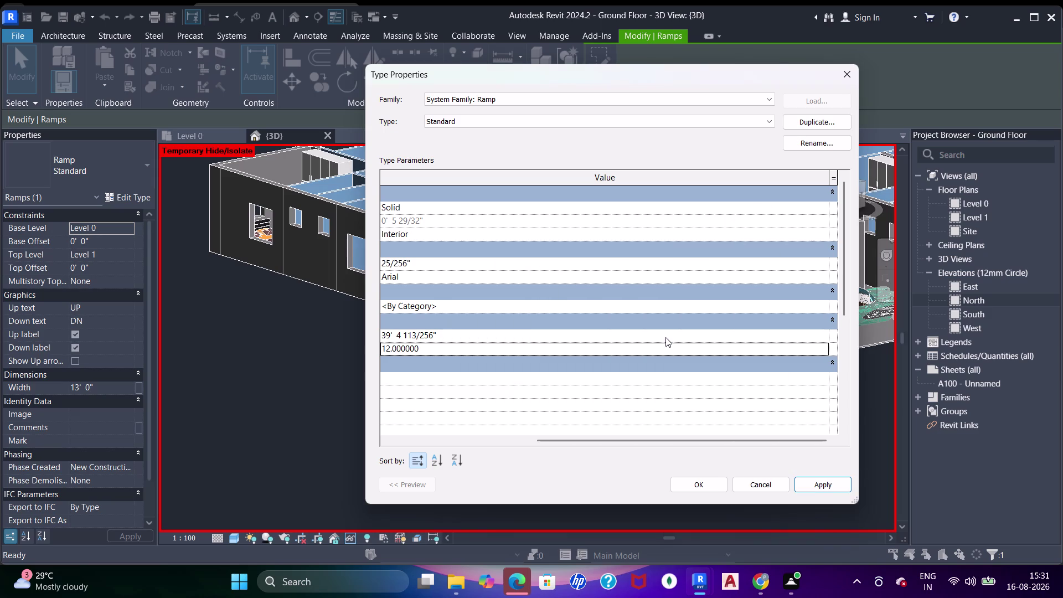
click(695, 485)
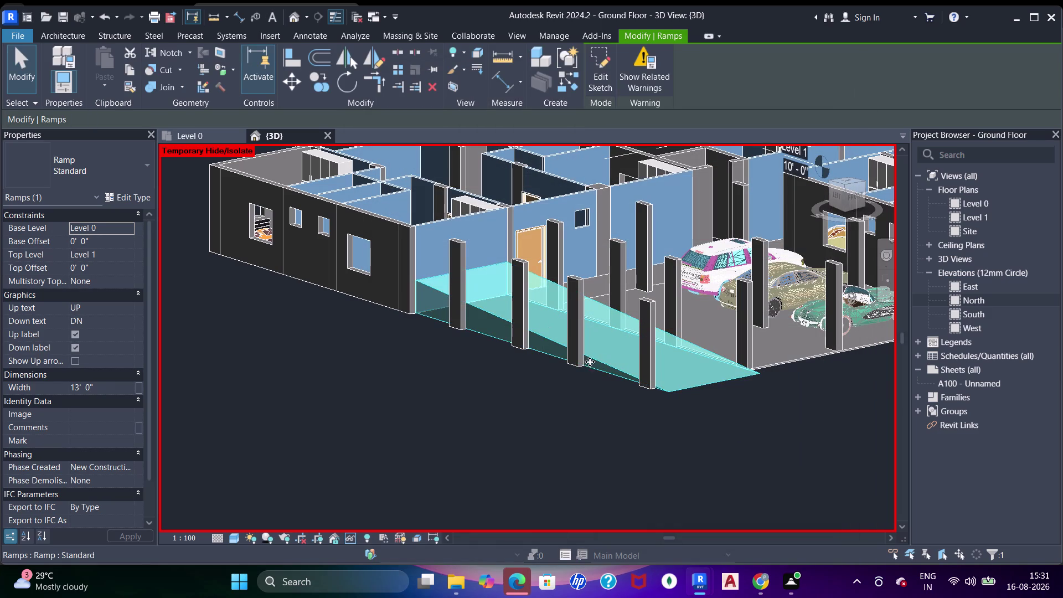
Reselect the ramp, toggle its Down label off and back on, then go to Level 0.
key(Escape)
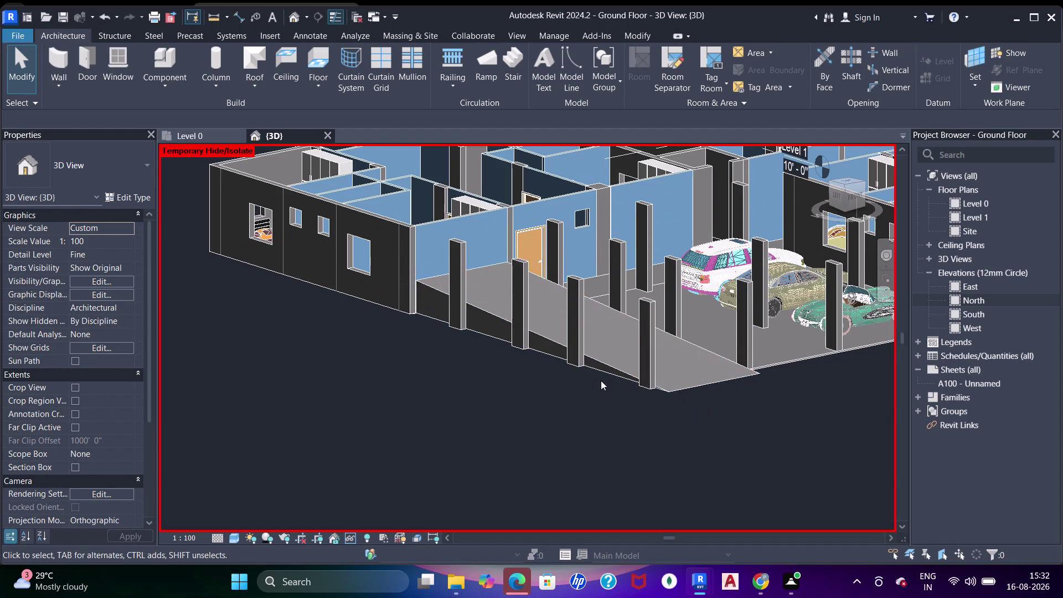
click(608, 370)
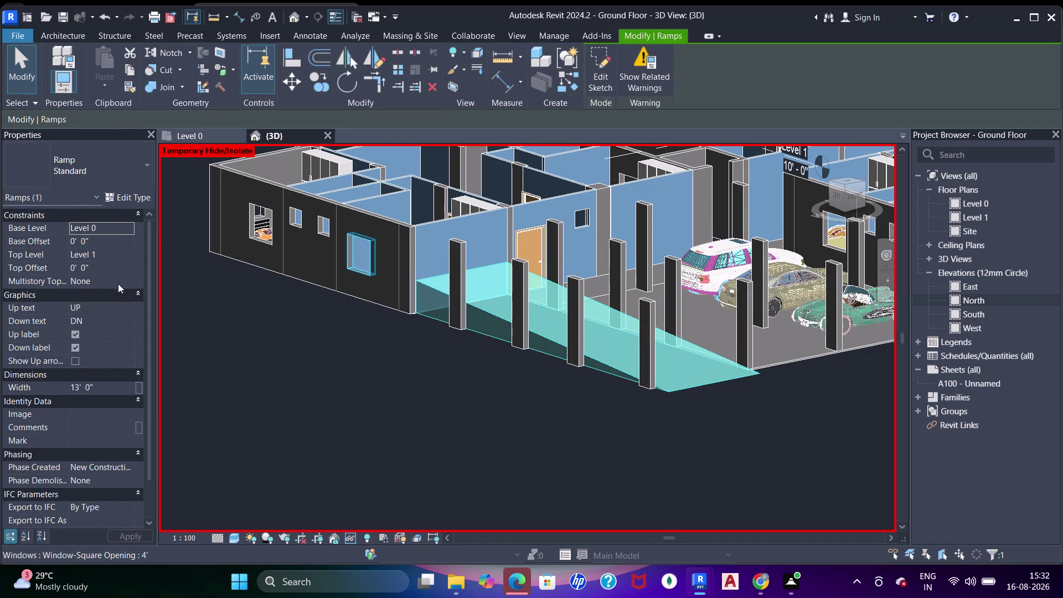
click(74, 349)
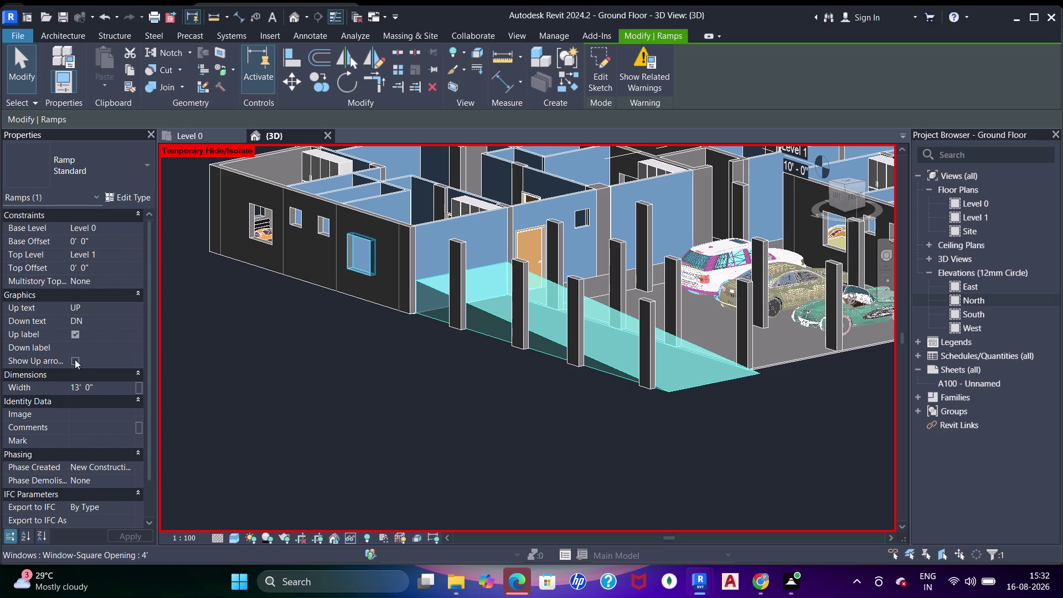
click(75, 347)
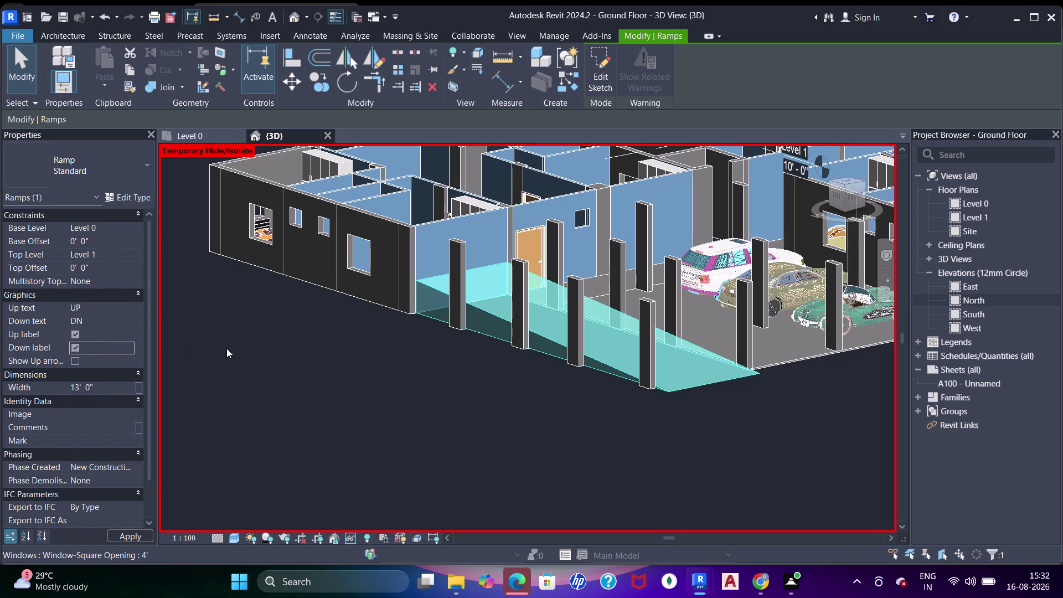
click(221, 138)
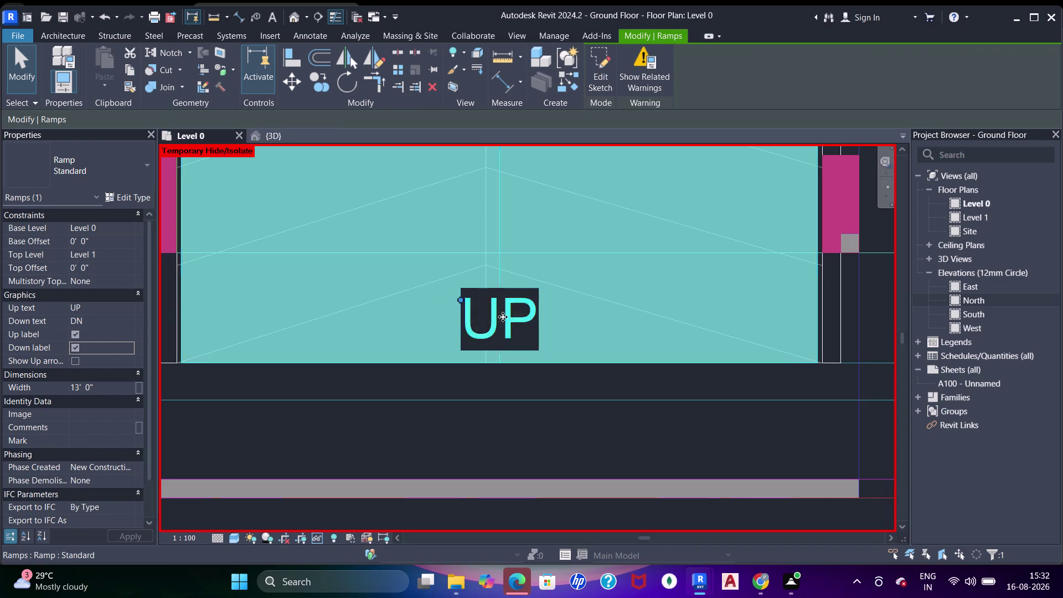
Zoom and pan along the whole ramp up to the rooms, then return to 3D.
click(518, 332)
scroll(down, 3)
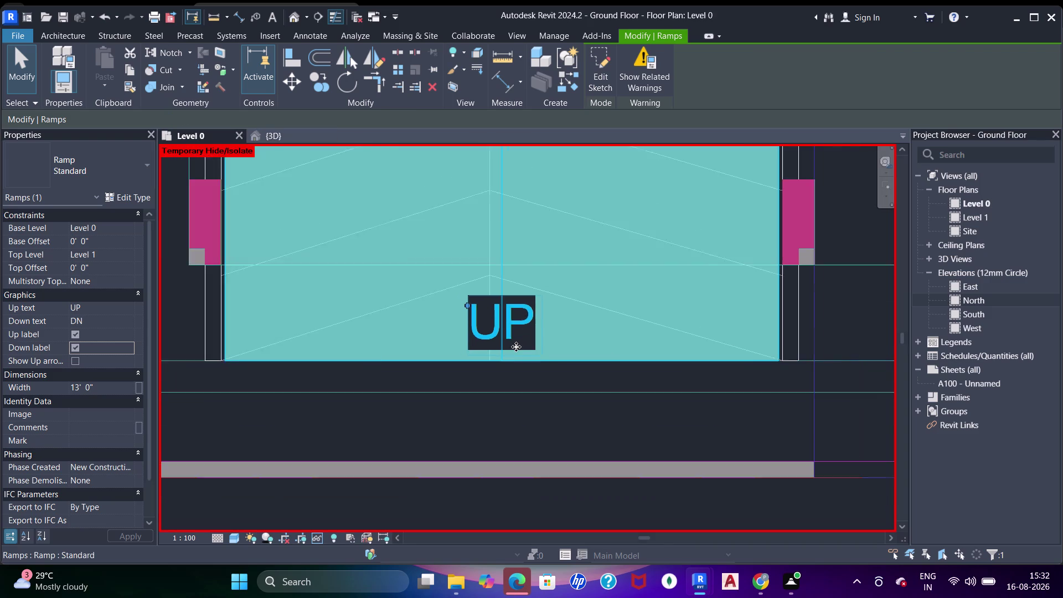
scroll(down, 3)
middle_drag(531, 279, 536, 426)
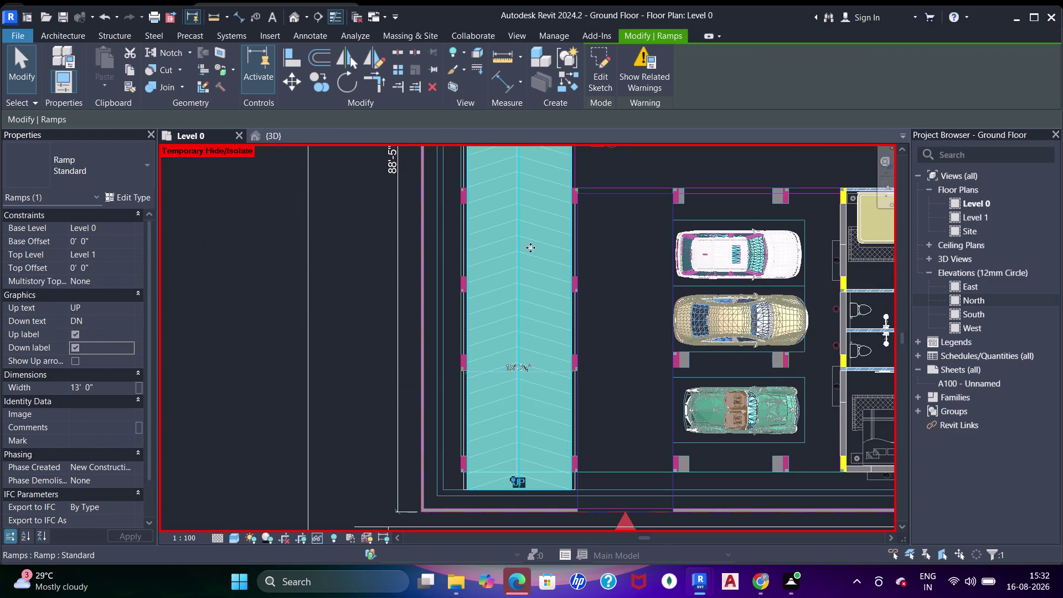
middle_drag(531, 249, 555, 435)
scroll(up, 3)
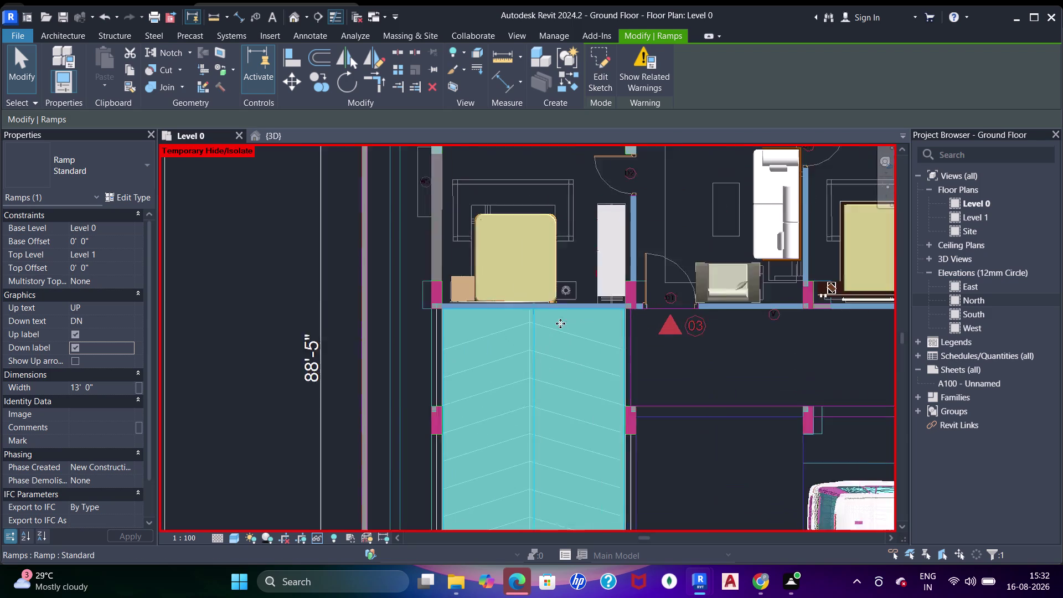
scroll(up, 3)
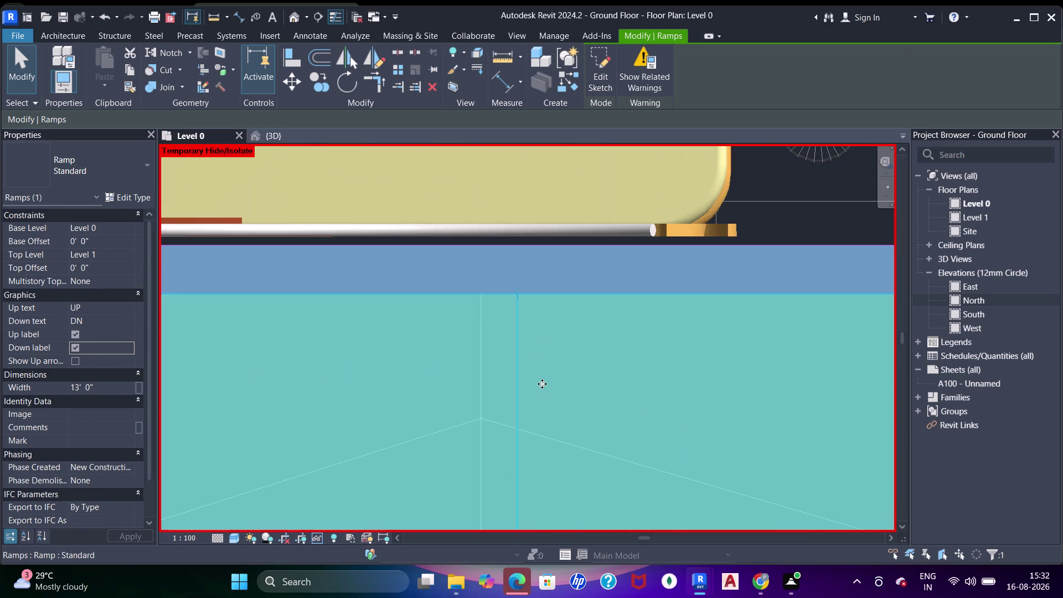
click(516, 290)
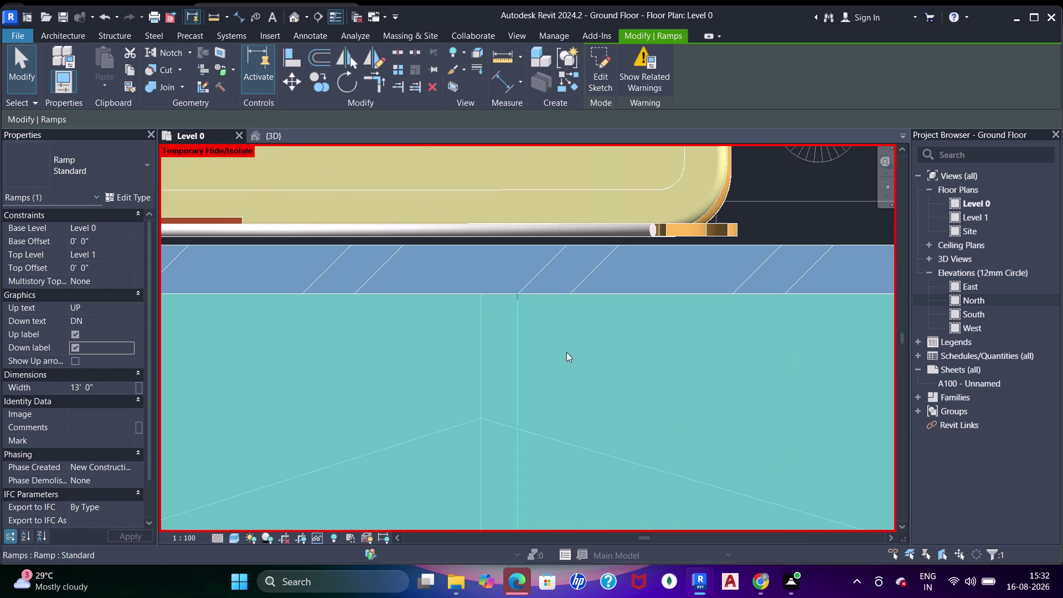
scroll(down, 3)
click(272, 136)
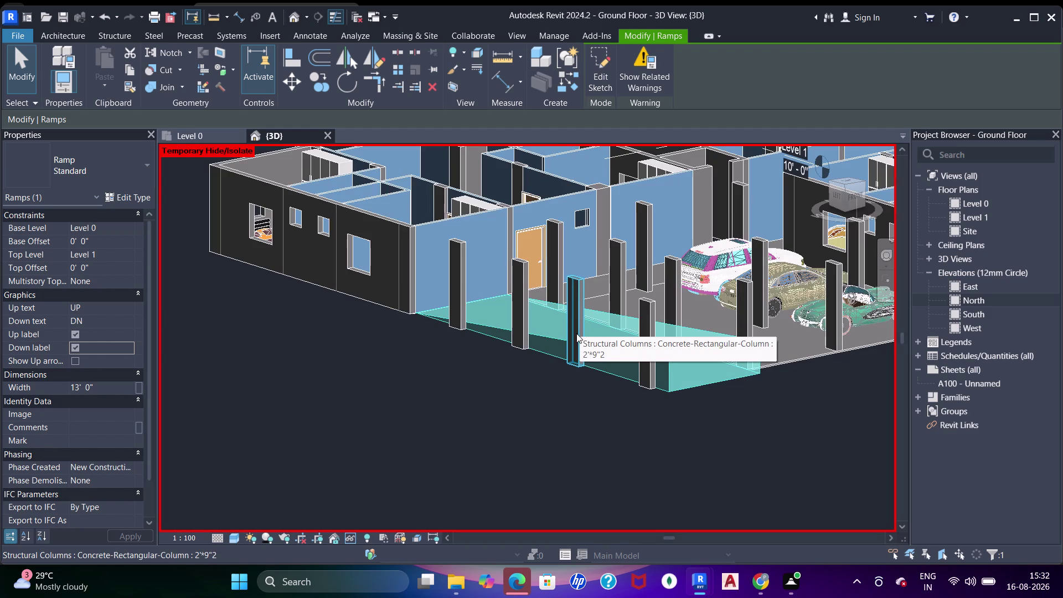
Clear the selection, then orbit and pan to the ramp's lower end beside the columns.
key(Escape)
key(Escape)
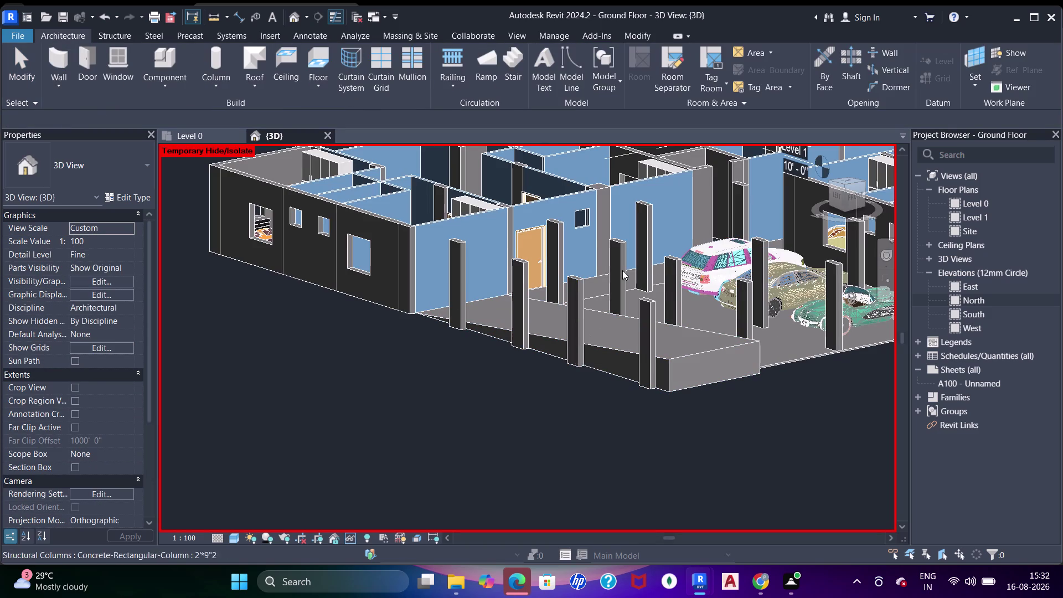
scroll(down, 3)
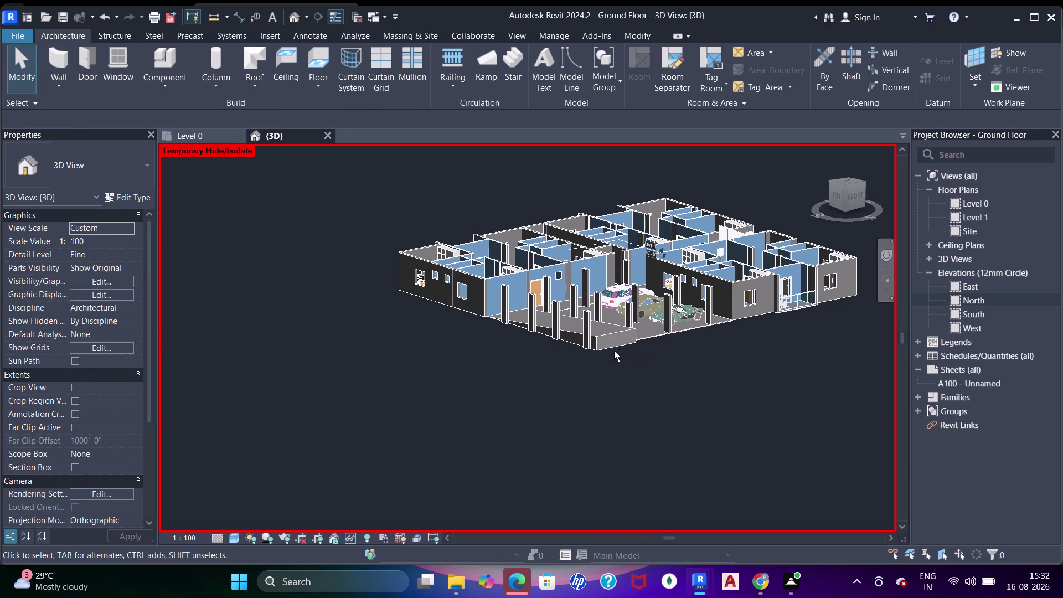
middle_drag(612, 351, 691, 403)
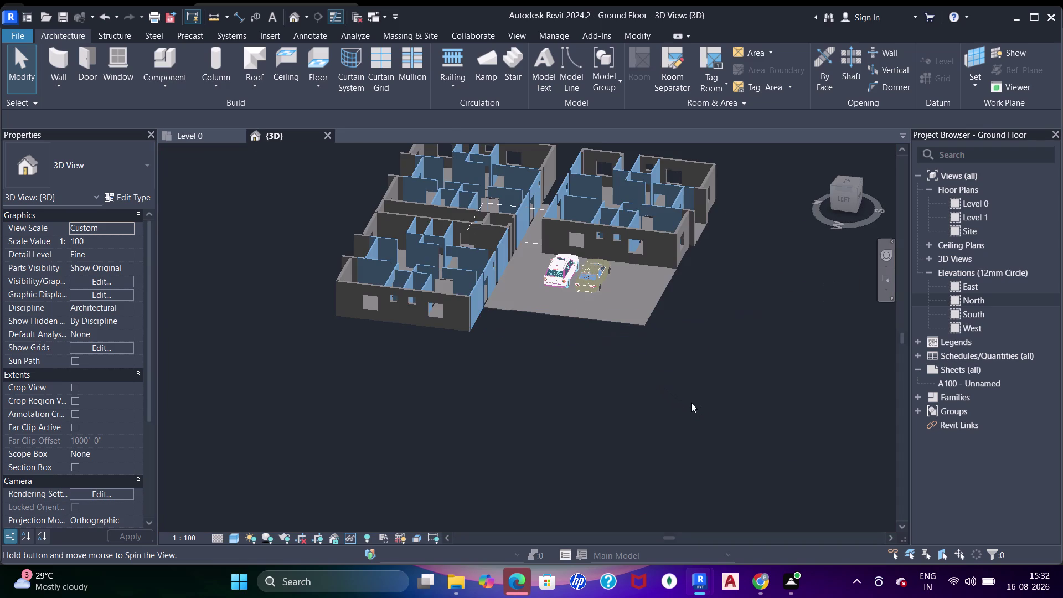
scroll(up, 3)
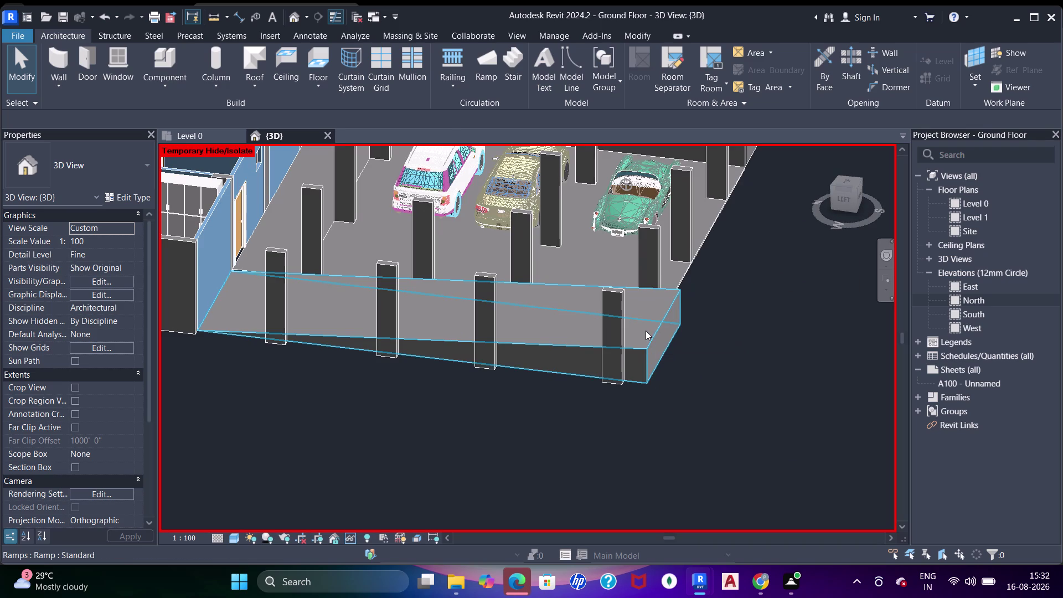
middle_drag(680, 317, 685, 344)
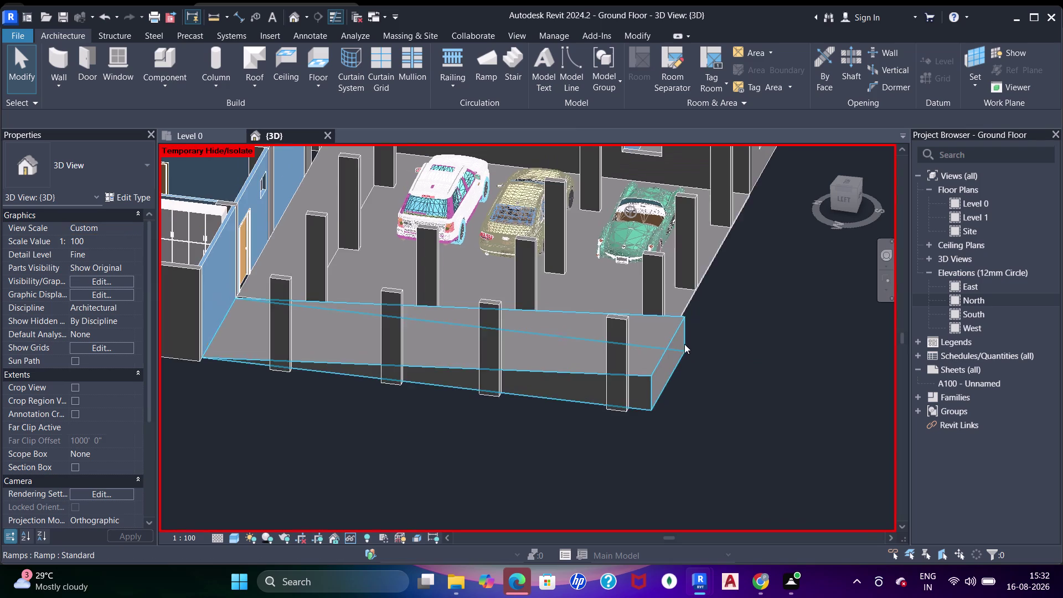
scroll(down, 3)
middle_drag(691, 348, 690, 356)
Pan across the green car, parked cars and columns, then back to the ramp.
scroll(up, 3)
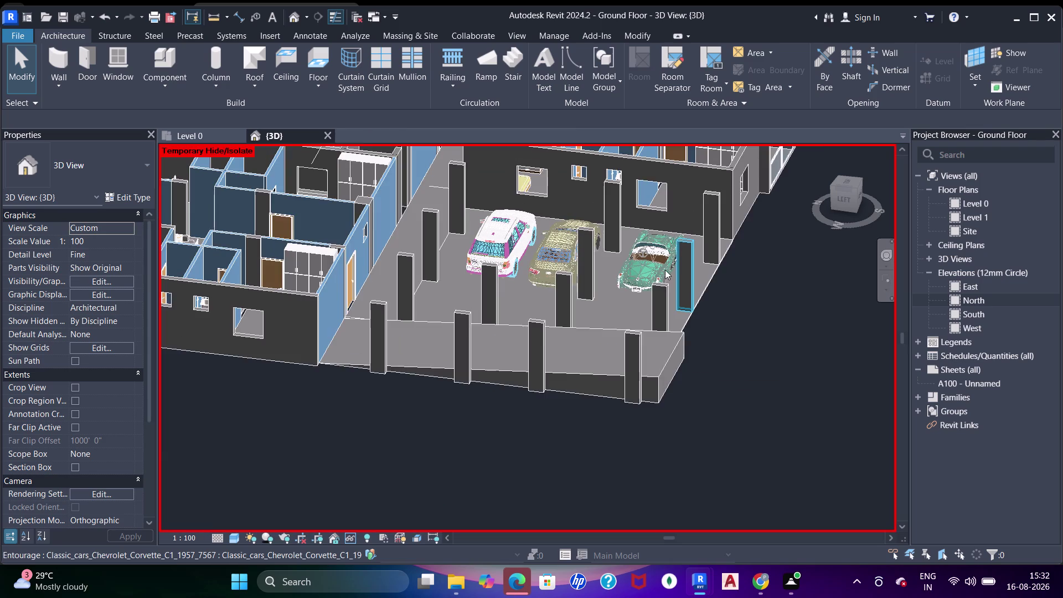
scroll(up, 3)
middle_drag(702, 329, 702, 330)
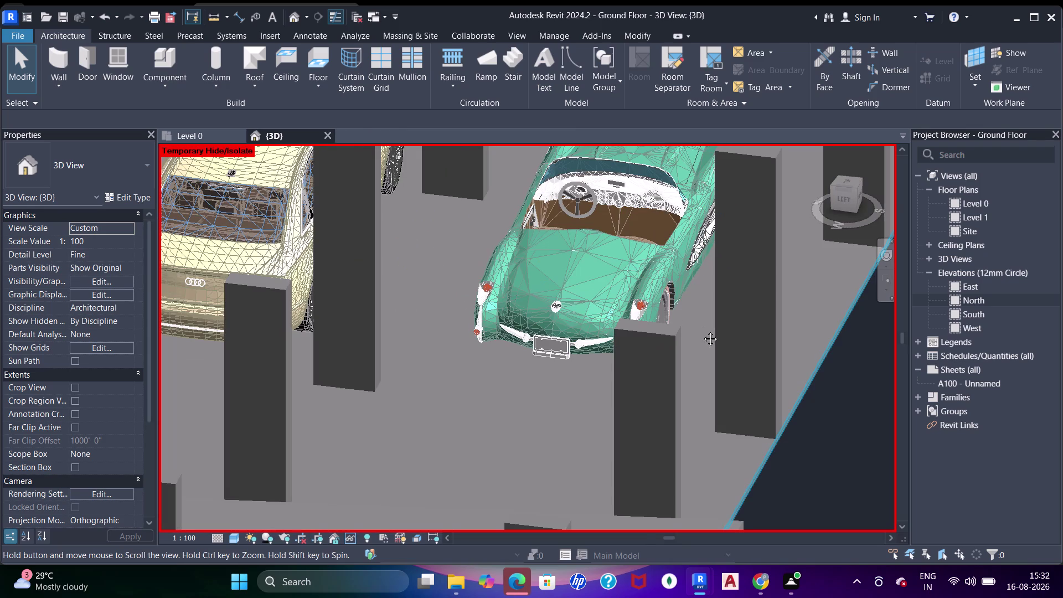
middle_drag(703, 331, 709, 319)
middle_drag(703, 315, 703, 309)
scroll(down, 3)
middle_drag(602, 374, 602, 347)
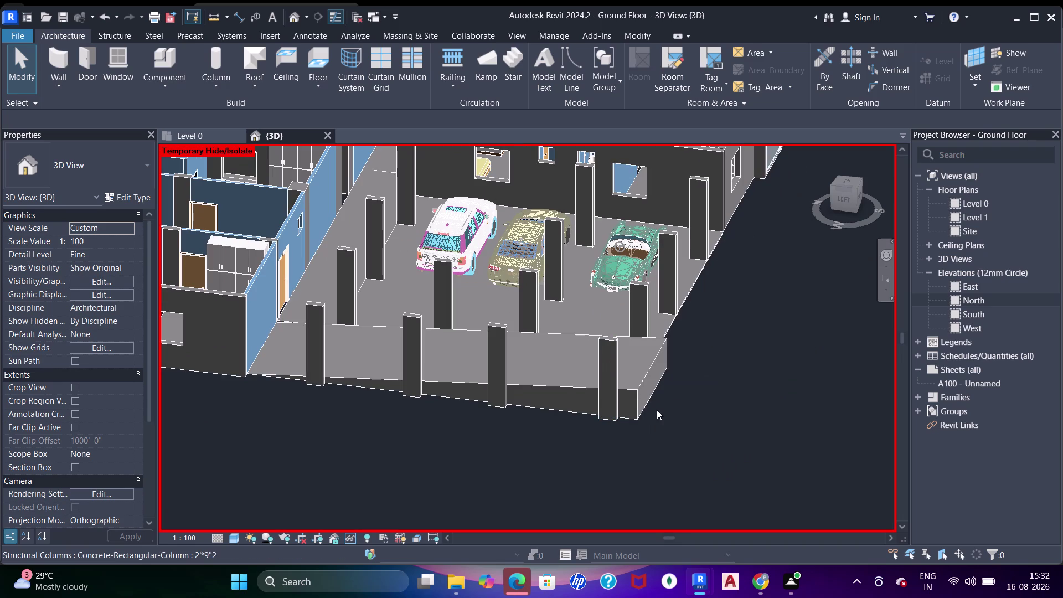
Zoom out over the whole parking level, then switch to the Level 0 plan.
scroll(down, 3)
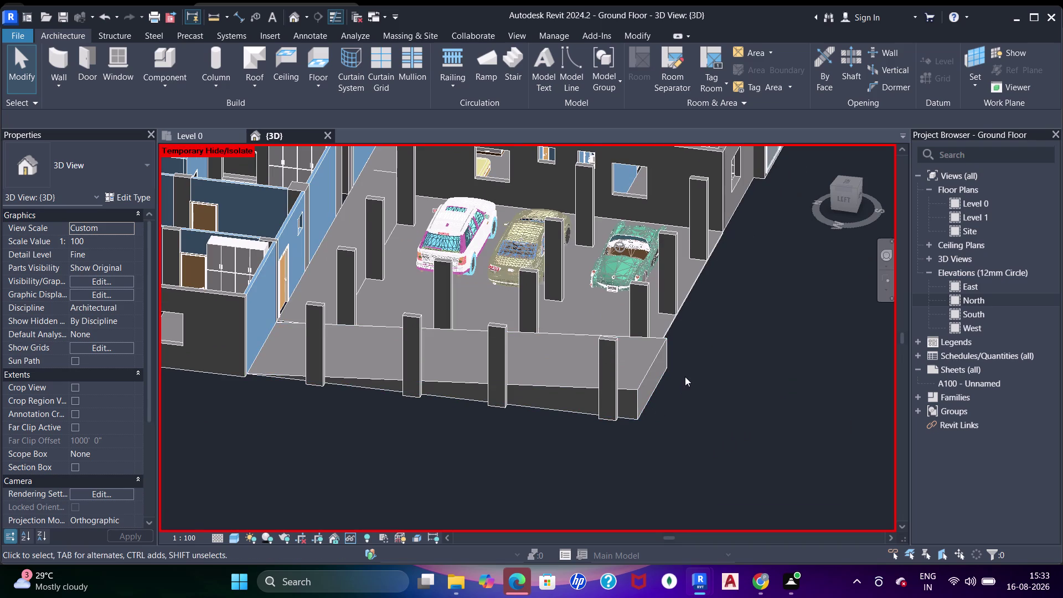
scroll(down, 3)
scroll(up, 3)
middle_click(677, 359)
middle_drag(683, 365, 682, 381)
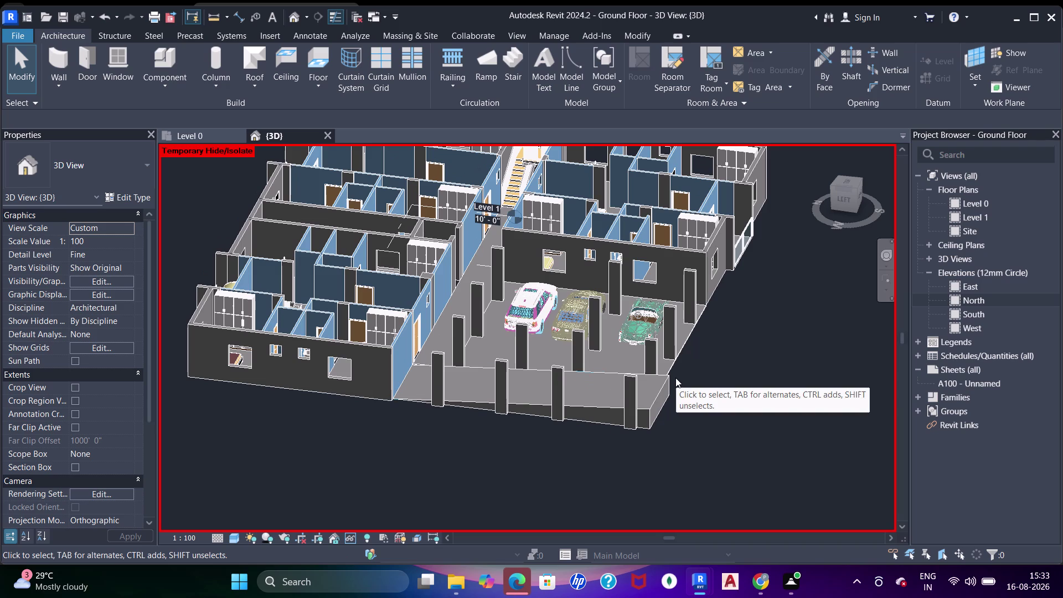
click(200, 139)
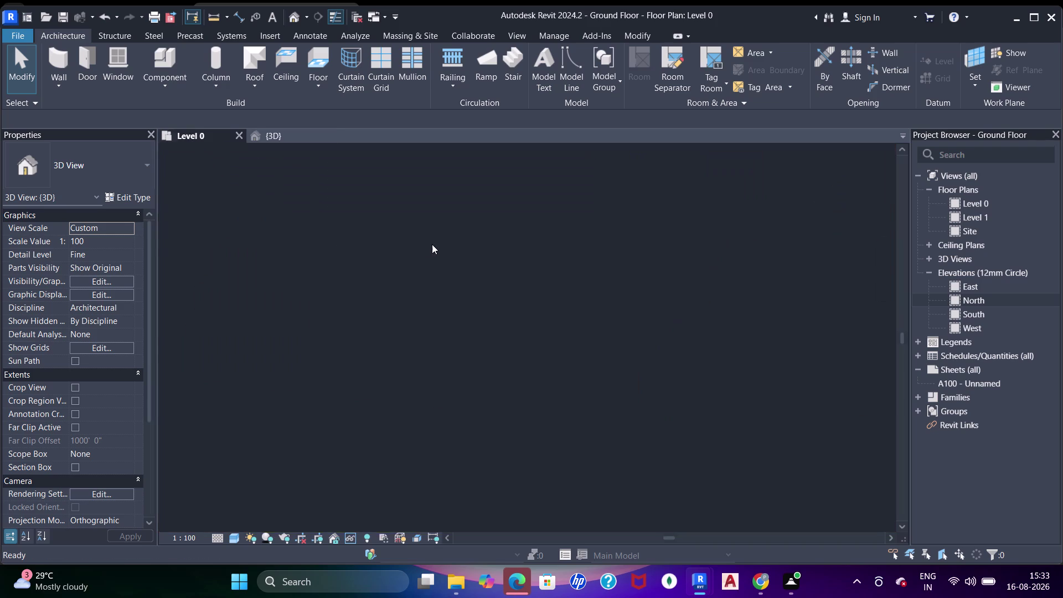
Zoom and pan the Level 0 plan along the ramp to the parking bays with cars.
scroll(down, 3)
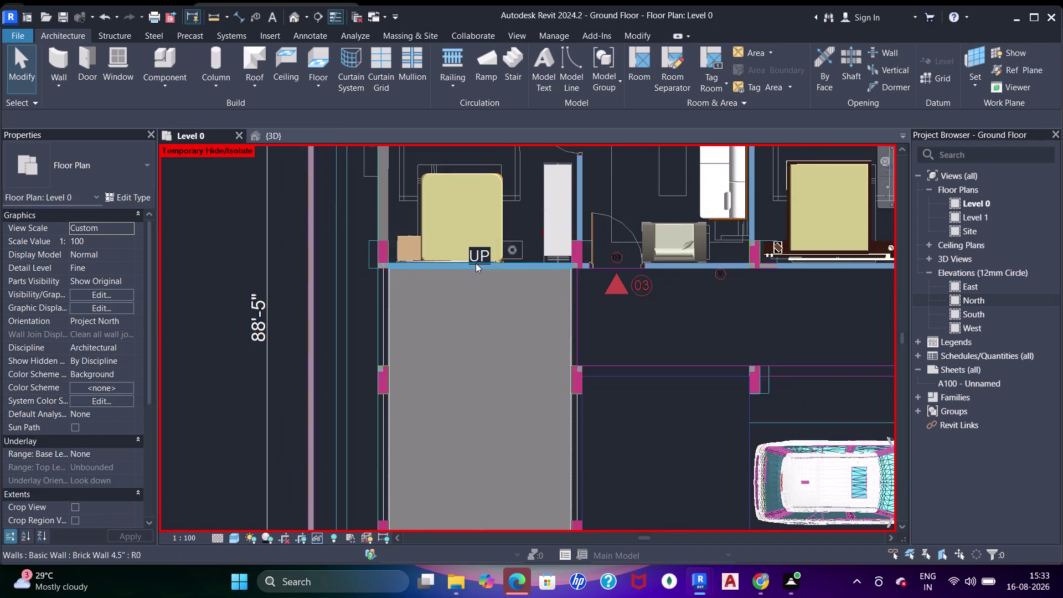
scroll(up, 3)
scroll(down, 3)
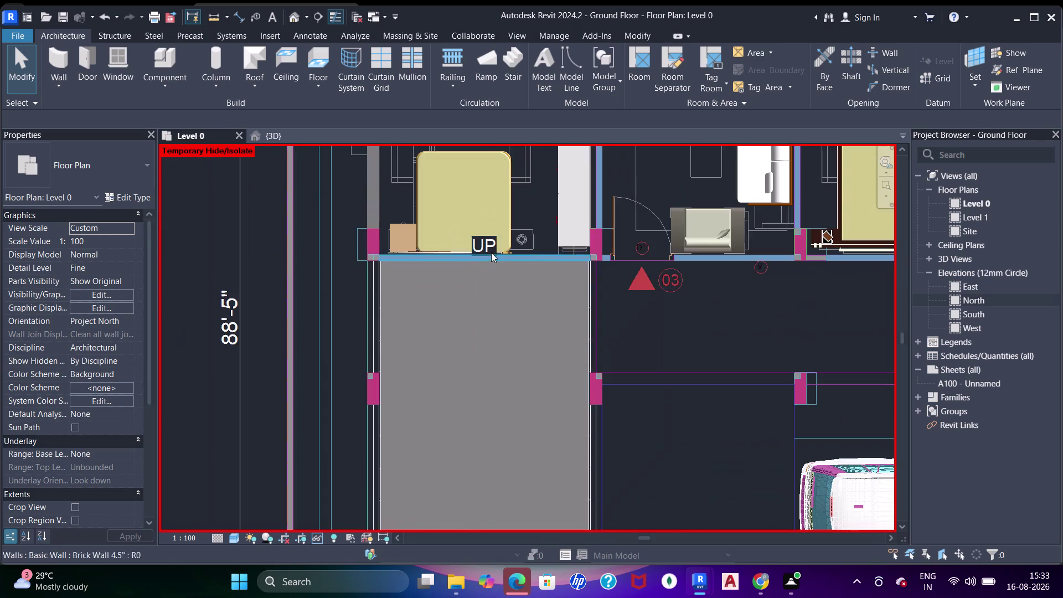
scroll(down, 3)
middle_drag(503, 251, 494, 268)
middle_drag(560, 321, 477, 285)
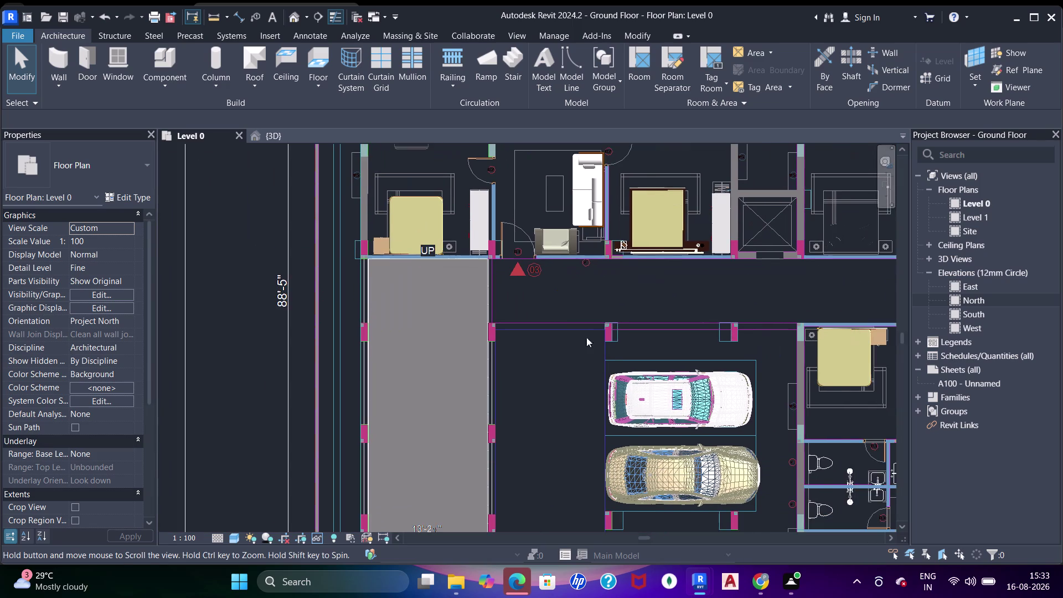
middle_drag(574, 346, 591, 235)
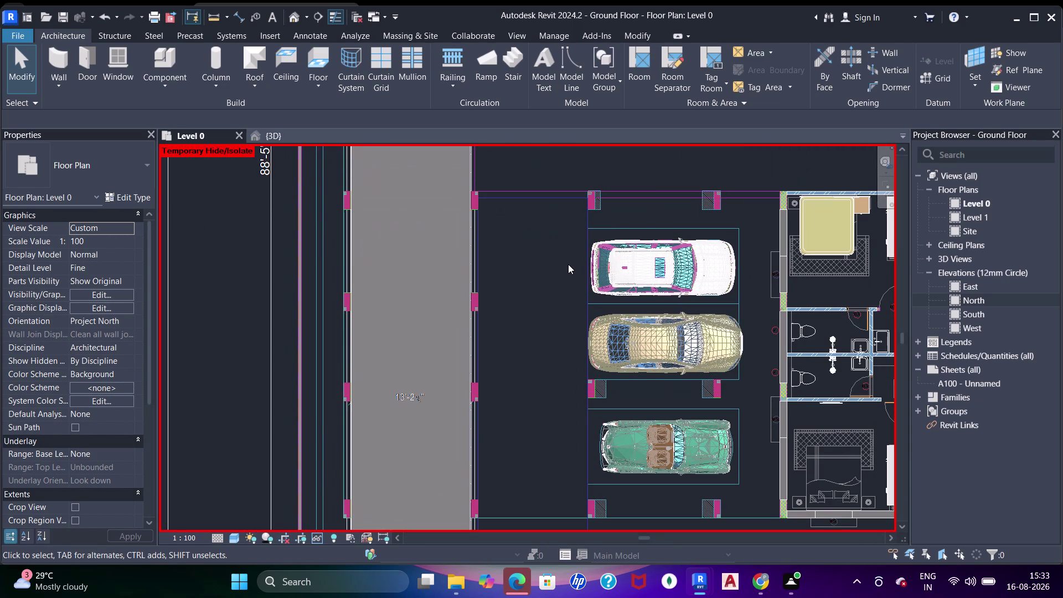
Cancel any active command and enter VG for Visibility/Graphic Overrides.
key(s)
key(d)
text(vg)
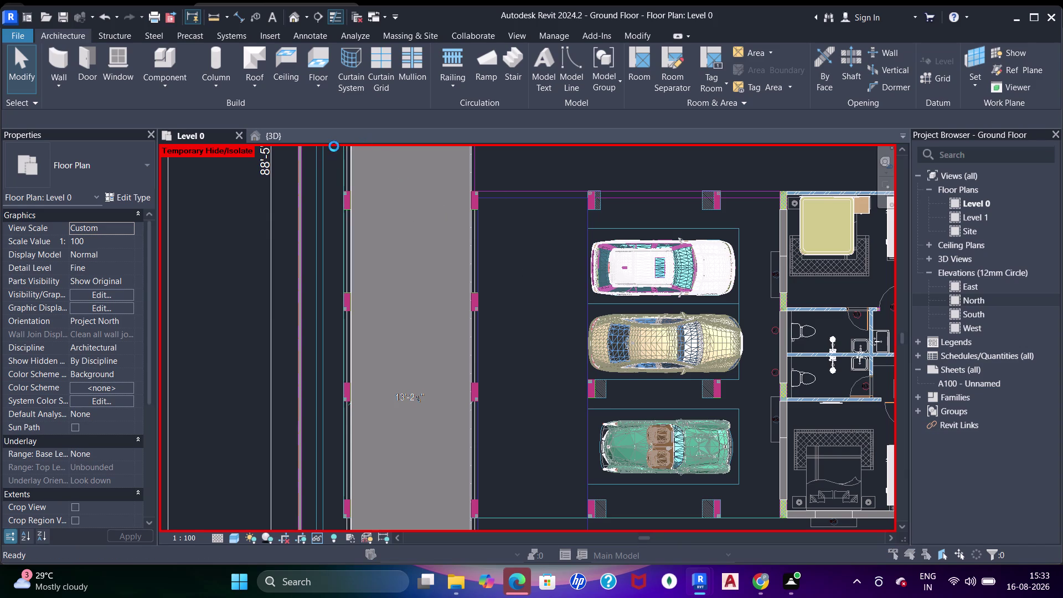
click(423, 144)
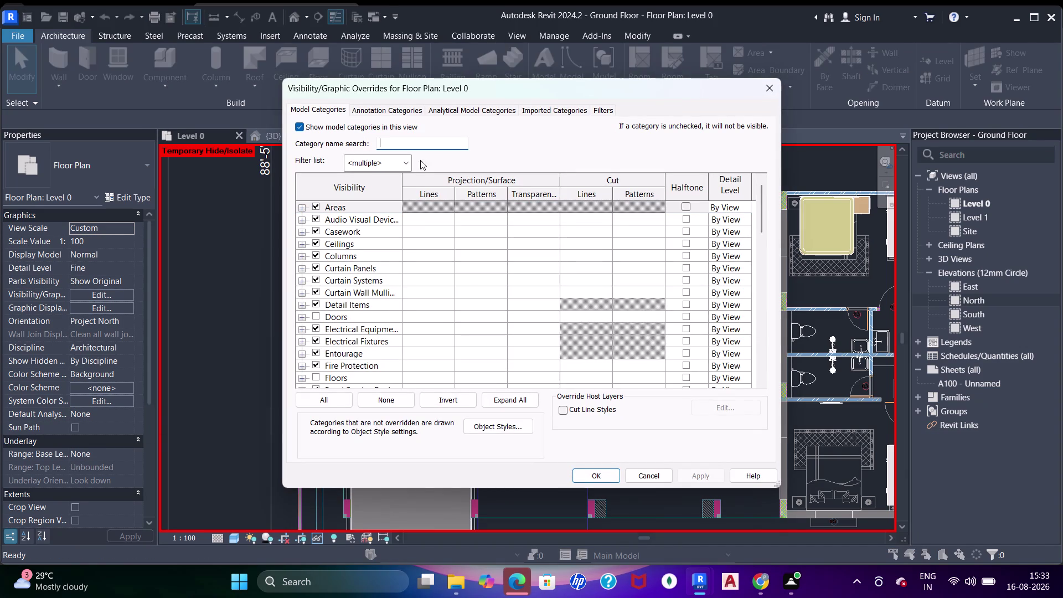
Filter the visibility categories for 'fur', then close the overrides dialog.
text(fu)
key(r)
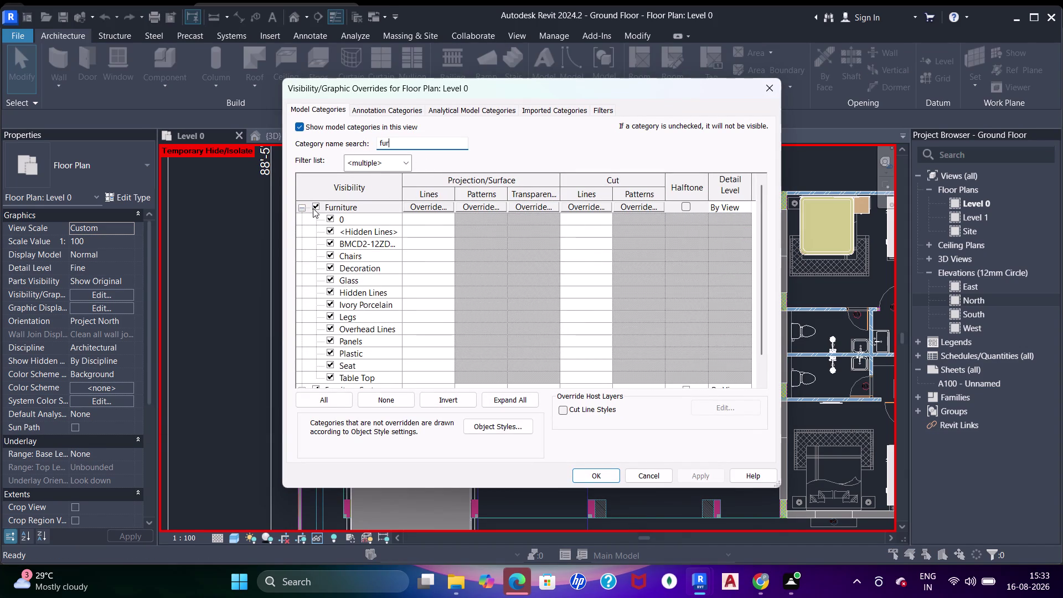
drag(315, 207, 321, 206)
click(597, 471)
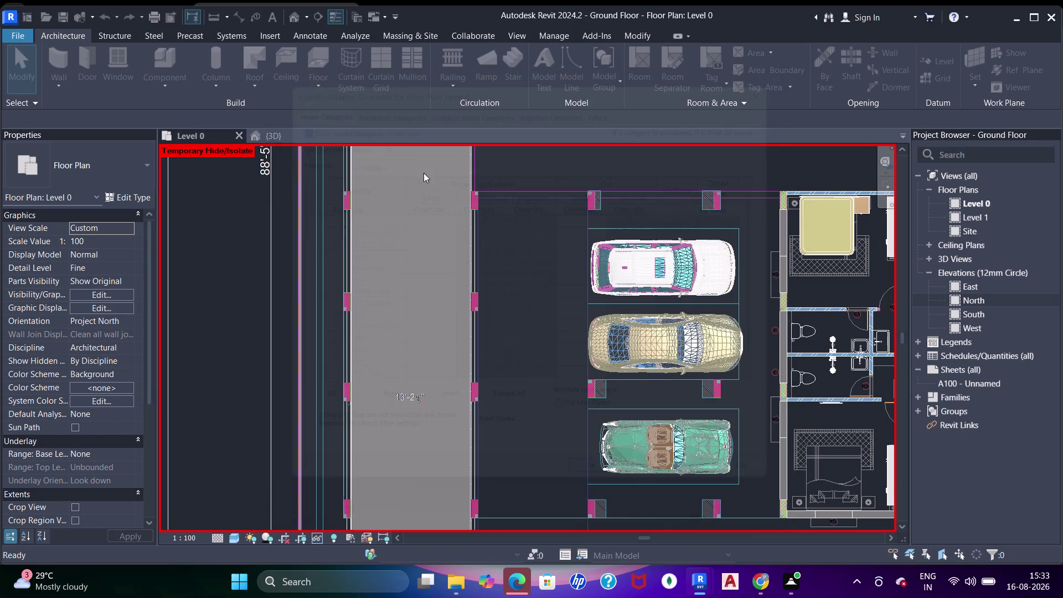
Reopen Visibility/Graphic Overrides with VG and search model and annotation categories for 'car'.
text(vg)
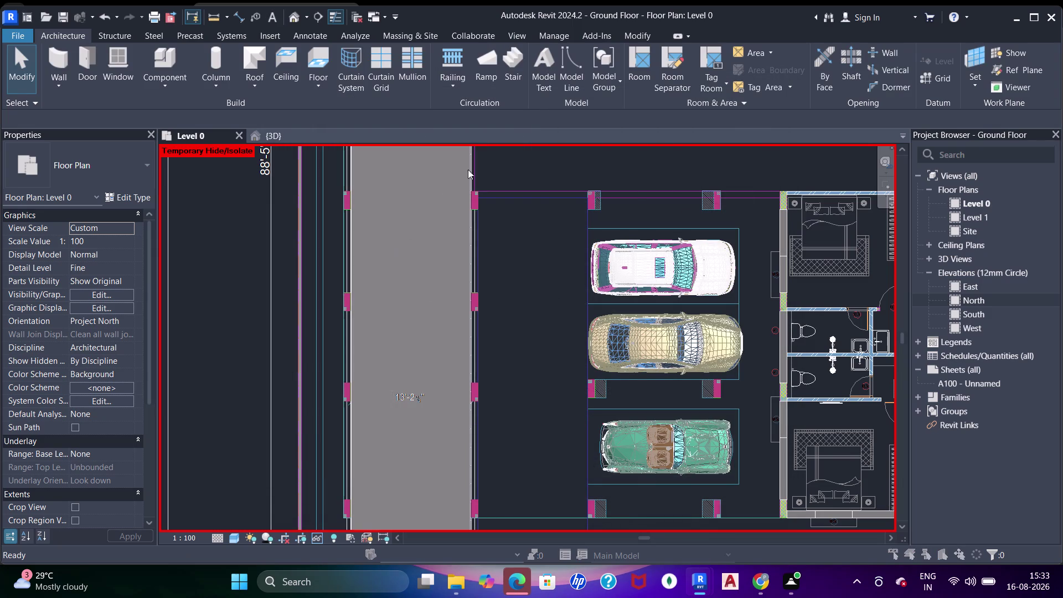
click(396, 145)
key(c)
key(a)
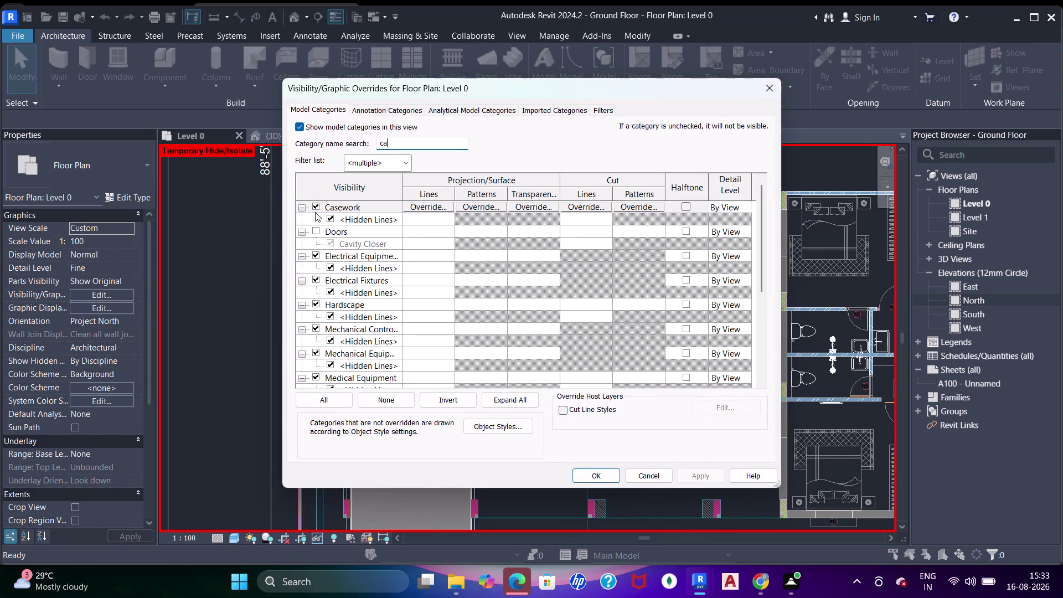
key(r)
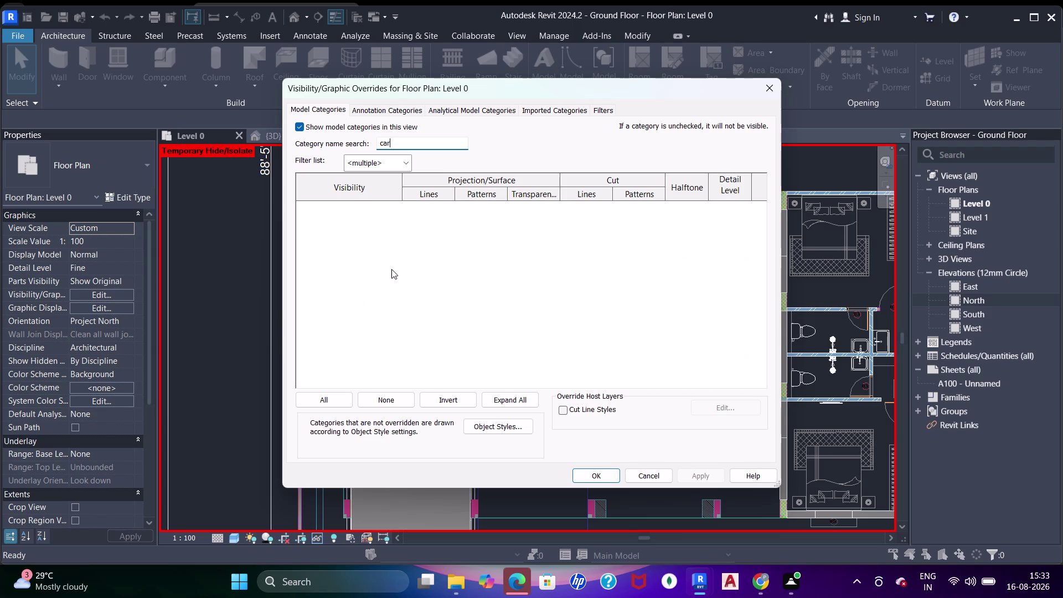
key(s)
click(403, 111)
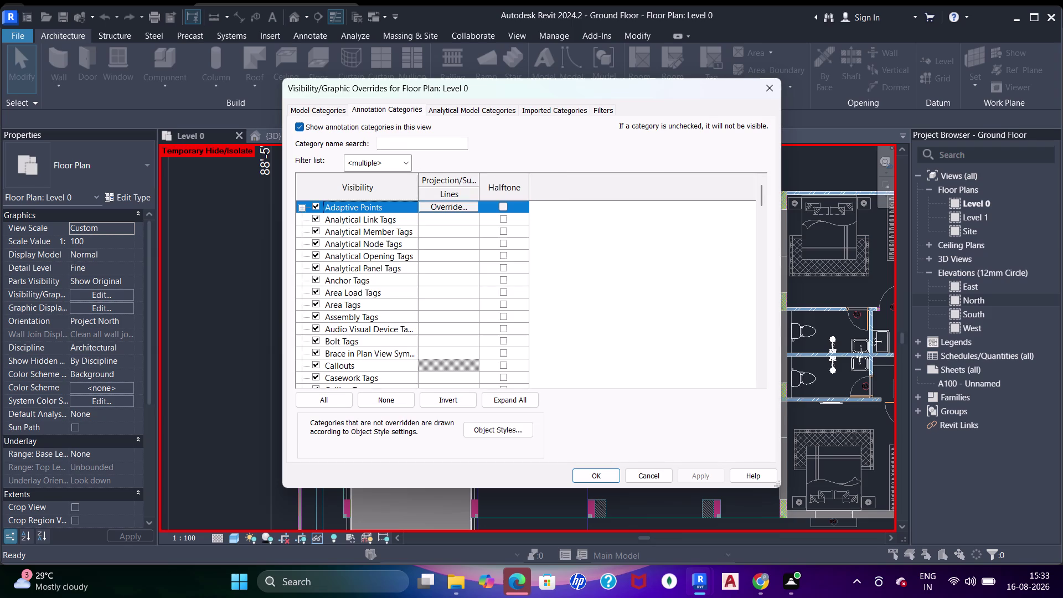
click(412, 145)
key(c)
key(a)
key(r)
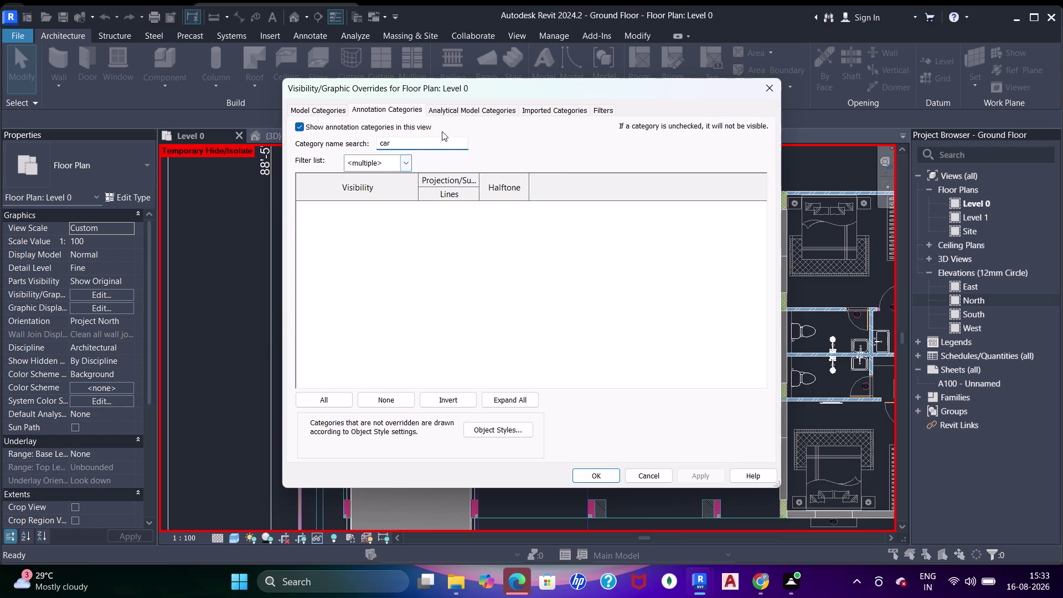
click(466, 111)
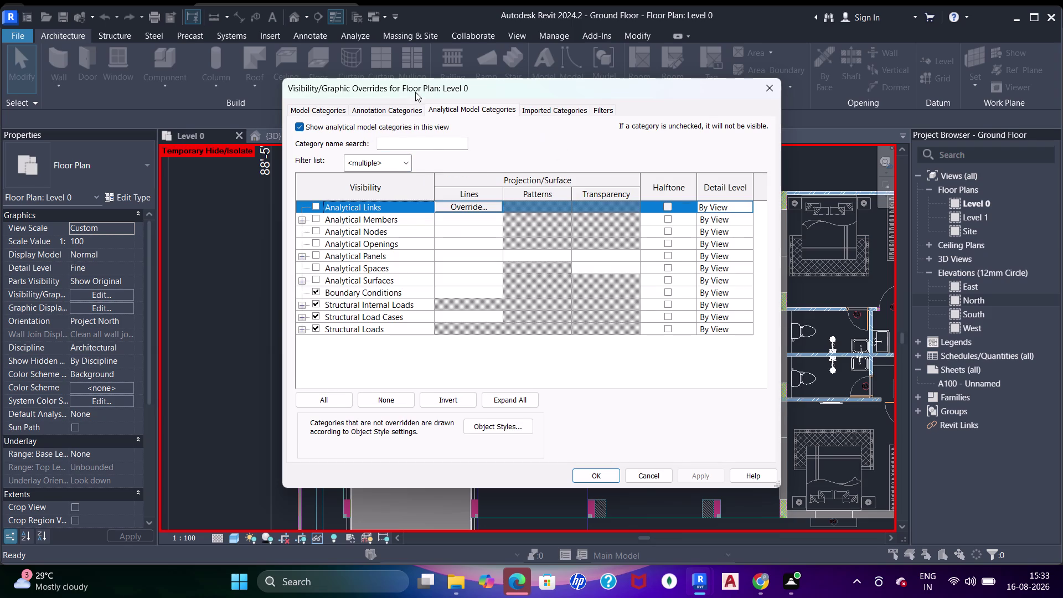
Search Model Categories for 'flo', turn on Floors, and confirm the overrides.
click(322, 109)
drag(394, 143, 345, 135)
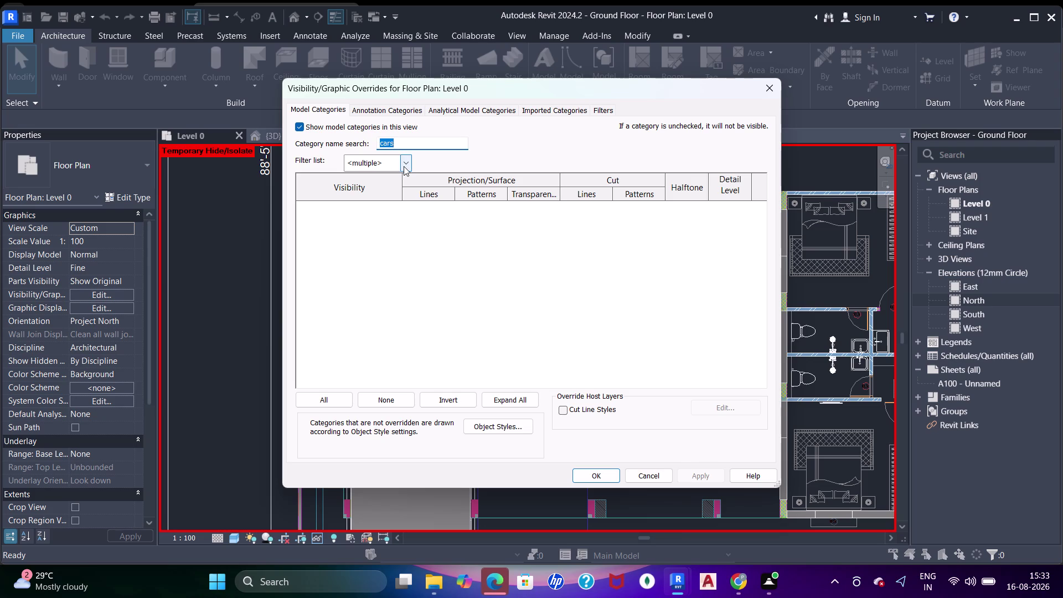
key(f)
key(l)
key(o)
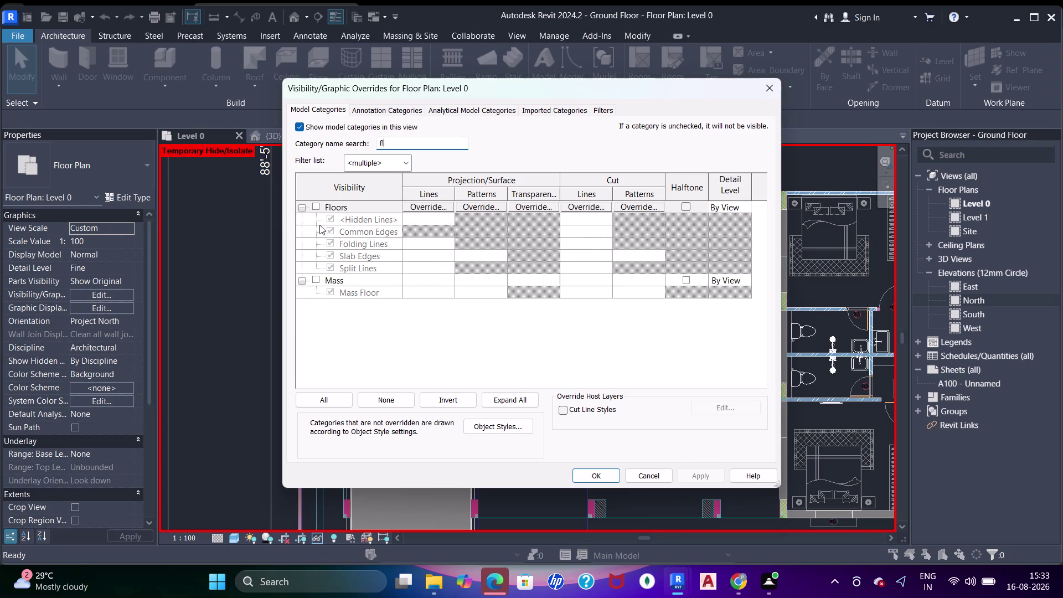
click(318, 207)
click(603, 469)
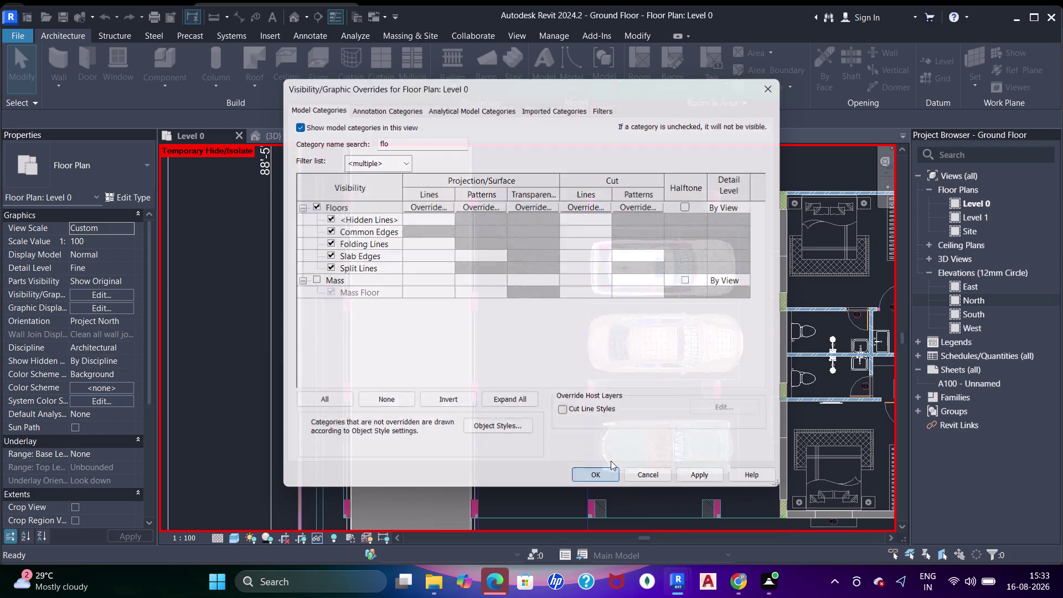
scroll(down, 3)
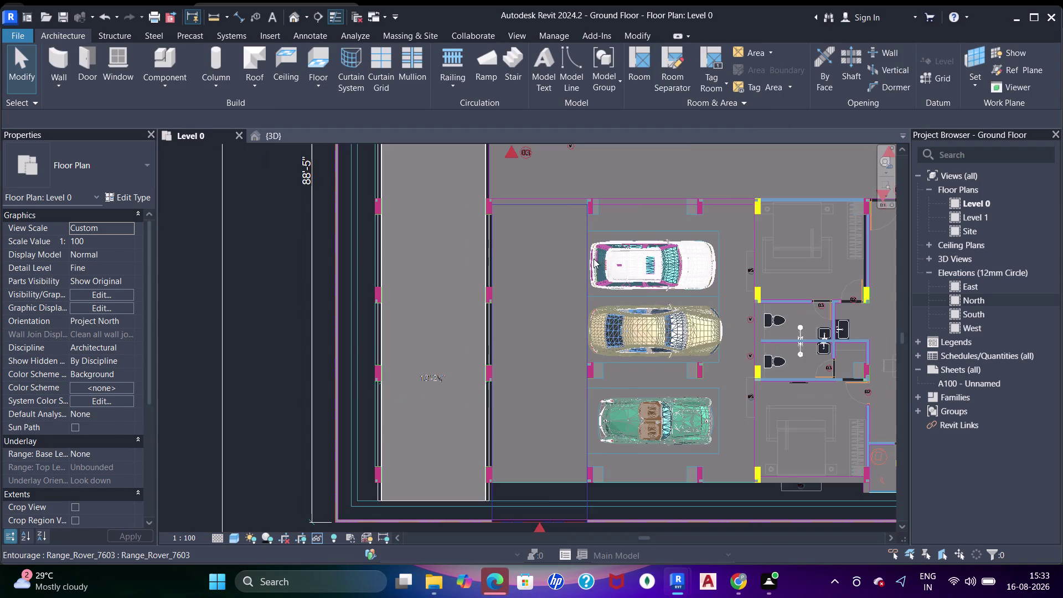
middle_drag(594, 259, 561, 208)
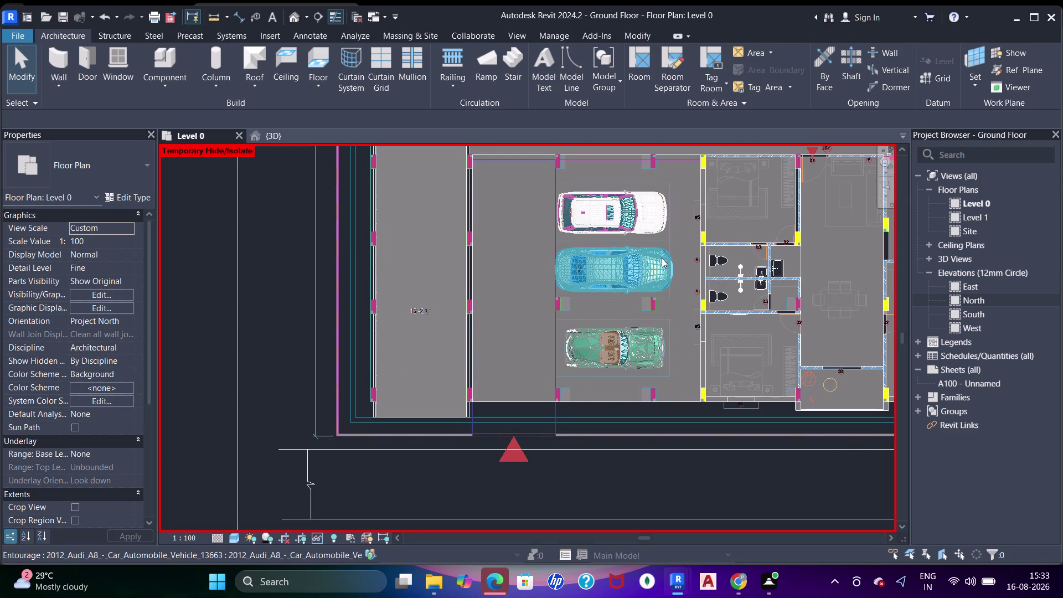
Pan the Level 0 plan across the corridor and lift core.
middle_drag(661, 258, 614, 300)
middle_drag(477, 245, 528, 335)
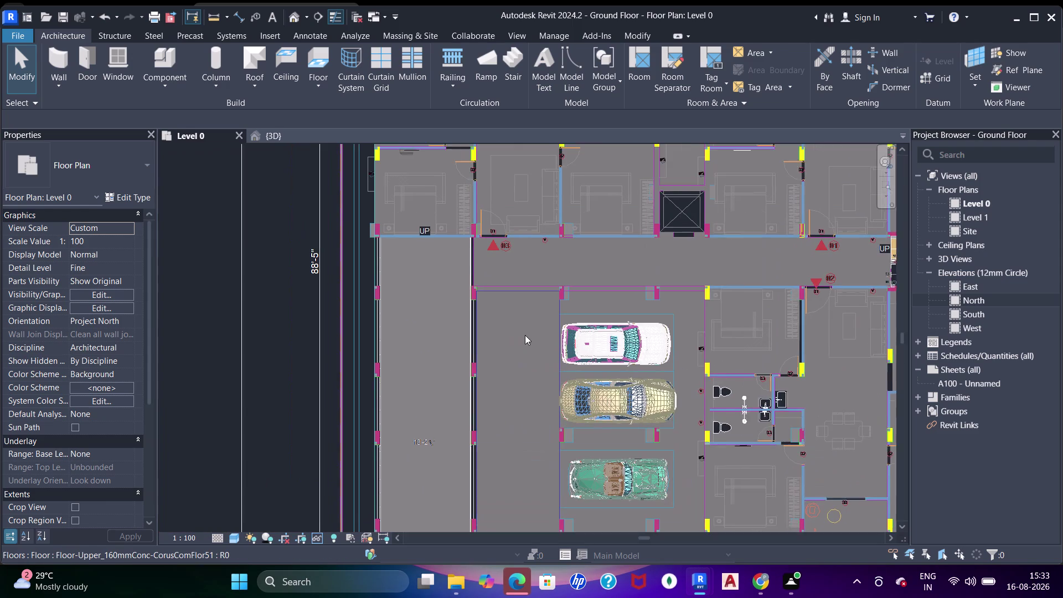
middle_drag(682, 241, 611, 305)
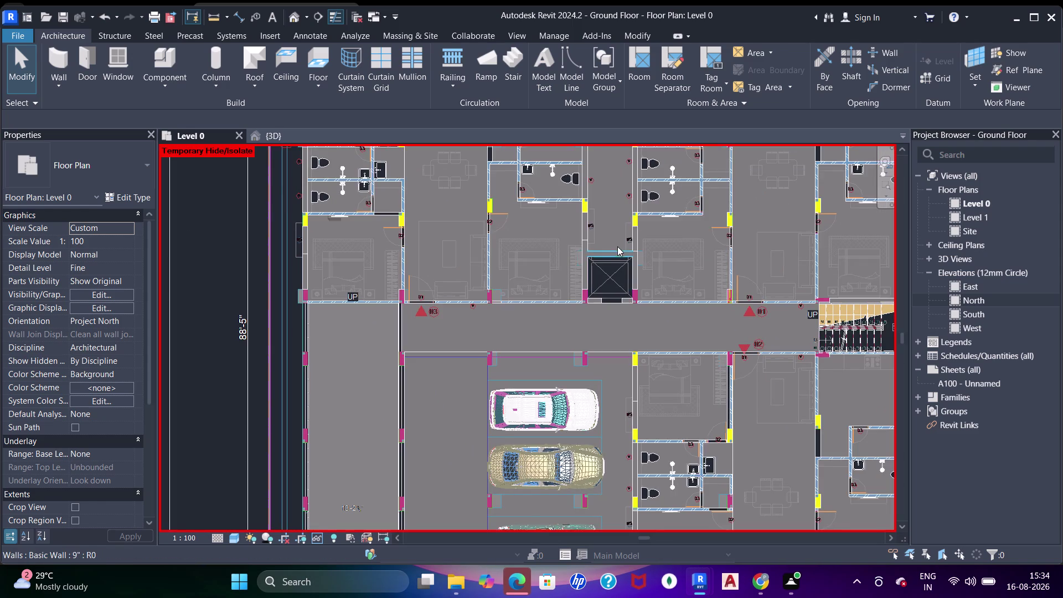
scroll(up, 3)
key(z)
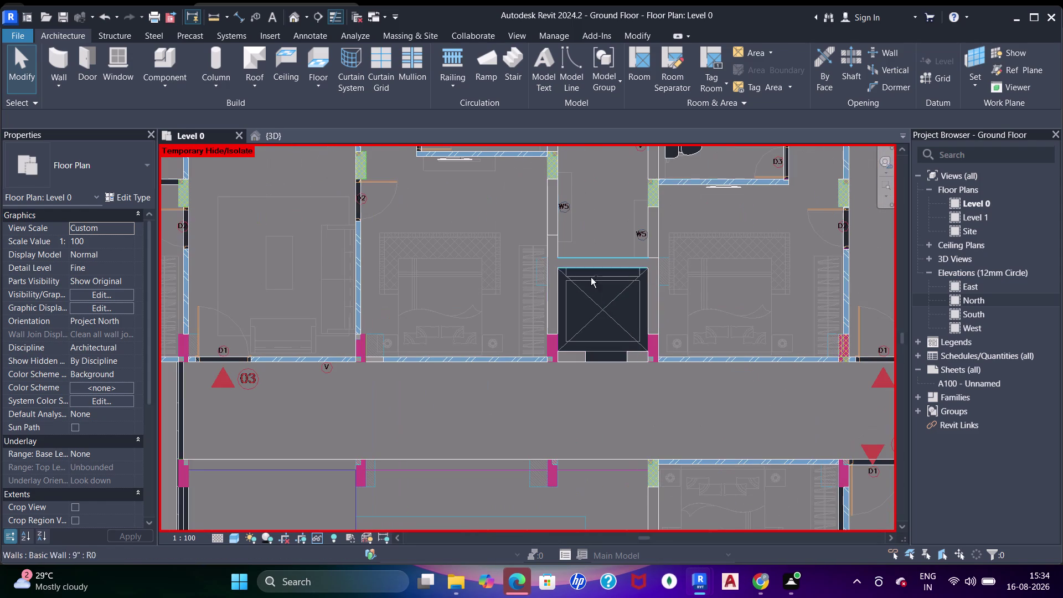
Switch to the {3D} view and orbit around the parked cars and ramp.
click(284, 134)
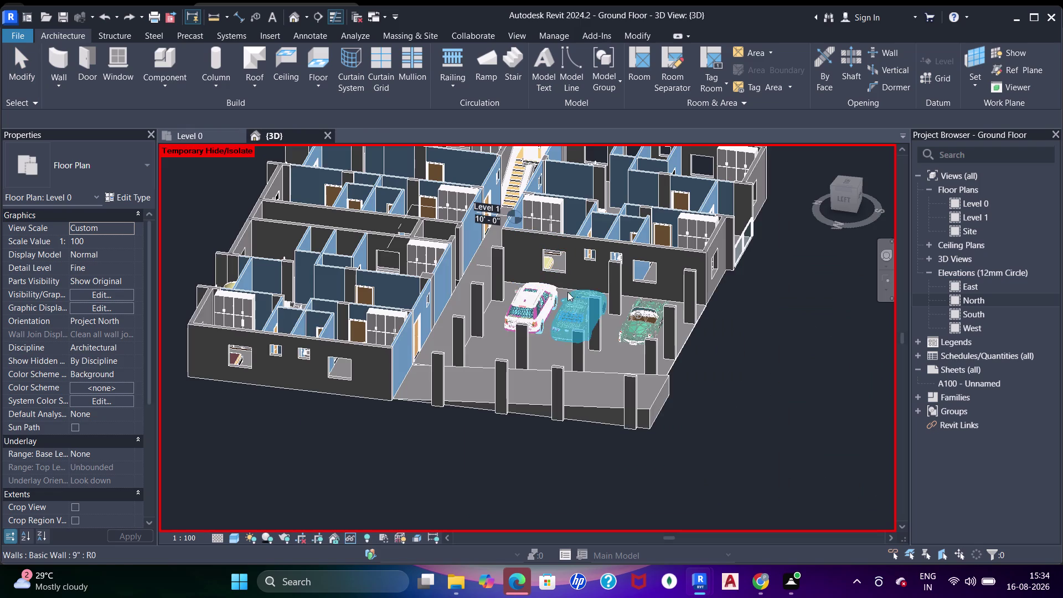
middle_drag(504, 238, 538, 322)
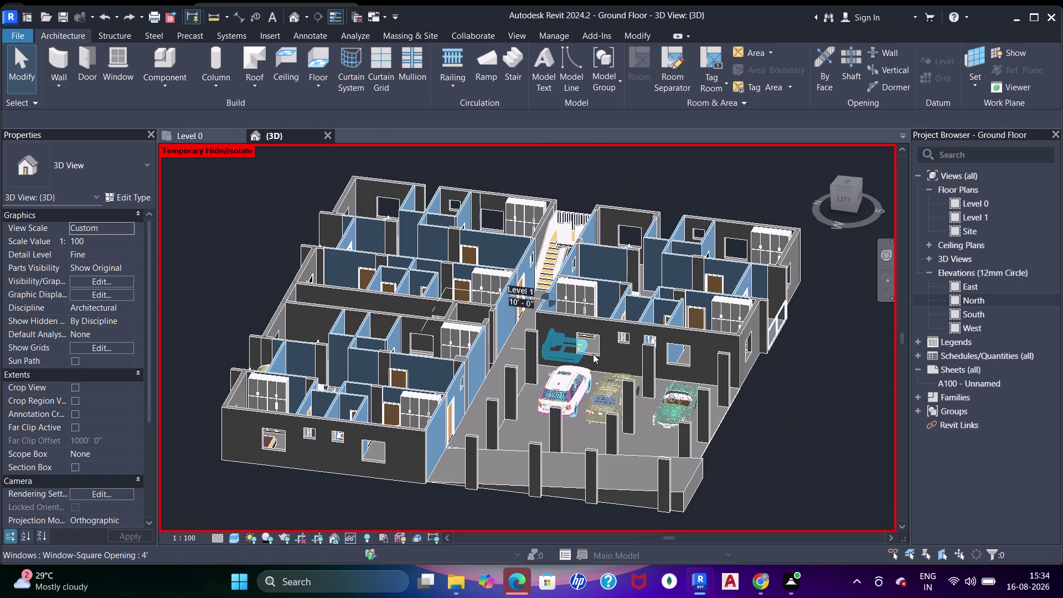
middle_drag(579, 361, 464, 368)
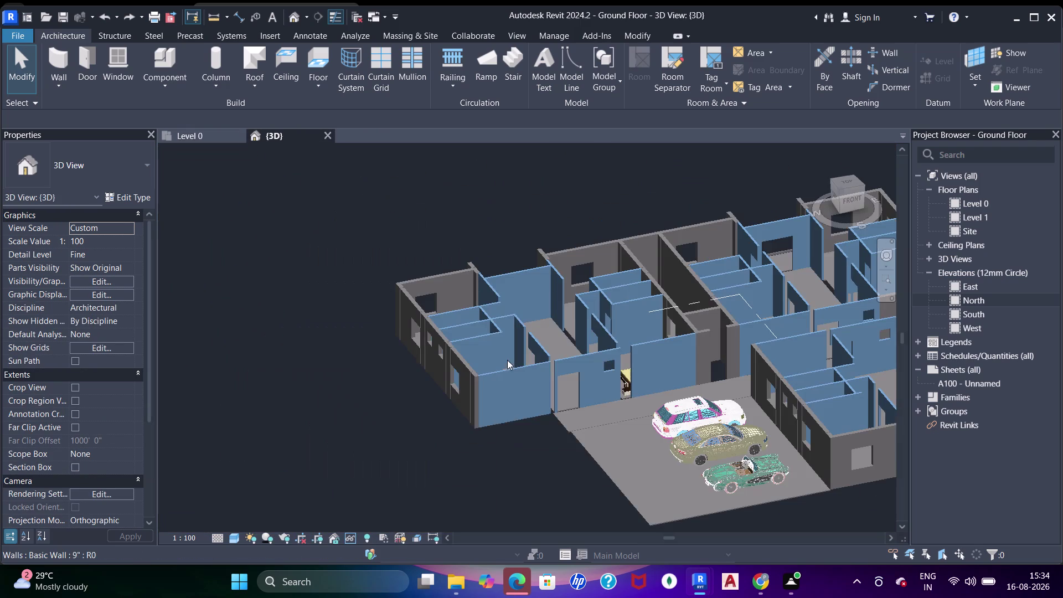
middle_drag(683, 361, 598, 323)
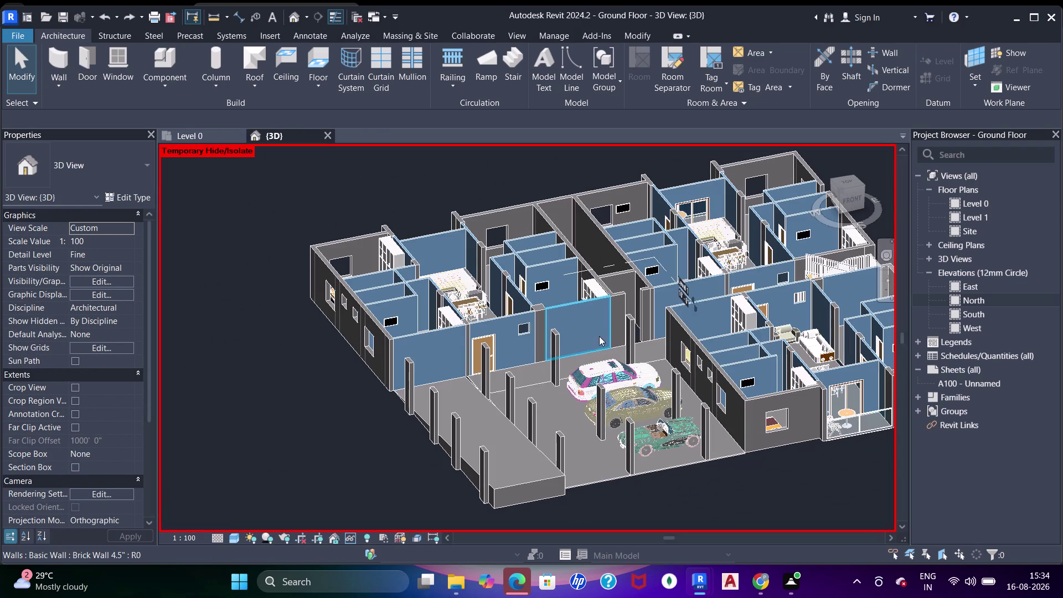
middle_drag(624, 358, 632, 349)
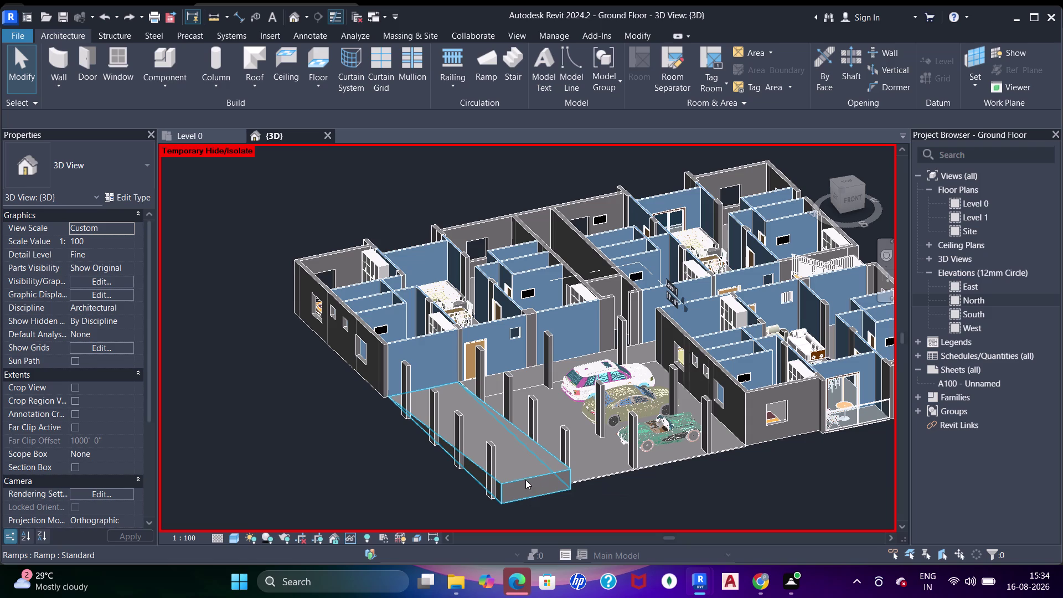
Change the ramp type's Shape from Solid to Thick.
click(526, 479)
scroll(up, 3)
middle_drag(531, 487, 535, 447)
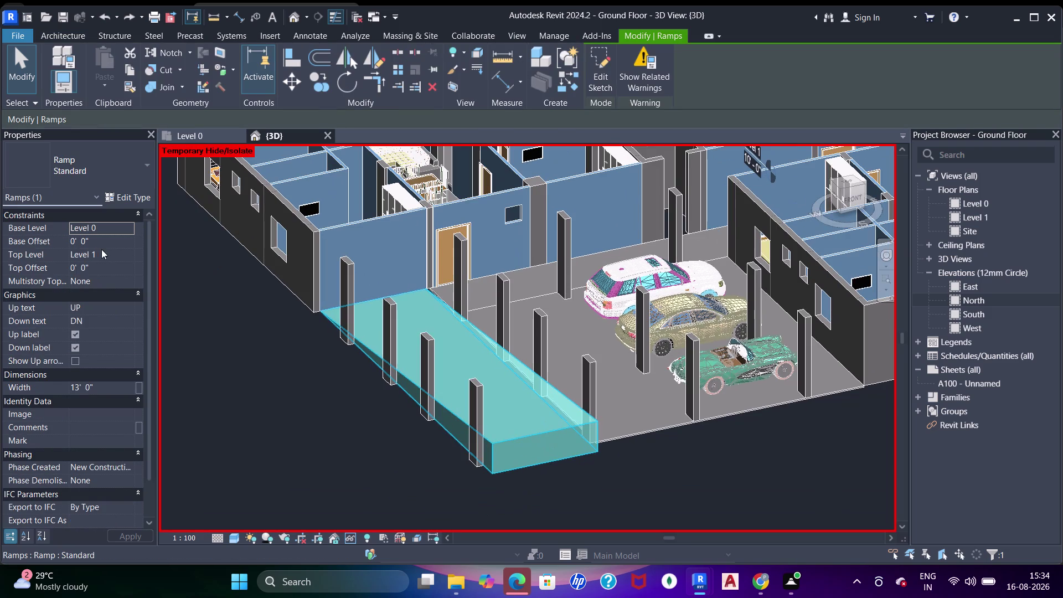
click(130, 197)
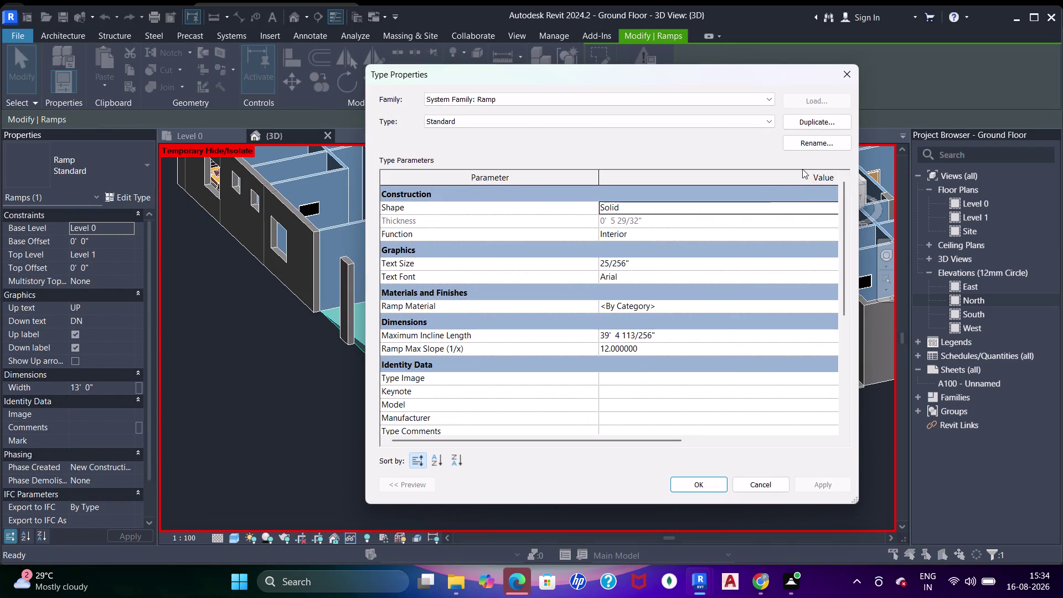
click(769, 206)
drag(824, 208, 818, 208)
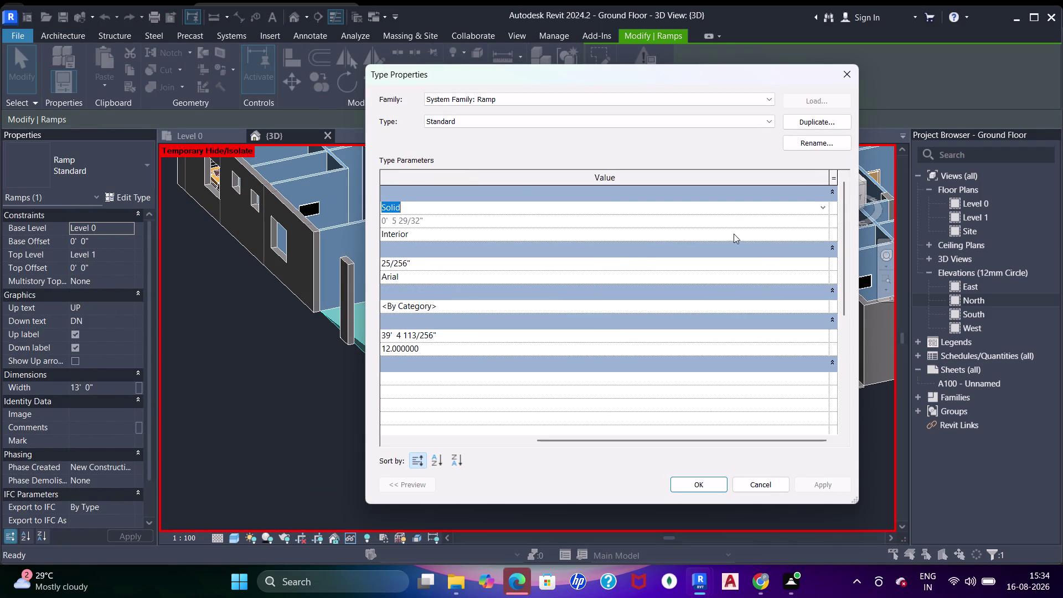
click(824, 206)
click(776, 217)
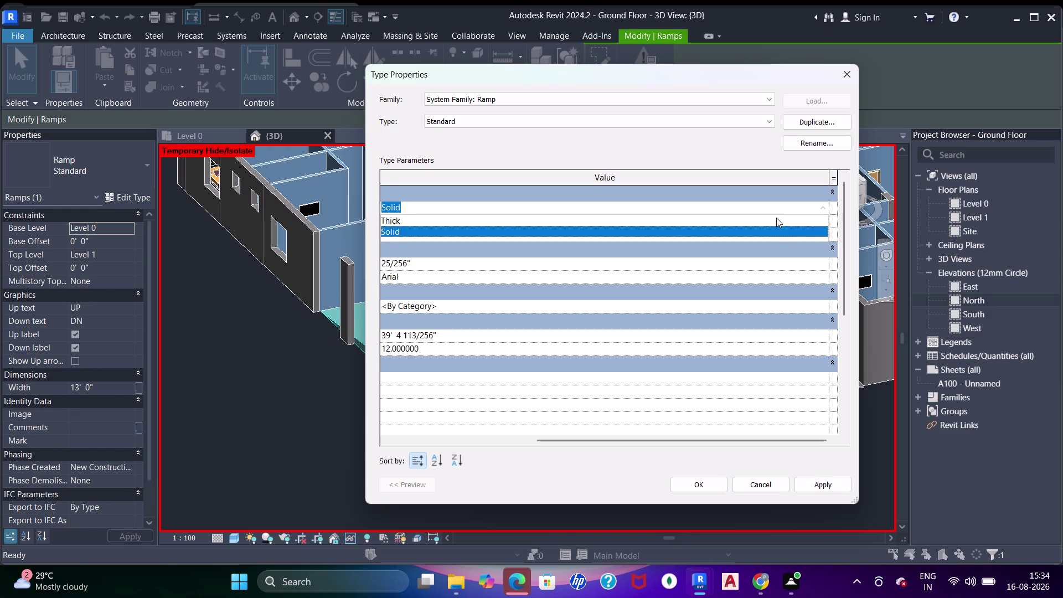
click(695, 482)
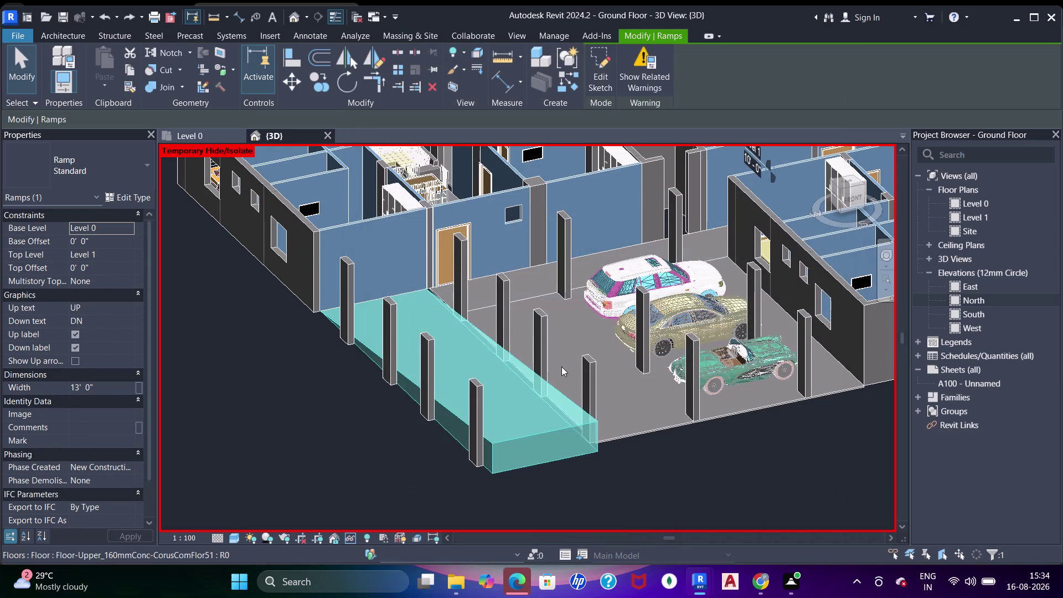
Orbit to inspect the thin sloped ramp, then reselect it.
key(Escape)
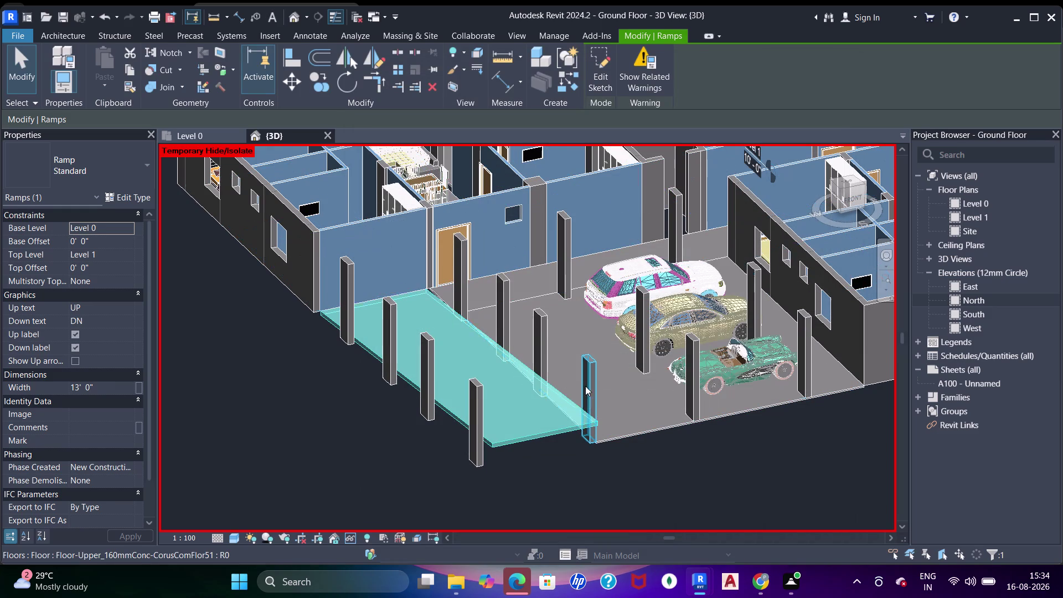
middle_drag(608, 414, 669, 363)
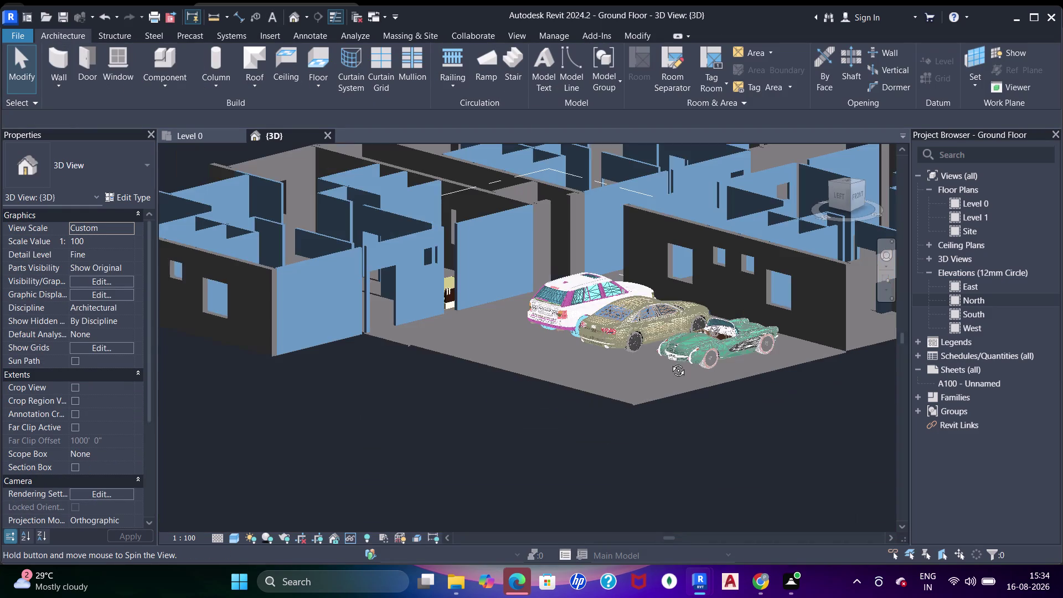
middle_drag(669, 362, 670, 362)
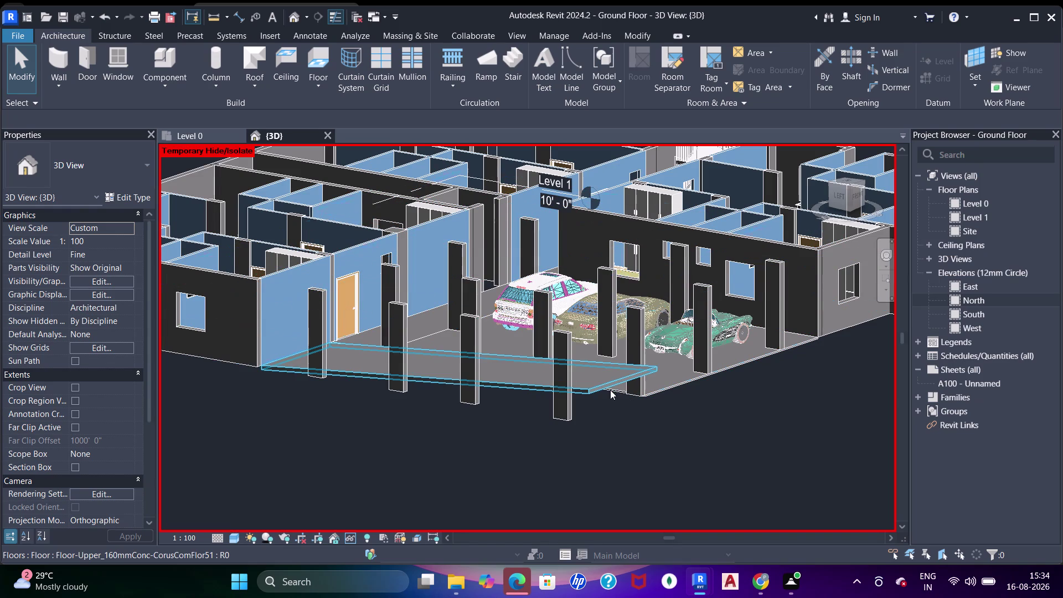
click(609, 390)
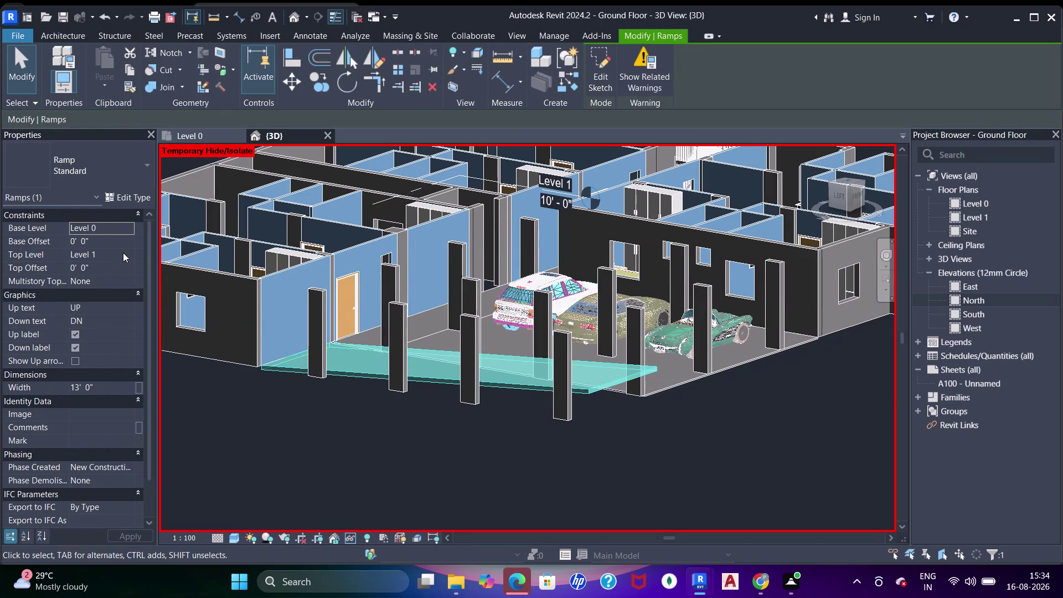
Try a -10' base offset on the ramp, then undo it.
click(118, 239)
text(-1)
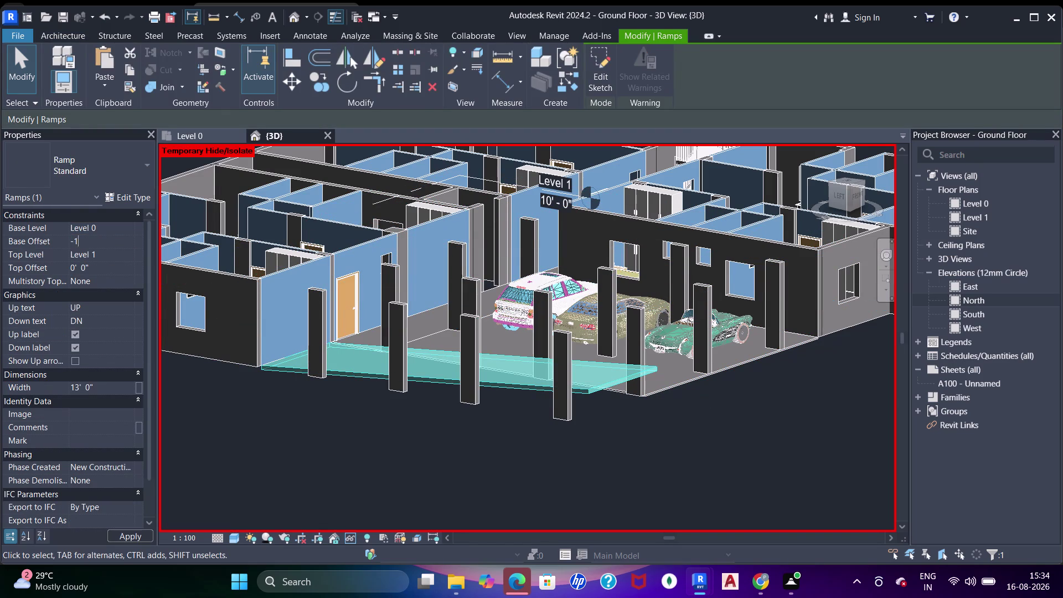
text(0')
key(Return)
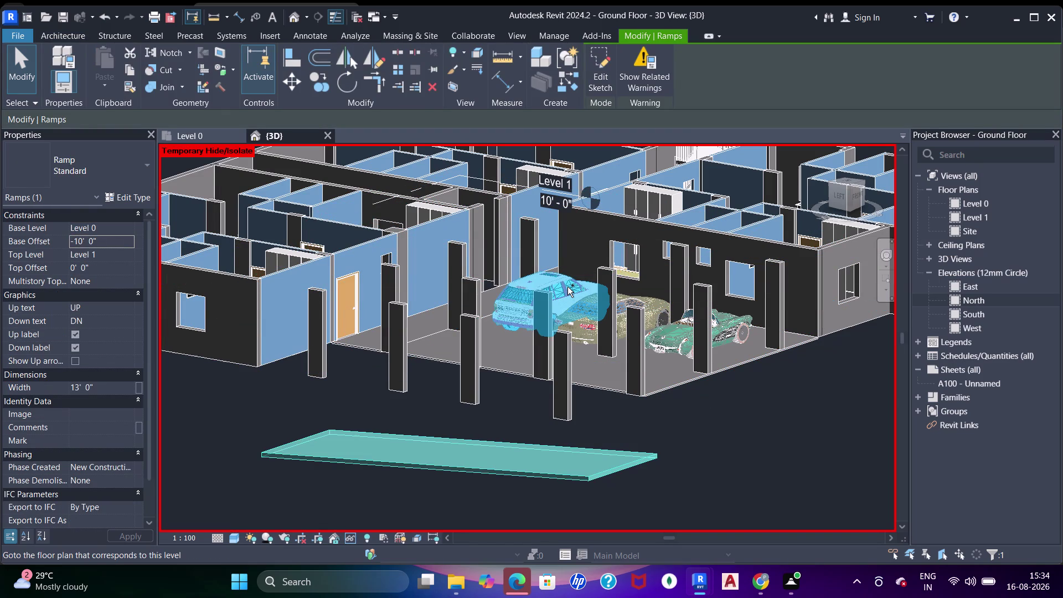
key(ctrl+z)
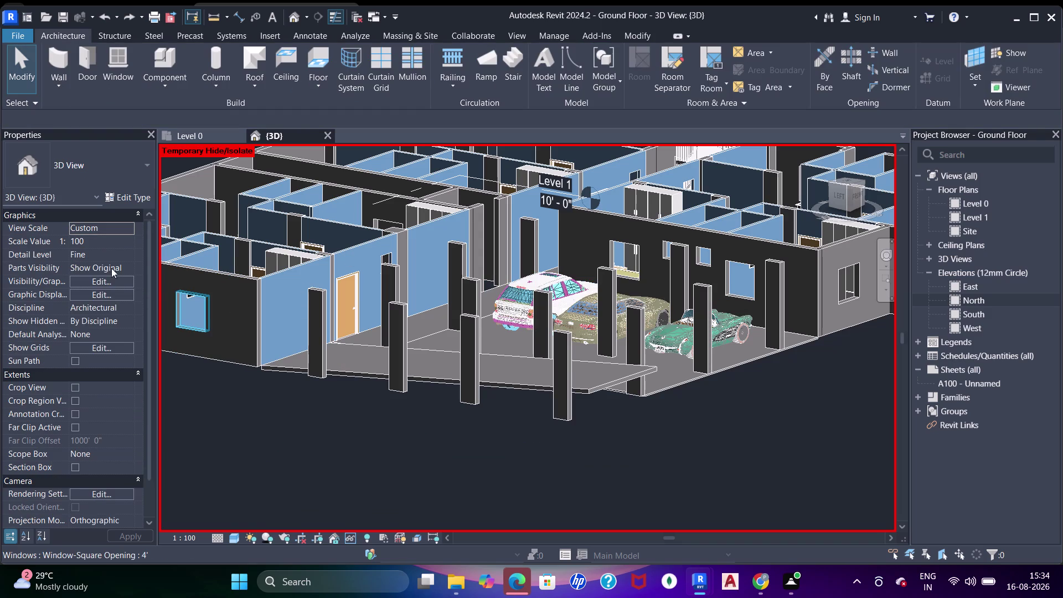
Set the ramp's Top Offset to -5' and accept the too-short warning.
click(426, 381)
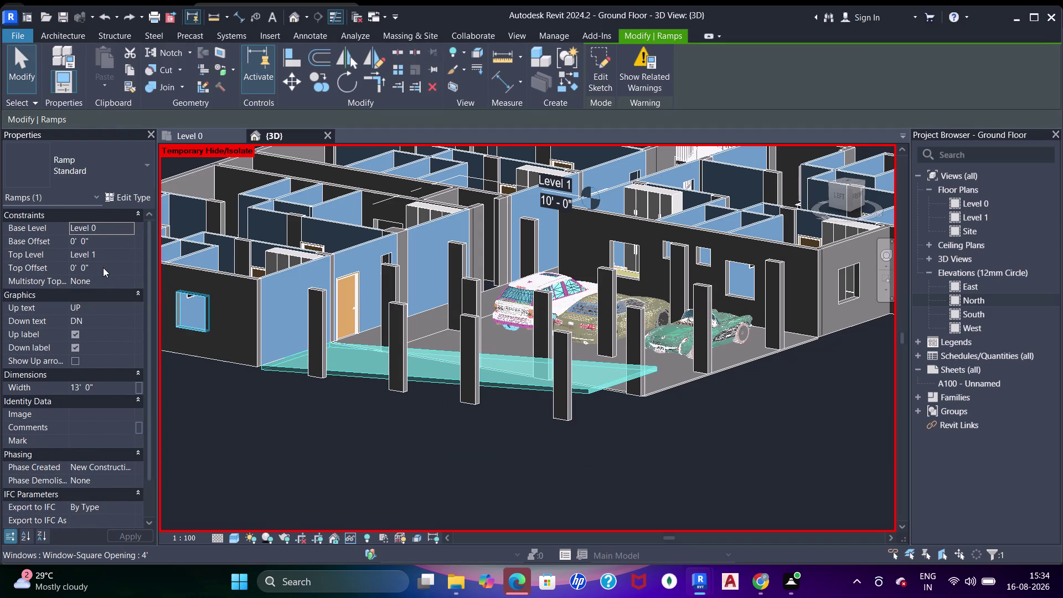
click(115, 265)
text(-5)
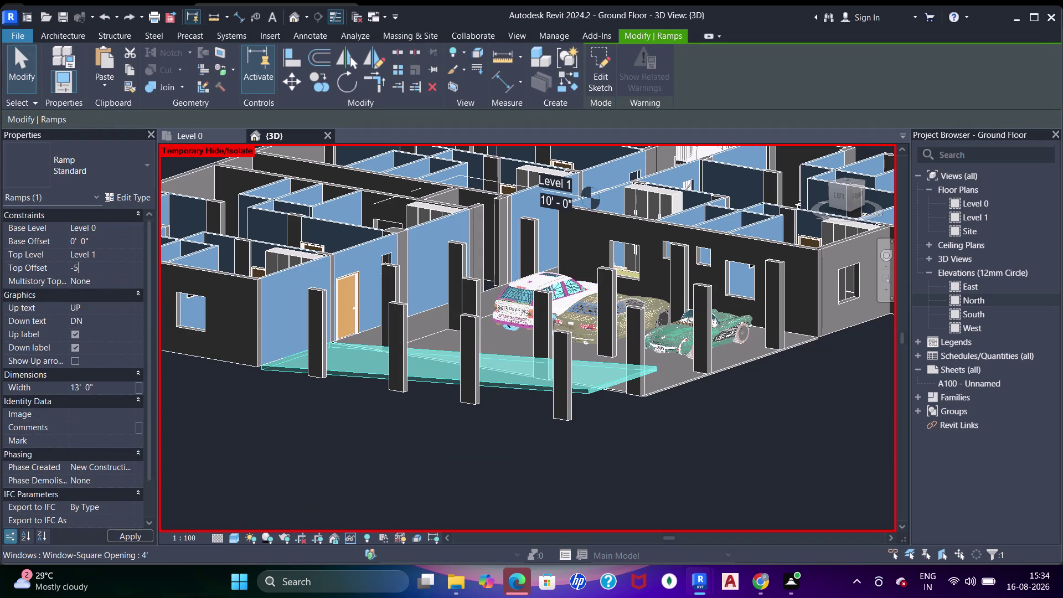
text(')
key(Return)
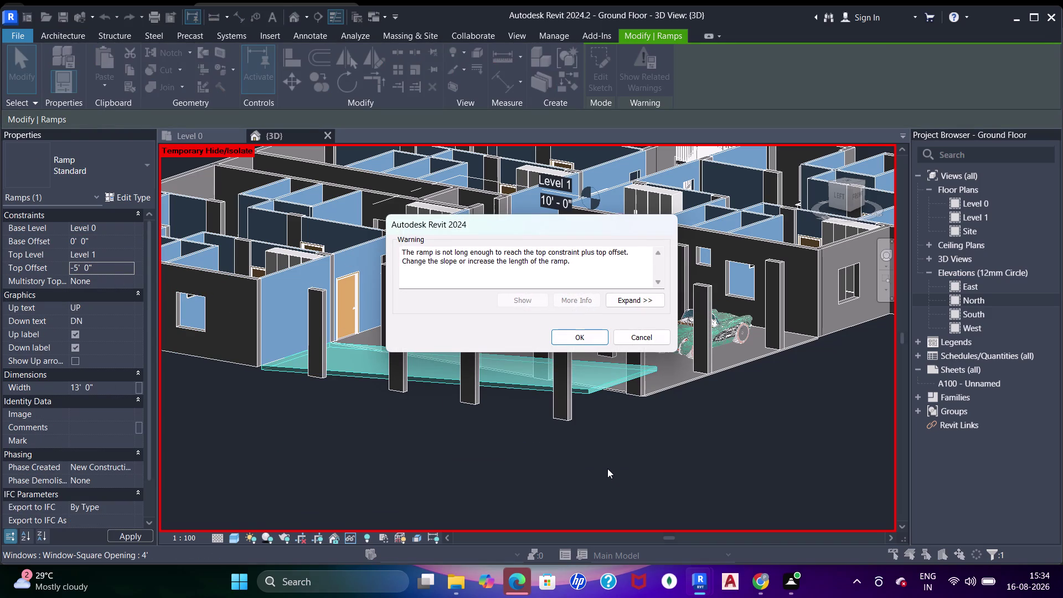
click(586, 340)
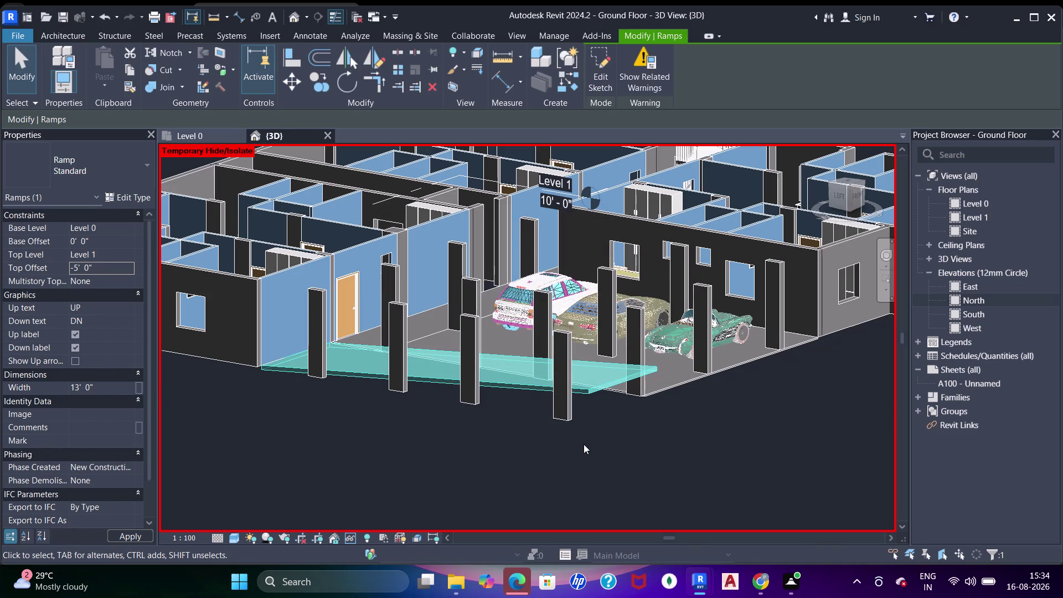
click(592, 395)
Try a -10' Top Offset on the ramp and cancel the rejected change.
middle_drag(639, 406, 657, 353)
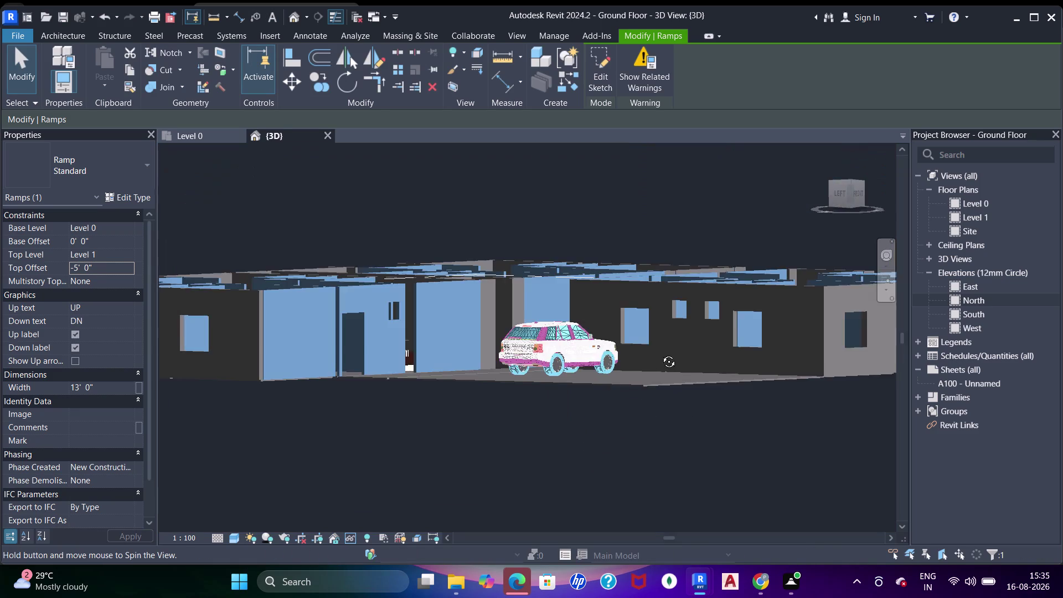
middle_drag(657, 353, 728, 365)
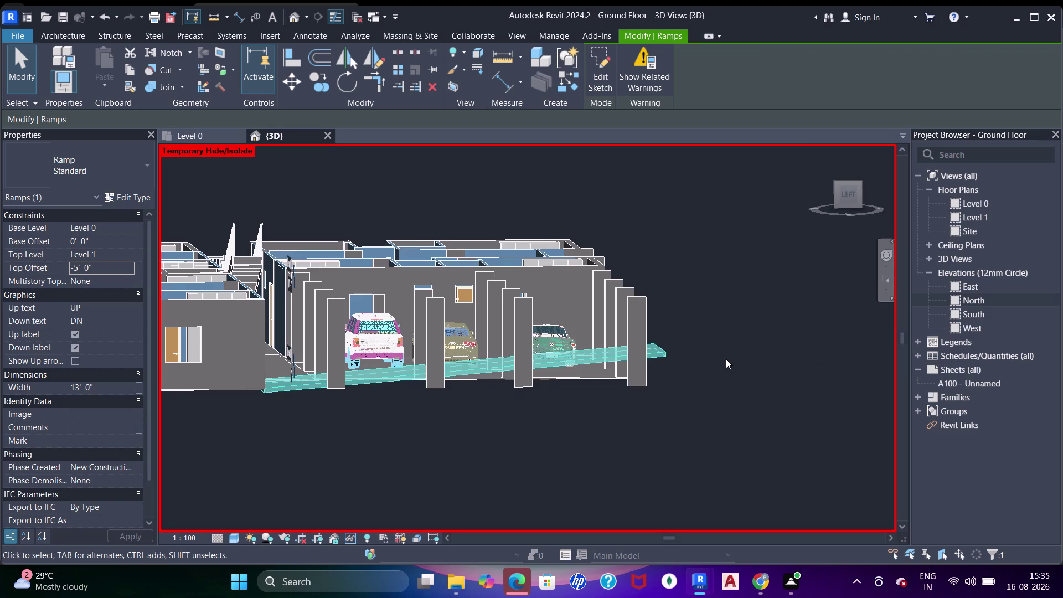
middle_drag(713, 372, 683, 380)
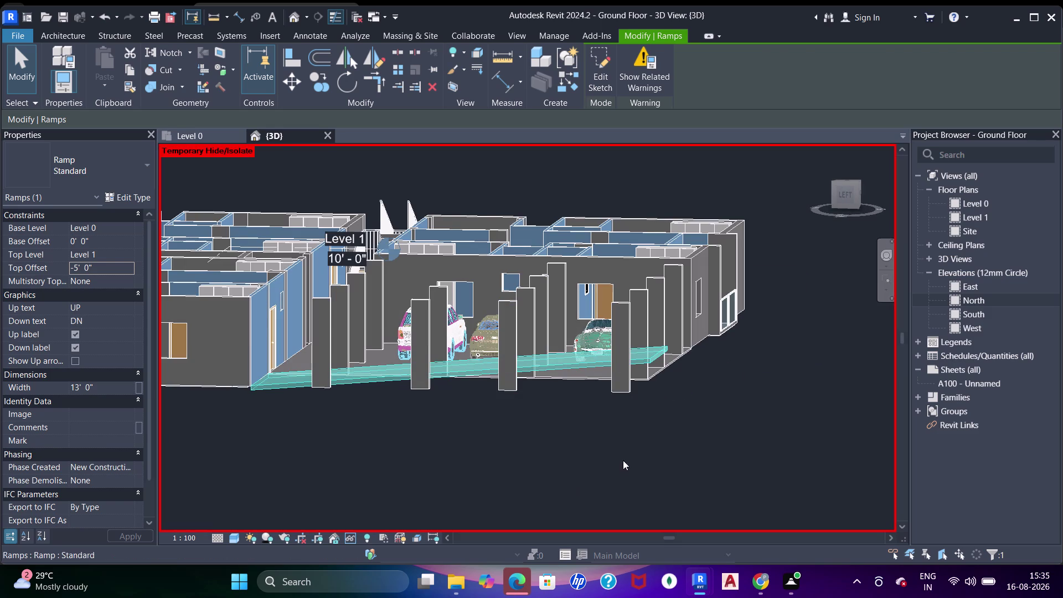
click(117, 265)
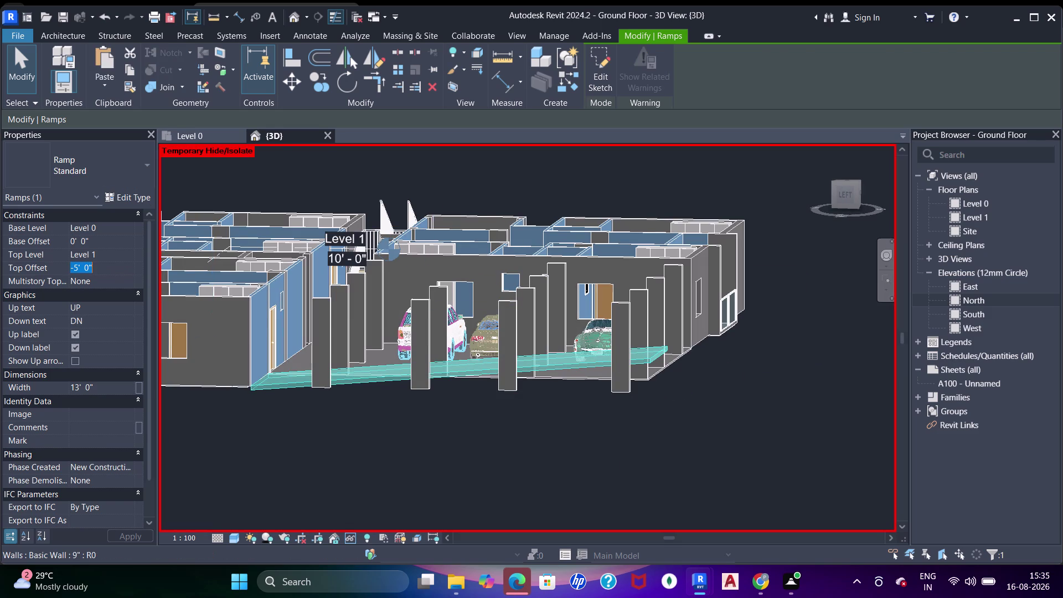
key(minus)
text(10)
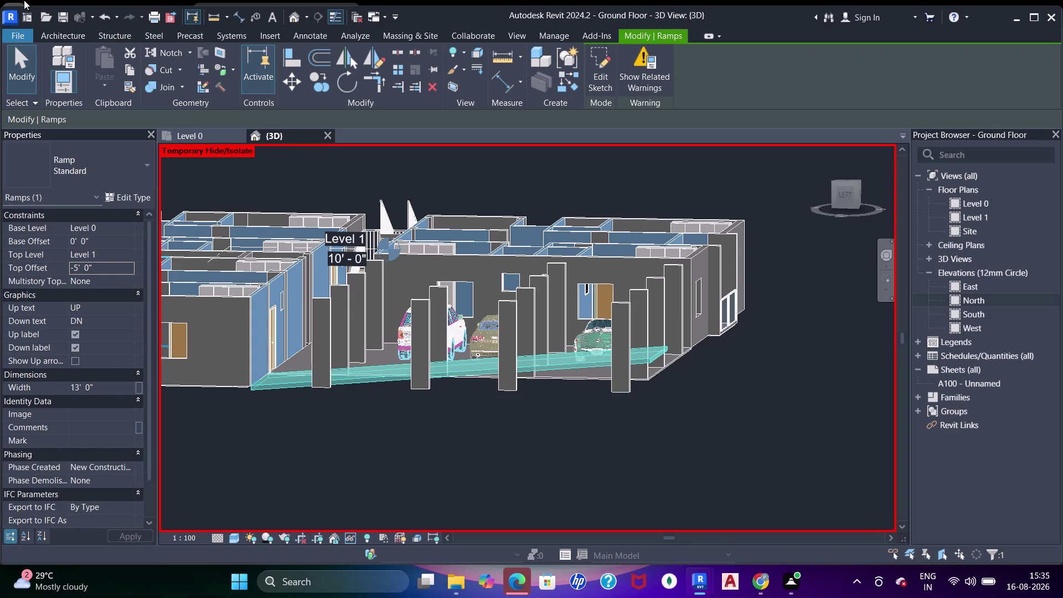
click(92, 264)
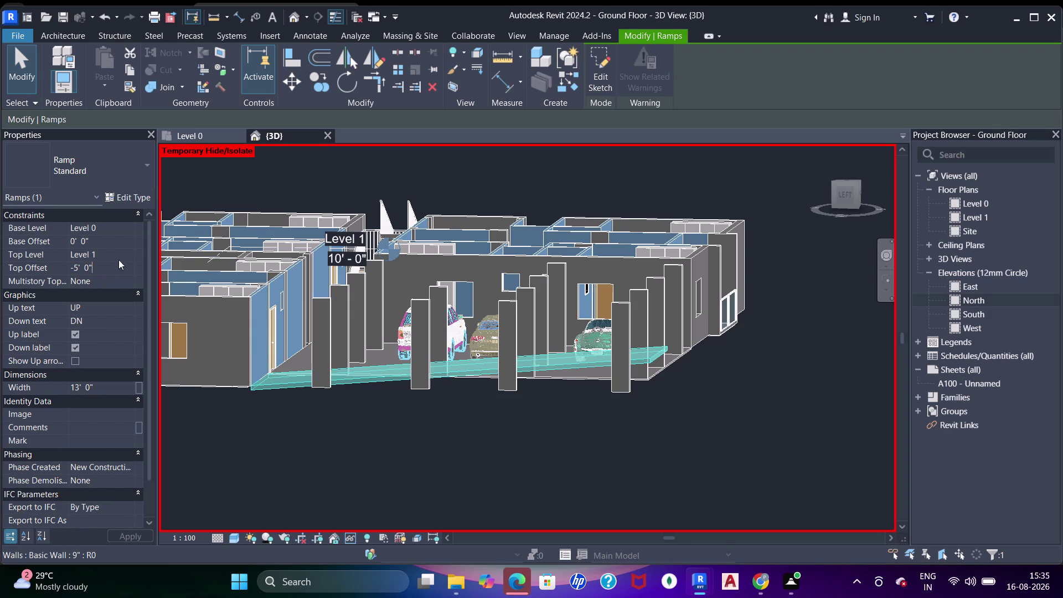
drag(116, 263, 14, 272)
text(-10')
key(Return)
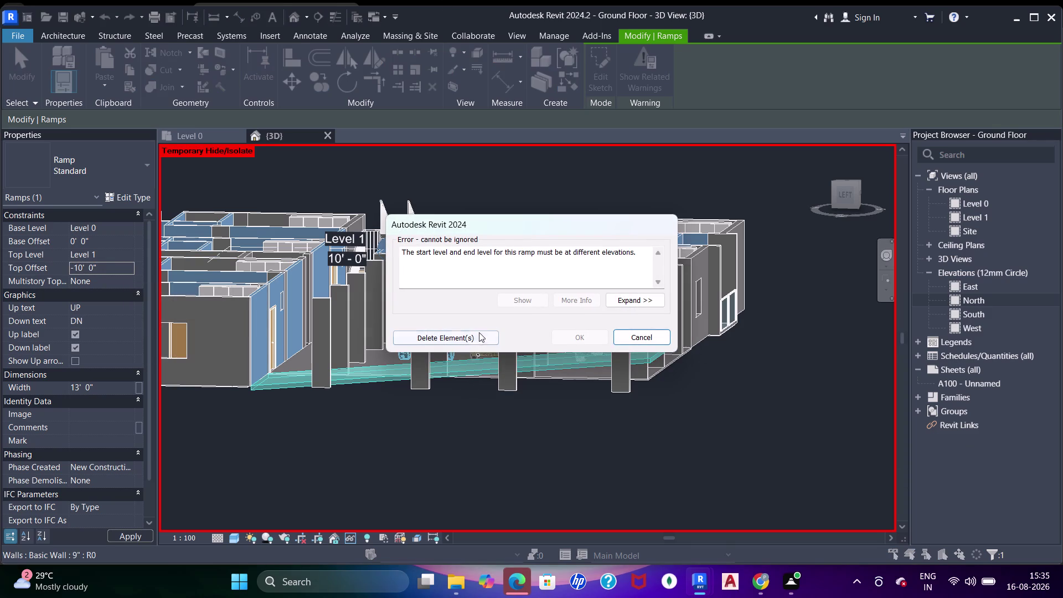
click(652, 337)
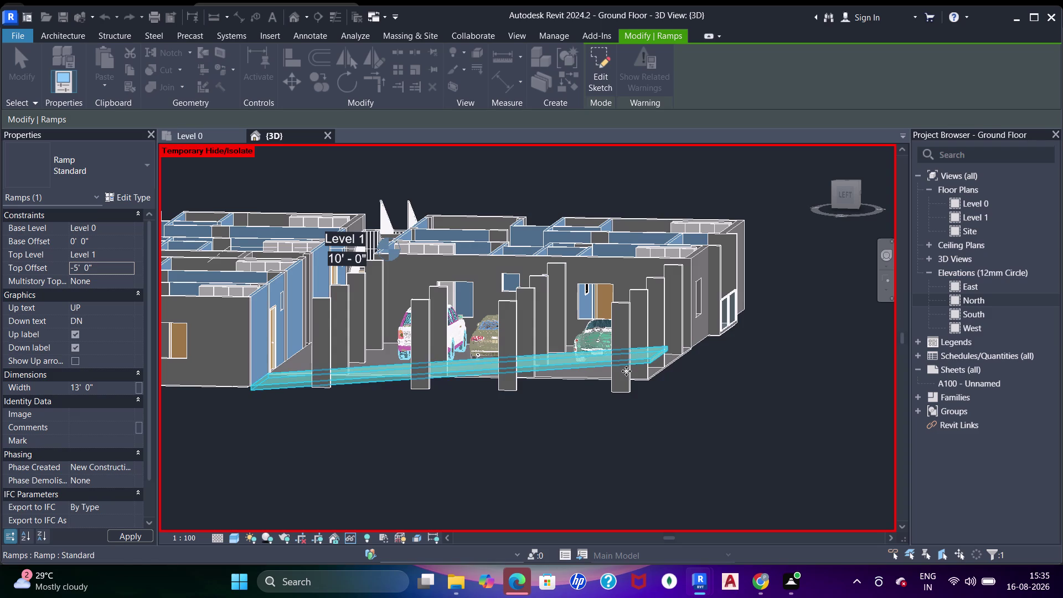
Deselect the ramp and return to the Level 0 floor plan.
key(Escape)
scroll(down, 3)
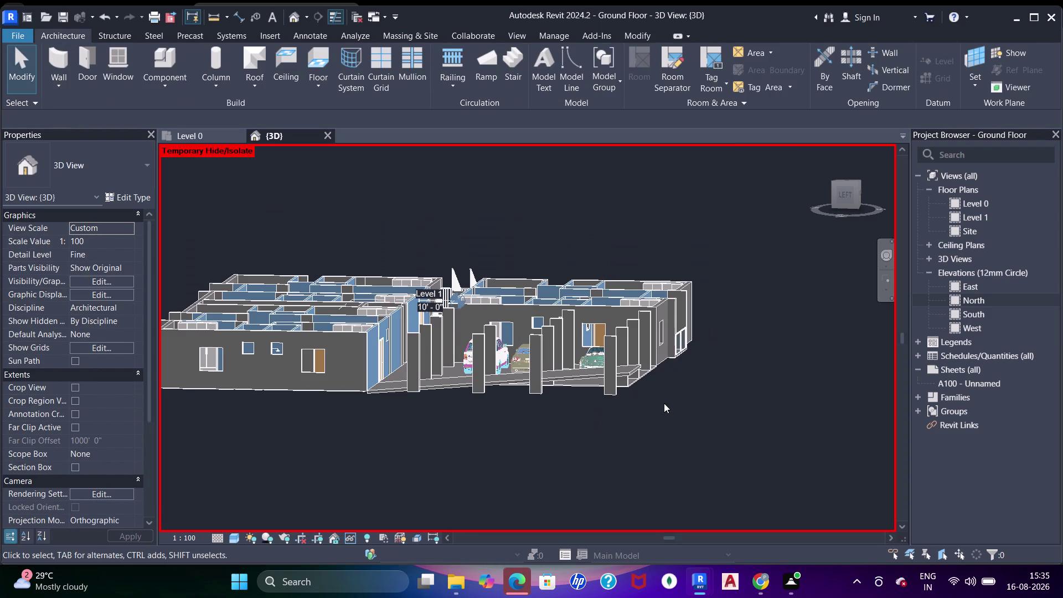
middle_drag(660, 456, 567, 483)
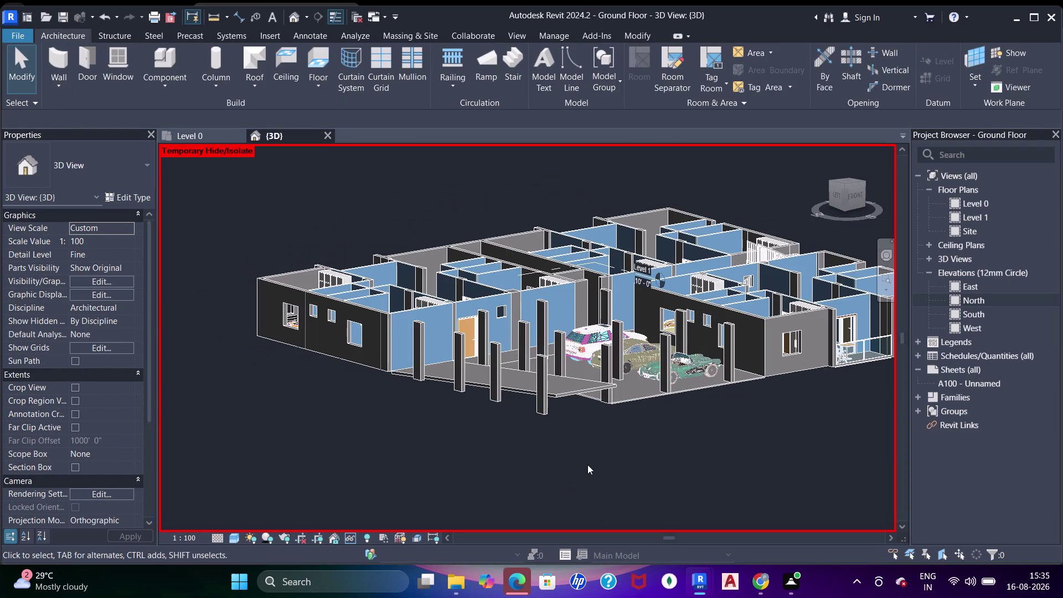
middle_drag(607, 473, 561, 497)
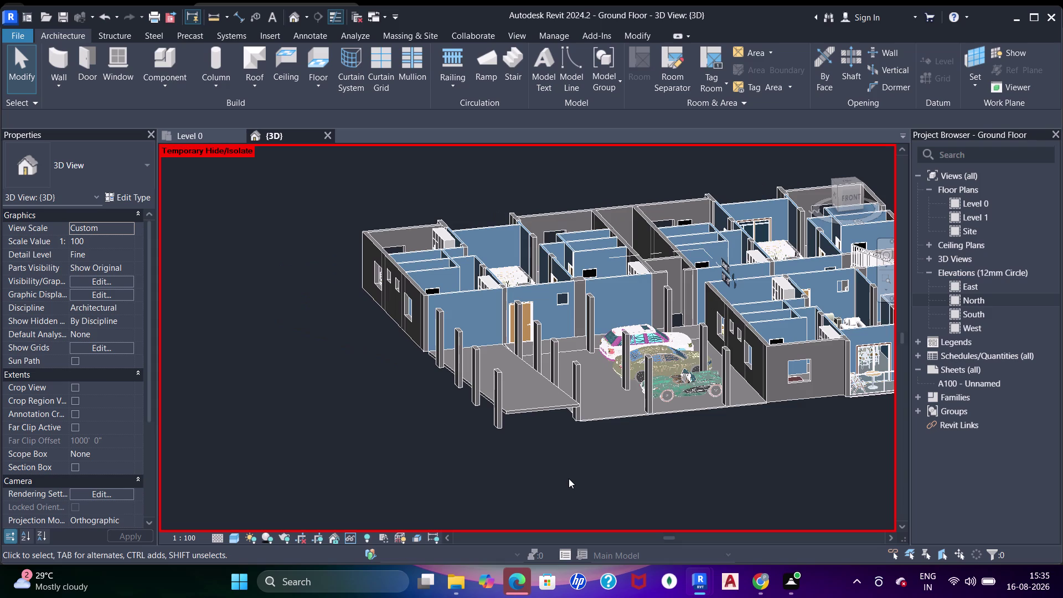
click(180, 140)
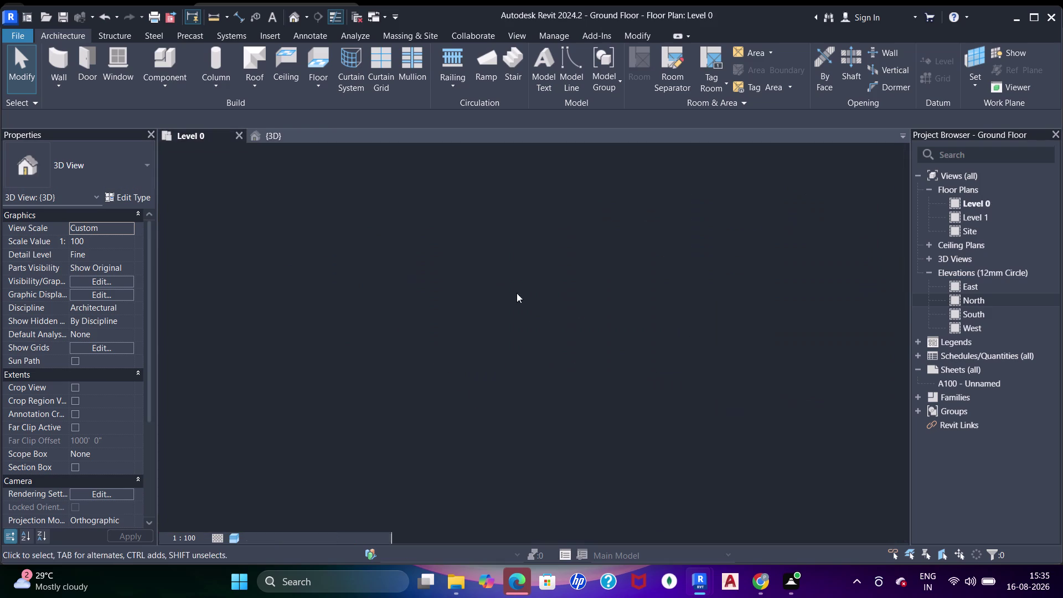
Select the ramp in the Level 0 plan and dismiss the save reminder without saving.
click(453, 326)
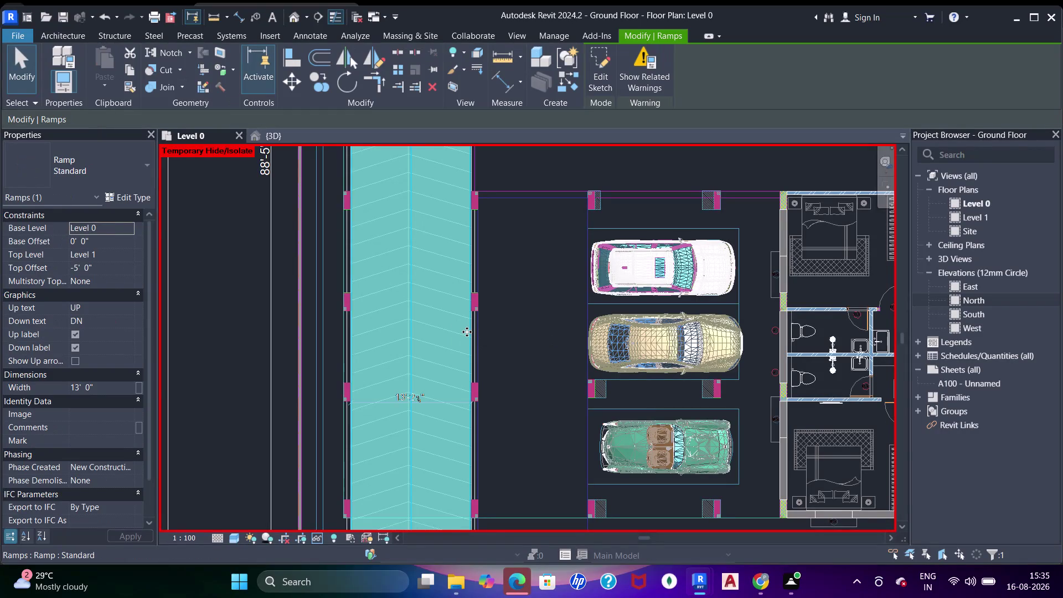
text(hh)
scroll(down, 3)
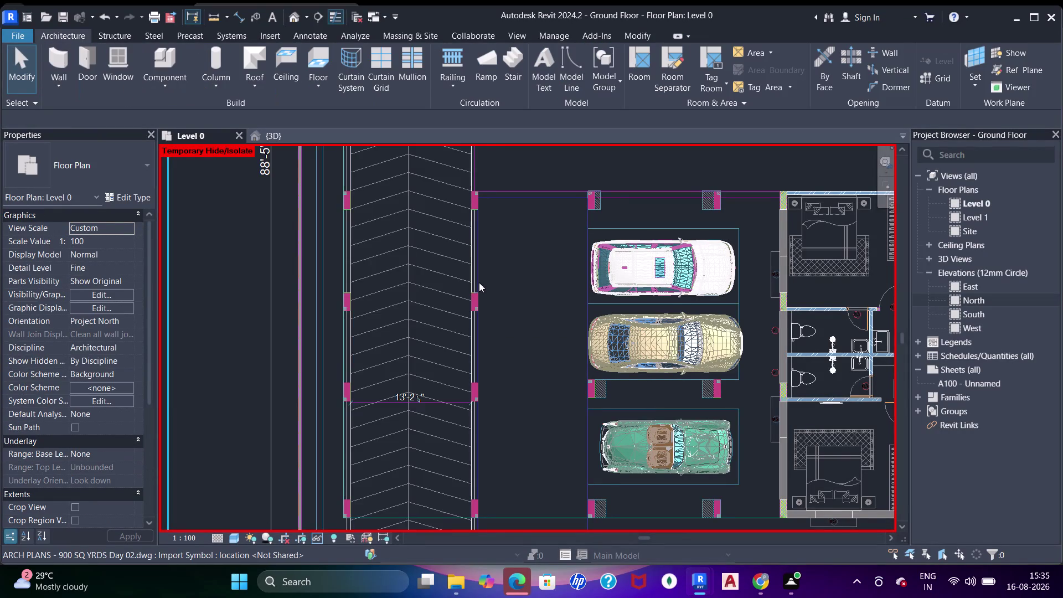
middle_drag(477, 294, 476, 332)
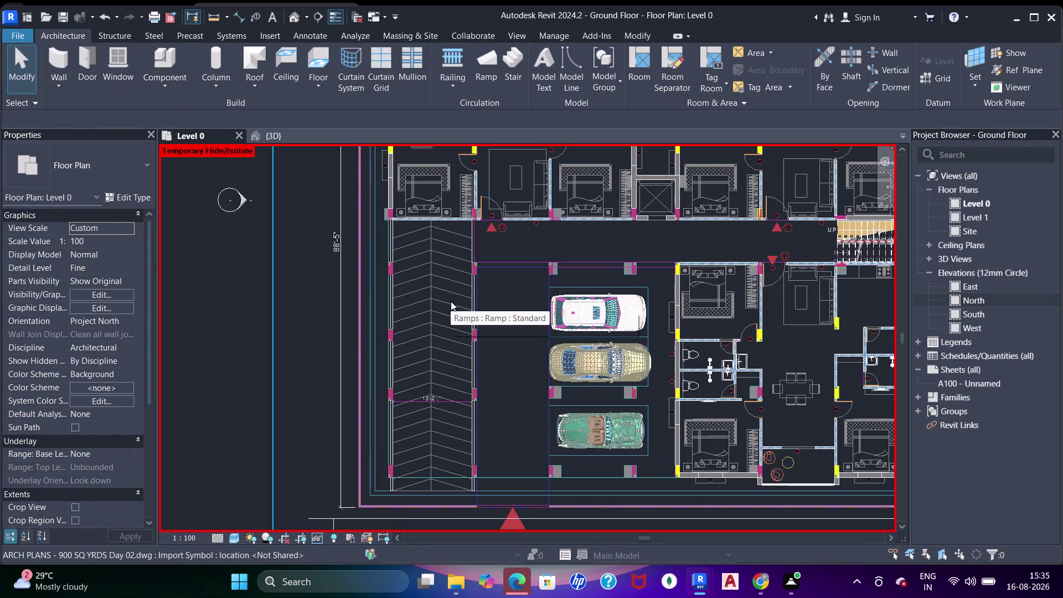
text(sd)
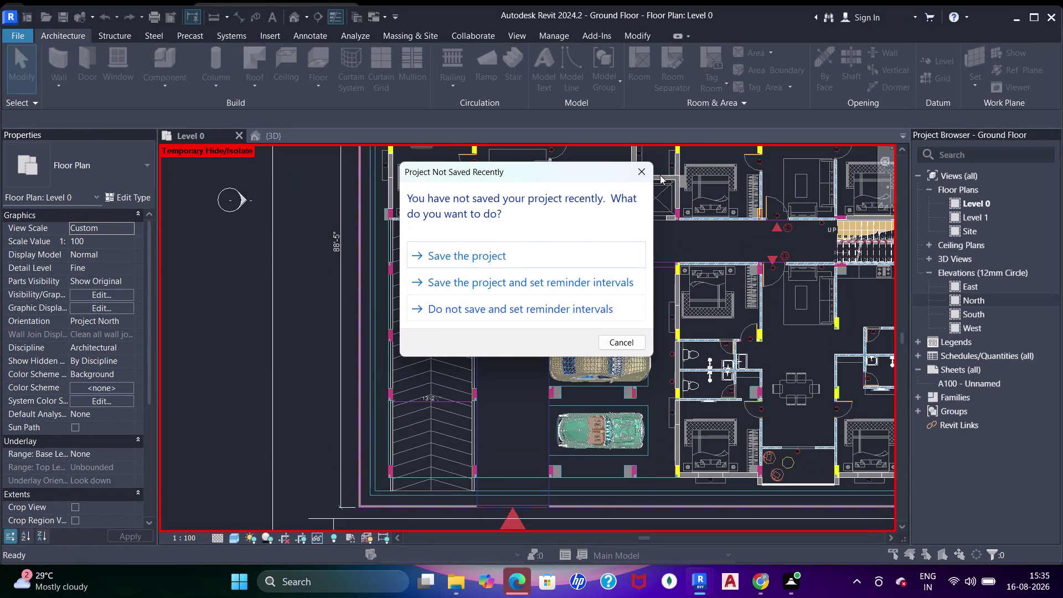
click(650, 173)
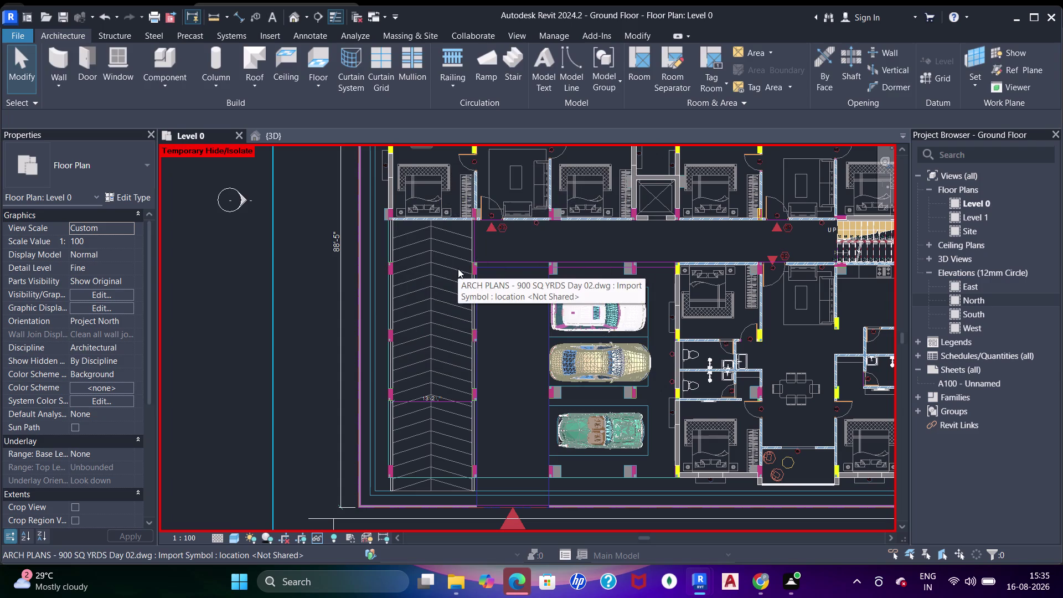
text(sd)
key(Escape)
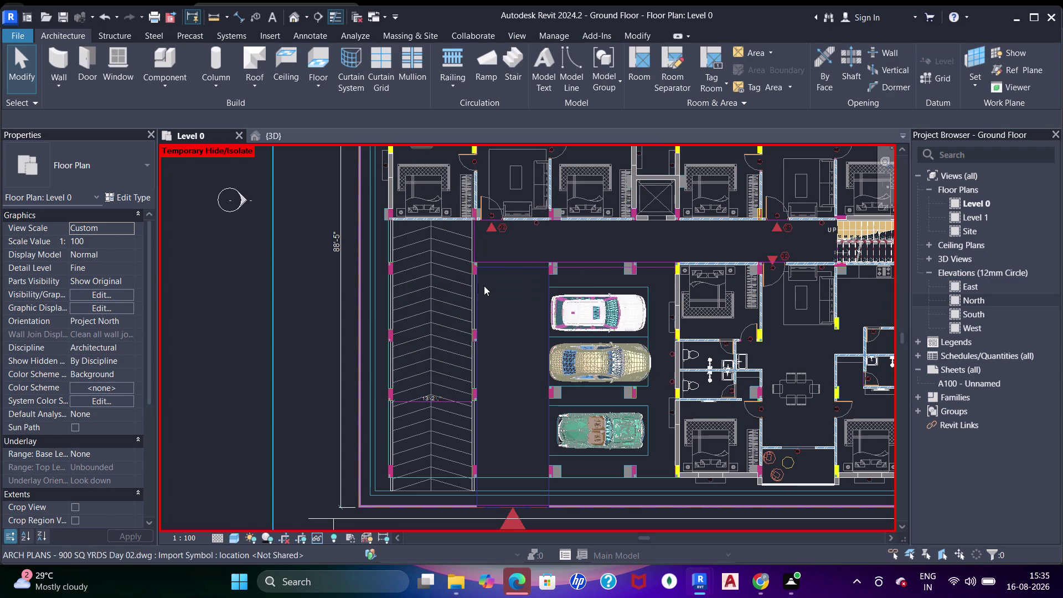
Turn Floors back on through a VG 'flo' search, then start a new floor.
text(vg)
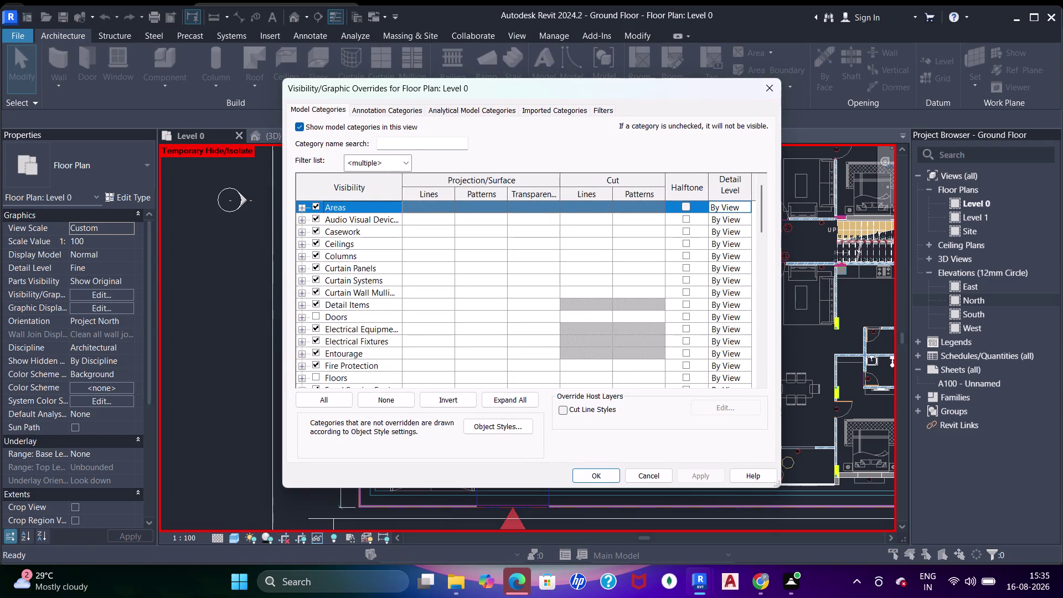
click(411, 144)
key(f)
key(l)
key(o)
click(318, 207)
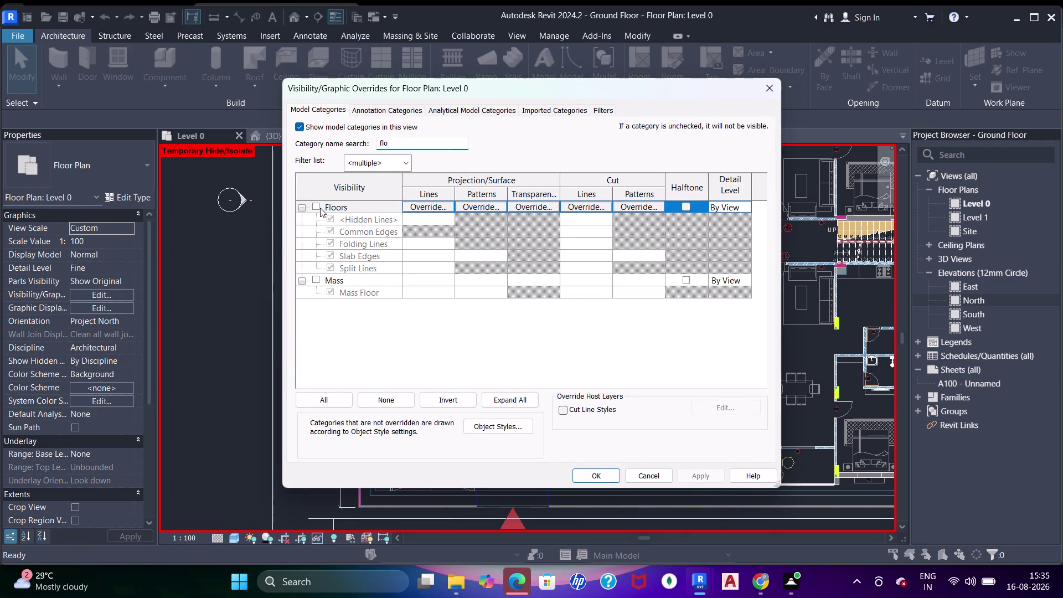
click(596, 471)
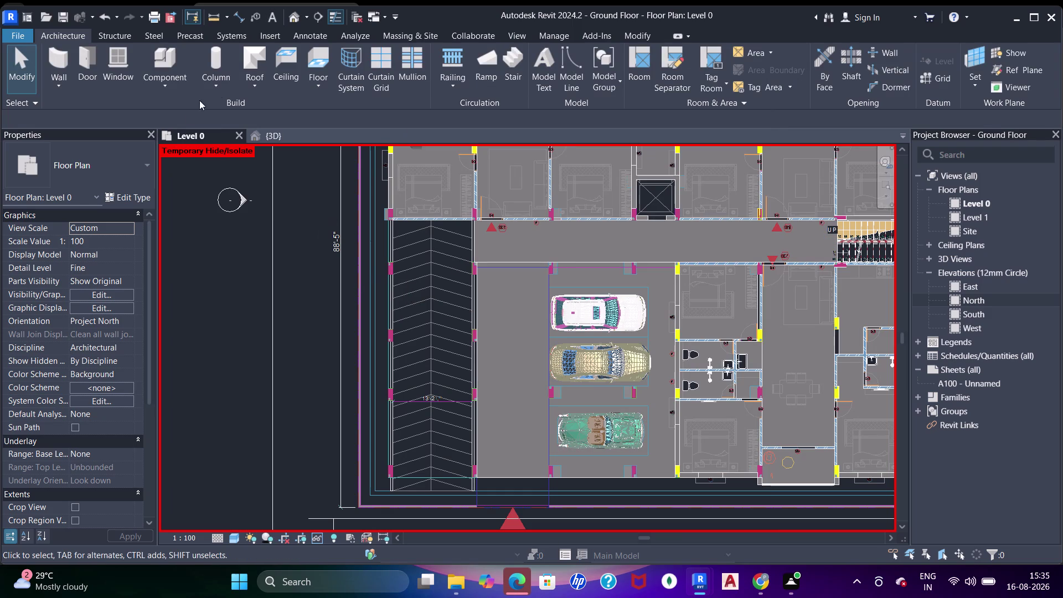
click(306, 67)
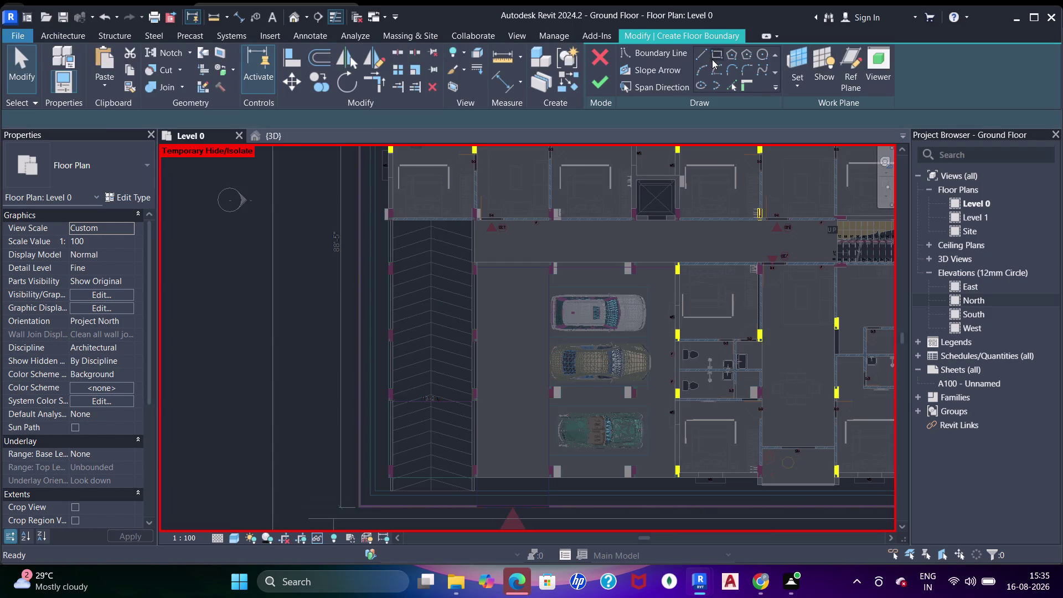
Sketch a rectangular floor boundary from the ramp corner to the far column and finish it.
drag(718, 52, 715, 56)
scroll(up, 3)
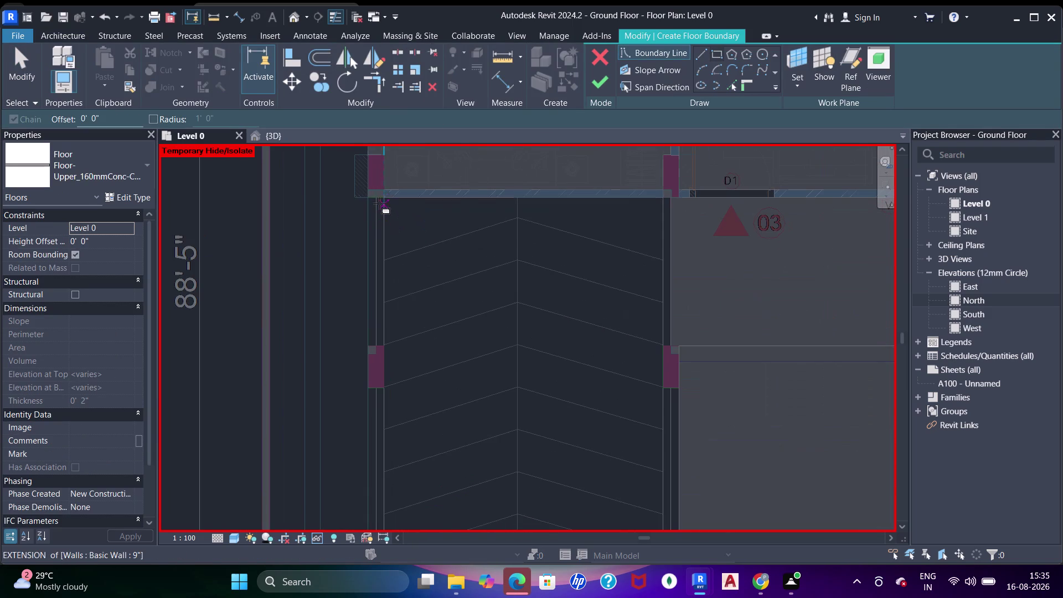
click(370, 201)
scroll(down, 3)
middle_drag(532, 421, 529, 267)
middle_drag(551, 385, 555, 176)
middle_drag(627, 464, 624, 324)
scroll(up, 3)
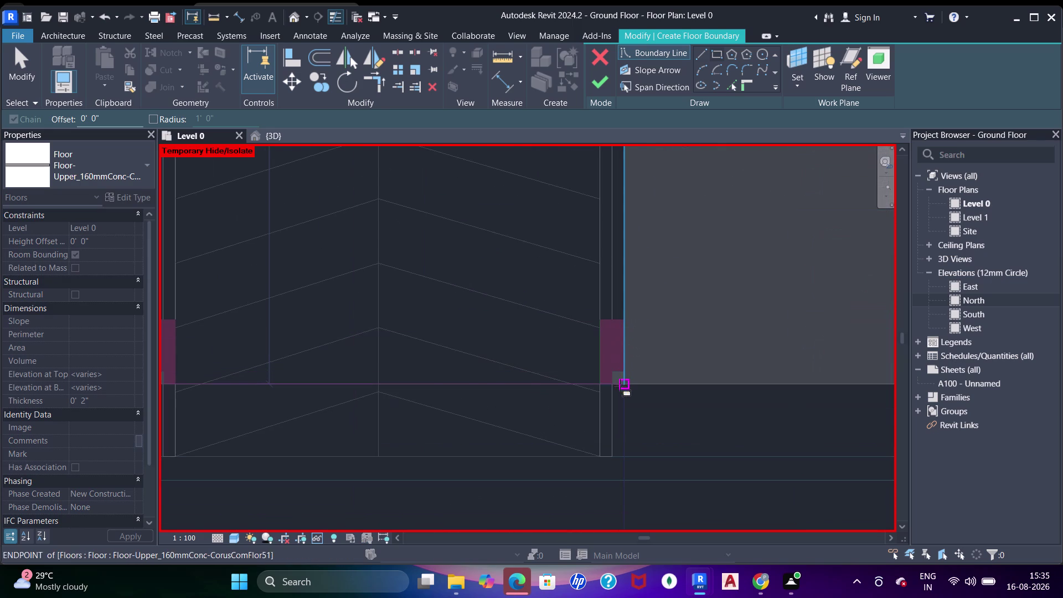
drag(623, 385, 626, 369)
click(604, 87)
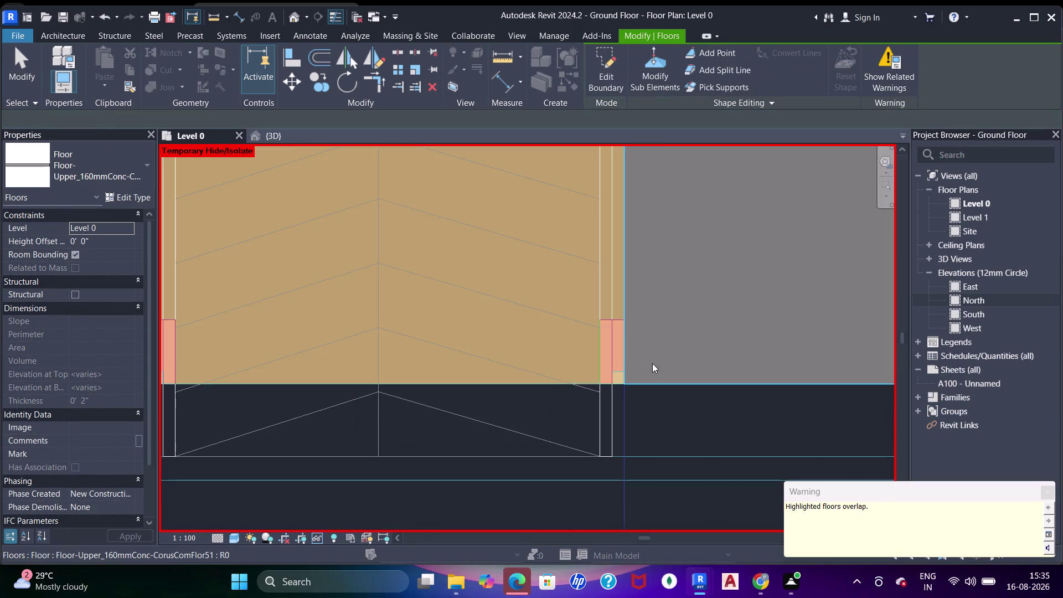
Orbit the 3D view around the new floor slab, deselect it, and return to Level 0.
scroll(down, 3)
middle_drag(483, 343, 507, 444)
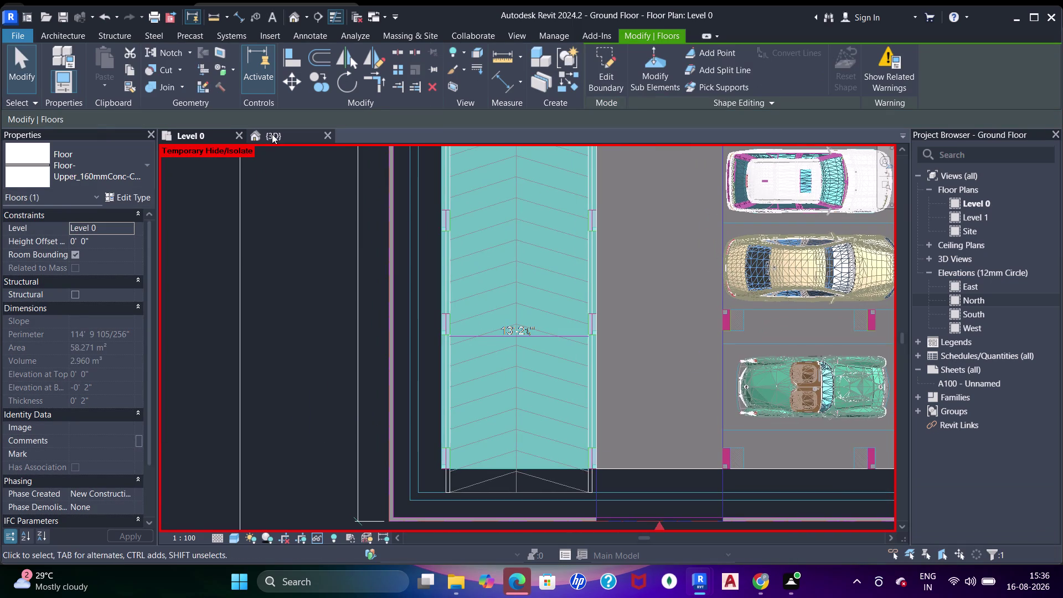
click(272, 134)
middle_drag(536, 412, 594, 381)
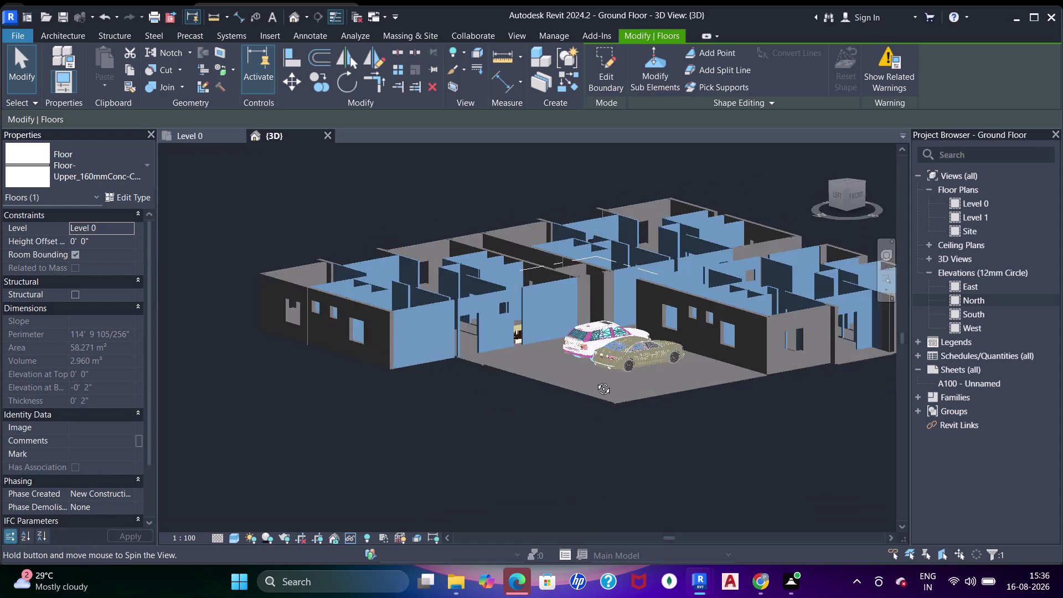
middle_drag(595, 381, 632, 362)
key(Escape)
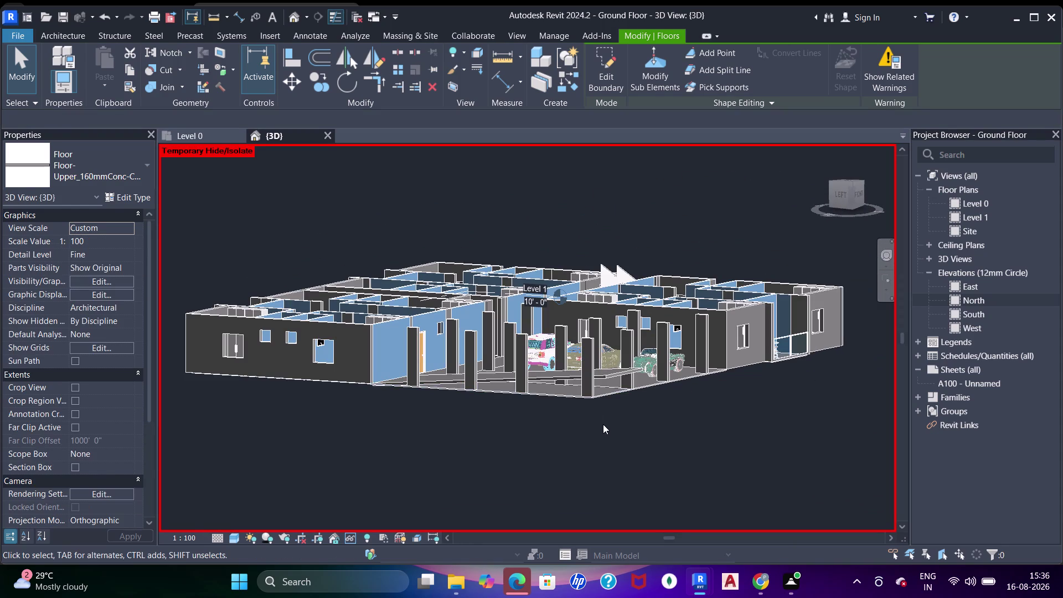
key(Escape)
middle_drag(624, 412, 621, 445)
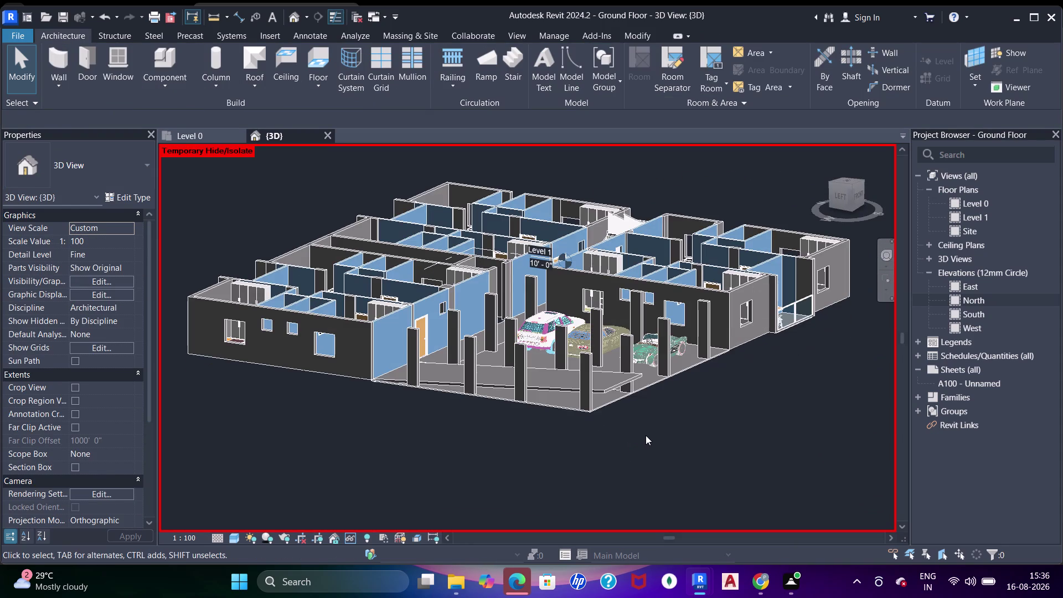
click(218, 132)
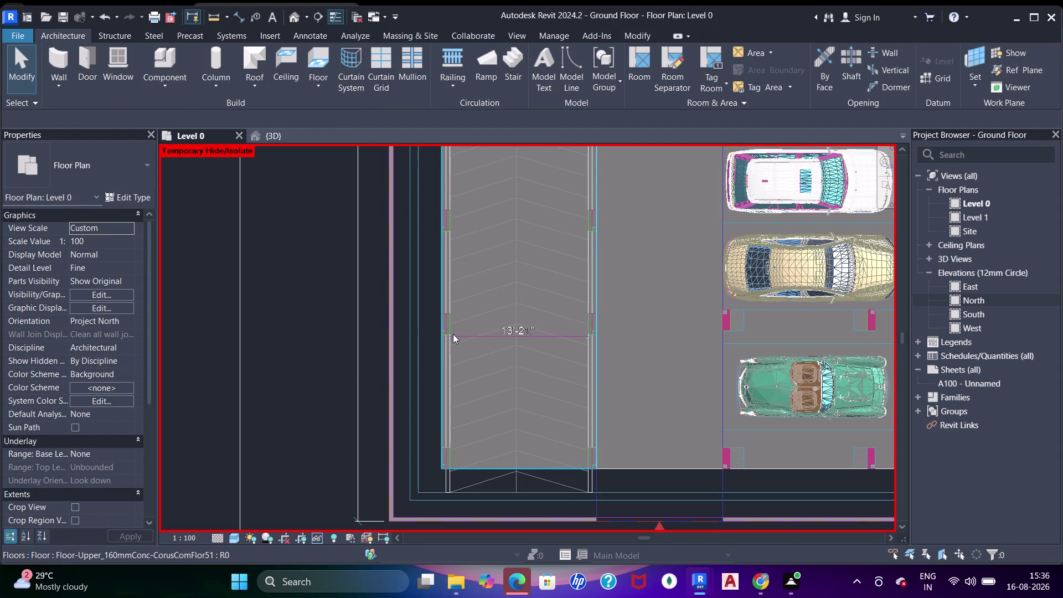
Select the new 58 m² floor slab and double-click it to edit its boundary.
click(562, 398)
scroll(down, 3)
middle_drag(582, 332, 582, 344)
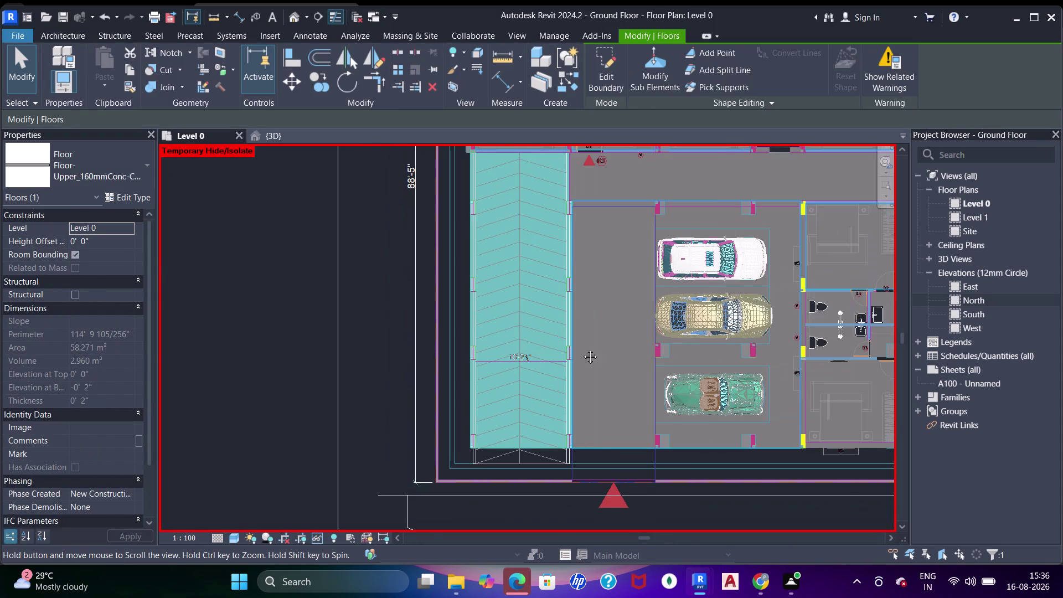
middle_drag(582, 345, 577, 473)
scroll(up, 3)
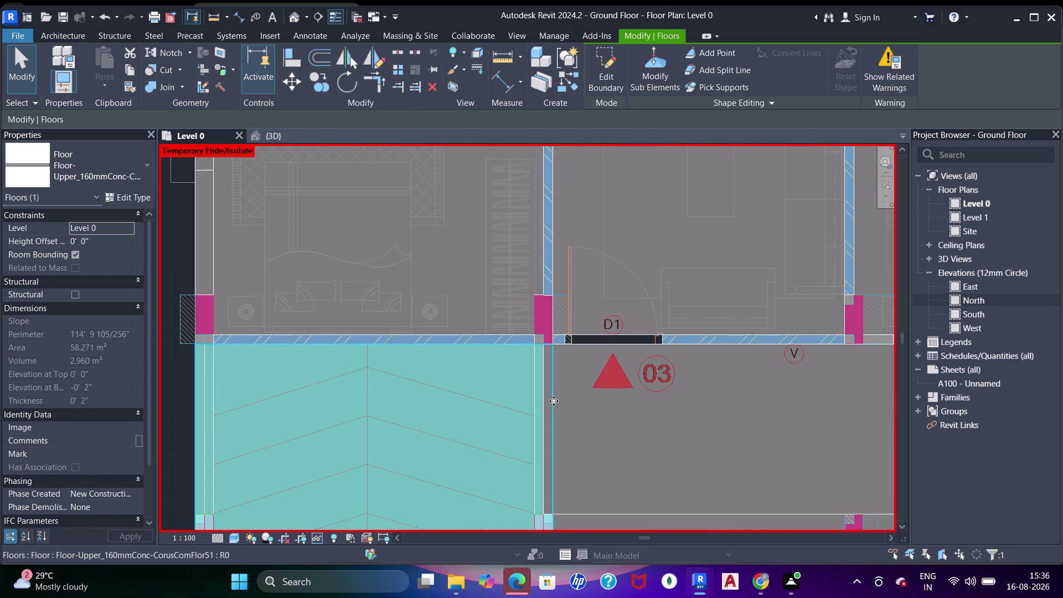
double_click(556, 378)
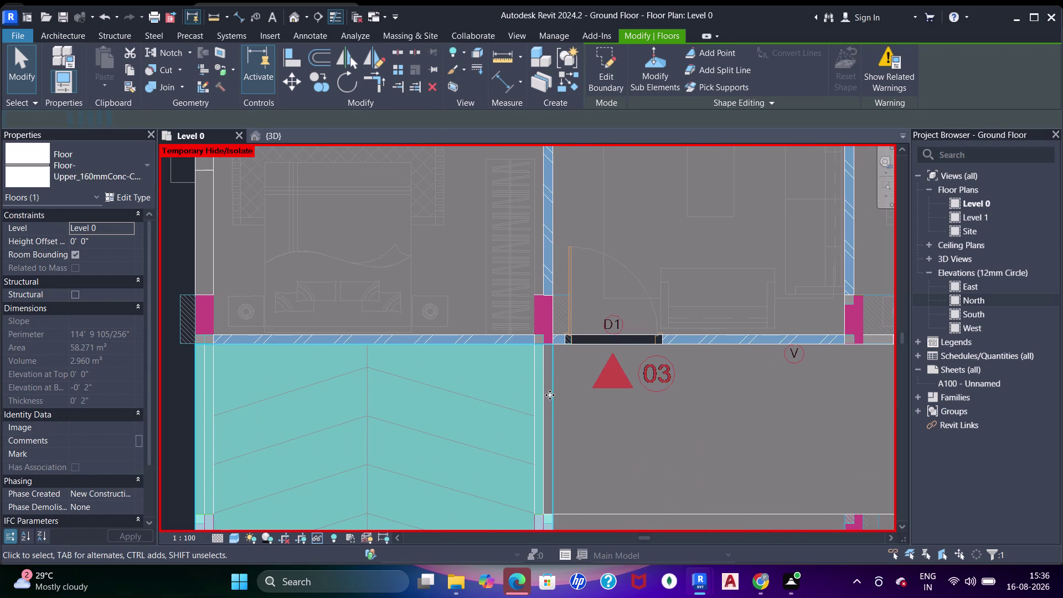
Align the floor's sketched boundary edge to the ramp edge, then check it along the ramp side.
key(a)
key(a)
key(a)
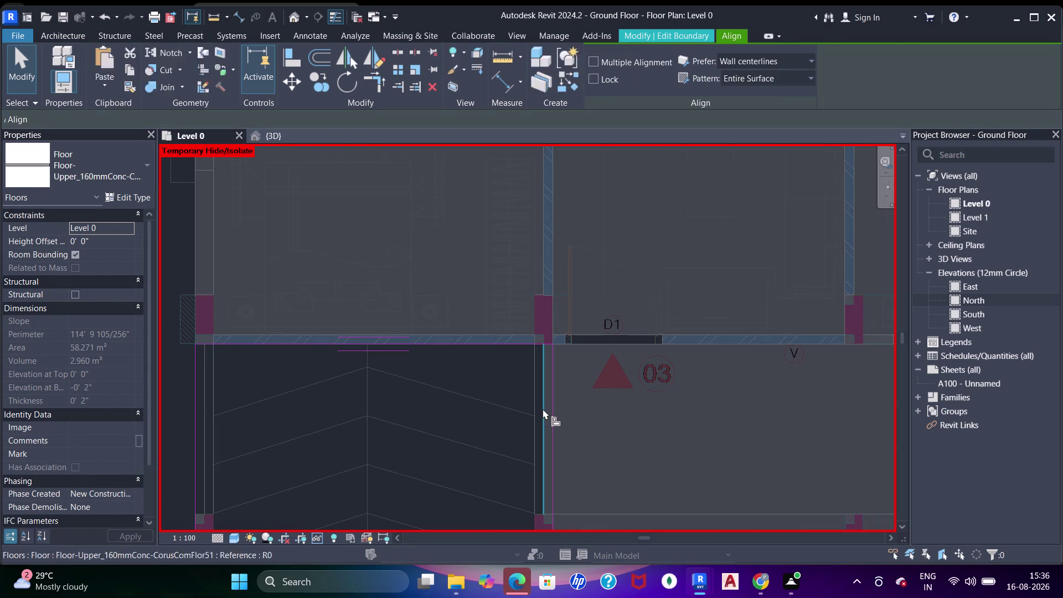
click(543, 409)
click(556, 408)
scroll(down, 3)
middle_drag(532, 400, 530, 229)
scroll(up, 3)
scroll(down, 3)
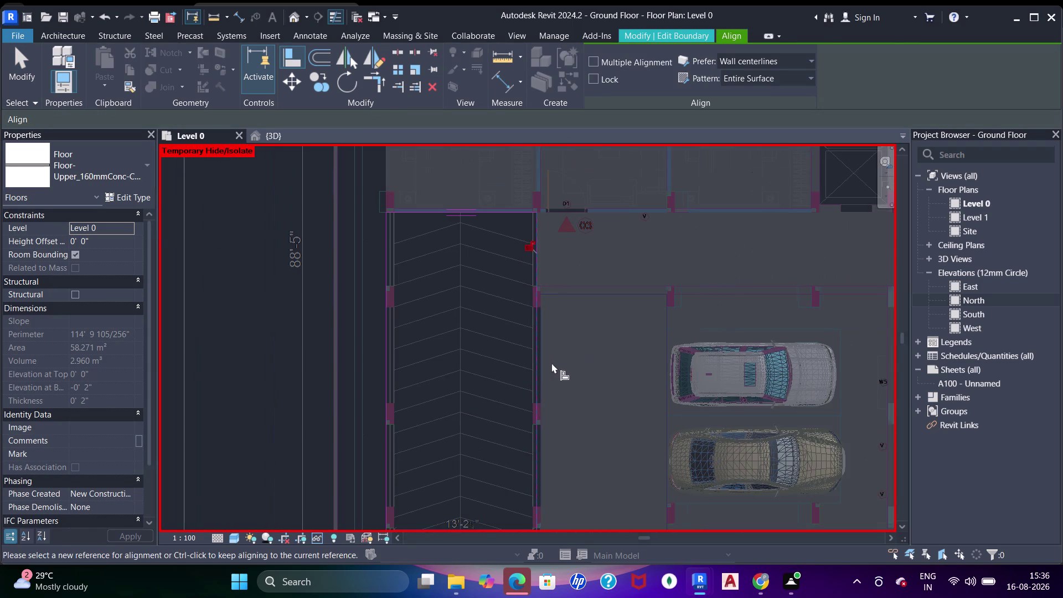
middle_drag(554, 399, 554, 298)
middle_drag(543, 339, 547, 218)
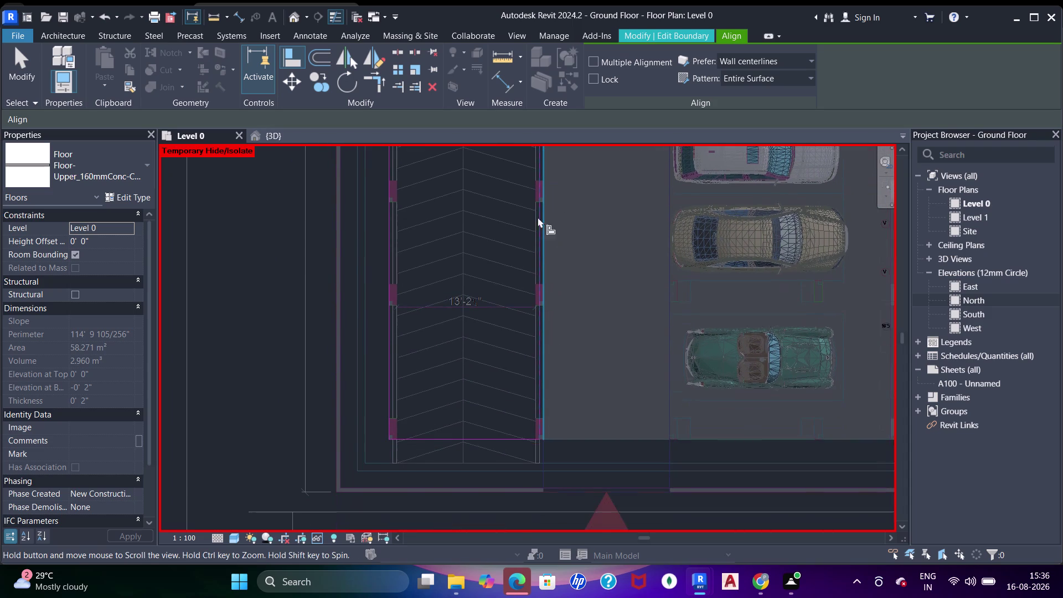
scroll(up, 3)
middle_drag(534, 292, 535, 339)
End Align and select the short boundary line at the ramp's top end.
key(Escape)
key(Escape)
key(Escape)
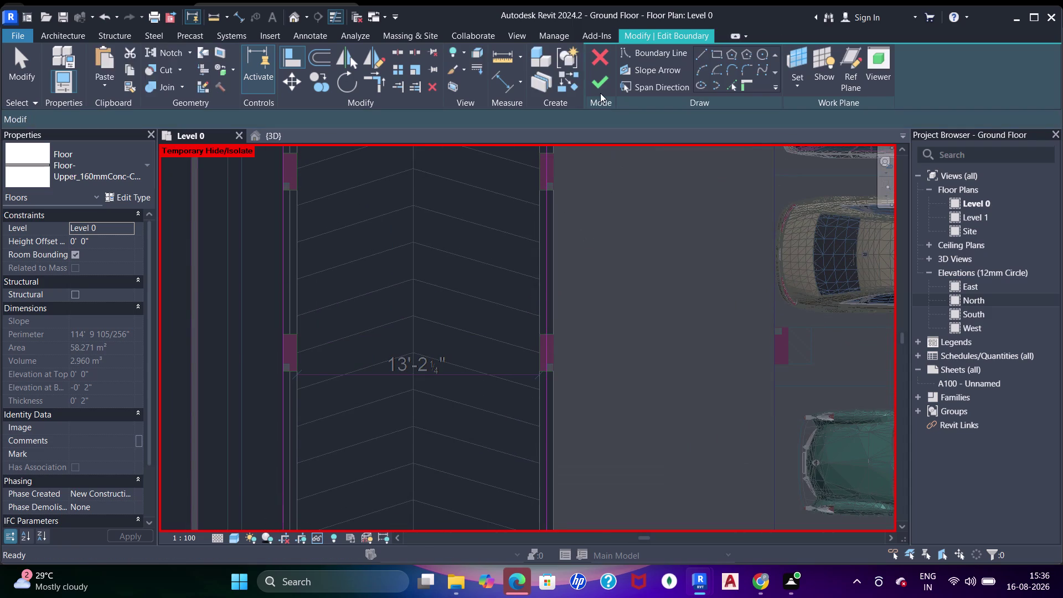
key(Escape)
middle_drag(579, 206, 575, 424)
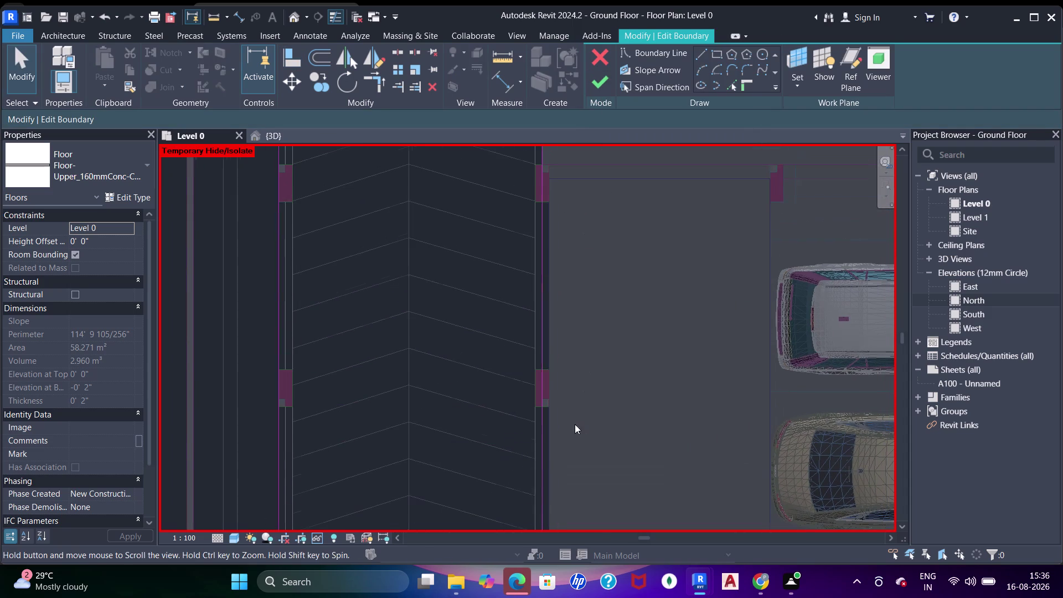
middle_drag(523, 234, 524, 399)
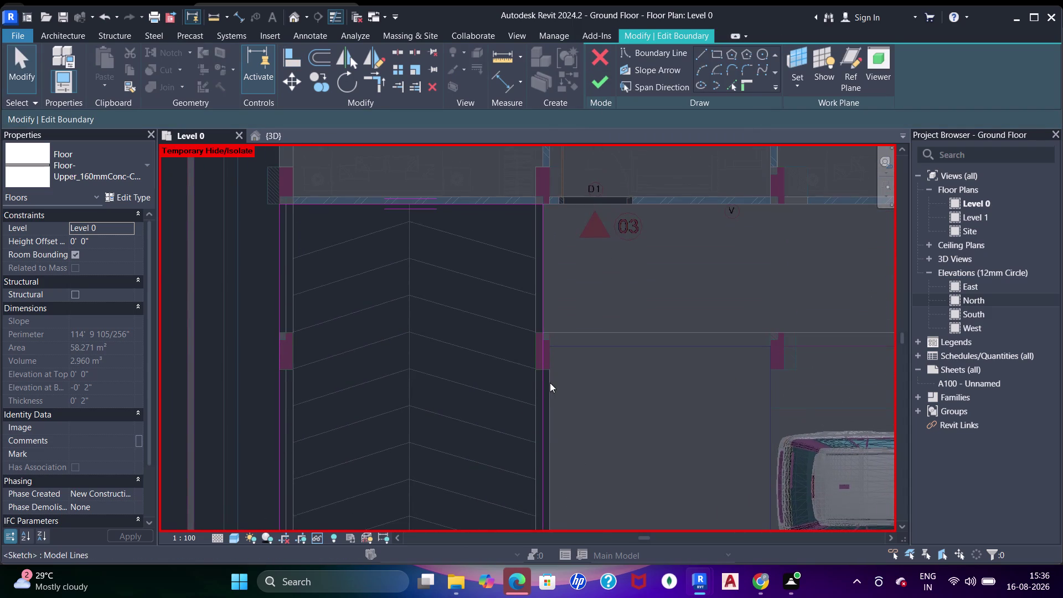
scroll(up, 3)
scroll(down, 3)
middle_drag(544, 365, 555, 433)
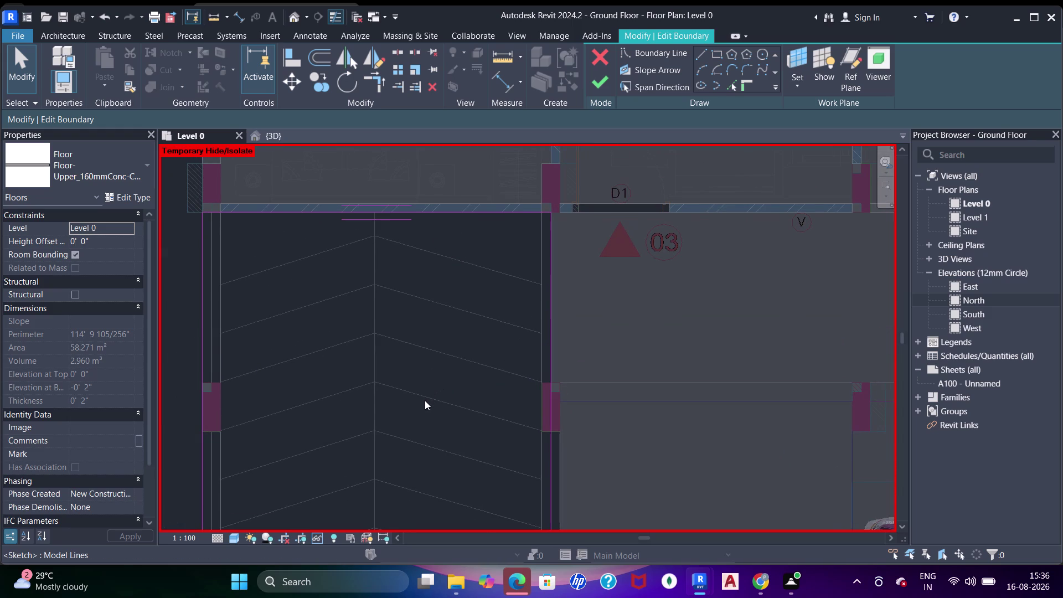
click(727, 81)
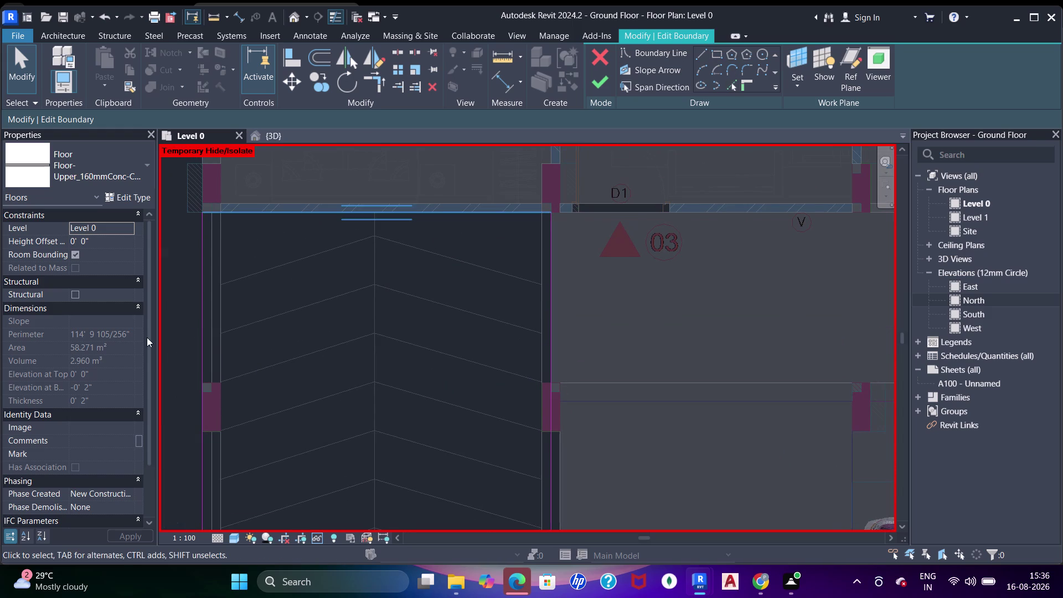
scroll(up, 3)
click(218, 382)
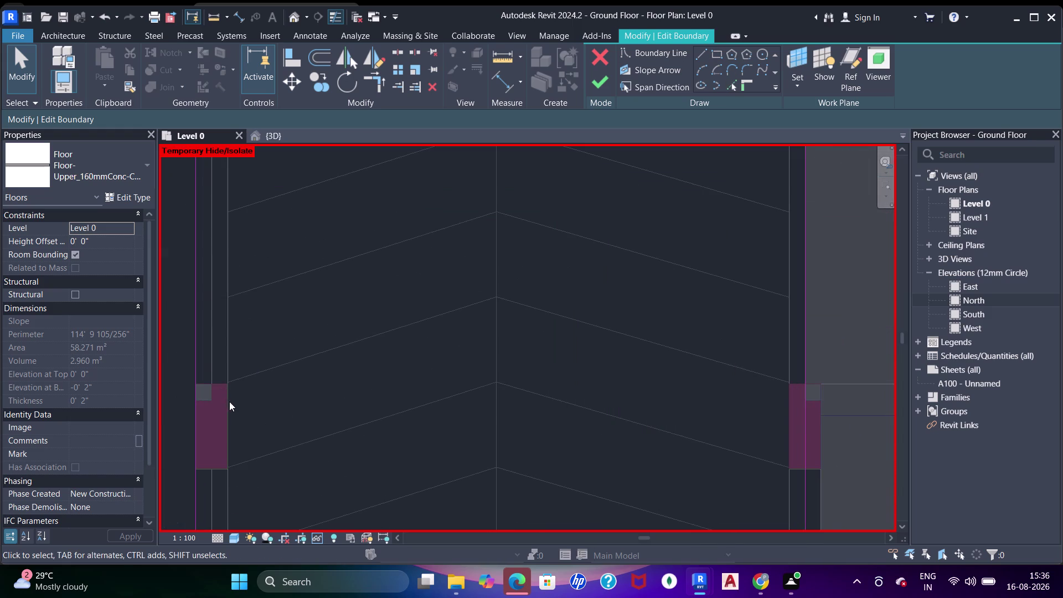
Pick the faces and side edges of the left and right columns as boundary lines.
click(219, 384)
drag(732, 87, 718, 97)
click(218, 385)
click(735, 84)
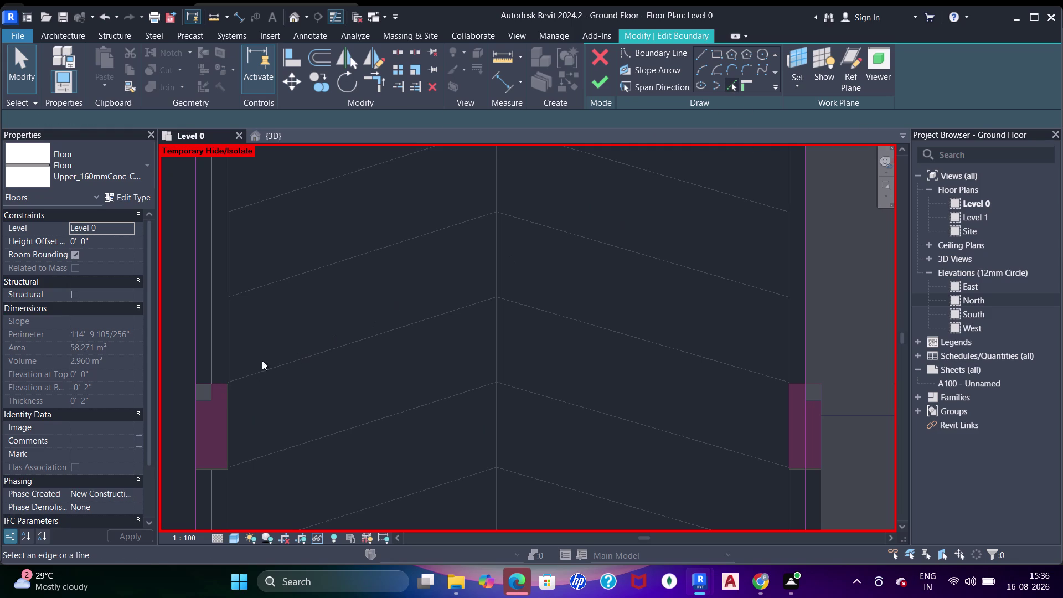
click(225, 386)
click(226, 407)
middle_drag(226, 424, 254, 337)
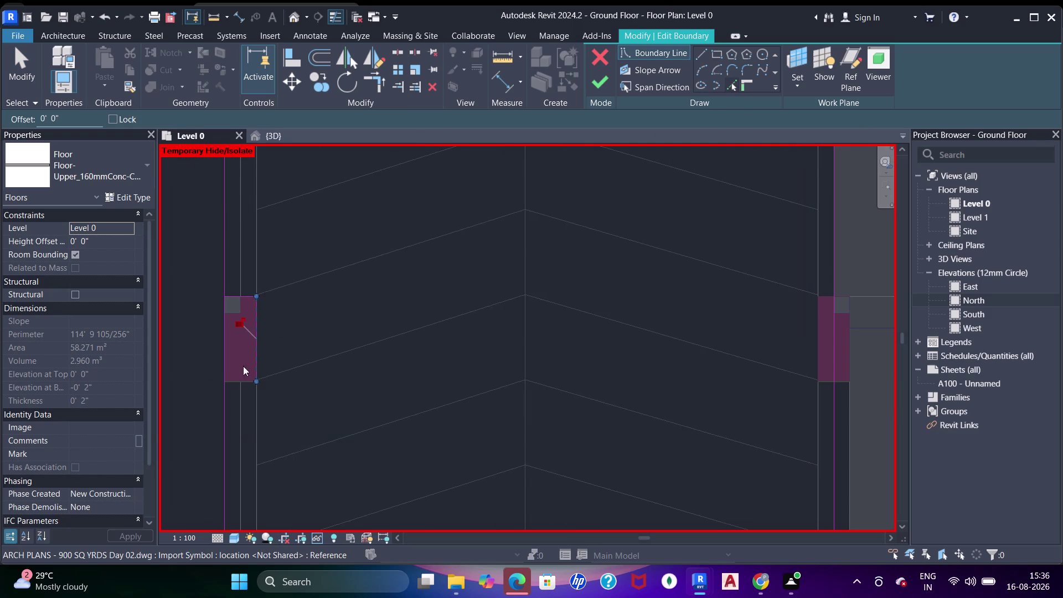
click(236, 387)
scroll(down, 3)
middle_drag(494, 396, 427, 382)
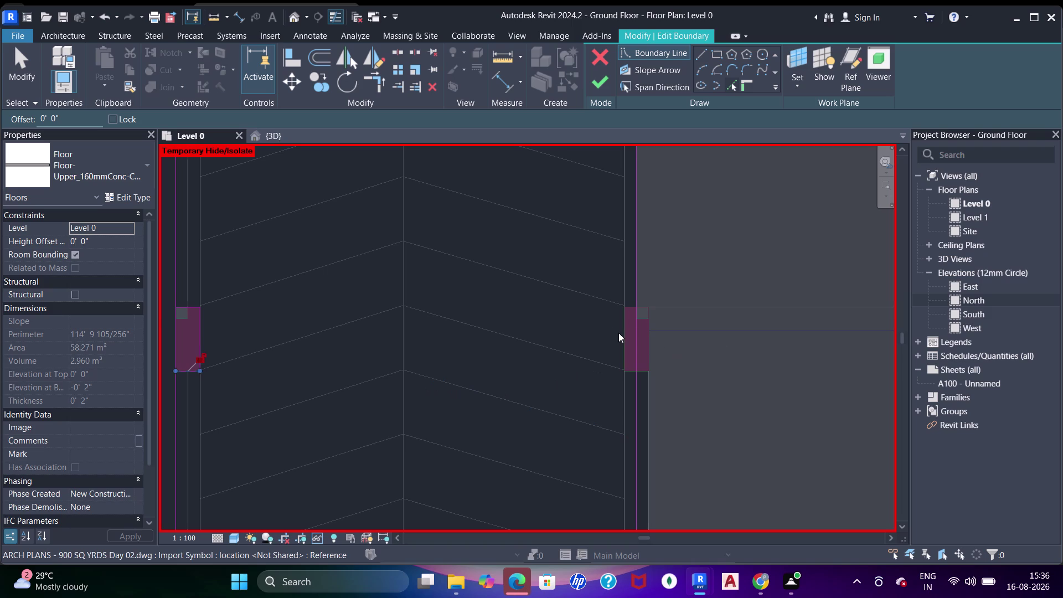
scroll(up, 3)
click(628, 302)
click(606, 346)
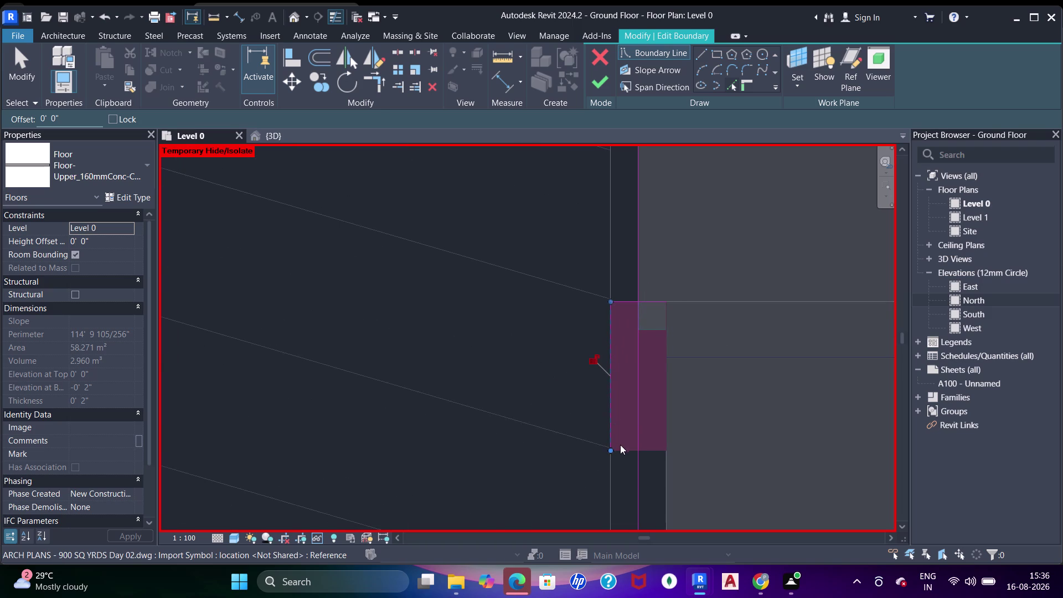
click(621, 451)
Trim the right column's edge lines into corners with Trim/Extend to Corner (TR).
key(Escape)
key(Escape)
key(t)
key(r)
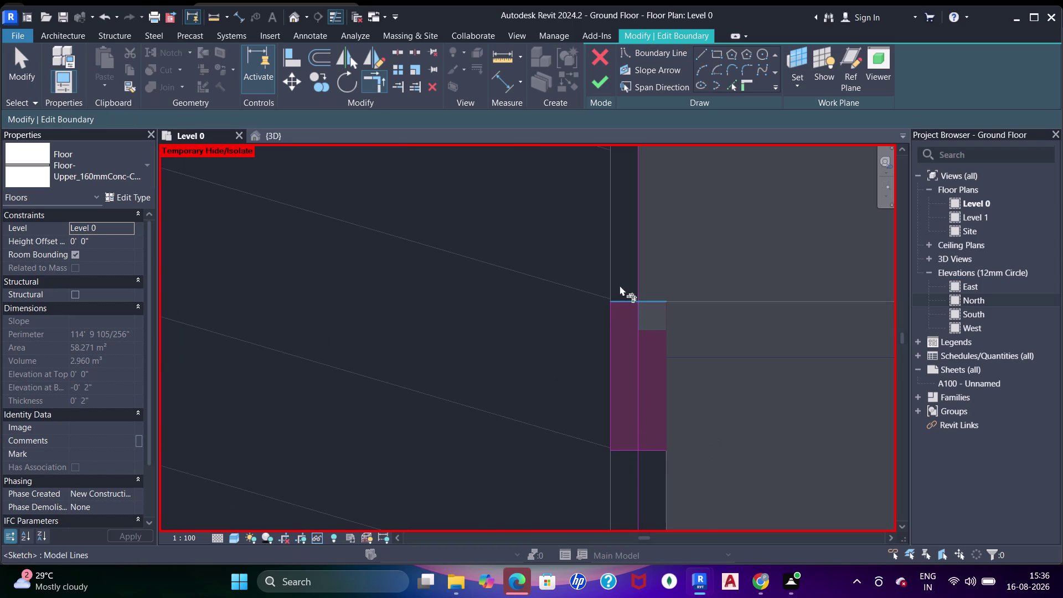
click(623, 301)
click(637, 320)
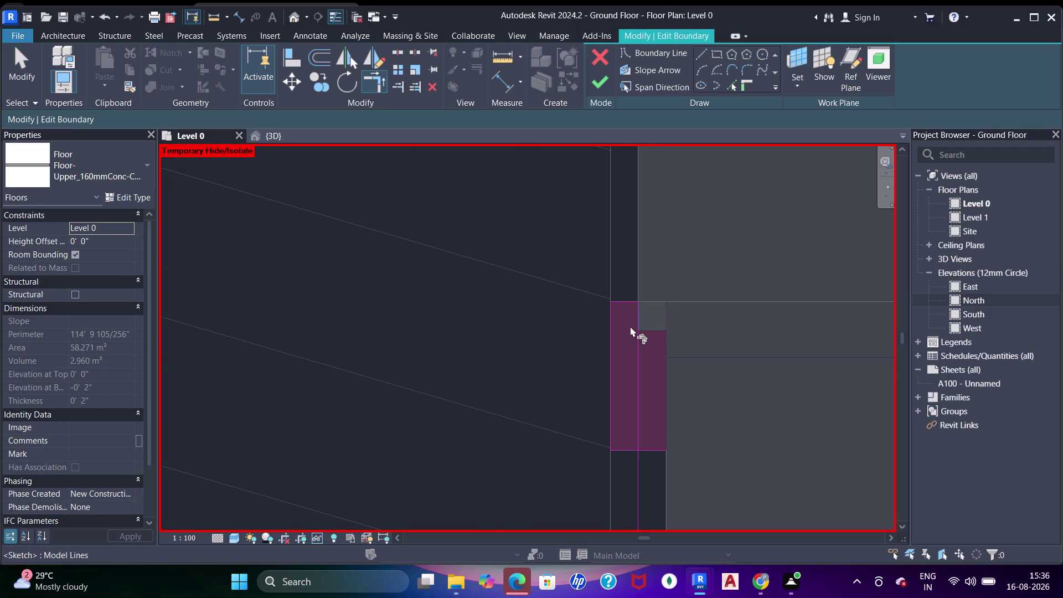
key(ctrl+z)
click(637, 284)
click(630, 298)
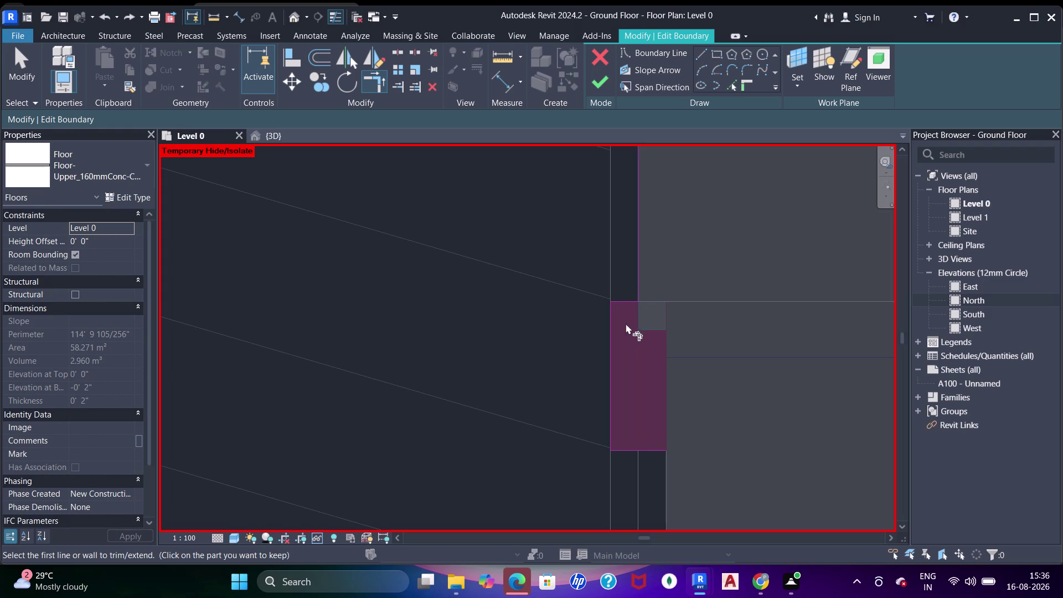
click(610, 343)
click(635, 450)
Trim the upper column's lower edge line into a corner.
scroll(down, 3)
middle_drag(656, 455, 645, 217)
scroll(up, 3)
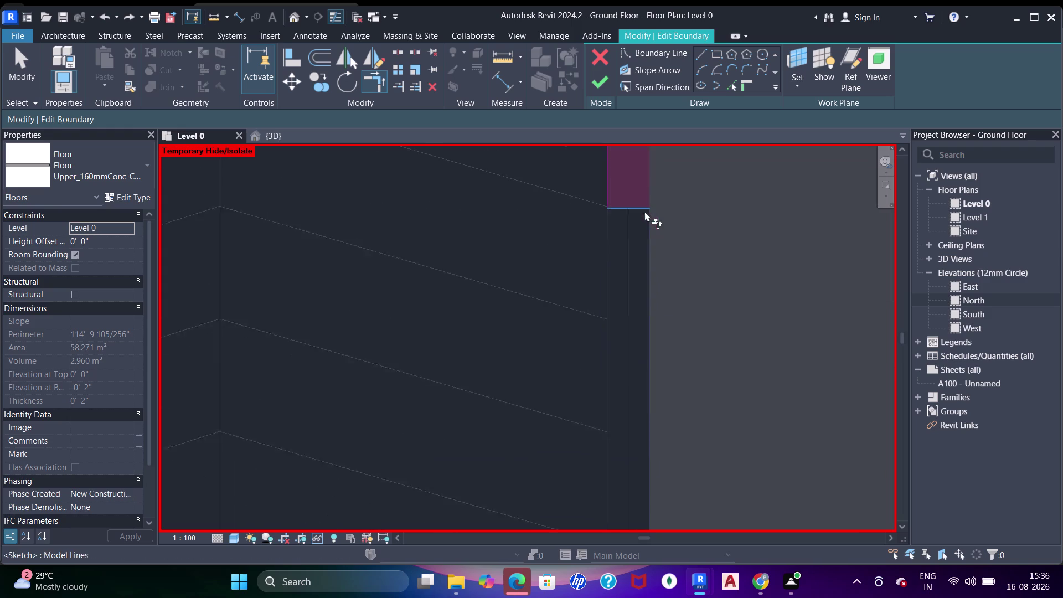
click(729, 87)
click(650, 284)
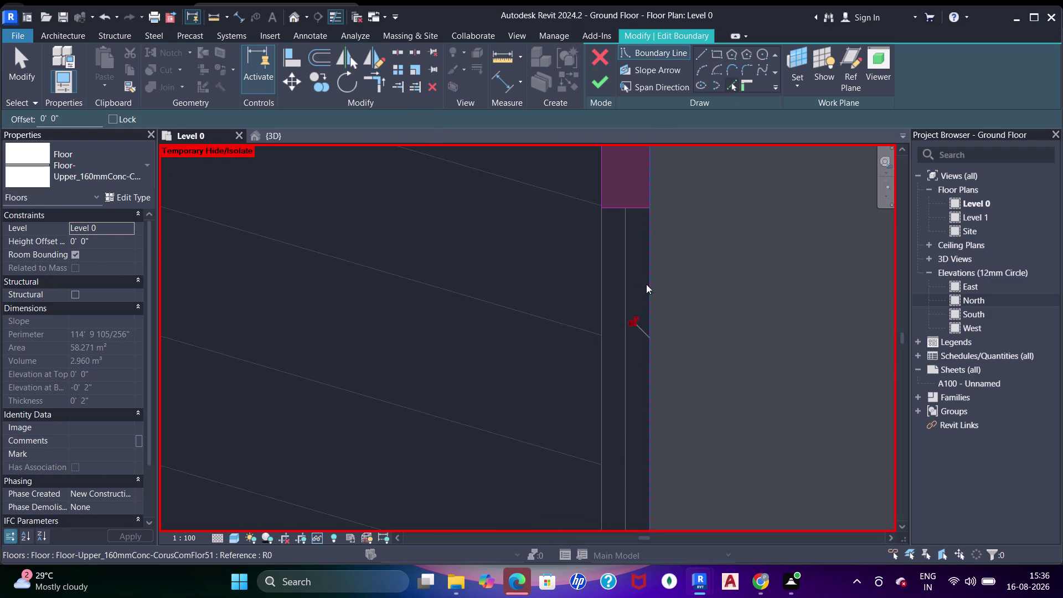
scroll(down, 3)
middle_drag(647, 283, 648, 243)
scroll(down, 3)
middle_drag(647, 260, 644, 366)
key(t)
key(r)
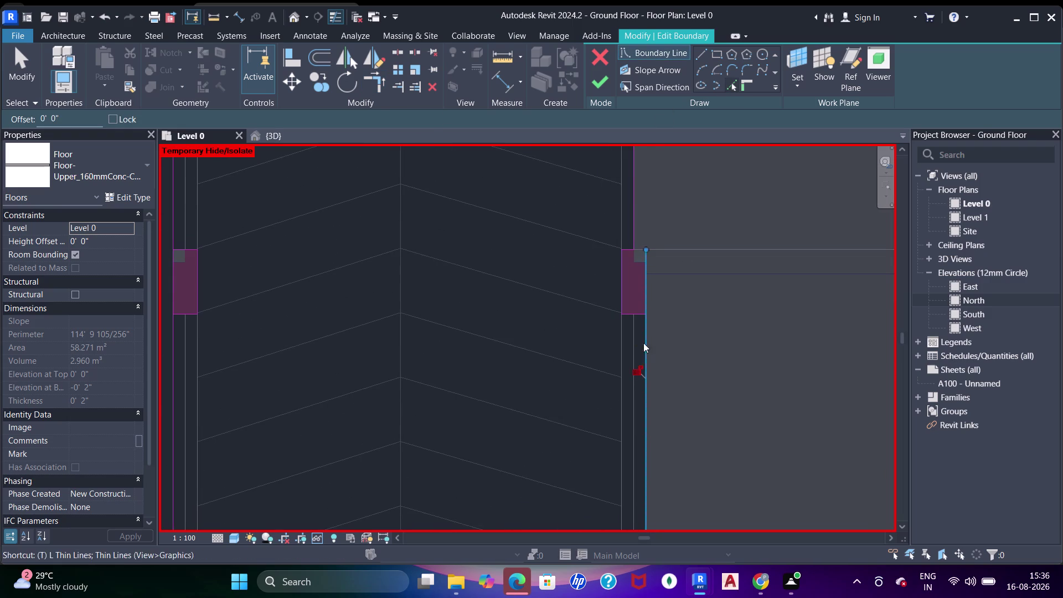
Add the wall edge below the column and the lower column's side edge to the boundary.
scroll(up, 3)
drag(638, 341, 647, 346)
click(649, 352)
scroll(down, 3)
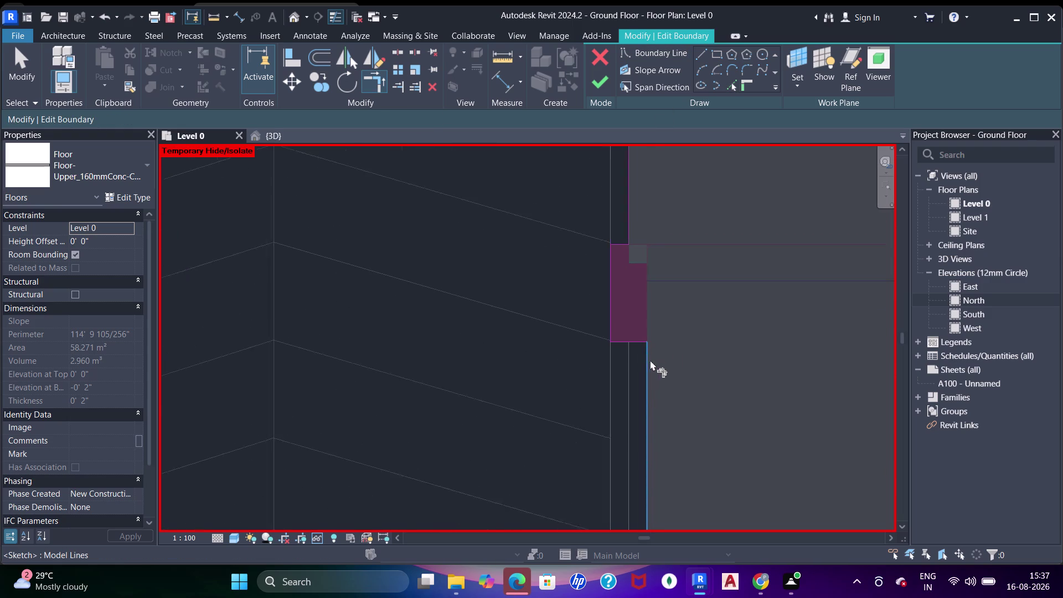
scroll(down, 3)
middle_drag(650, 399, 627, 188)
middle_drag(624, 380, 632, 304)
scroll(up, 3)
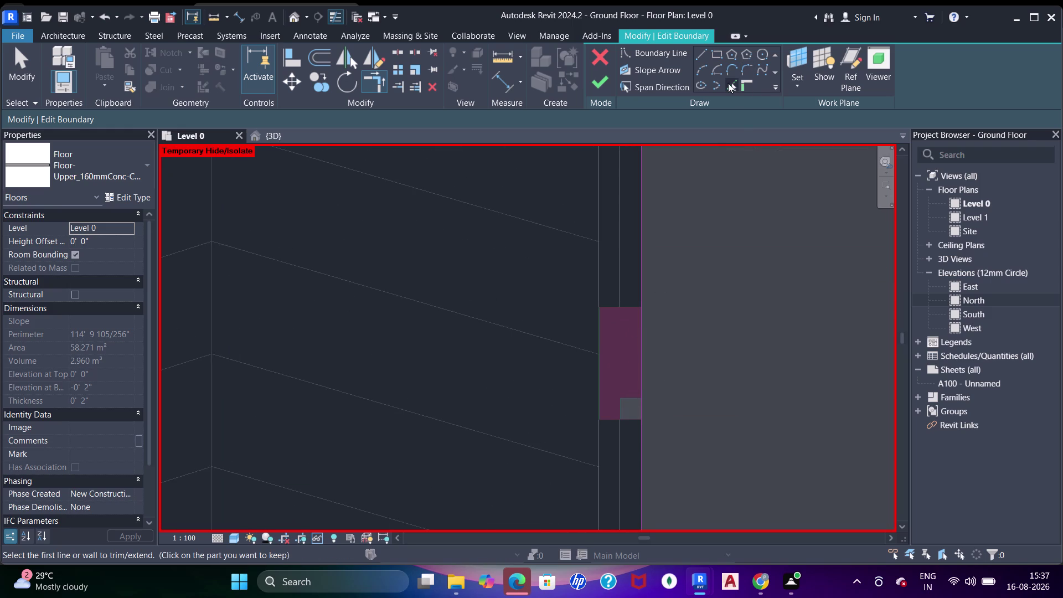
drag(728, 83, 732, 88)
click(619, 310)
click(597, 343)
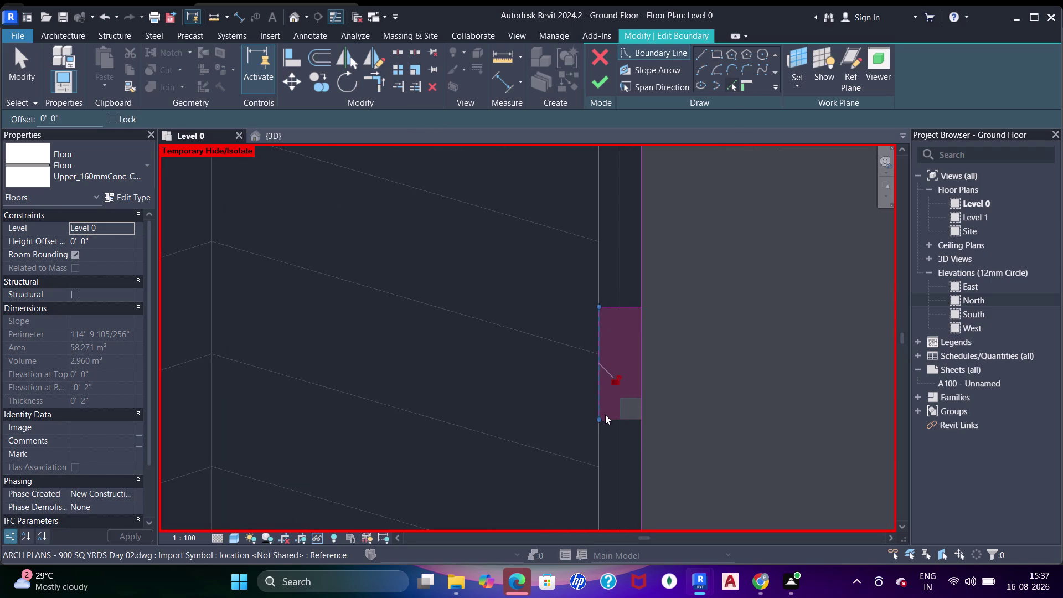
click(610, 420)
key(Escape)
key(Escape)
key(Escape)
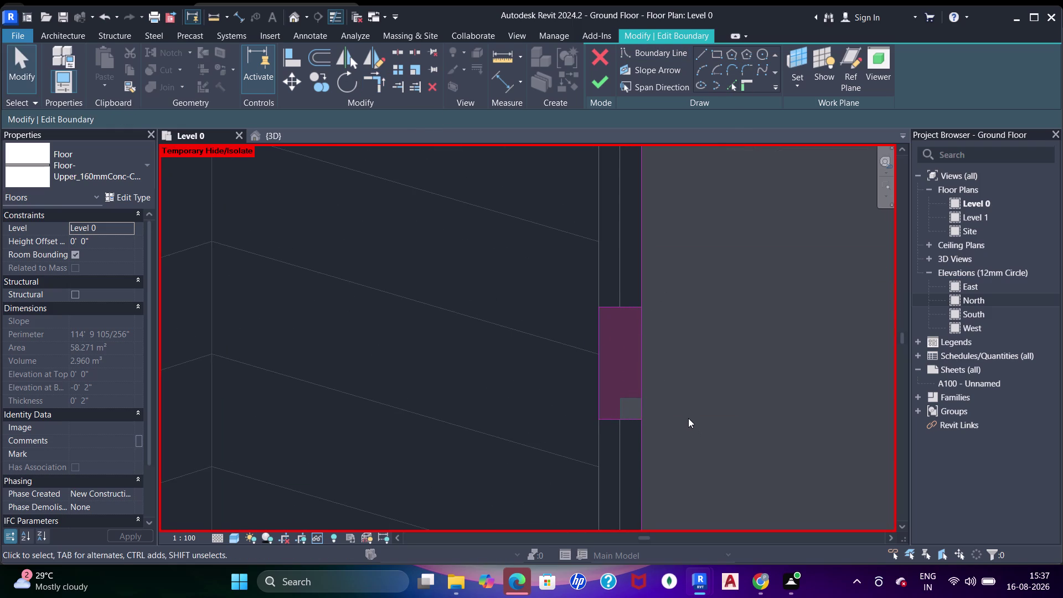
Trim the boundary line into the first column corner, cancelling the join warning.
key(t)
key(r)
click(622, 423)
click(639, 429)
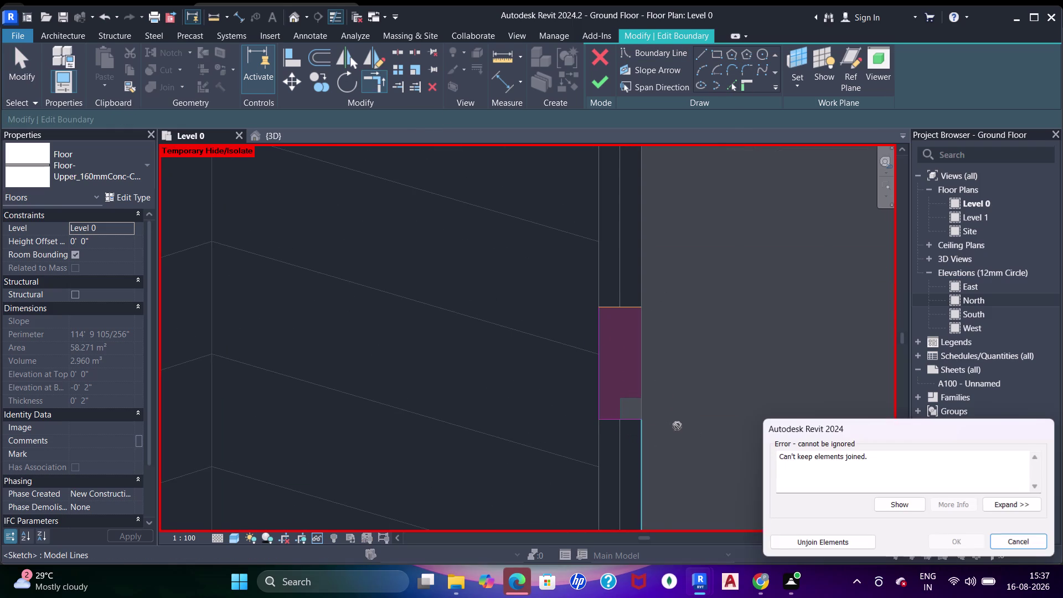
click(846, 533)
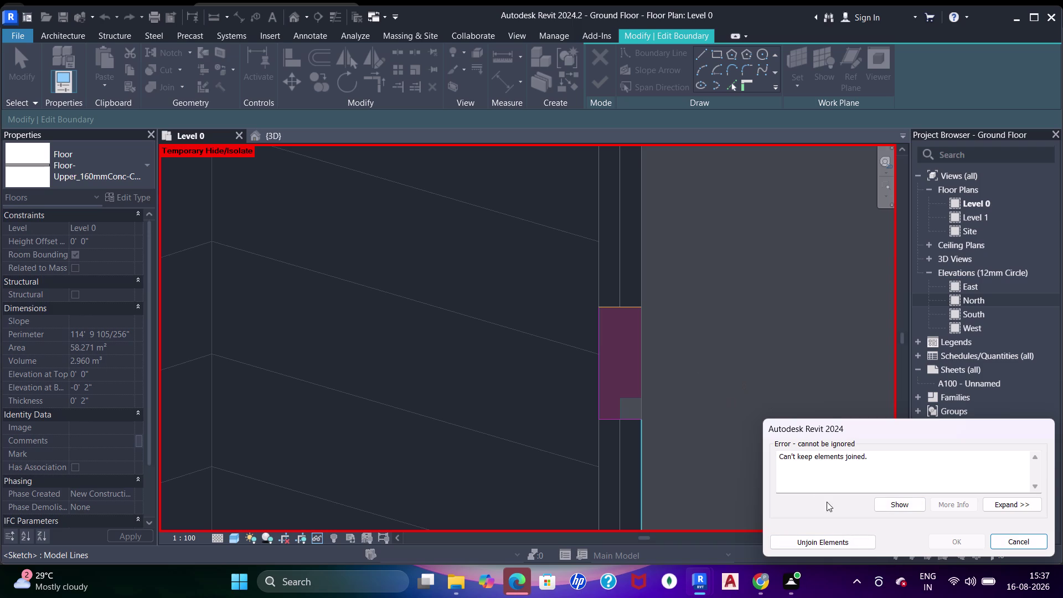
click(828, 537)
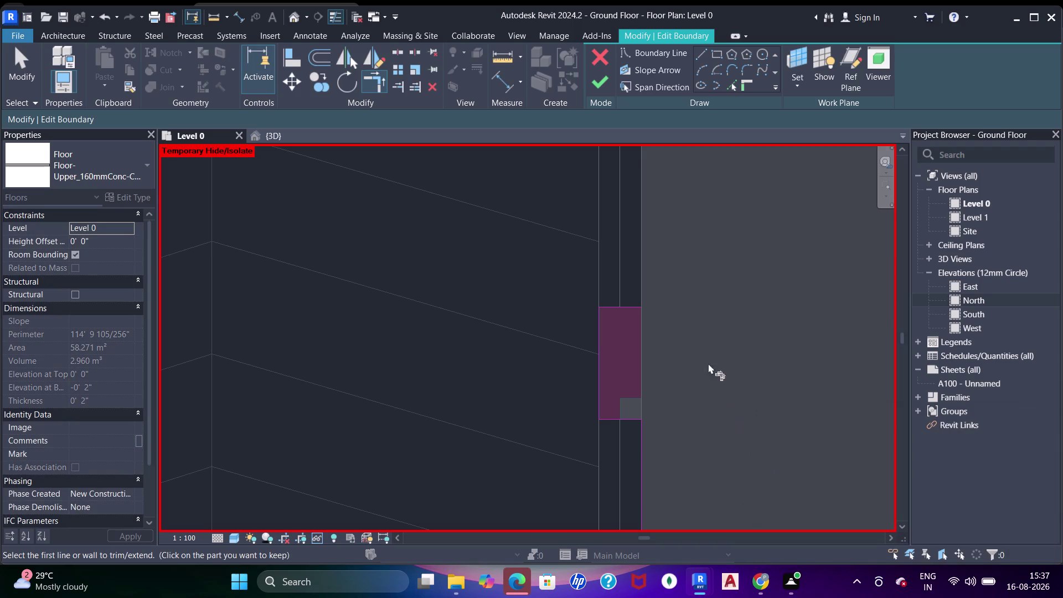
Move to the next column edge and back out of the pending trim.
scroll(down, 3)
middle_drag(691, 262, 691, 491)
middle_drag(690, 474, 691, 354)
click(729, 88)
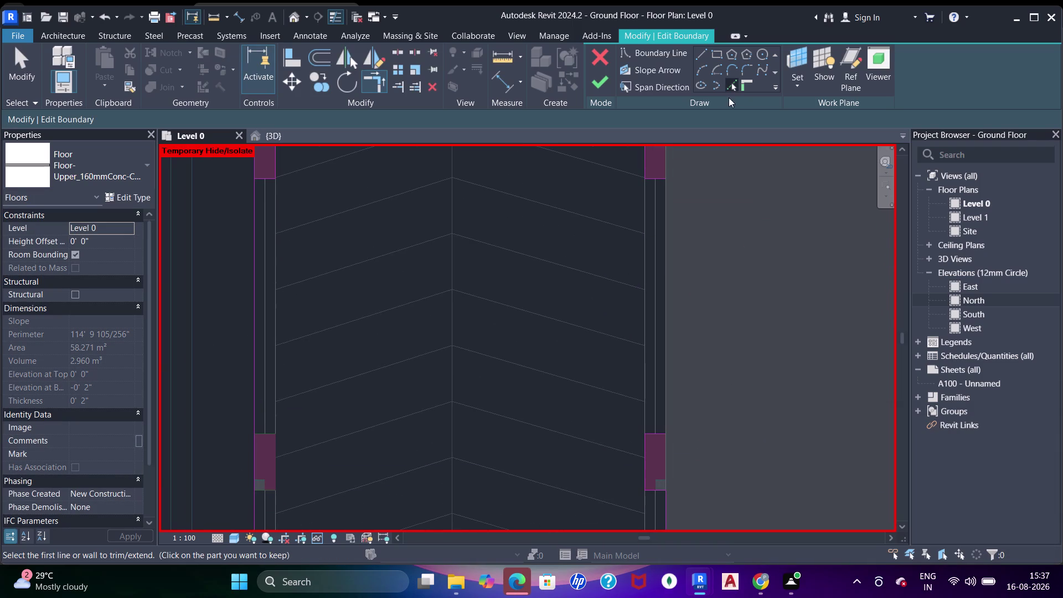
click(669, 276)
key(Escape)
key(Escape)
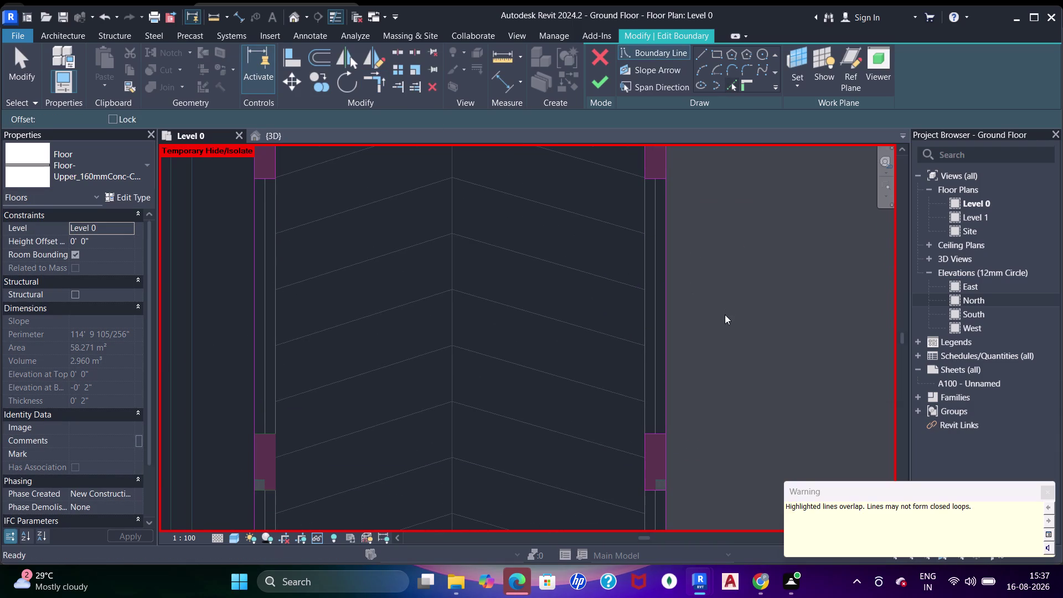
key(Escape)
Trim boundary lines at the upper, lower and next column corners, dismissing the join error.
key(t)
key(r)
click(654, 181)
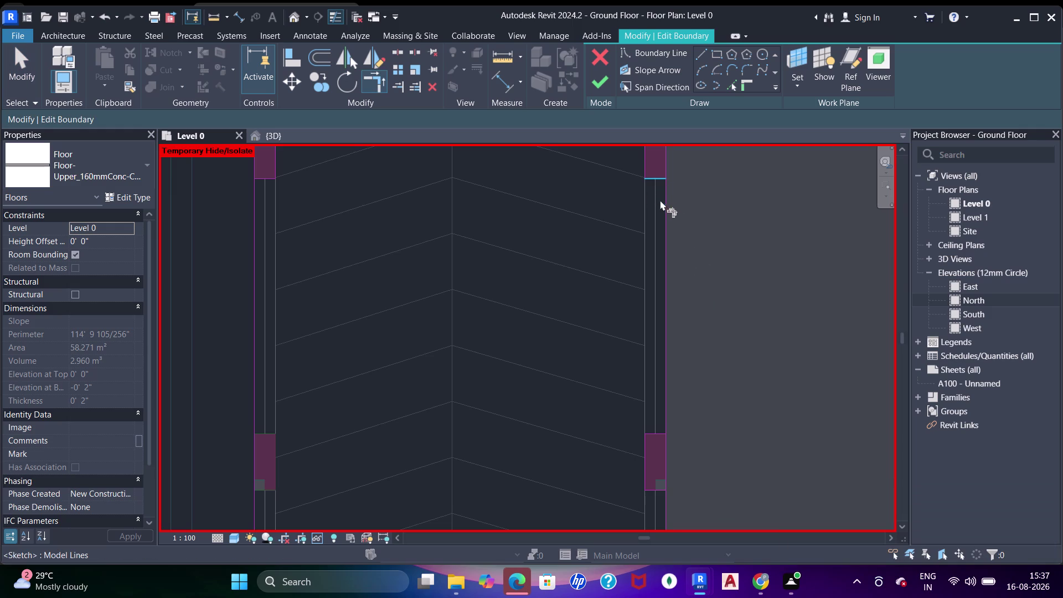
click(664, 209)
middle_drag(699, 398, 704, 301)
click(664, 396)
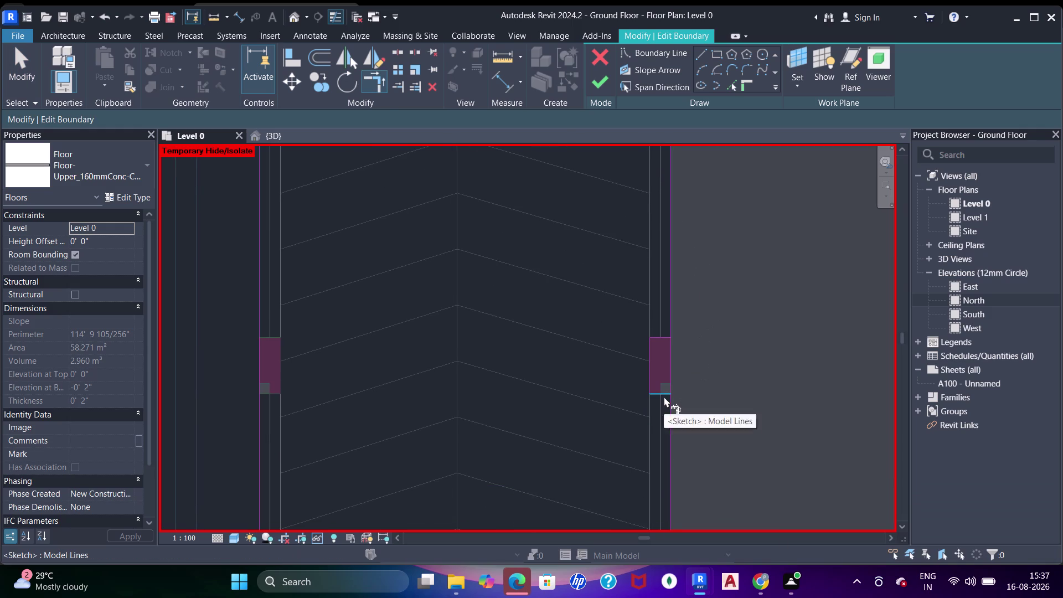
click(670, 401)
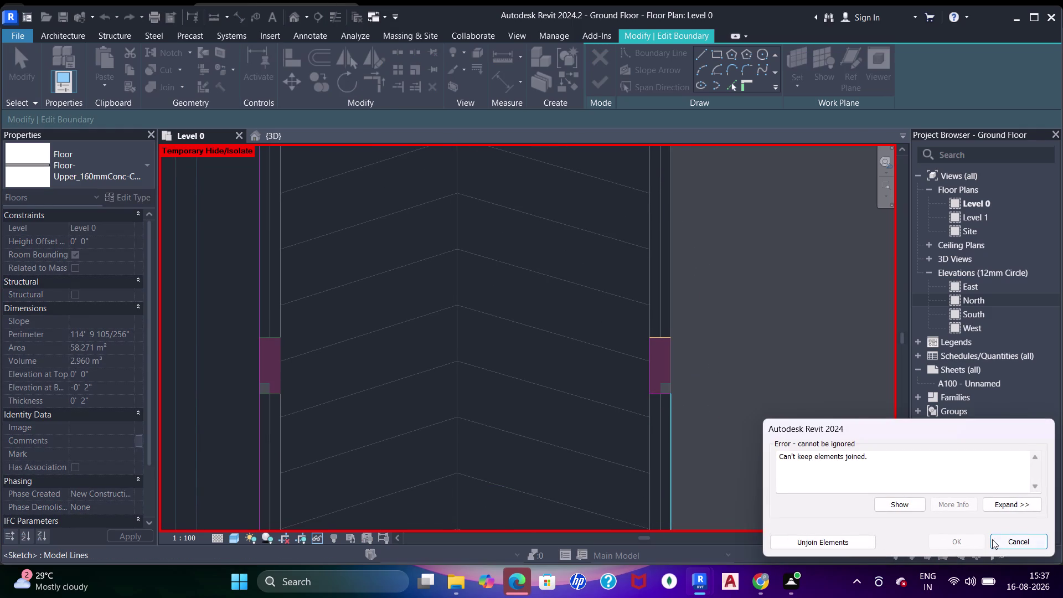
click(992, 539)
middle_drag(686, 273, 694, 319)
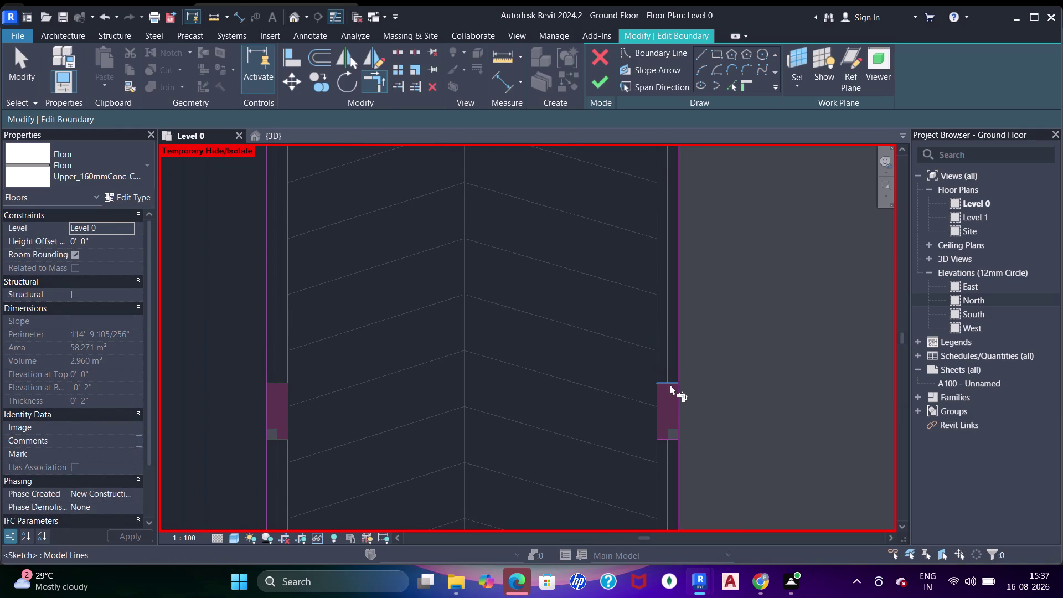
click(671, 384)
click(676, 367)
Move along the ramp to the next column and pick its edge lines.
scroll(down, 3)
middle_drag(713, 279, 732, 459)
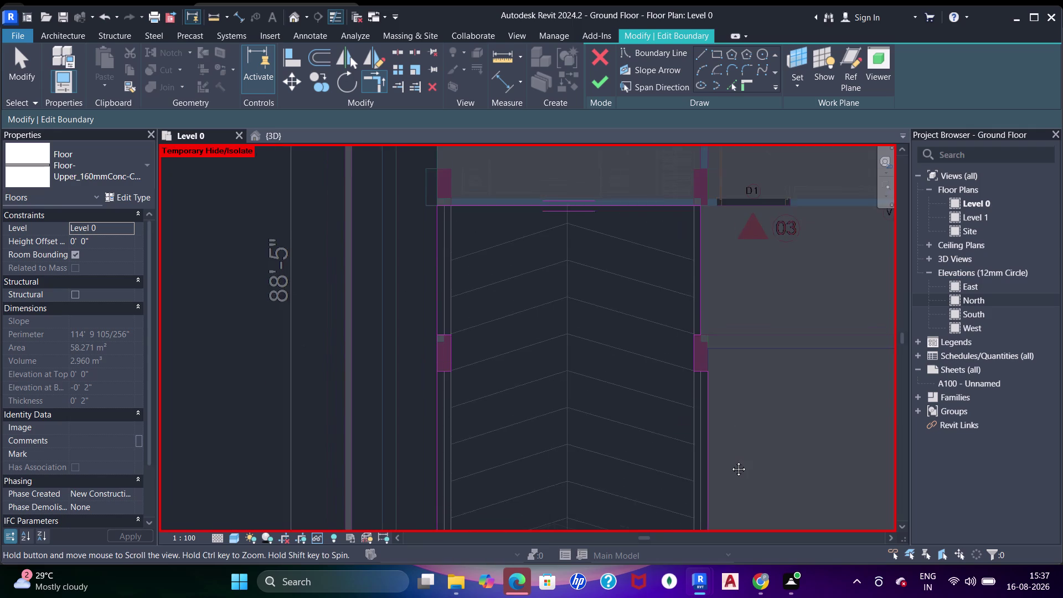
middle_drag(732, 460, 722, 349)
middle_drag(711, 291, 709, 202)
middle_drag(698, 433, 697, 339)
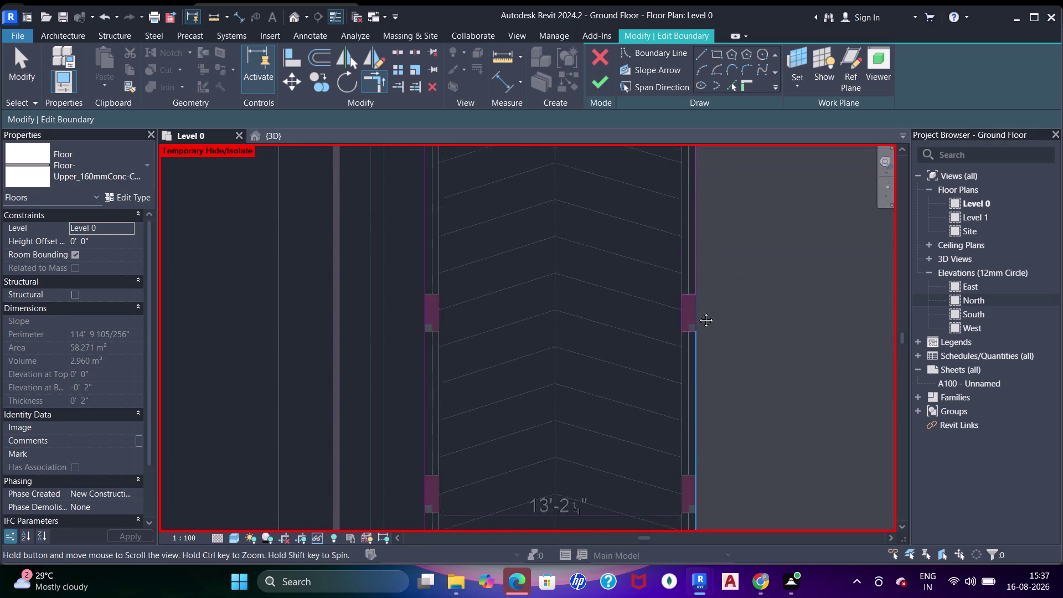
middle_drag(698, 339, 698, 299)
scroll(up, 3)
middle_drag(721, 412, 719, 245)
click(734, 87)
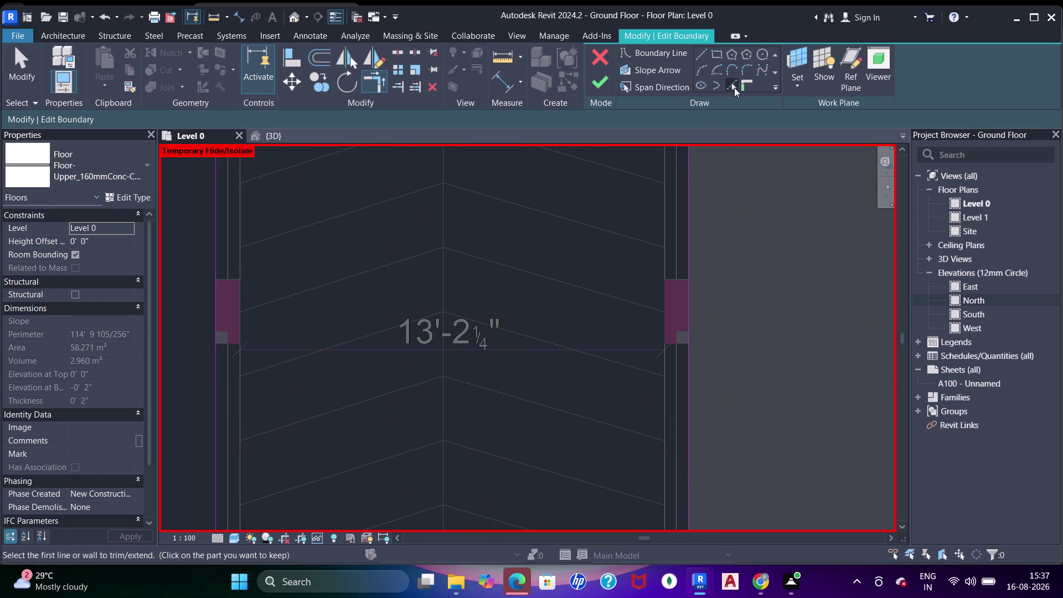
click(677, 284)
click(668, 319)
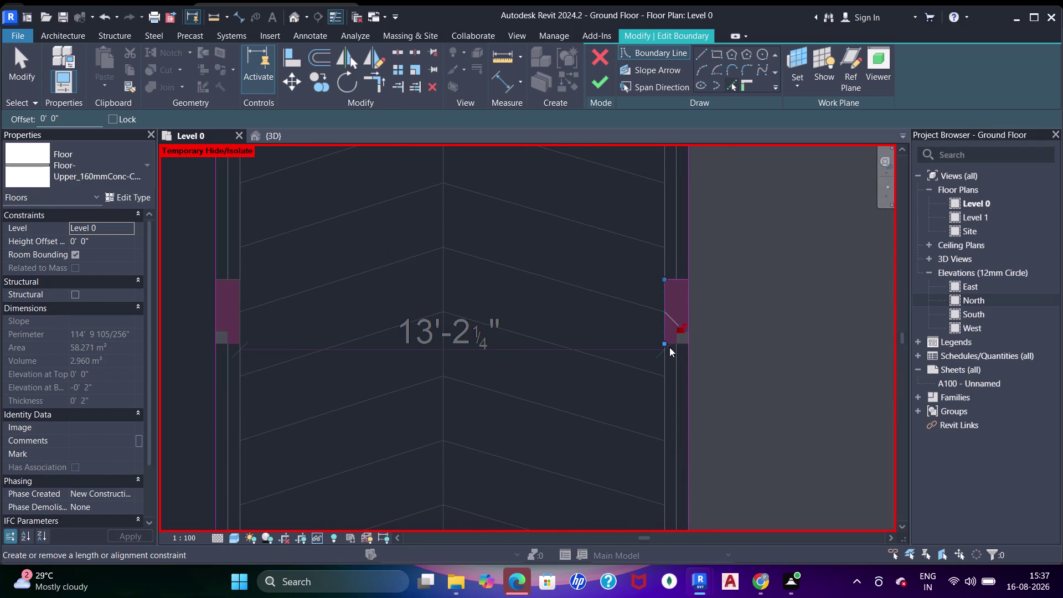
click(676, 342)
Trim the lines beside the column to its side and top corners with TR.
key(Escape)
key(Escape)
key(t)
key(r)
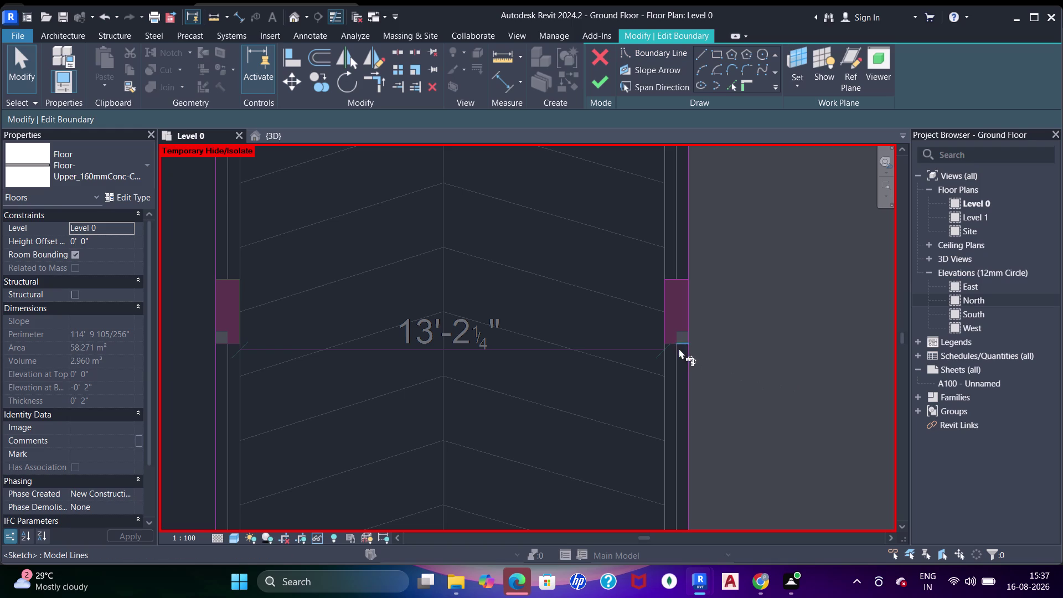
click(669, 337)
click(680, 346)
drag(673, 279, 673, 279)
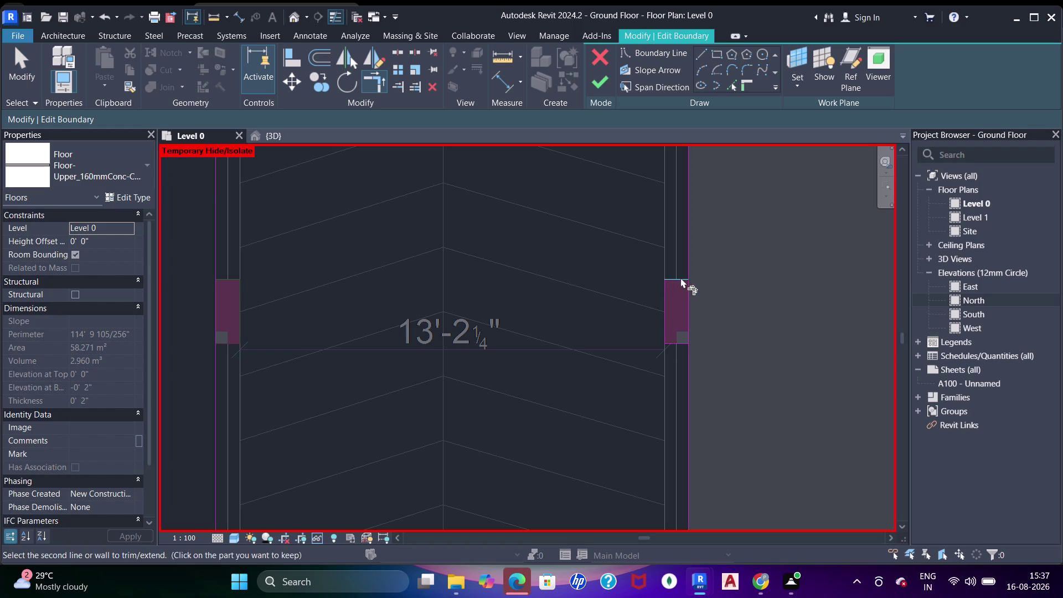
drag(673, 279, 678, 278)
click(688, 268)
Move down the ramp's right edge and pick its boundary line for trimming.
scroll(down, 3)
middle_drag(705, 253, 721, 461)
middle_drag(723, 459, 698, 237)
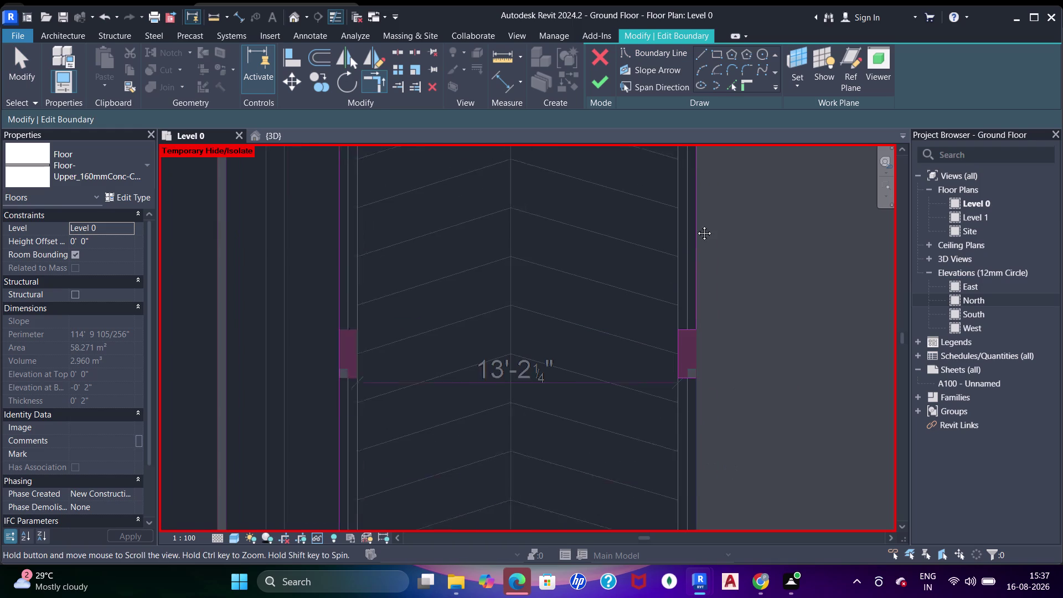
middle_drag(698, 237, 696, 224)
middle_drag(689, 324, 681, 208)
middle_drag(698, 319, 693, 286)
scroll(up, 3)
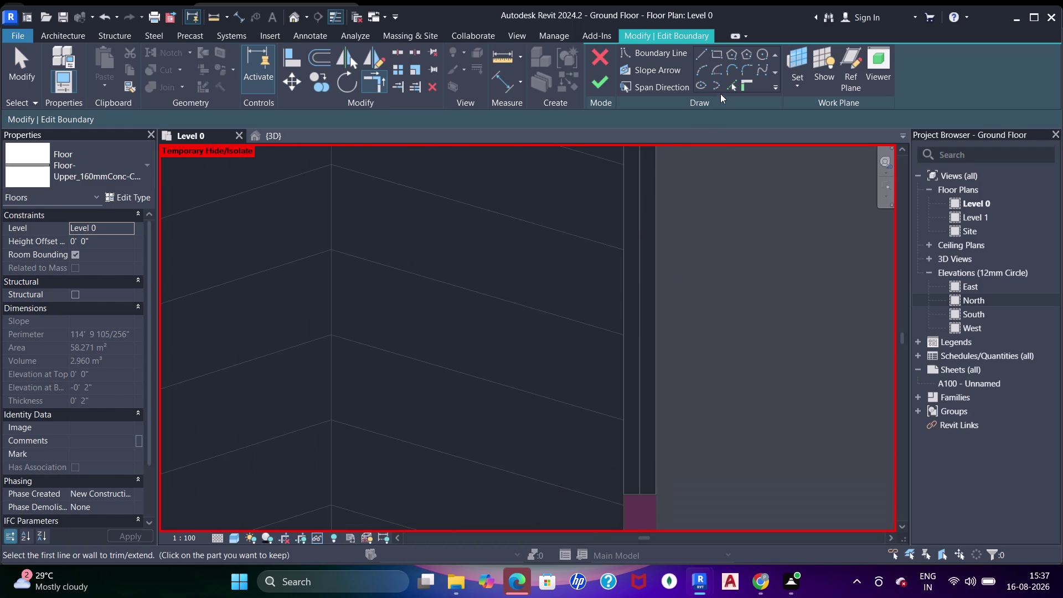
click(726, 84)
middle_drag(652, 211, 673, 359)
click(682, 266)
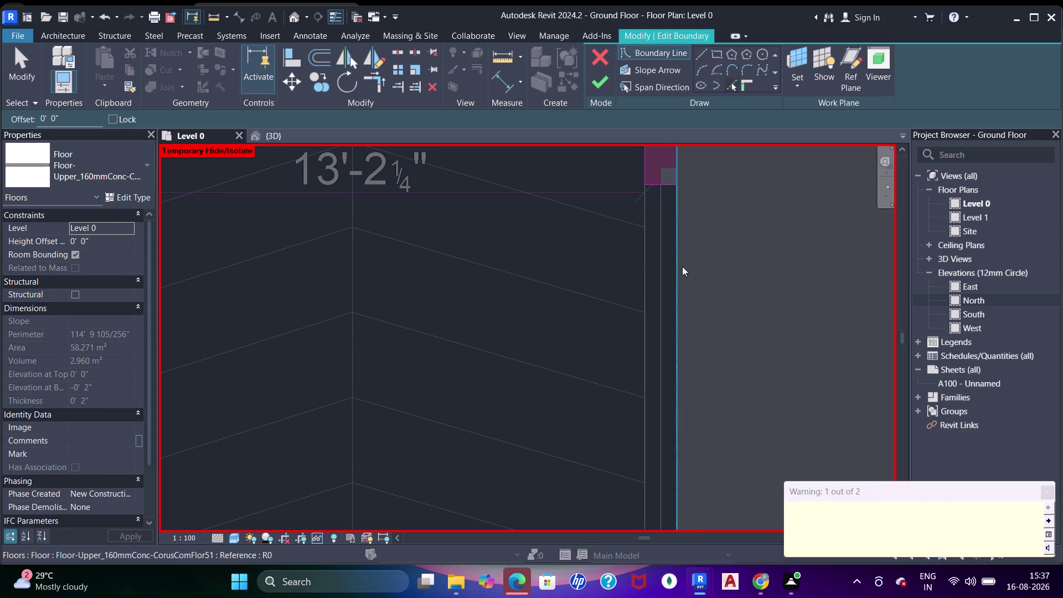
Pick the edge of the column below to trim against the right boundary.
scroll(down, 3)
middle_drag(683, 343, 683, 223)
scroll(up, 3)
click(691, 367)
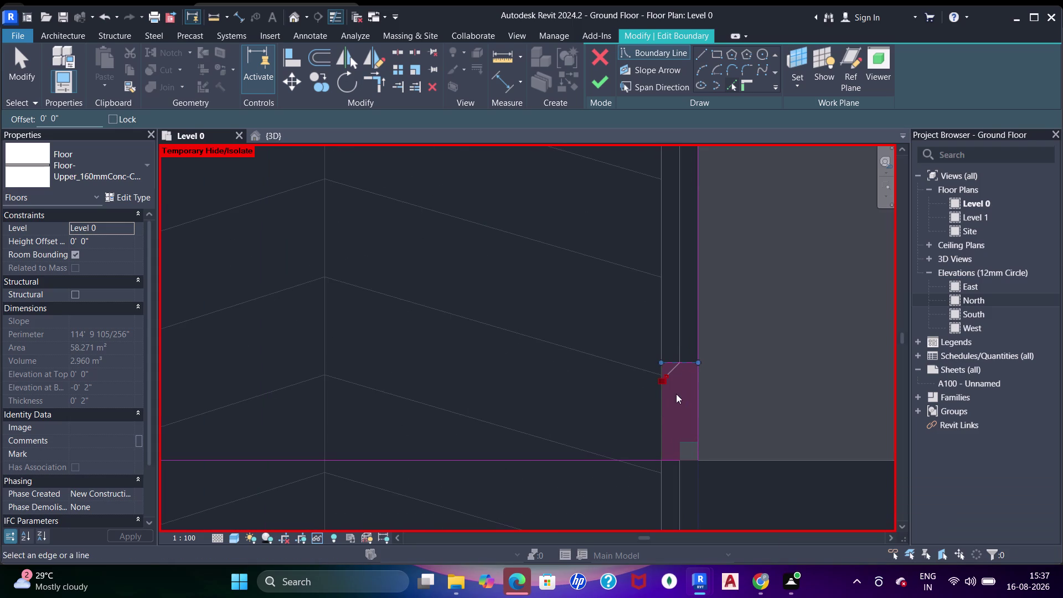
drag(658, 427, 663, 425)
middle_drag(748, 269, 732, 374)
Trim the long right boundary line at the column's bottom corner.
key(Escape)
key(Escape)
key(t)
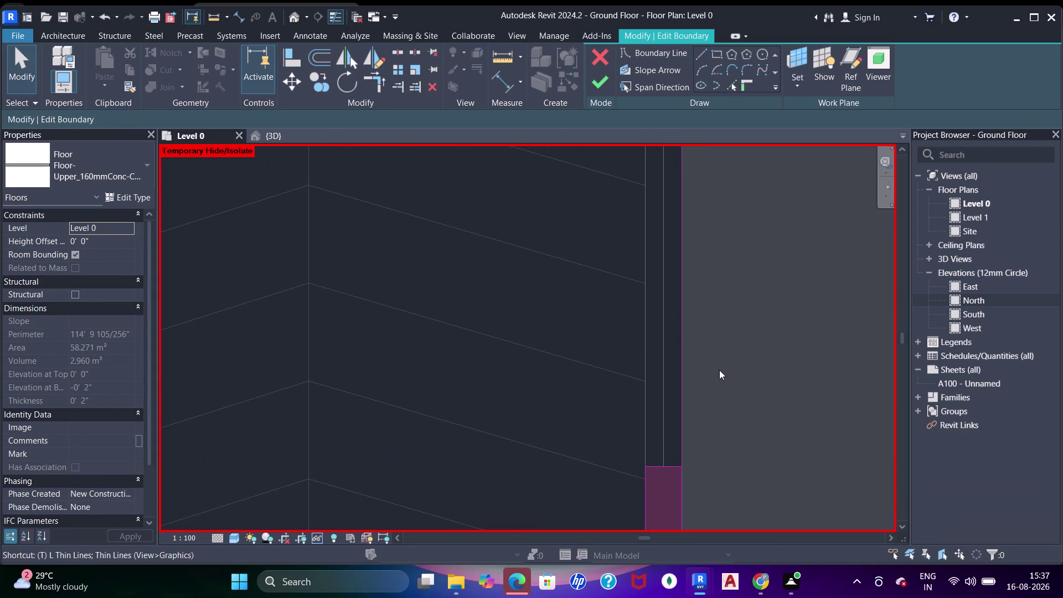
key(r)
click(667, 464)
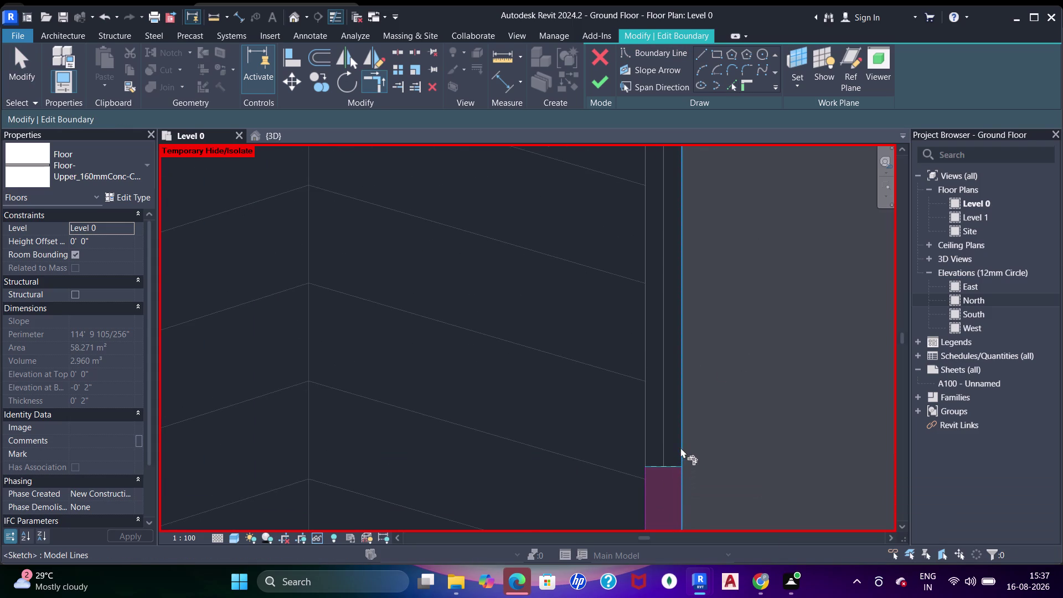
drag(682, 442, 685, 437)
scroll(down, 3)
middle_drag(707, 366, 688, 506)
middle_drag(686, 329, 701, 471)
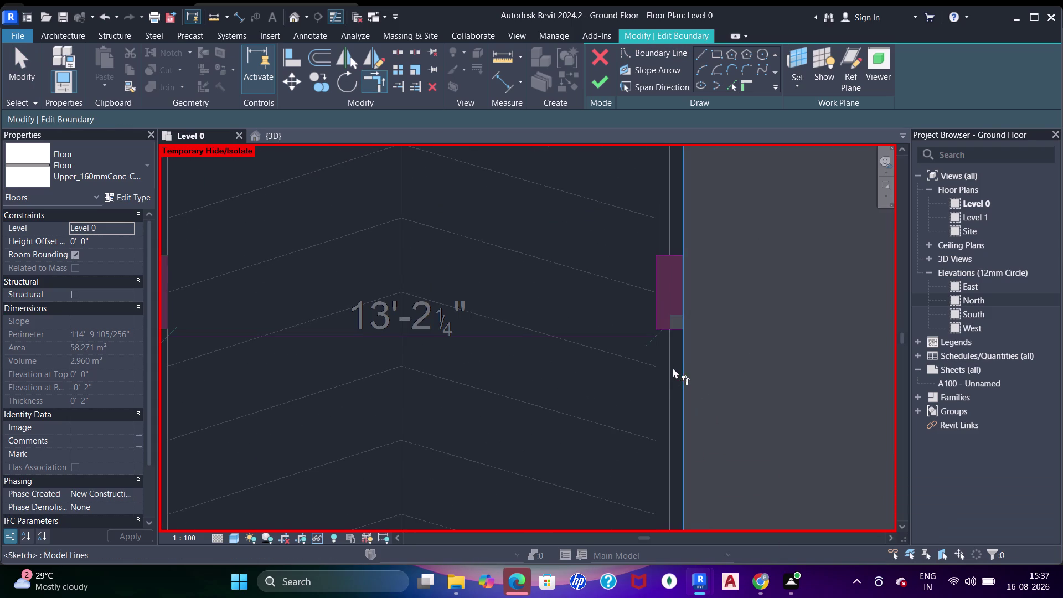
click(668, 332)
click(681, 348)
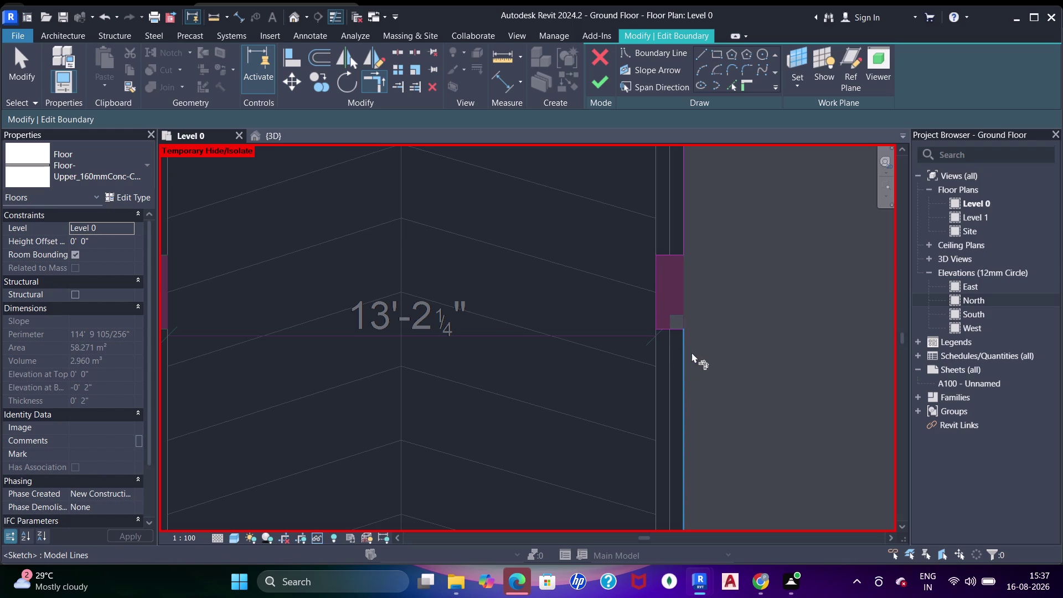
Trim the bottom boundary line to the lower right column's corner.
scroll(down, 3)
middle_drag(703, 340, 713, 166)
middle_drag(730, 338, 734, 236)
scroll(up, 3)
middle_drag(597, 300, 639, 318)
click(704, 361)
click(714, 336)
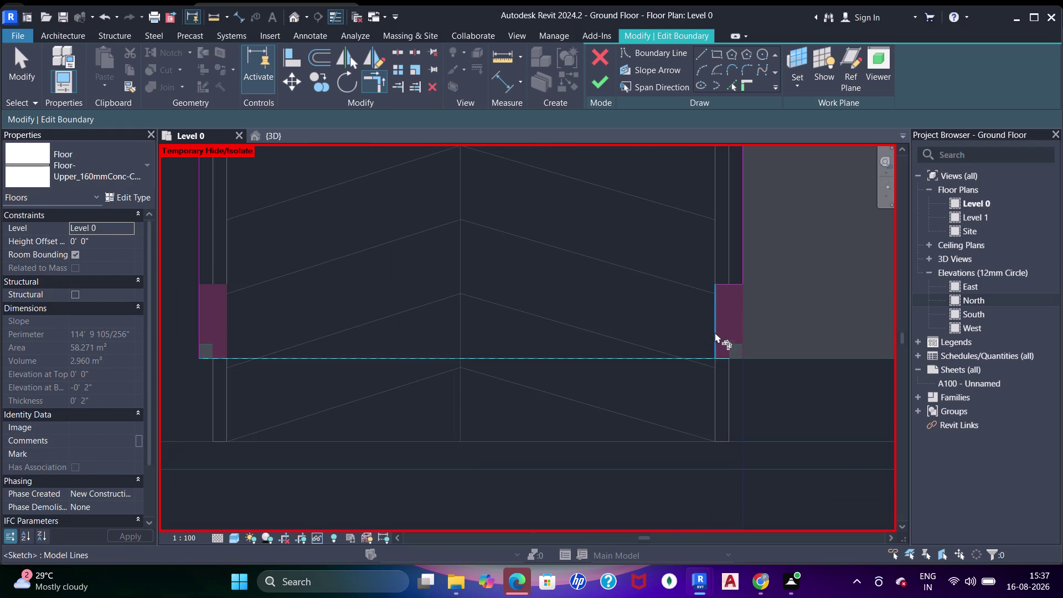
scroll(up, 3)
scroll(down, 3)
middle_drag(511, 257, 569, 311)
scroll(up, 3)
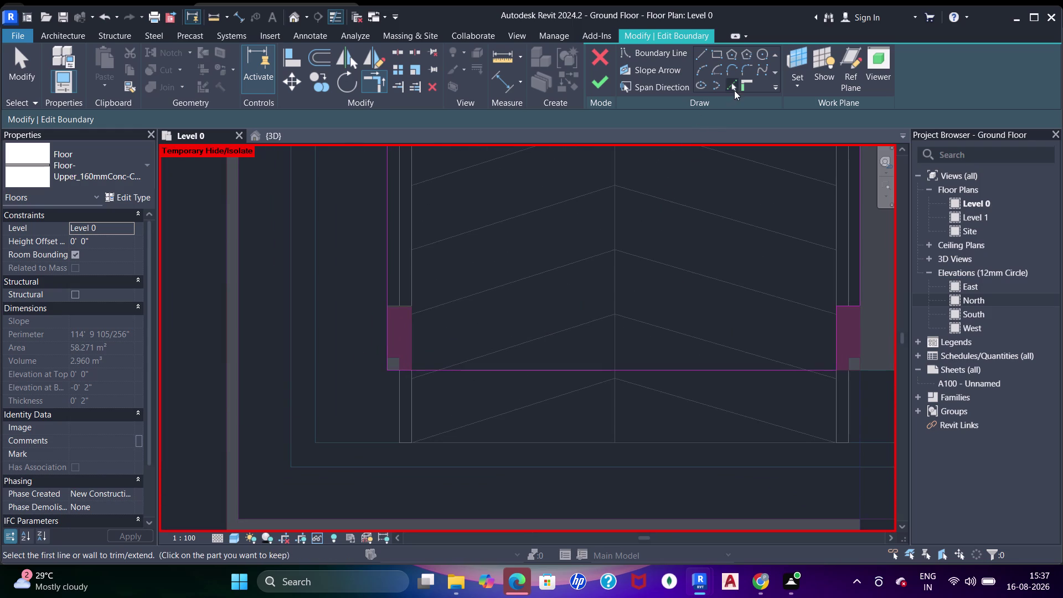
Move to the left column and restart Trim/Extend on its edge line.
click(733, 85)
click(414, 303)
click(413, 321)
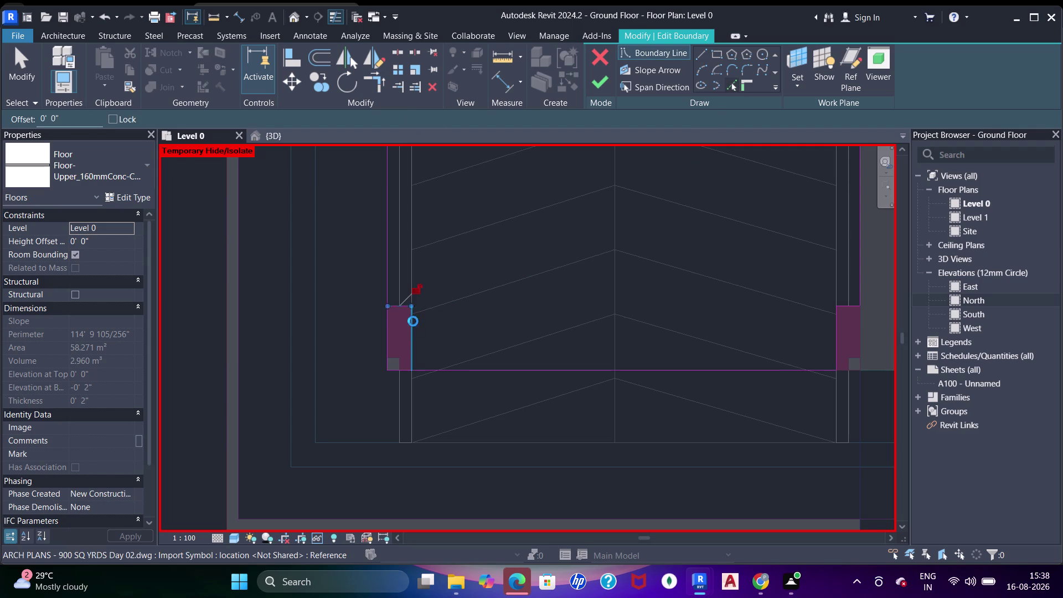
middle_drag(432, 319, 442, 368)
key(Escape)
scroll(up, 3)
key(Escape)
key(t)
key(r)
click(416, 345)
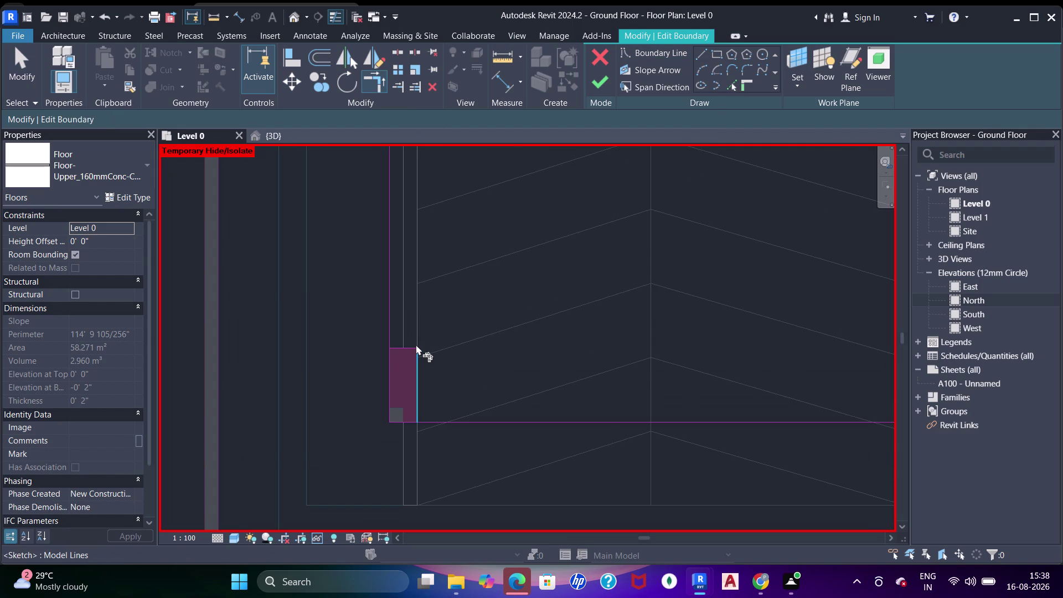
key(Escape)
Trim the left column's edge line to the bottom boundary line.
text(tr)
click(408, 348)
click(393, 317)
click(414, 376)
click(431, 425)
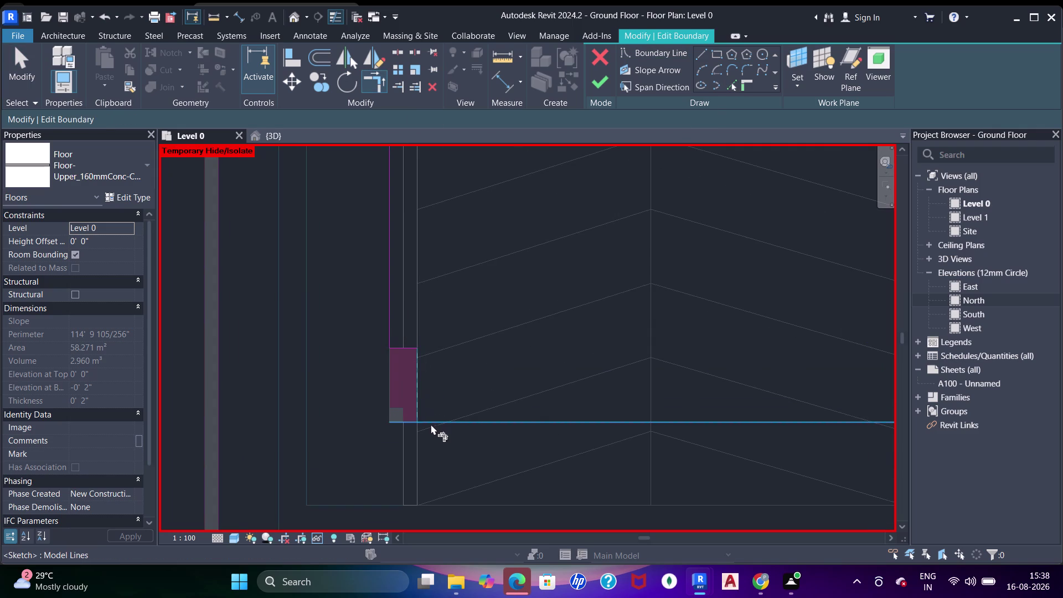
scroll(down, 3)
middle_drag(450, 261, 466, 468)
scroll(up, 3)
middle_drag(423, 305, 430, 323)
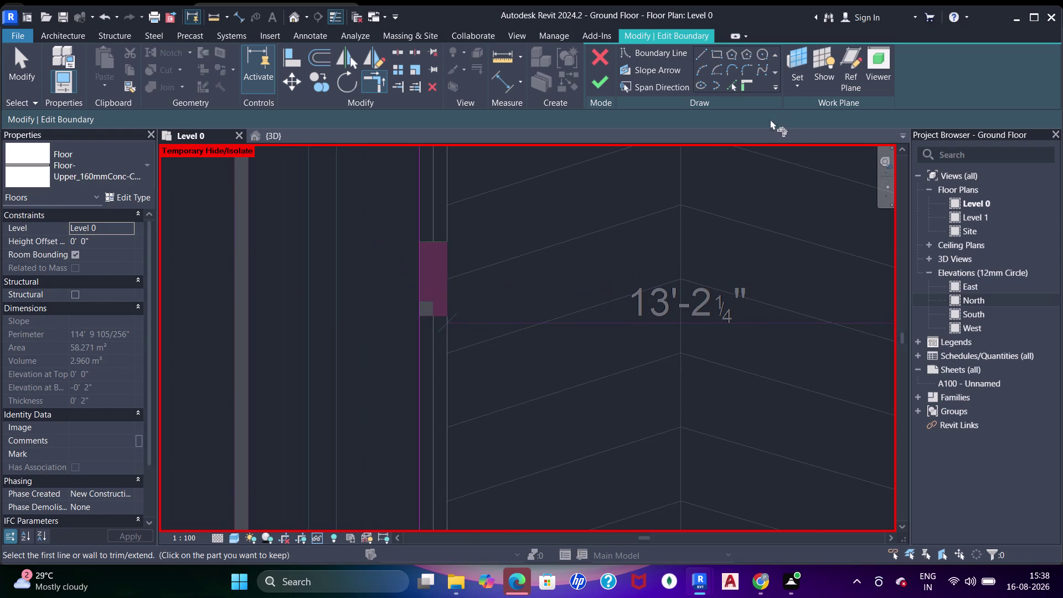
Pick the upper column's edge line and undo a stray sketch line.
click(729, 87)
click(435, 319)
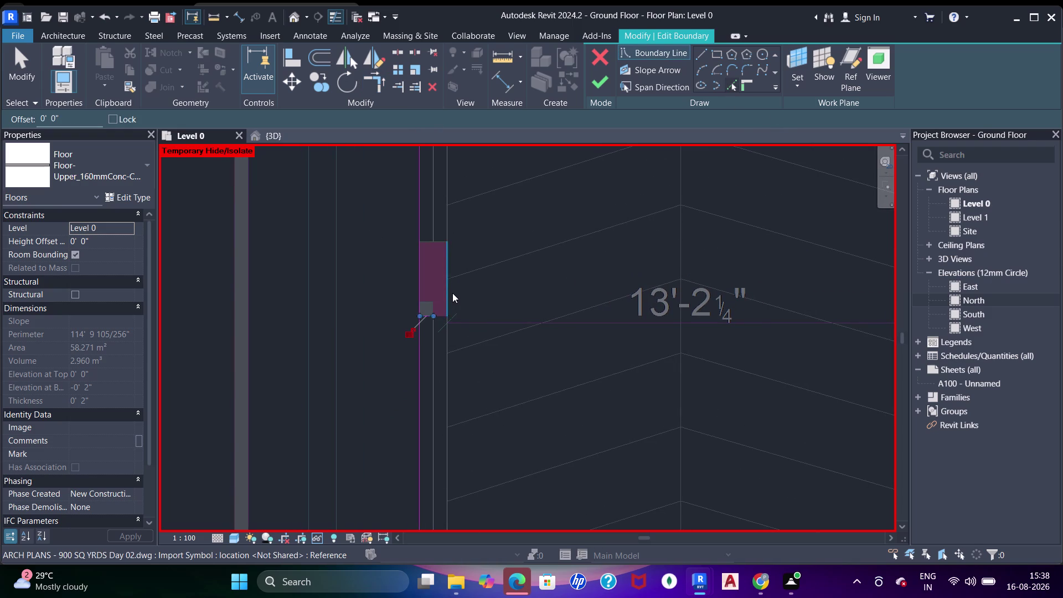
click(454, 286)
click(449, 282)
click(438, 239)
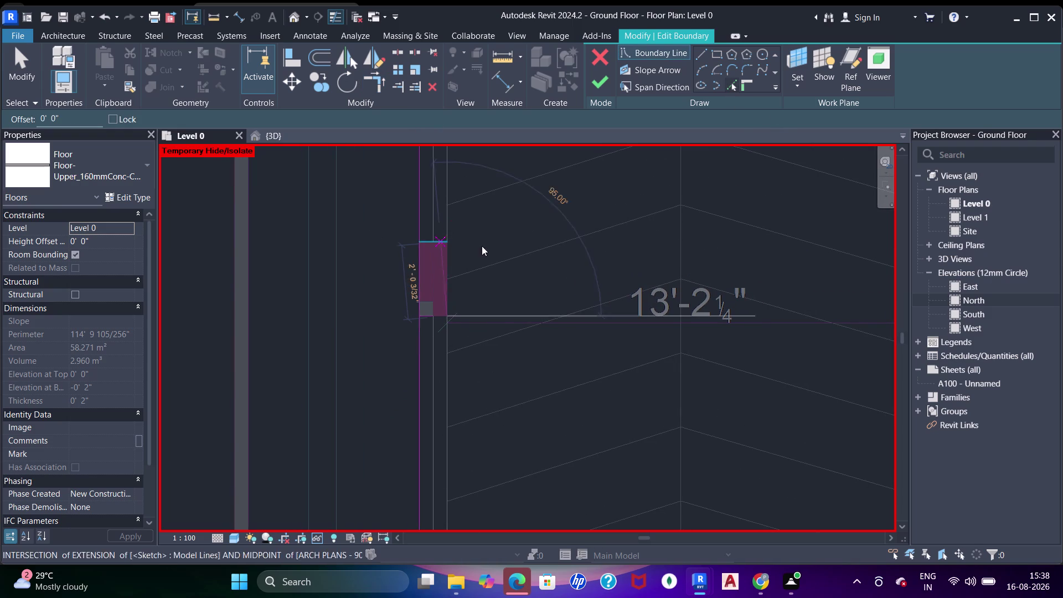
key(ctrl+z)
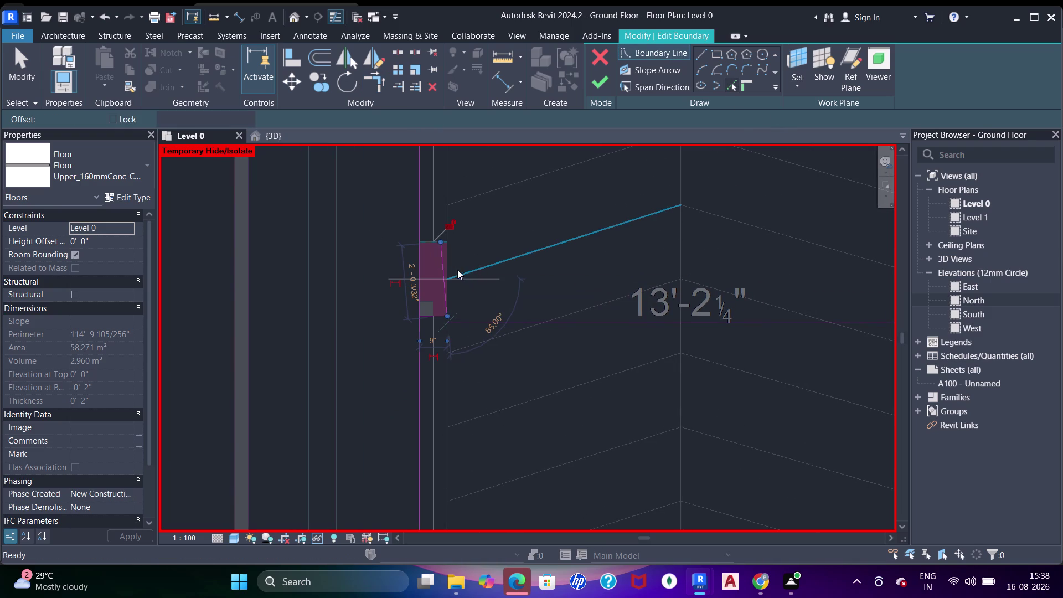
scroll(up, 3)
drag(440, 238, 448, 236)
Trim the boundary lines at the upper column's top and left edges.
key(Escape)
key(Escape)
key(t)
key(r)
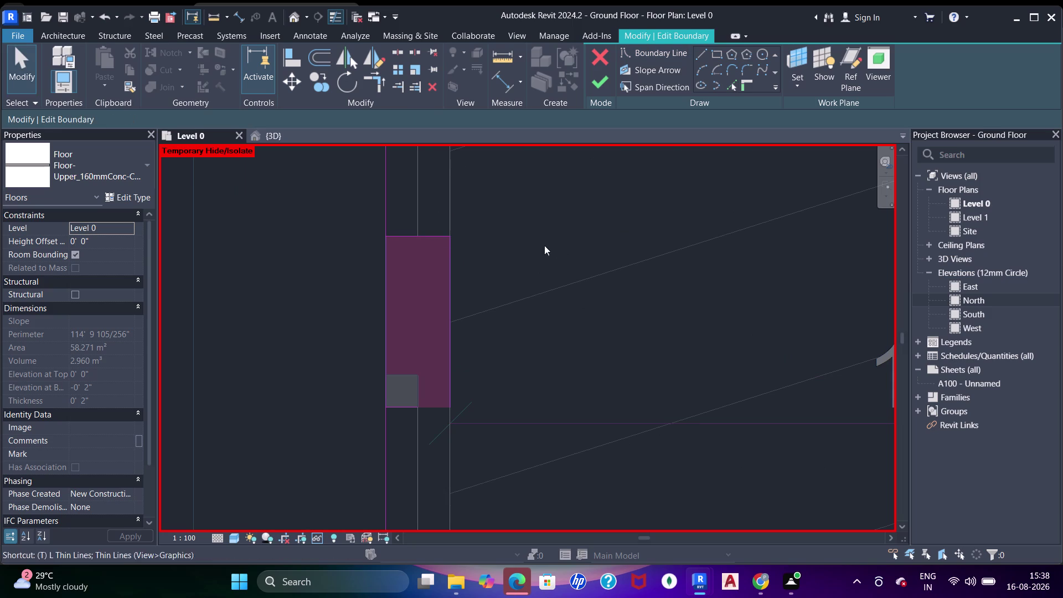
drag(403, 405, 414, 403)
drag(448, 391, 448, 381)
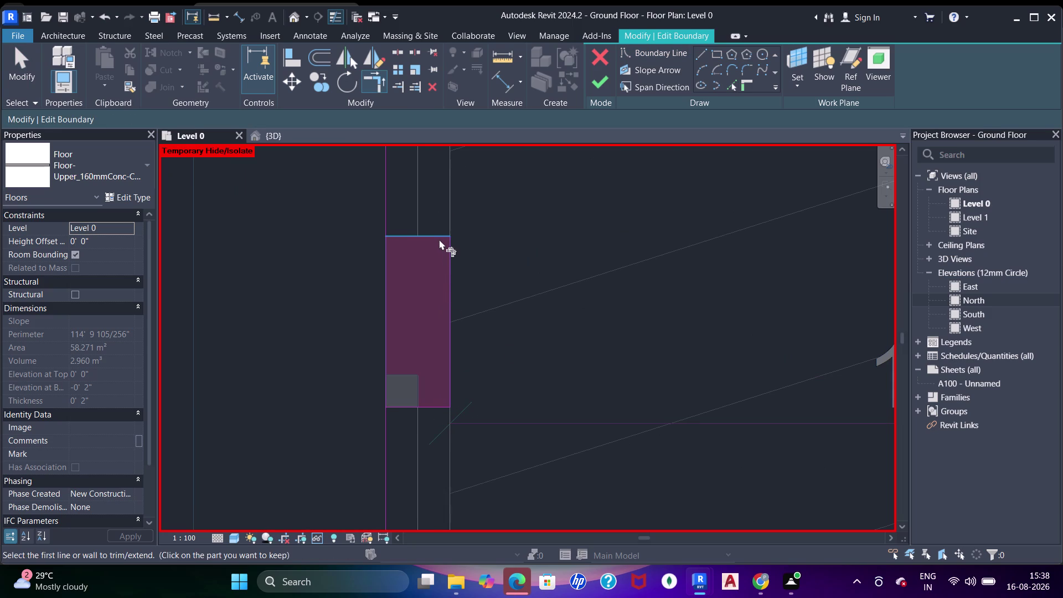
click(440, 238)
click(444, 251)
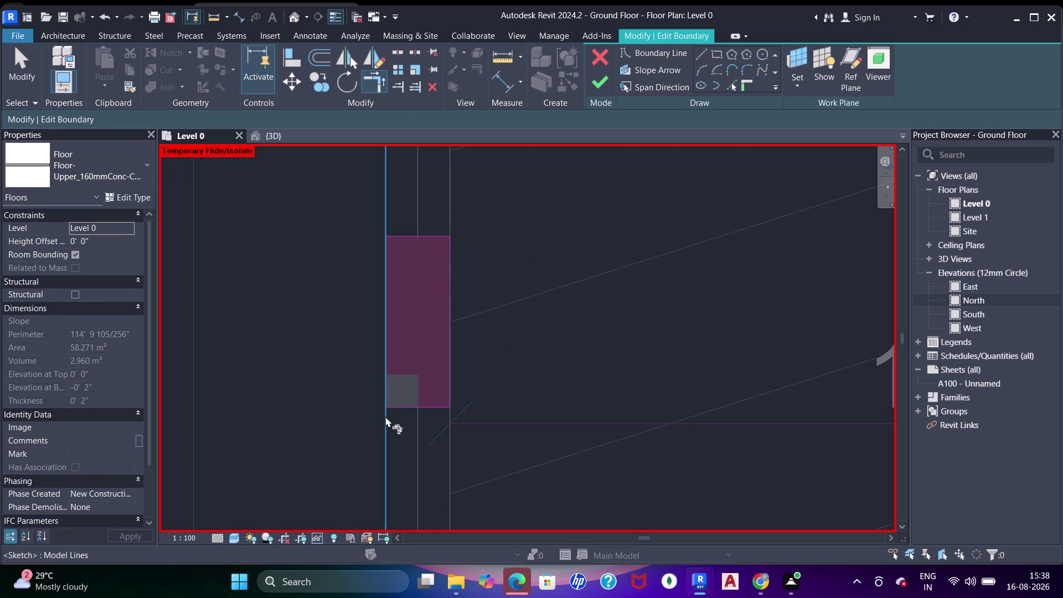
click(385, 417)
click(398, 402)
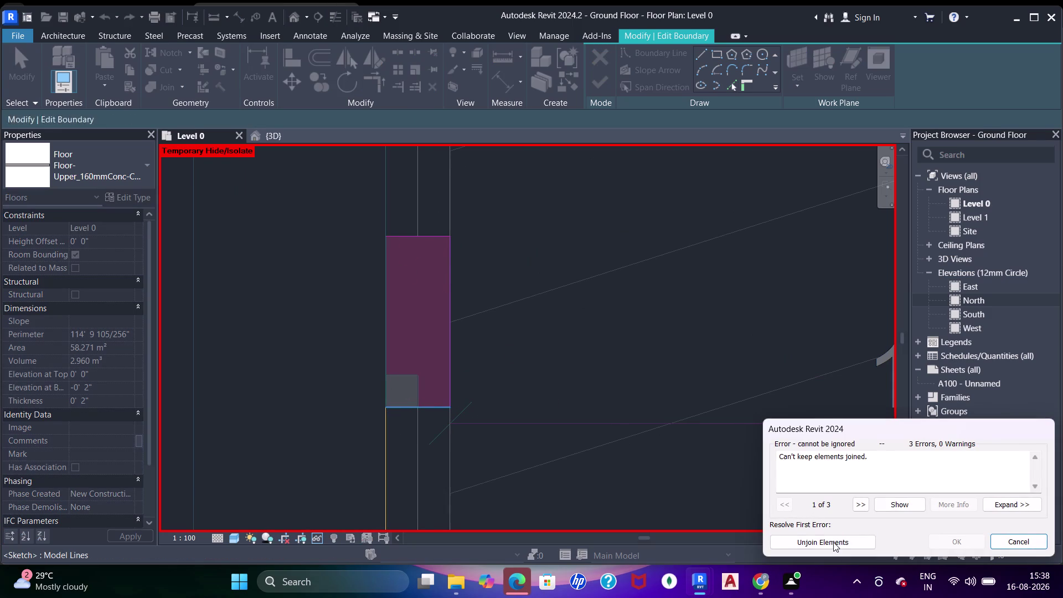
Unjoin elements to clear the earlier error, then trim the boundary lines at the first column.
click(834, 544)
scroll(down, 3)
middle_drag(509, 295, 525, 358)
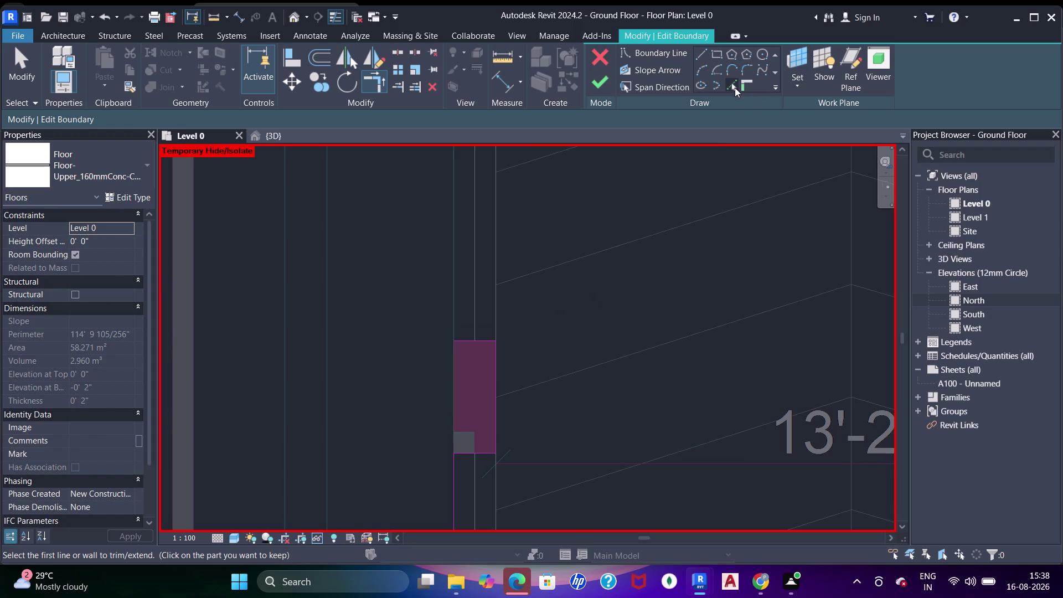
click(733, 87)
click(450, 302)
key(Escape)
key(Escape)
key(t)
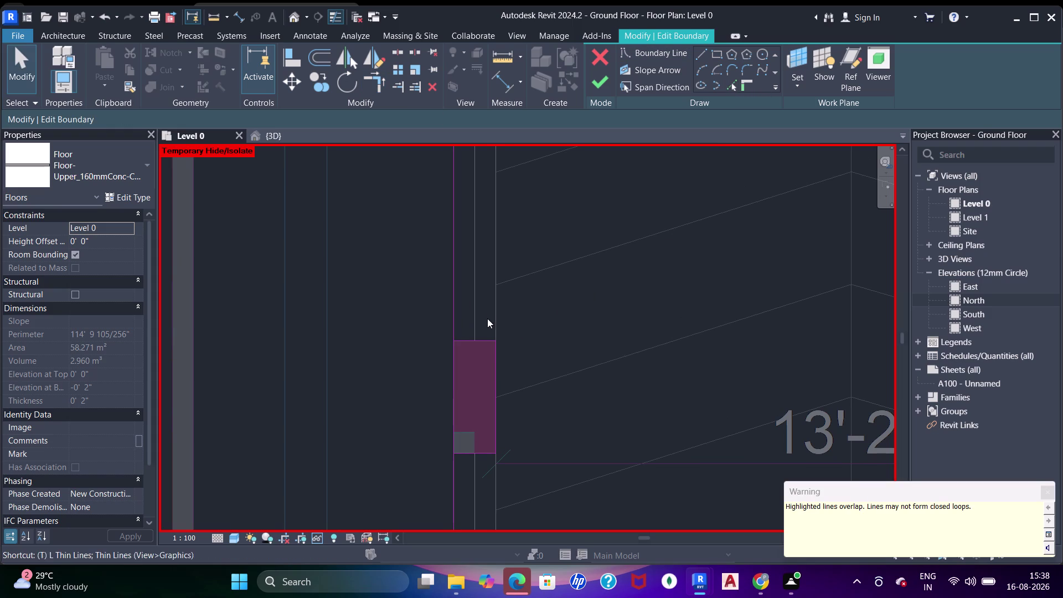
key(t)
key(r)
click(455, 329)
click(465, 342)
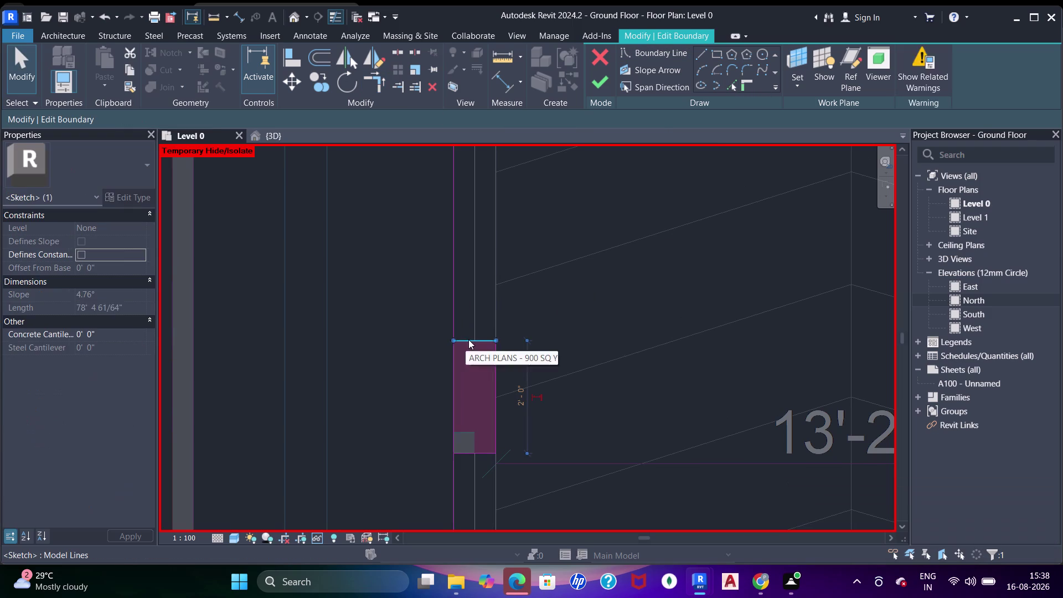
Redo the TR corner trim where the boundary meets the column top.
scroll(down, 3)
scroll(up, 3)
key(Escape)
key(Escape)
key(t)
key(r)
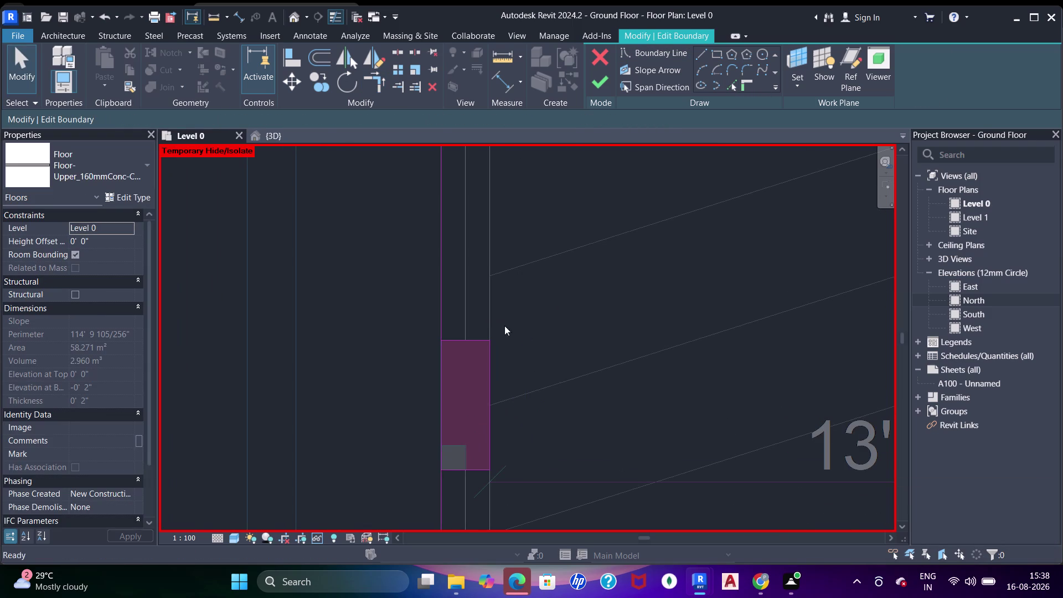
click(444, 319)
click(467, 340)
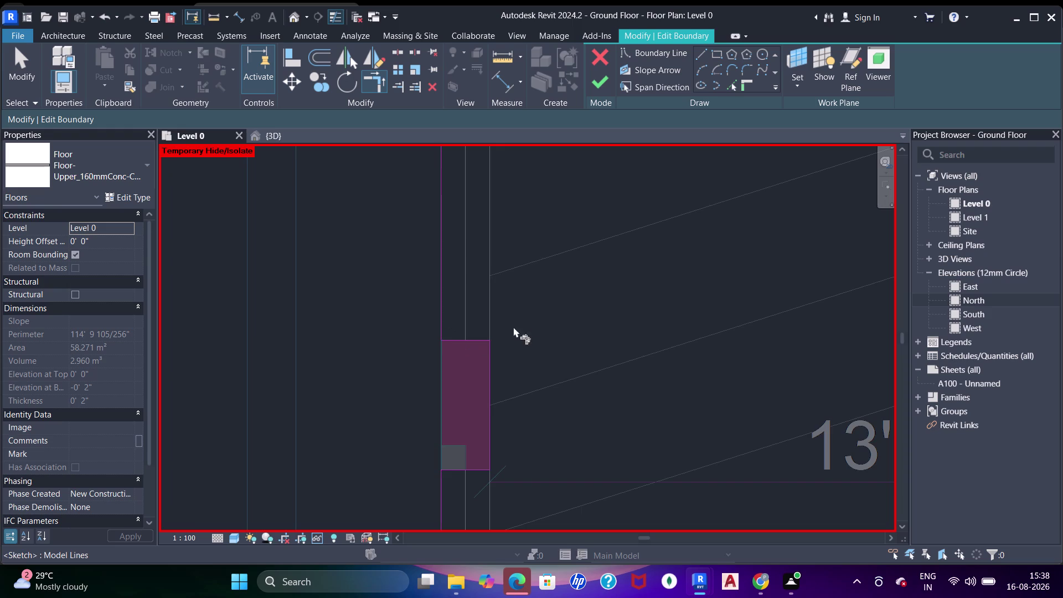
Trim the next corner around the column, undoing a stray boundary line.
scroll(down, 3)
middle_drag(555, 261, 561, 377)
middle_drag(557, 303, 560, 382)
scroll(up, 3)
middle_drag(526, 313, 530, 401)
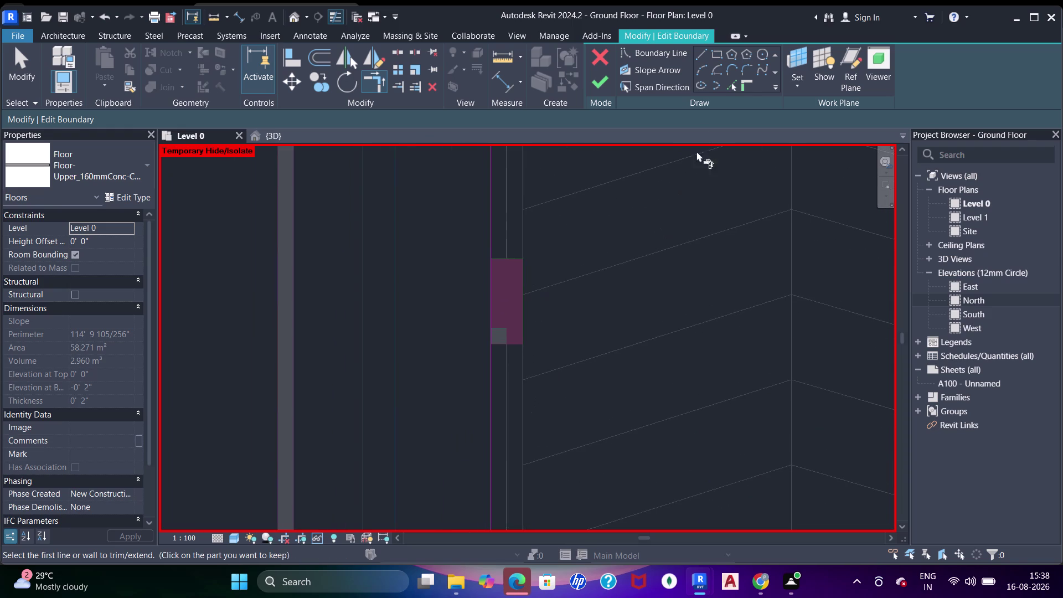
click(731, 86)
click(514, 342)
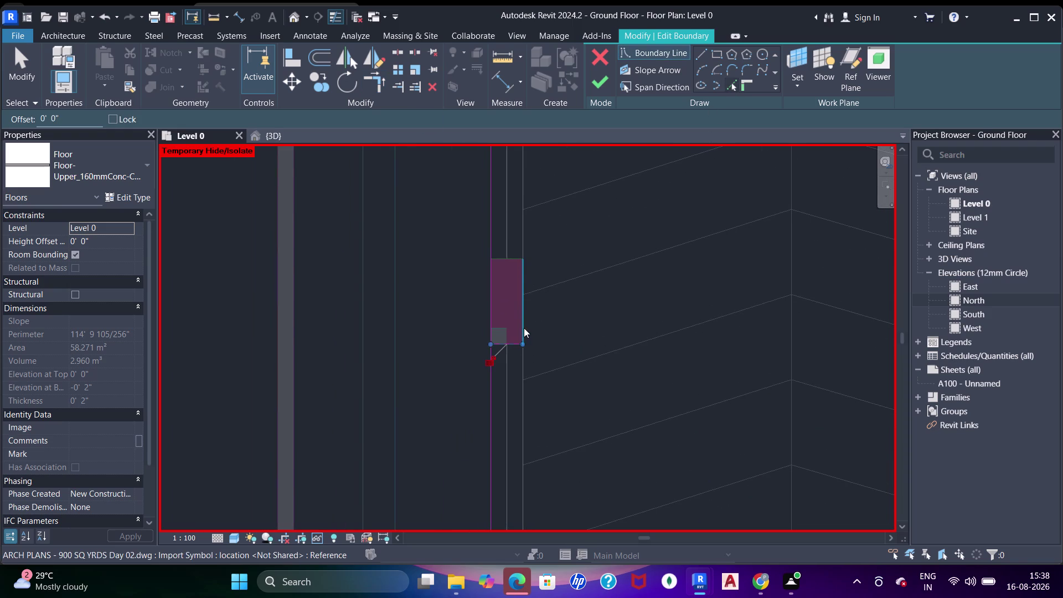
click(525, 327)
click(515, 256)
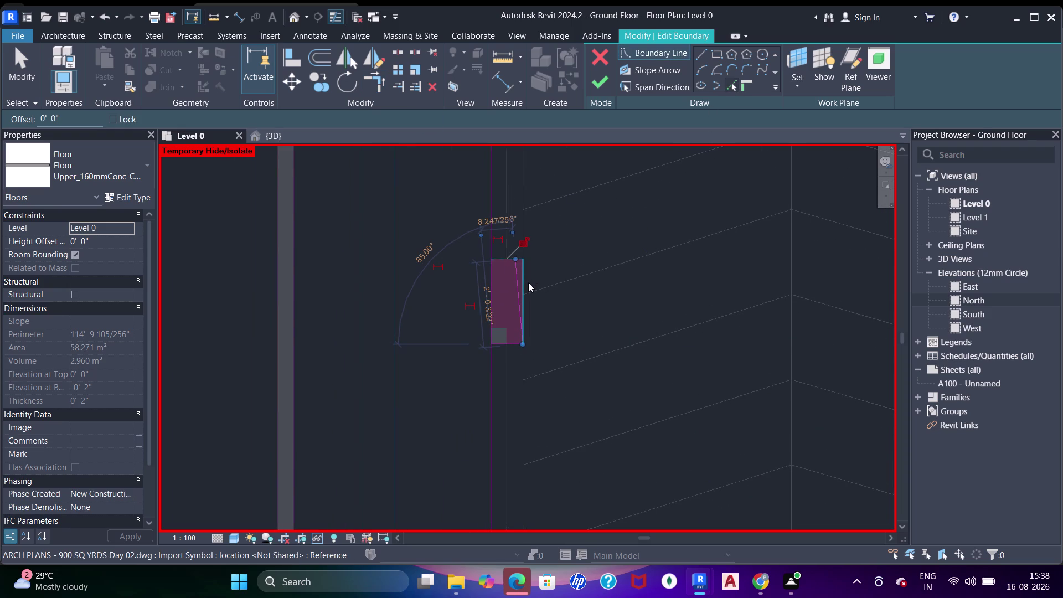
key(ctrl+z)
scroll(up, 3)
click(521, 278)
Trim the long vertical boundary line and the line at the column's top edge into corners.
key(Escape)
key(Escape)
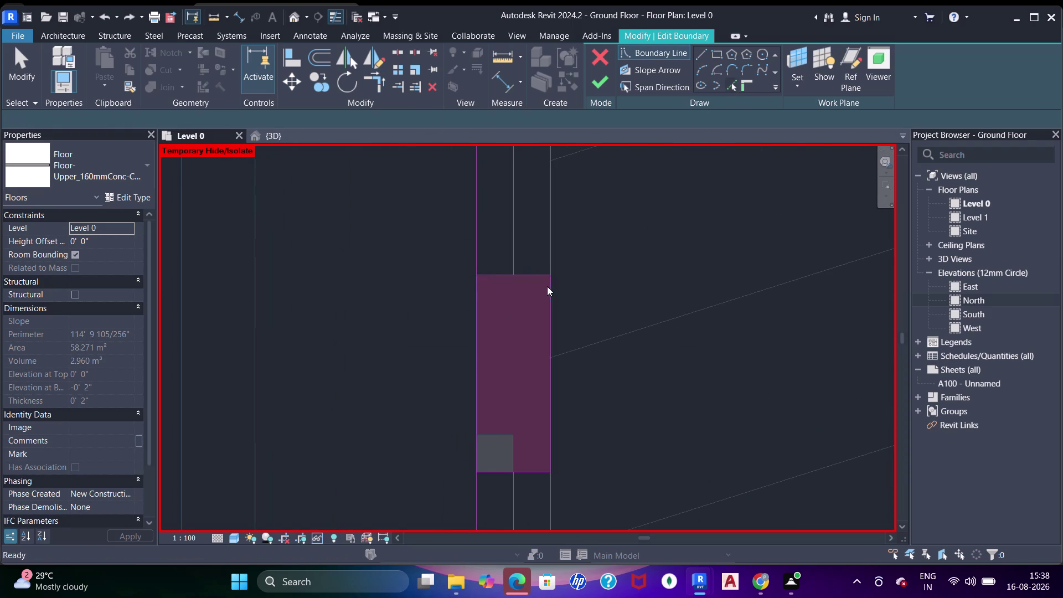
key(t)
key(r)
click(484, 248)
click(478, 242)
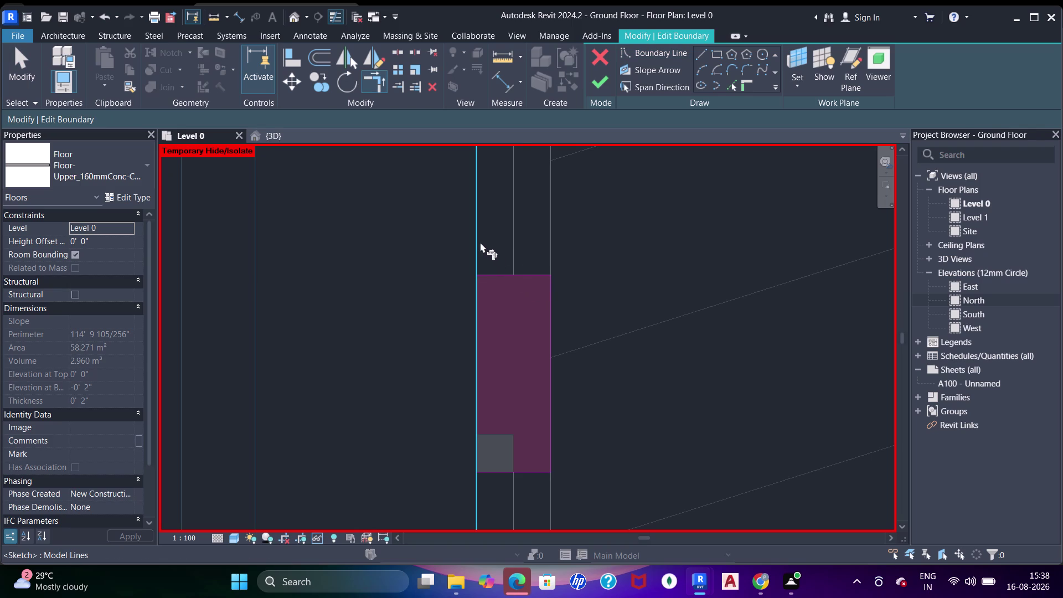
click(502, 275)
click(864, 542)
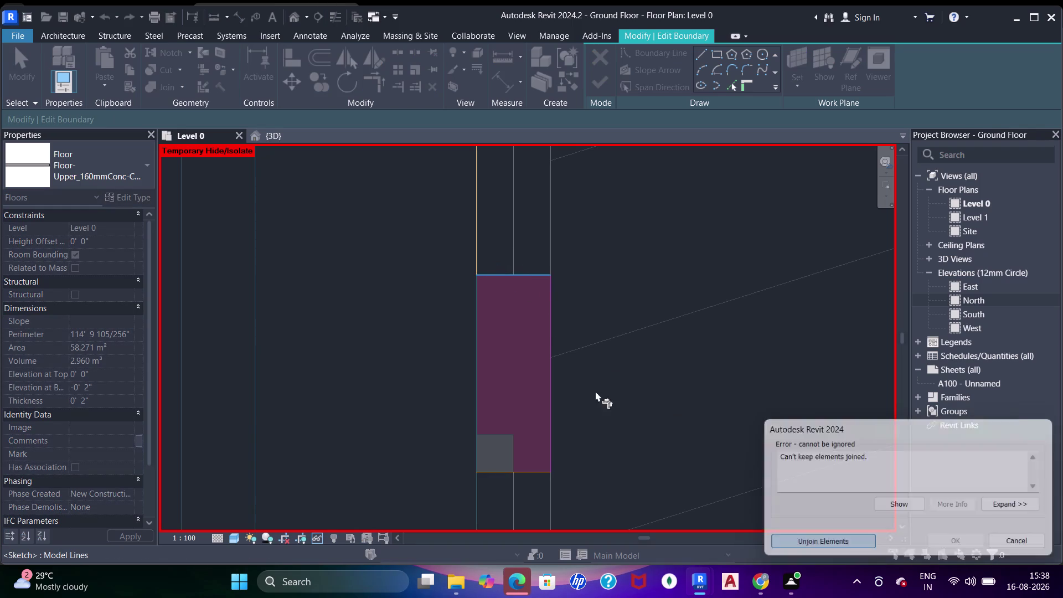
scroll(down, 3)
middle_drag(511, 400, 524, 209)
scroll(up, 3)
scroll(down, 3)
middle_drag(542, 398, 544, 162)
middle_drag(542, 249, 542, 250)
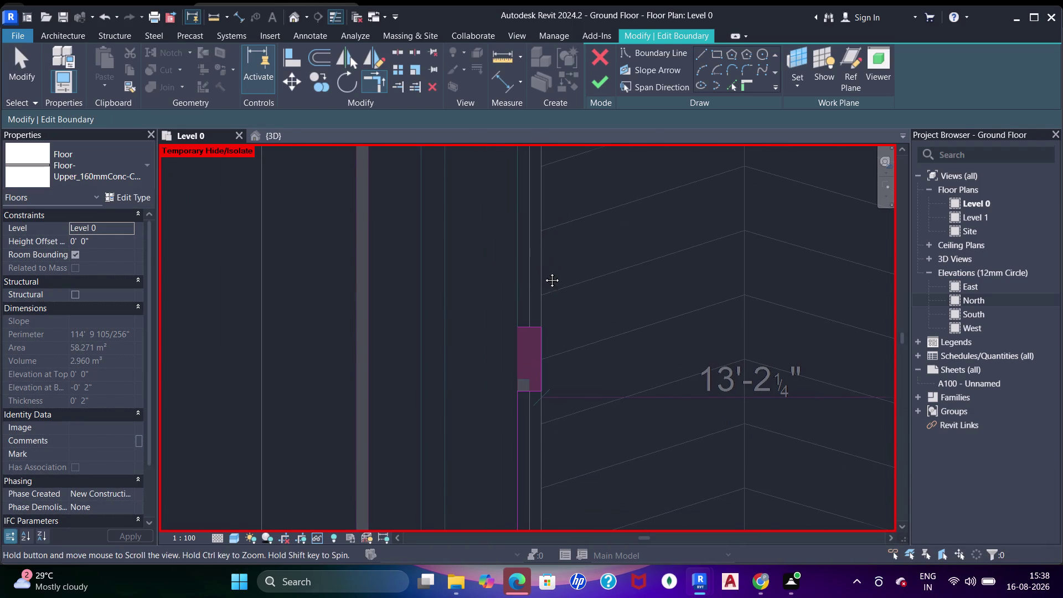
middle_drag(542, 251, 546, 386)
scroll(up, 3)
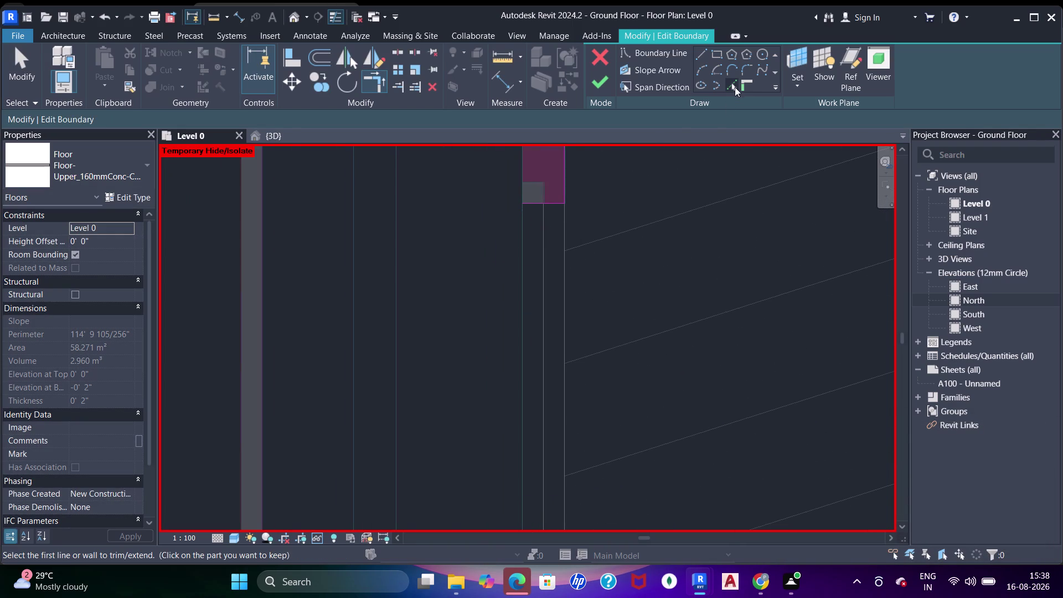
Trim the boundary corner at the next column along the ramp.
click(735, 85)
click(522, 305)
middle_drag(545, 297, 543, 354)
key(Escape)
key(Escape)
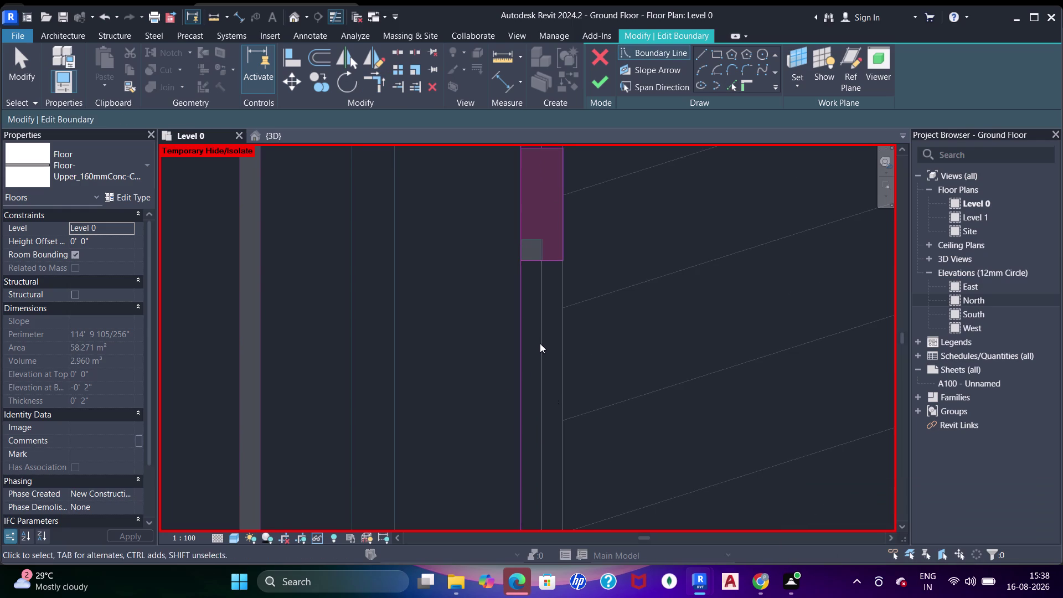
key(t)
key(r)
middle_drag(527, 420, 557, 154)
middle_drag(573, 381, 569, 322)
click(550, 338)
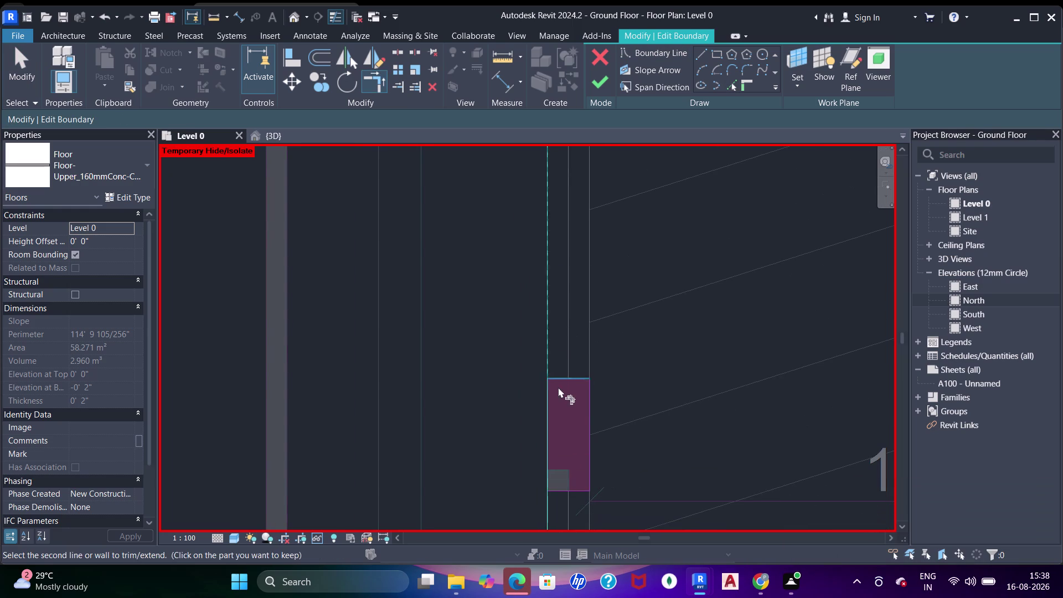
click(562, 377)
scroll(down, 3)
middle_drag(612, 275, 612, 467)
middle_drag(597, 326, 599, 405)
scroll(up, 3)
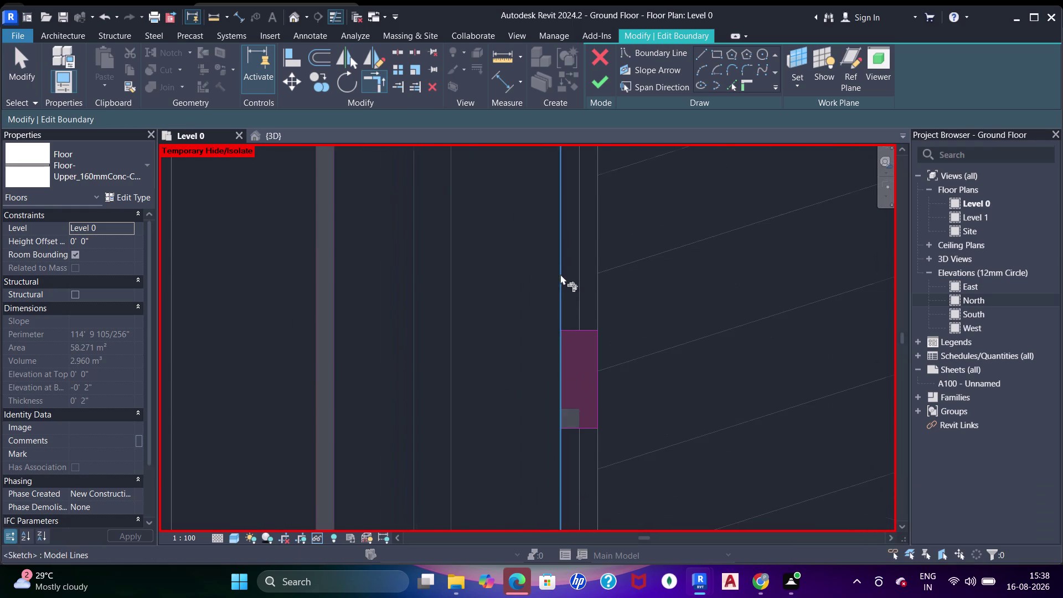
scroll(up, 3)
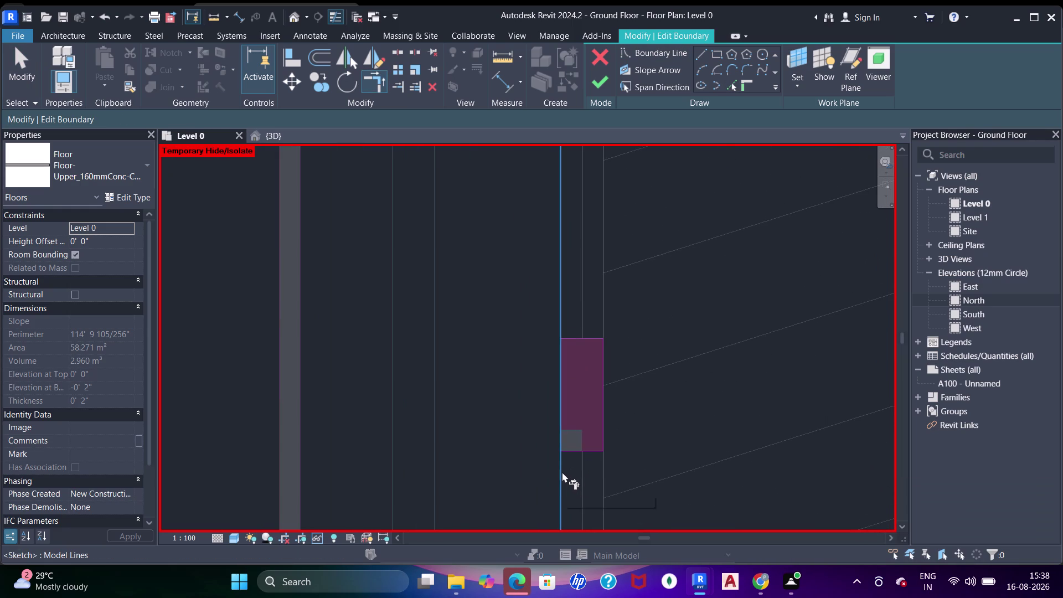
Trim two more column corners, dismissing the join error by unjoining elements.
click(561, 473)
click(575, 451)
scroll(down, 3)
middle_drag(600, 274, 607, 458)
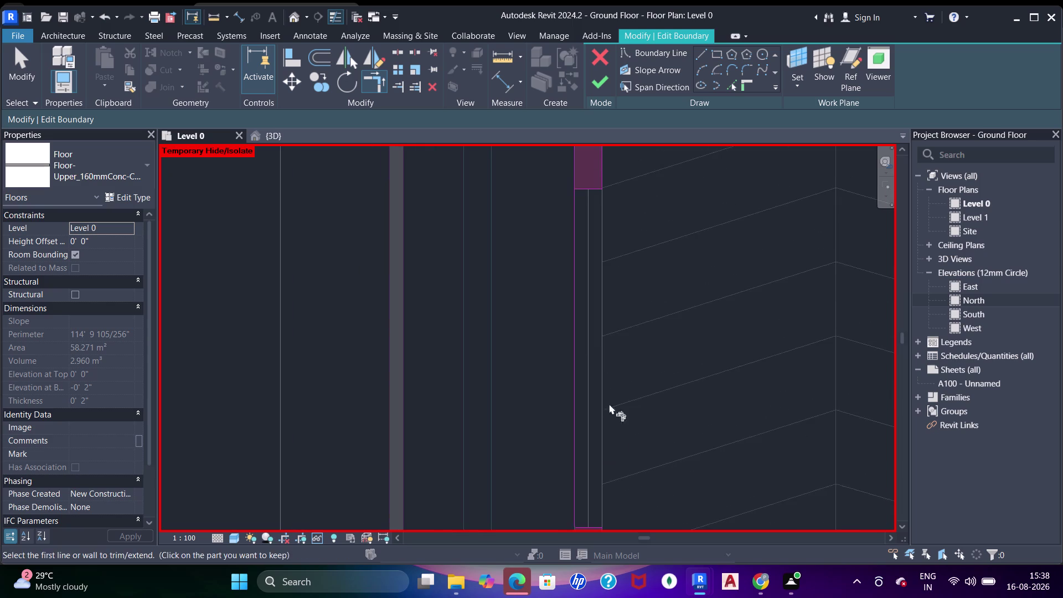
middle_drag(607, 339, 617, 490)
scroll(up, 3)
middle_drag(605, 325, 609, 381)
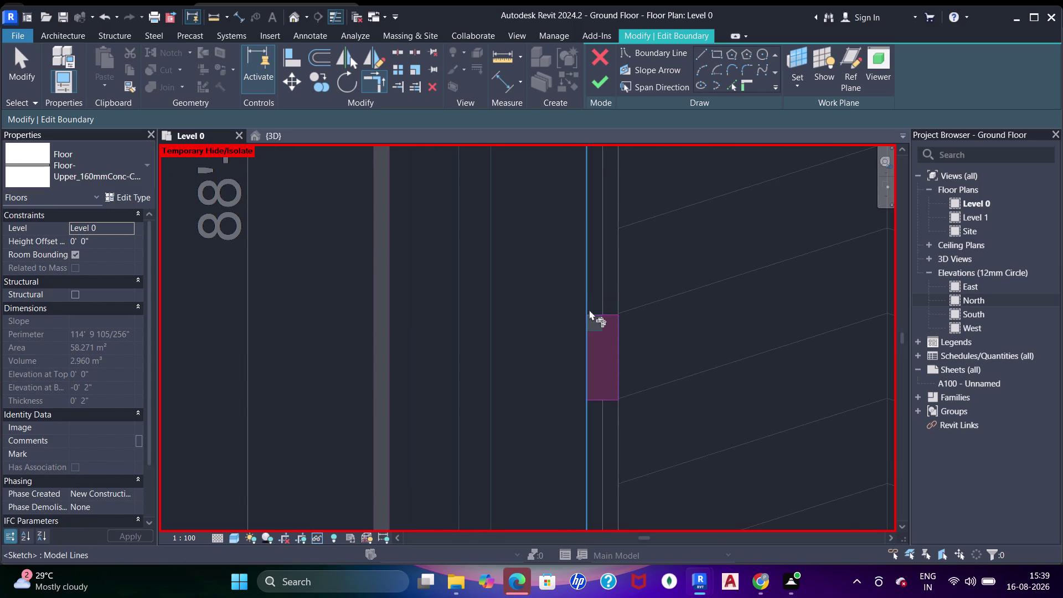
click(585, 295)
click(598, 314)
drag(1013, 541, 999, 537)
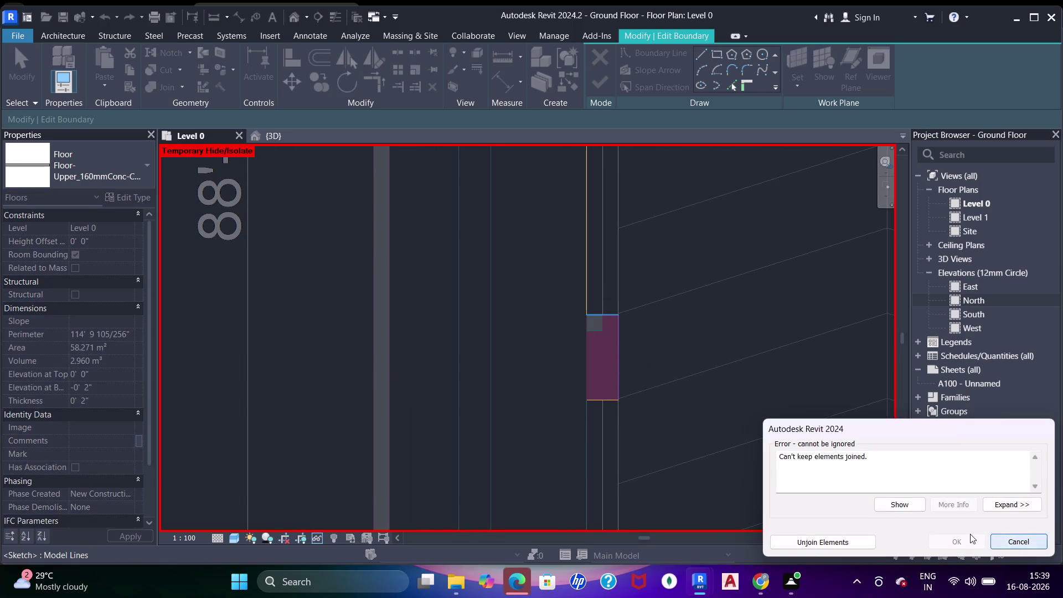
click(587, 428)
click(597, 399)
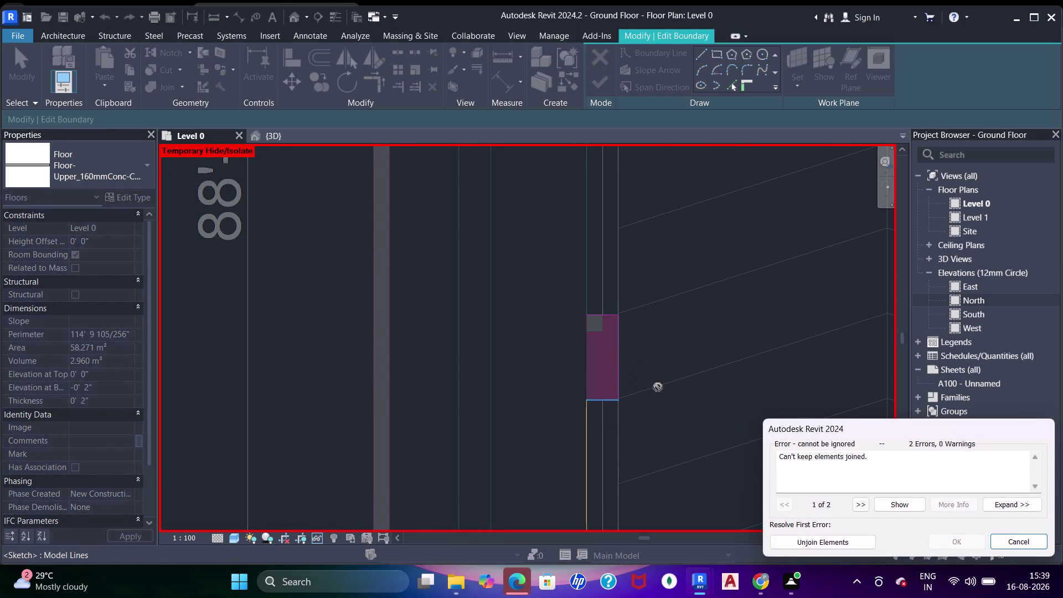
click(824, 538)
scroll(down, 3)
Trim the boundary lines at the slab corner by the ramp edge.
middle_drag(676, 301, 691, 457)
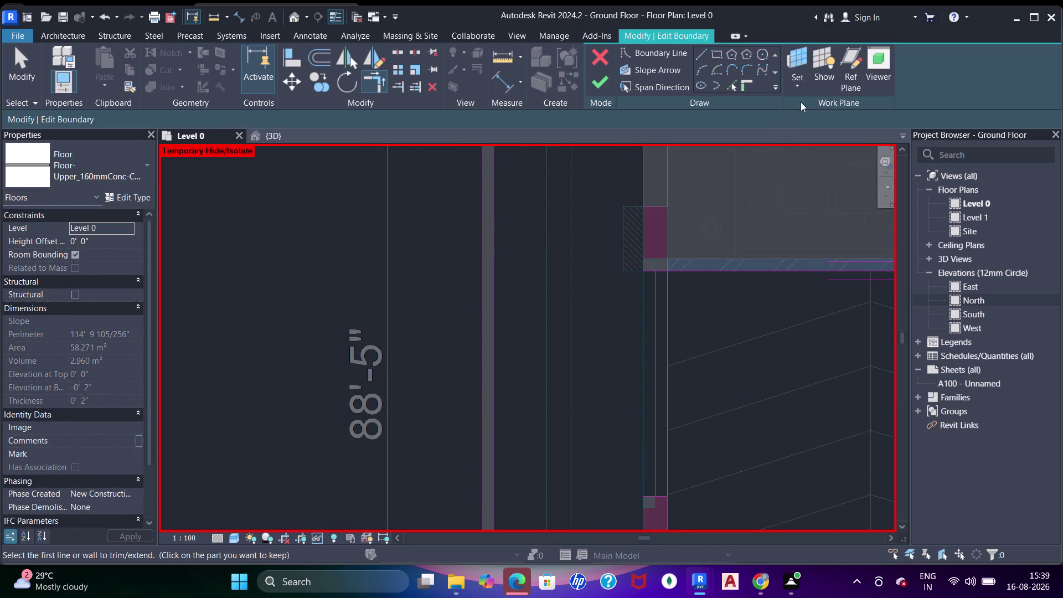
click(729, 86)
click(640, 428)
middle_drag(656, 420, 647, 313)
key(Escape)
key(Escape)
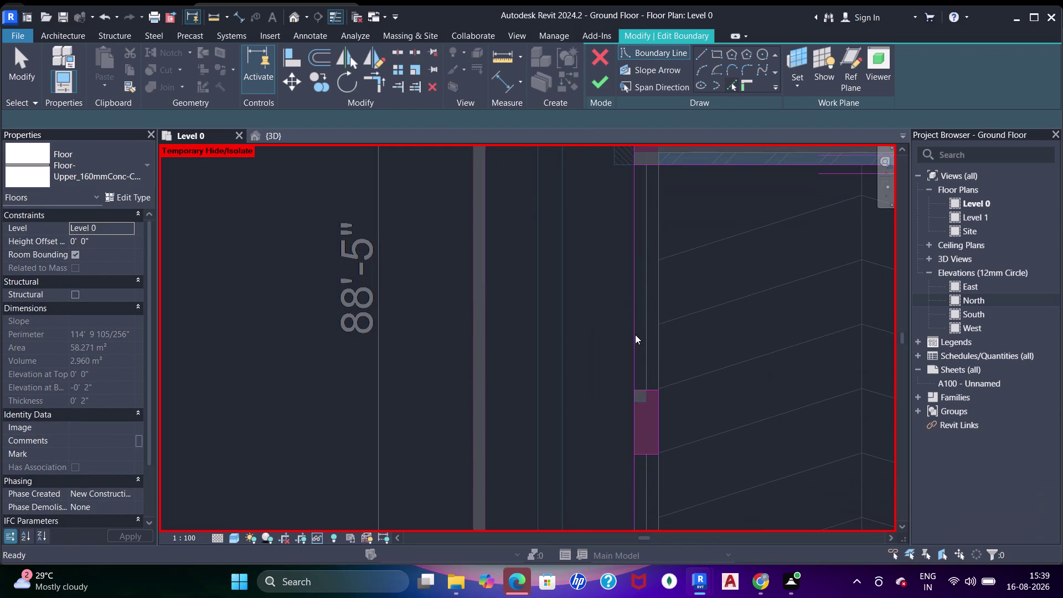
key(t)
key(r)
click(637, 355)
click(650, 391)
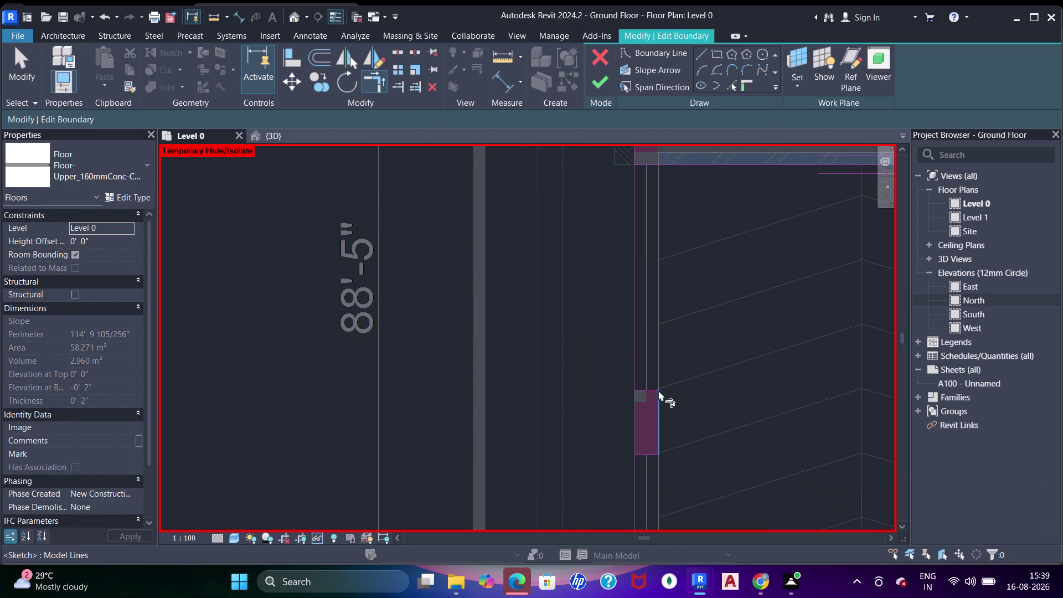
scroll(down, 3)
middle_drag(683, 402, 672, 196)
middle_drag(672, 195, 670, 501)
scroll(up, 3)
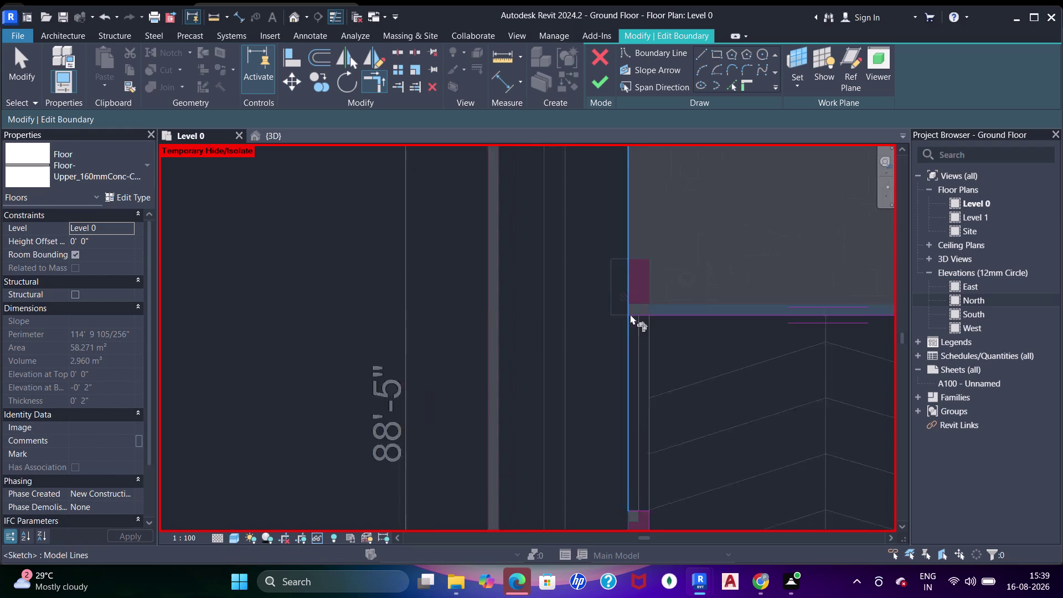
scroll(up, 3)
scroll(down, 3)
scroll(down, 3)
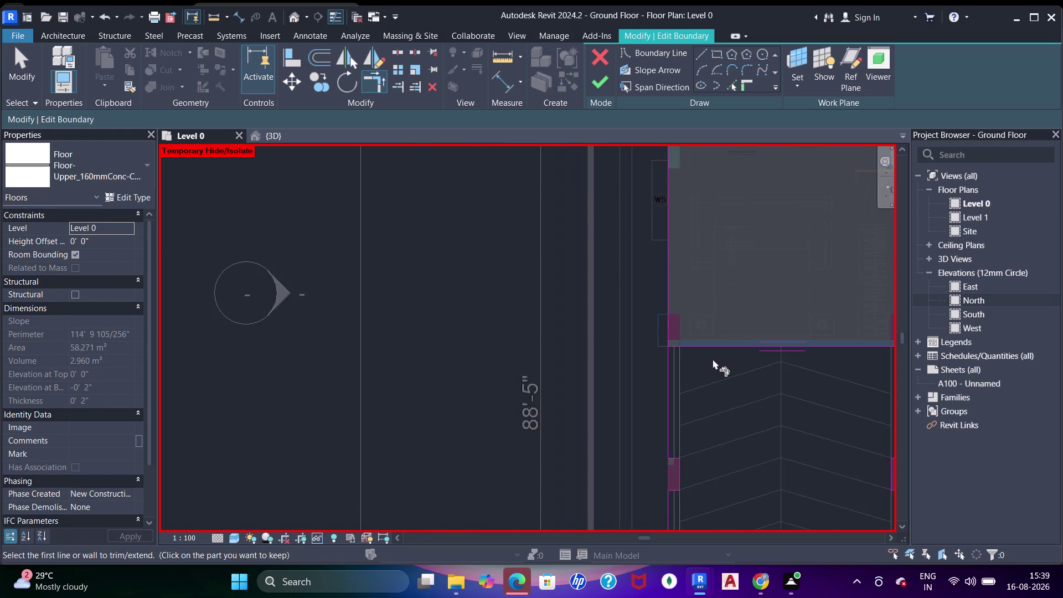
middle_drag(712, 364, 697, 432)
scroll(up, 3)
Follow the slab edge to the corner column and select its boundary line.
click(600, 79)
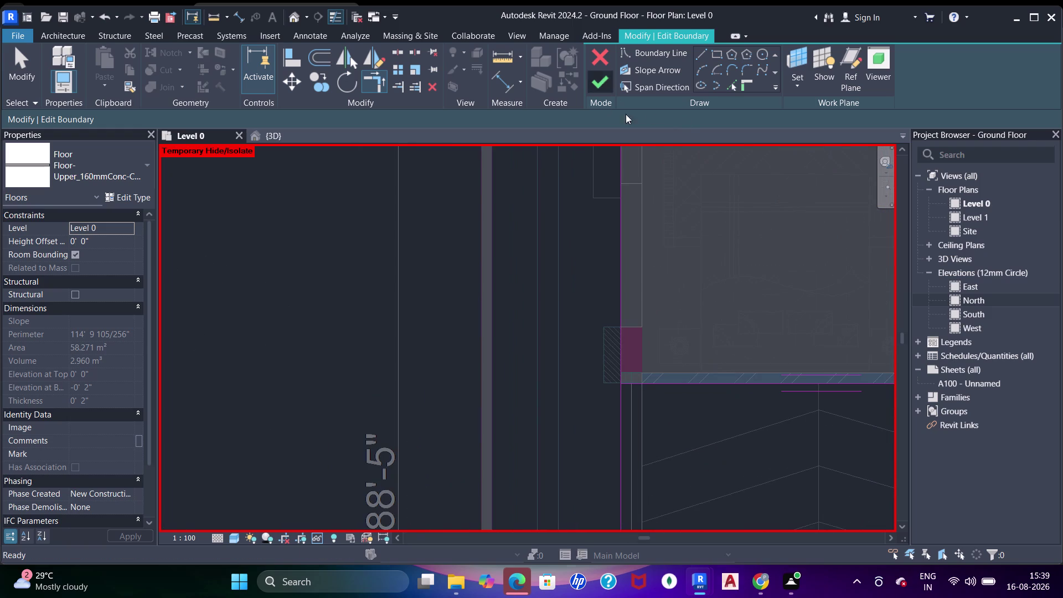
click(960, 534)
scroll(down, 3)
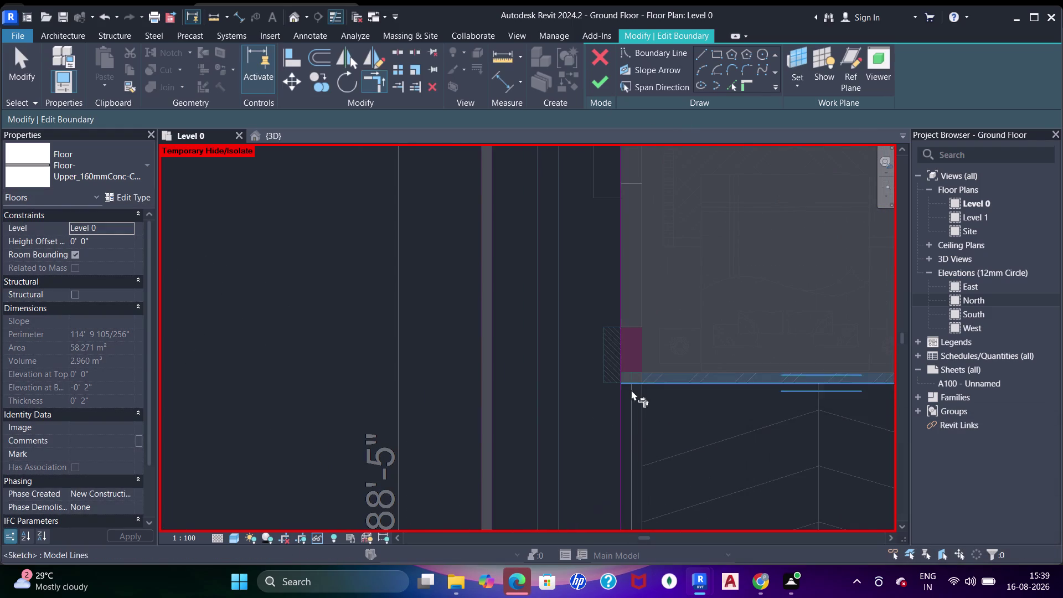
scroll(down, 3)
middle_drag(647, 399, 520, 299)
scroll(down, 3)
middle_drag(513, 313, 577, 318)
scroll(up, 3)
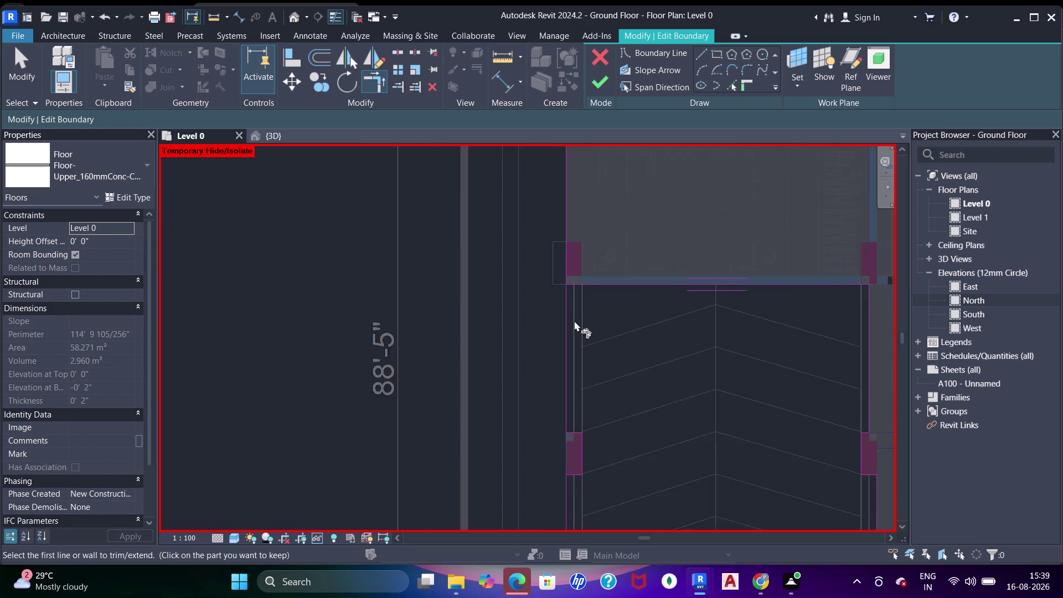
scroll(up, 3)
scroll(up, 3)
middle_drag(582, 313, 575, 396)
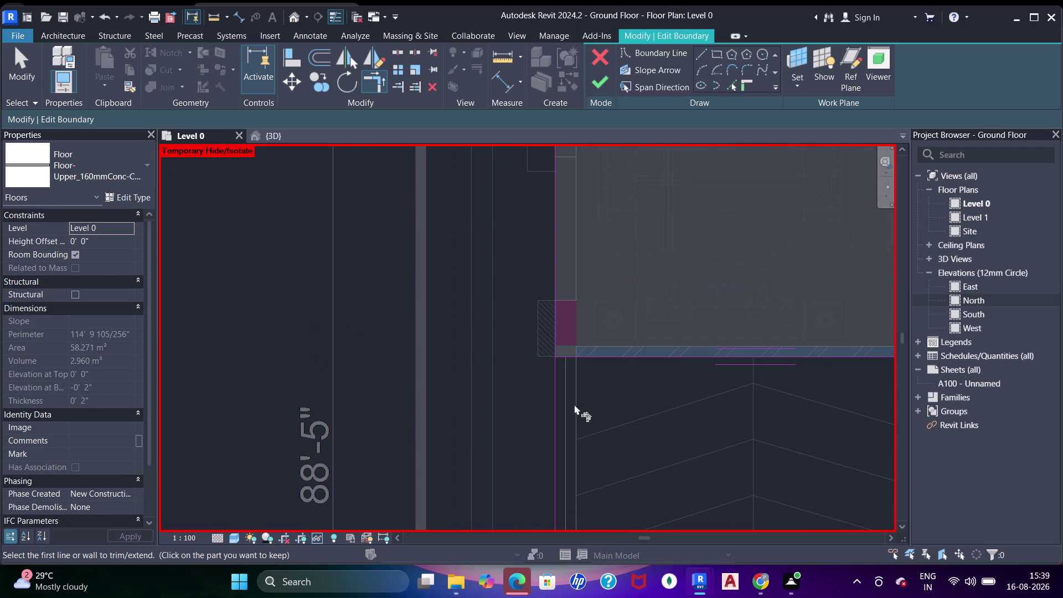
middle_drag(585, 373, 587, 470)
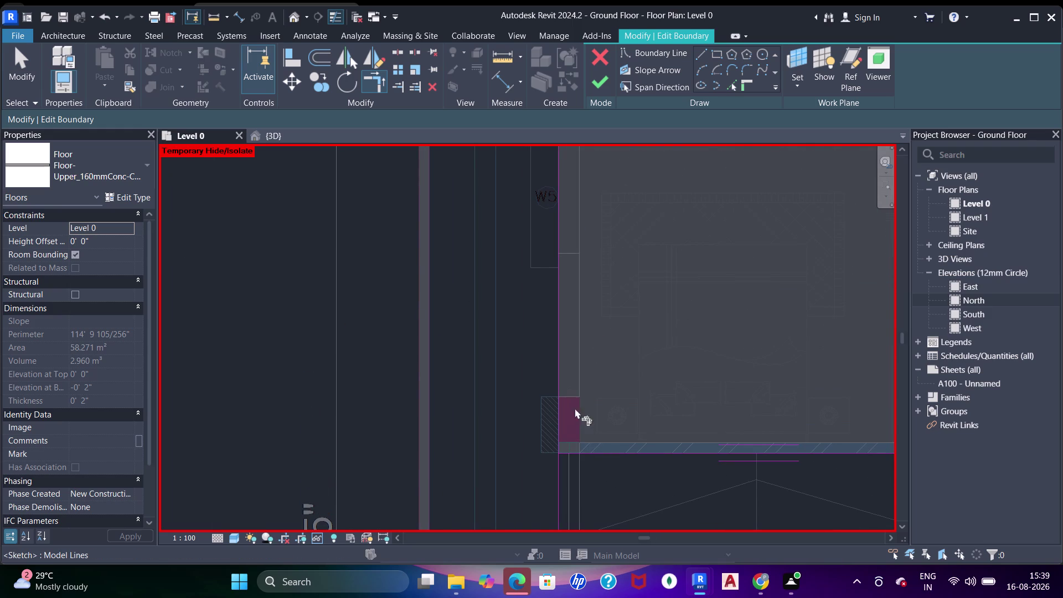
click(728, 86)
scroll(up, 3)
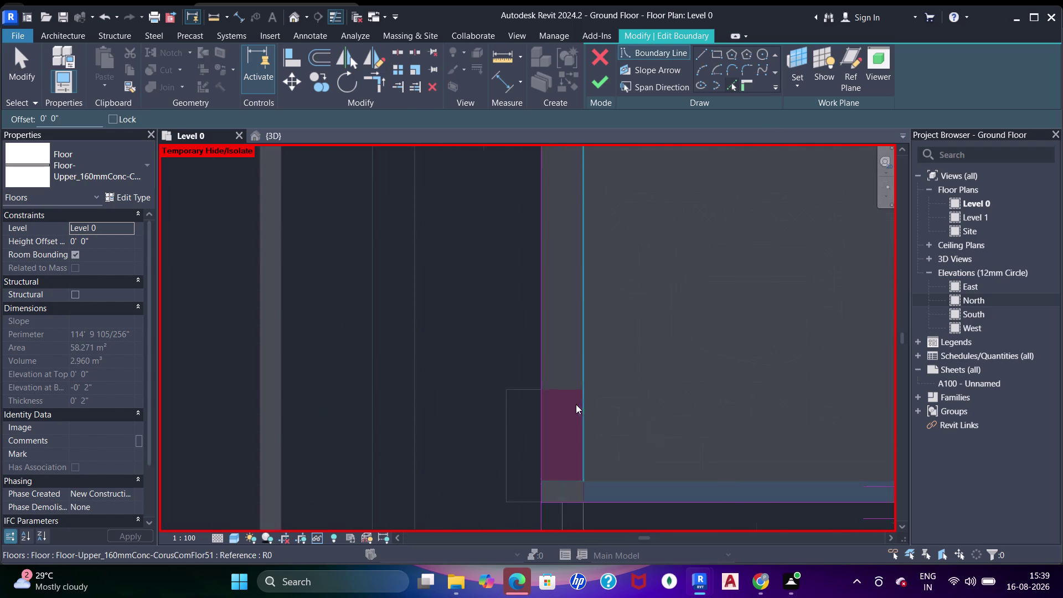
scroll(up, 3)
key(Tab)
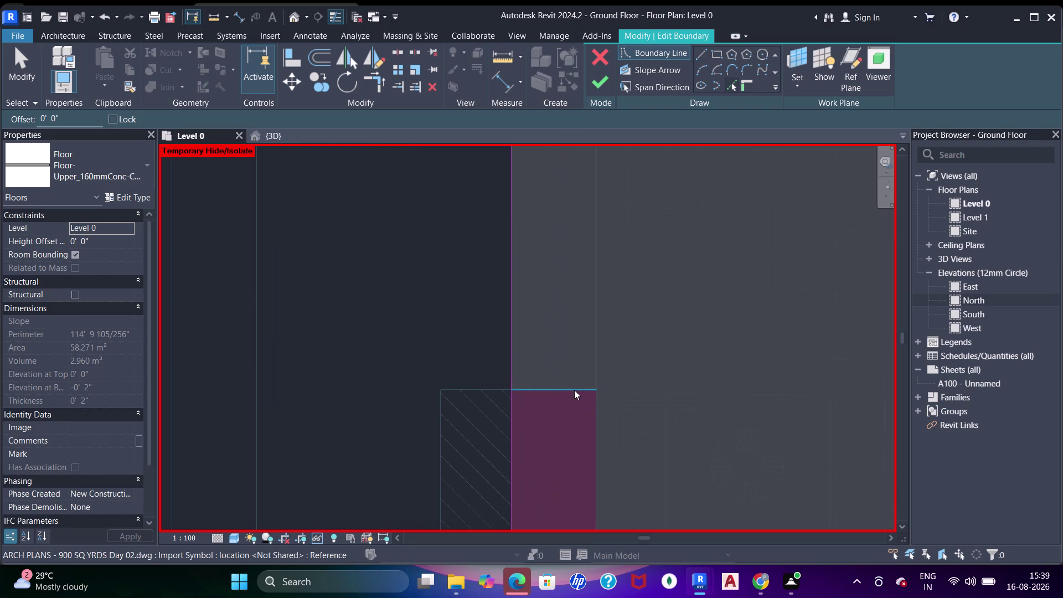
Trim the lines at the corner column's edge, cancelling the cannot-keep-joined error.
click(575, 390)
click(597, 417)
scroll(down, 3)
middle_drag(648, 391, 640, 368)
scroll(up, 3)
key(Escape)
key(Escape)
key(t)
key(r)
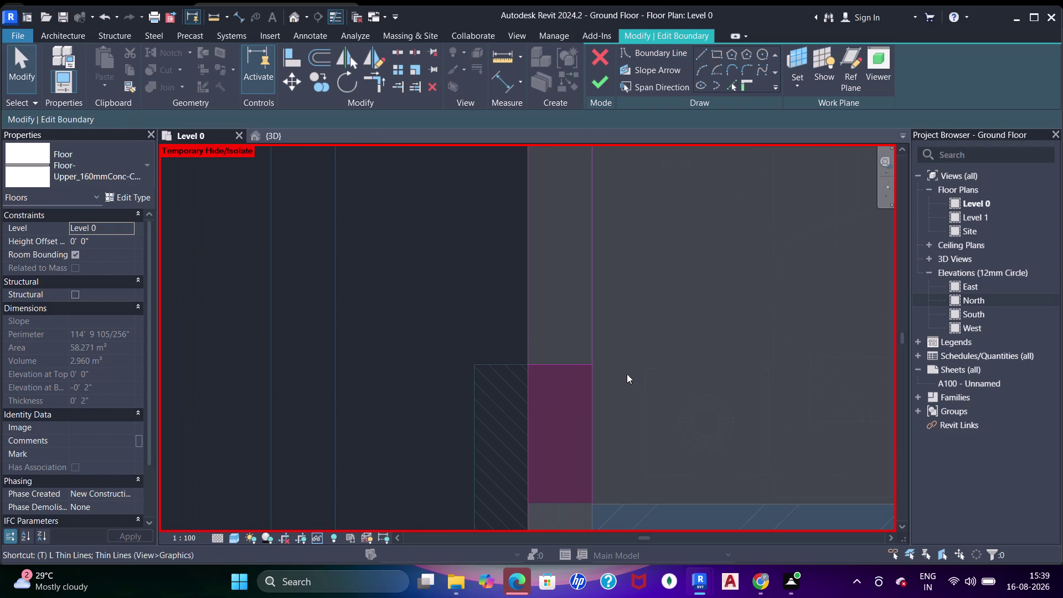
click(528, 342)
click(544, 363)
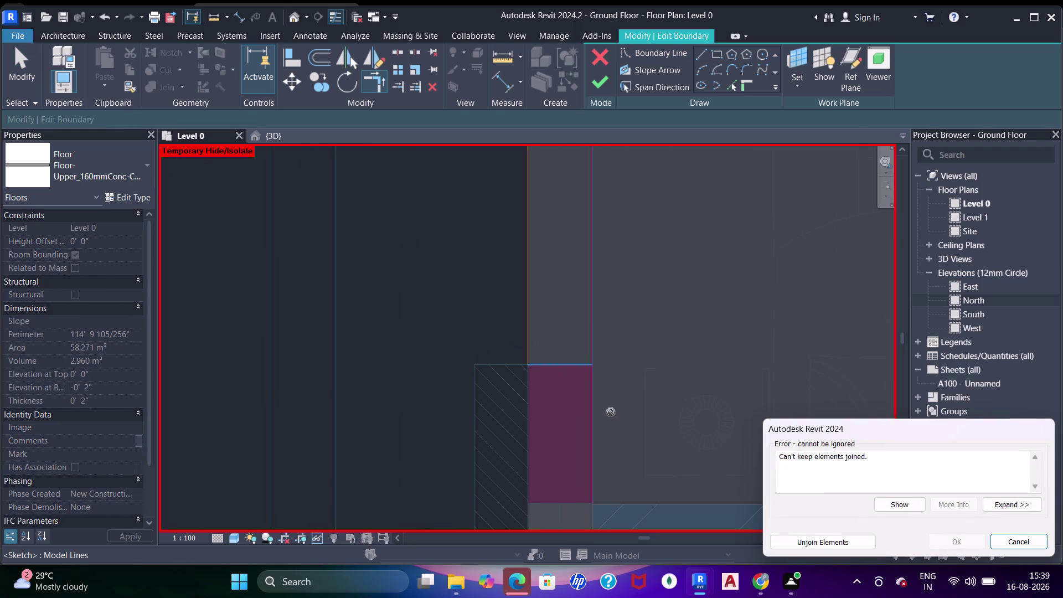
drag(796, 547, 787, 545)
click(592, 413)
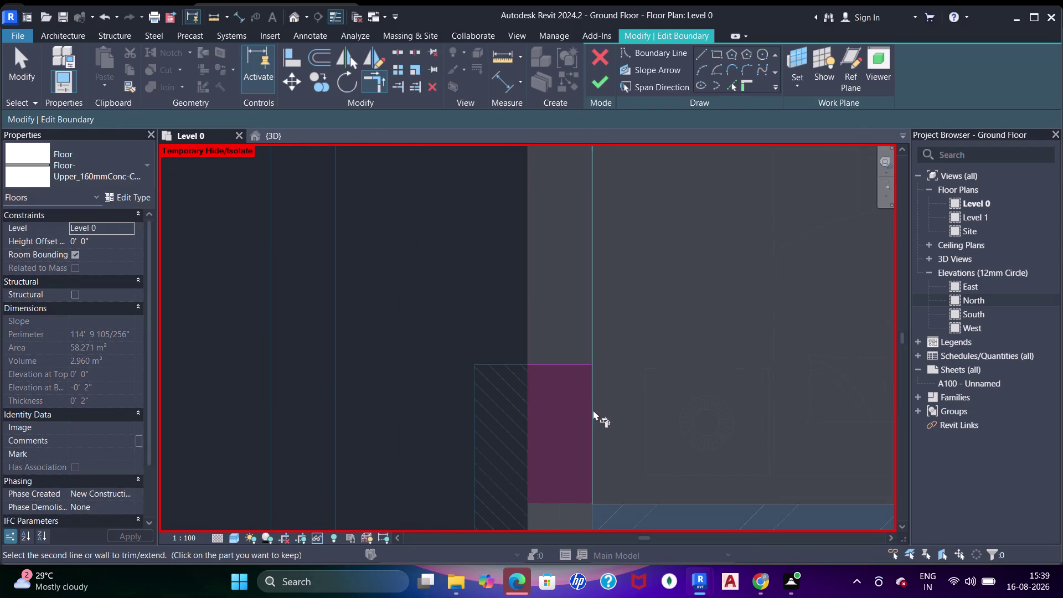
Trim the boundary corner at the next column toward the ramp corner.
scroll(down, 3)
middle_drag(619, 414, 583, 358)
scroll(up, 3)
click(576, 439)
scroll(down, 3)
middle_drag(599, 383, 588, 420)
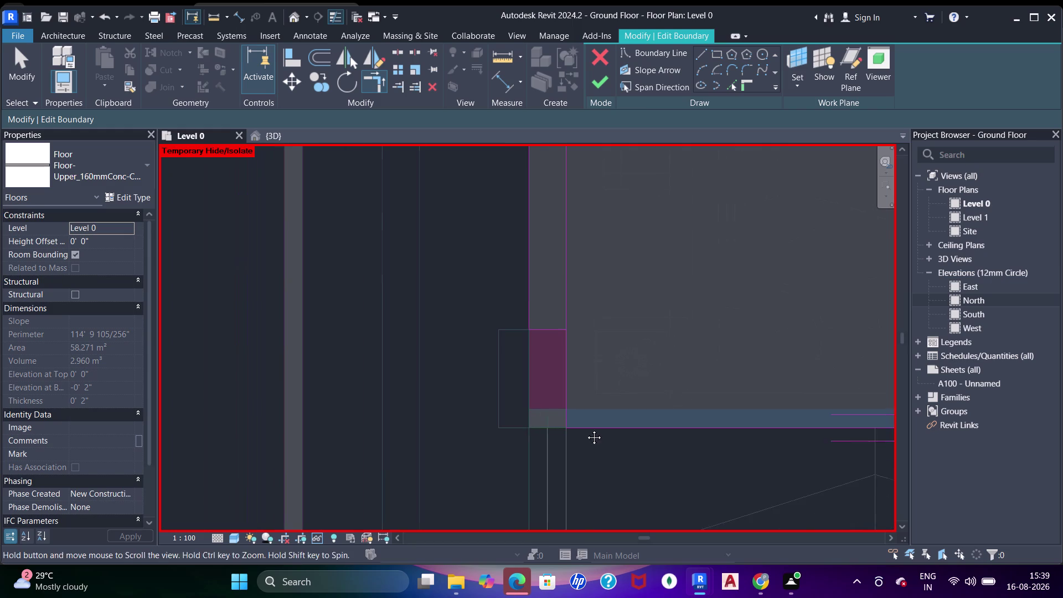
middle_drag(588, 421, 573, 468)
click(530, 411)
click(541, 424)
Review the ramp edge up to the left column corner and exit the trim tool.
scroll(down, 3)
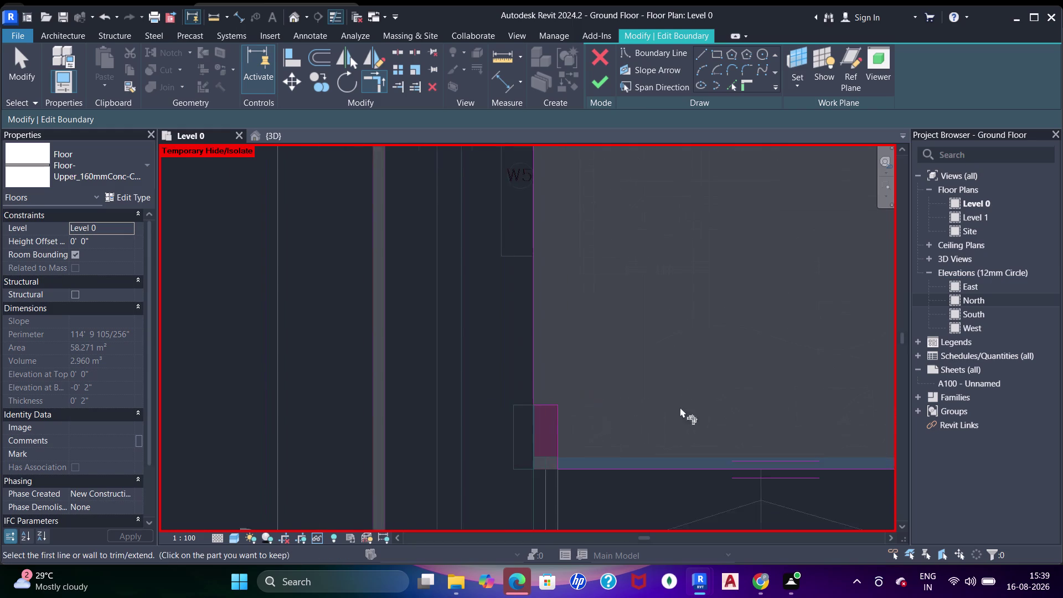
middle_drag(680, 407, 459, 379)
middle_drag(618, 423, 570, 433)
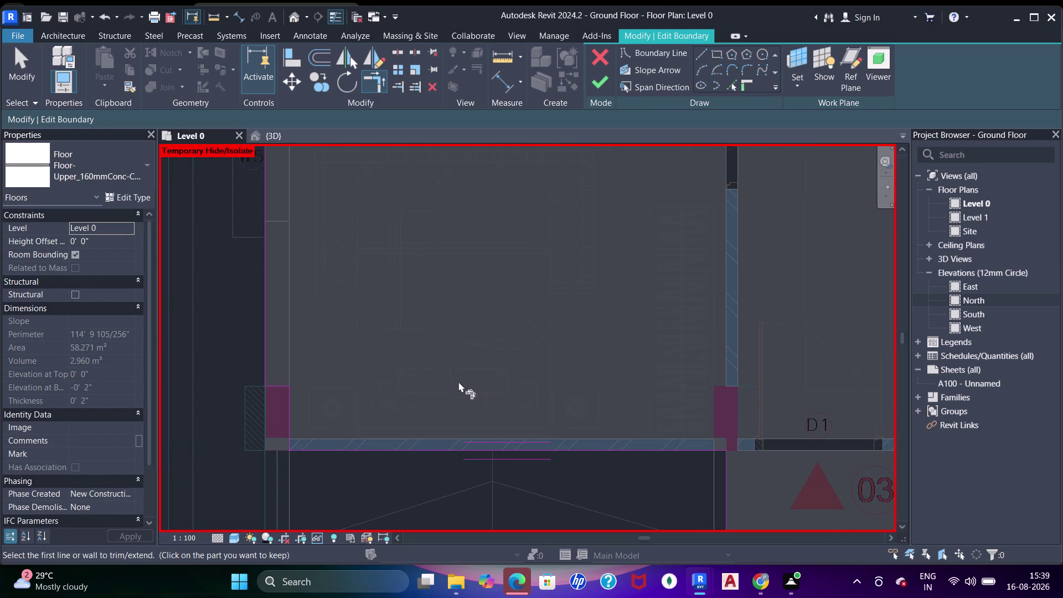
scroll(down, 3)
middle_drag(446, 418, 516, 274)
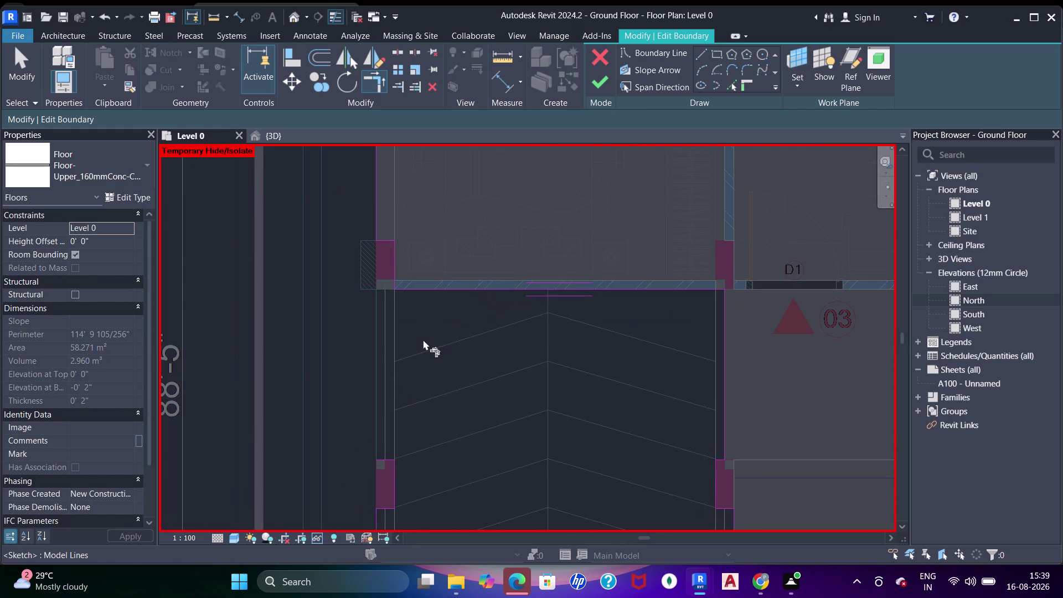
middle_drag(410, 337, 460, 322)
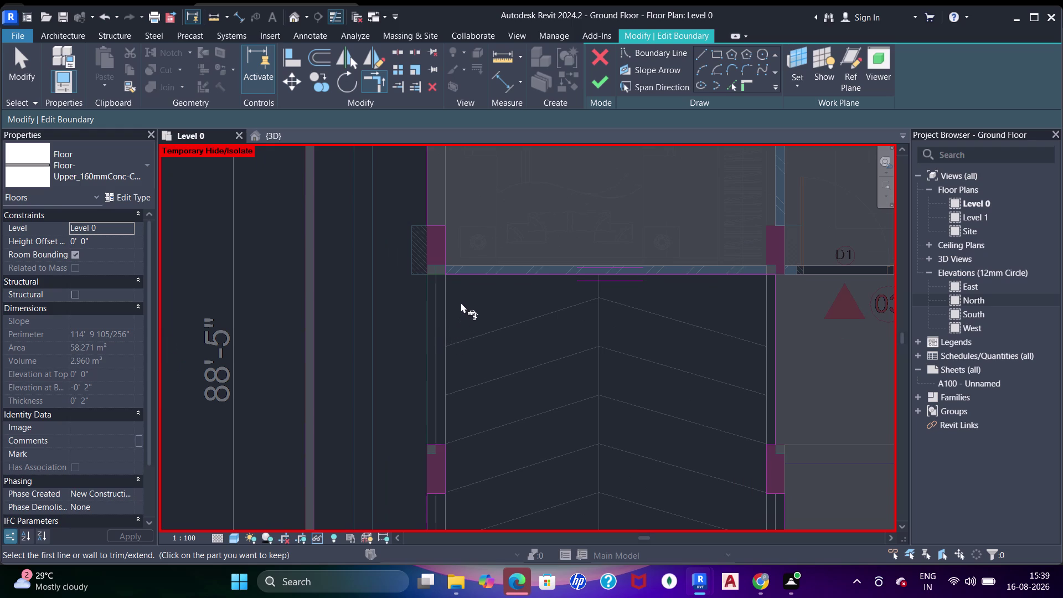
middle_drag(460, 302, 463, 308)
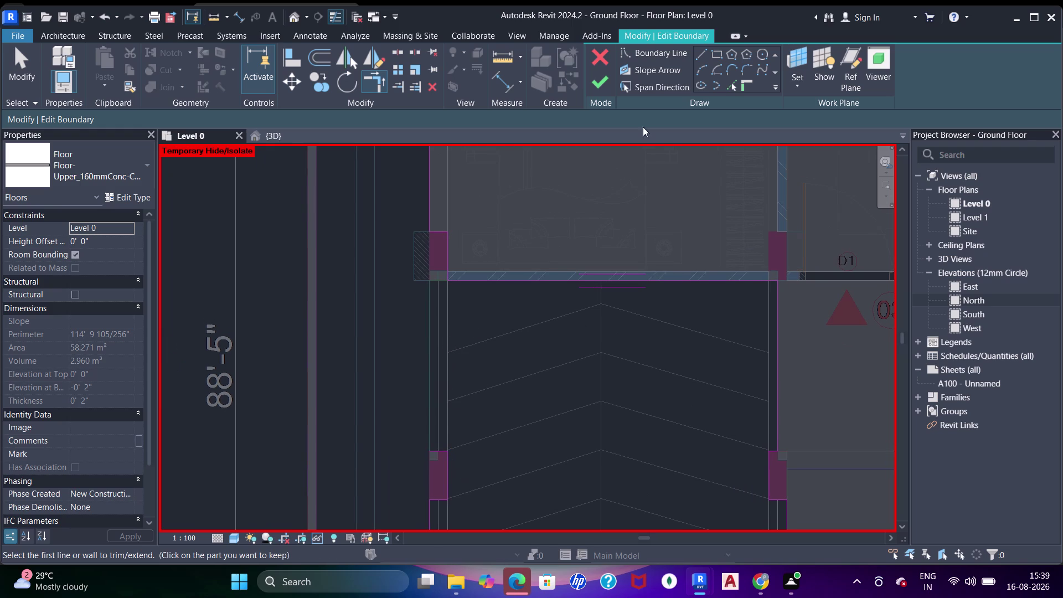
click(609, 80)
key(Escape)
scroll(up, 3)
click(736, 84)
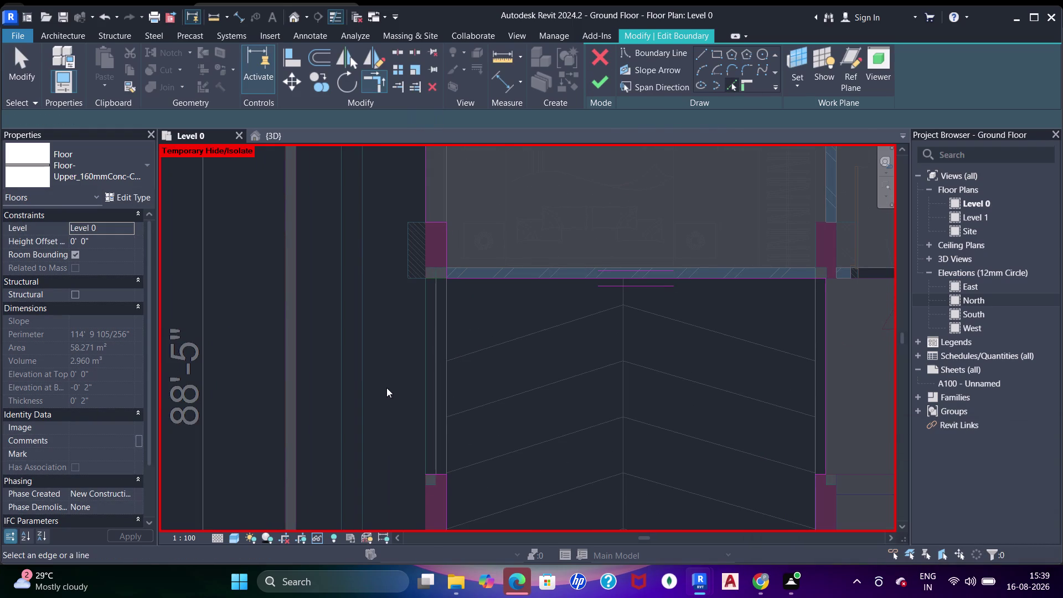
click(423, 379)
key(Escape)
key(Escape)
Trim the left floor boundary lines into a closed corner with Trim/Extend to Corner (TR).
key(t)
key(r)
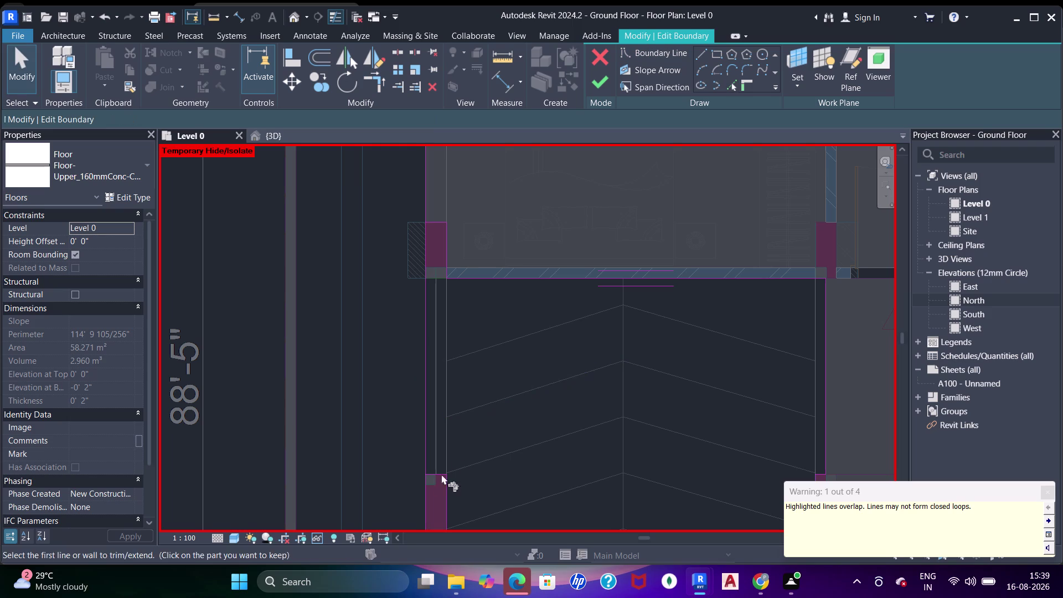
click(428, 453)
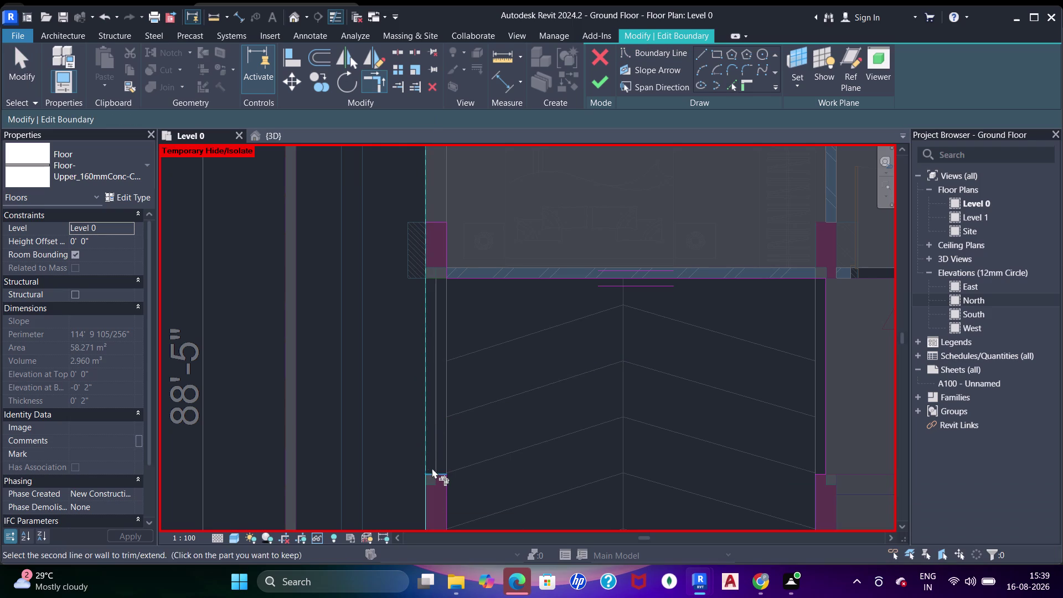
click(437, 469)
click(425, 354)
middle_drag(438, 326, 453, 426)
click(468, 378)
Trim the two boundary lines meeting at the upper column corner.
scroll(down, 3)
middle_drag(481, 402, 480, 462)
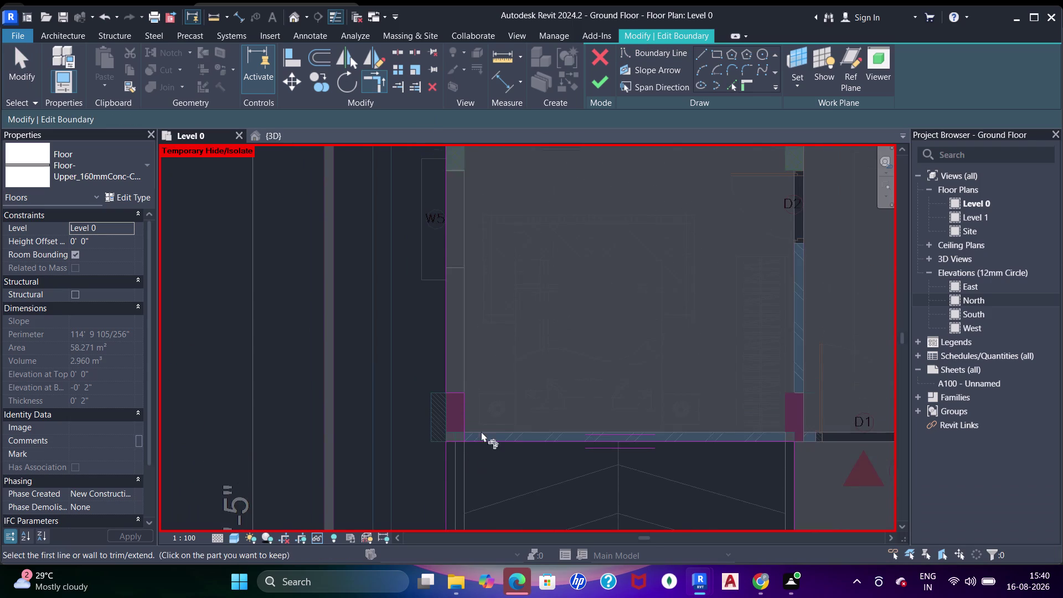
scroll(down, 3)
middle_drag(518, 357, 517, 463)
scroll(down, 3)
middle_drag(528, 334, 528, 427)
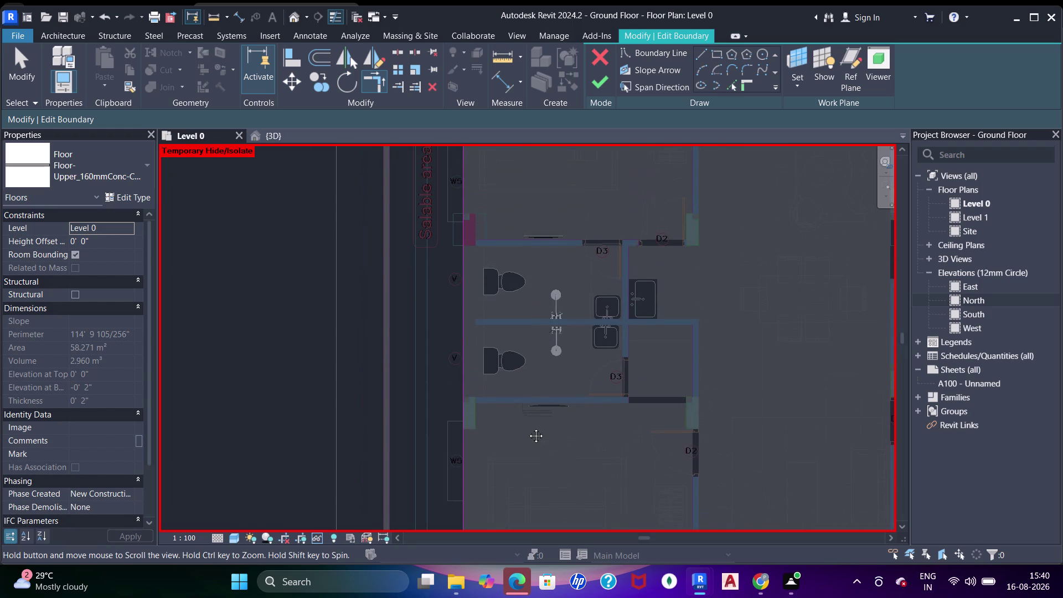
middle_drag(528, 428, 520, 242)
scroll(up, 3)
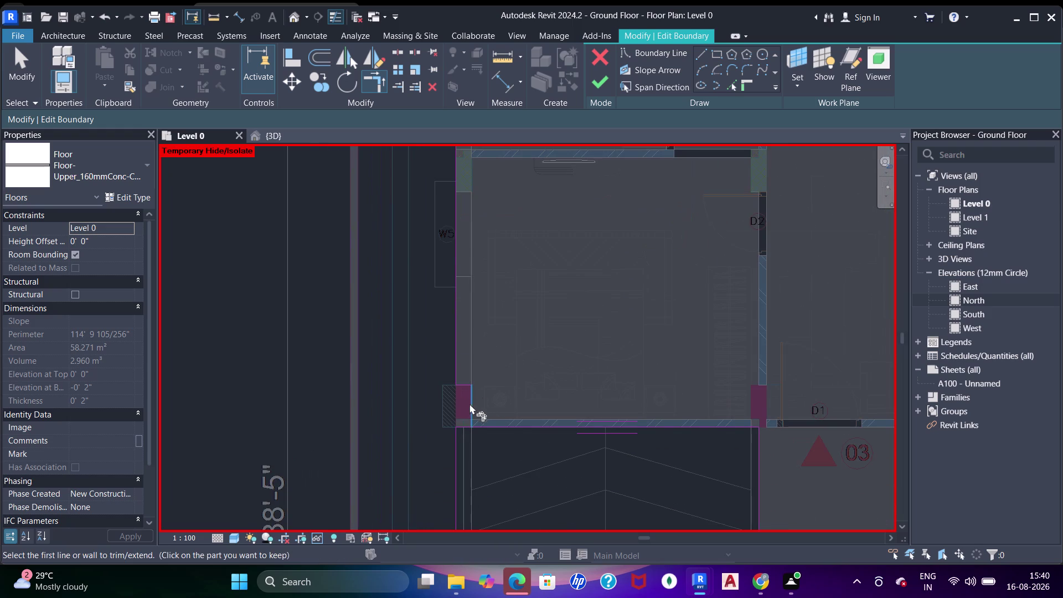
click(463, 426)
click(476, 424)
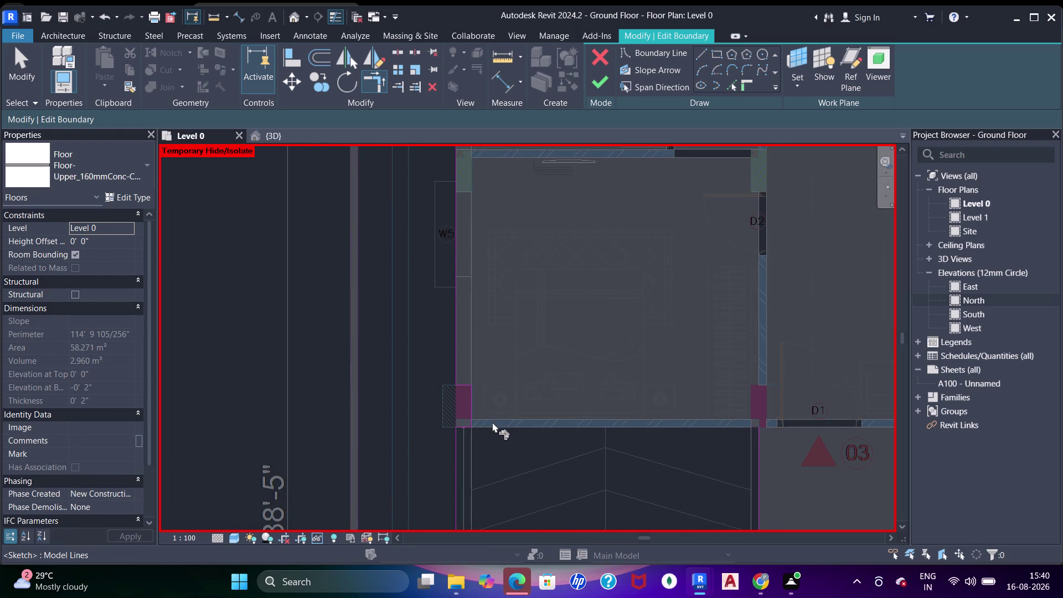
Retry the column-corner trim, undoing the unwanted results.
key(ctrl+z)
scroll(up, 3)
click(469, 416)
click(477, 431)
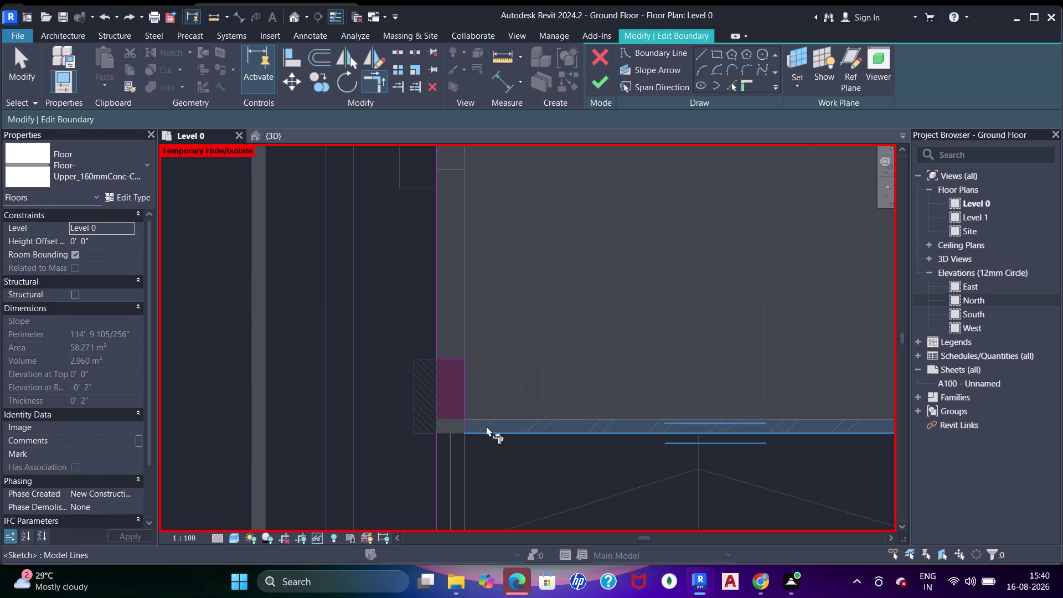
key(ctrl+z)
scroll(up, 3)
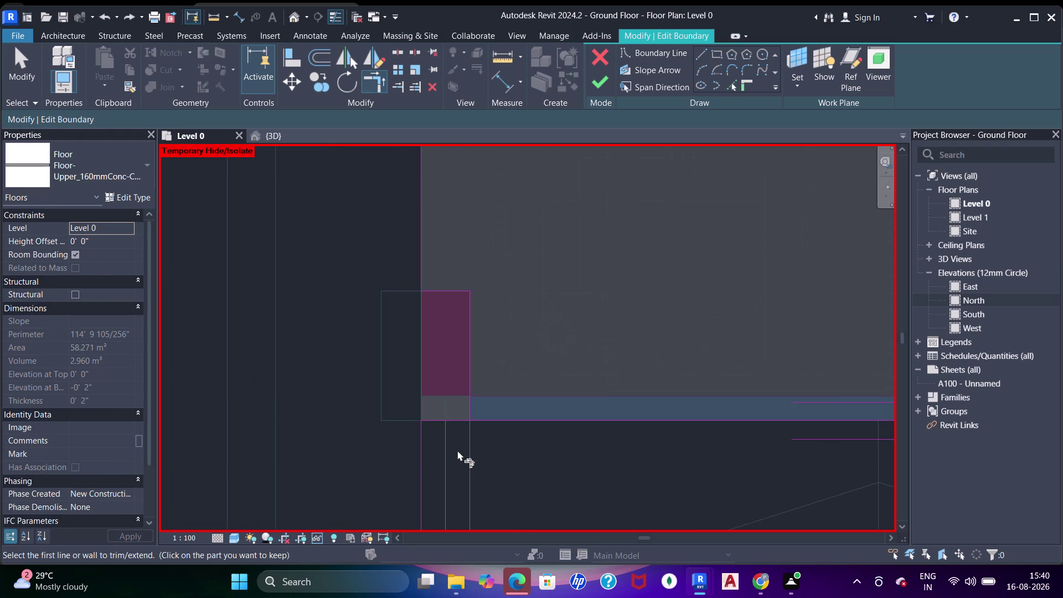
Window-select and delete the leftover boundary lines near the column.
key(Escape)
key(Escape)
drag(491, 359, 414, 192)
key(Delete)
Check the trimmed corners over the ramp and accept the floor boundary with Finish Edit Mode.
scroll(down, 3)
middle_drag(524, 310, 512, 372)
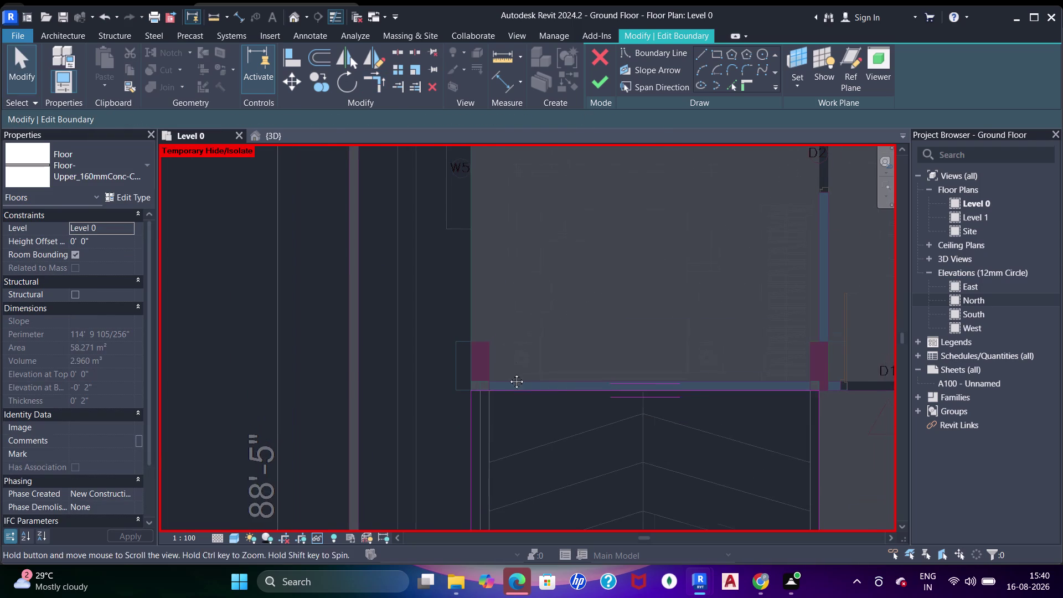
middle_drag(511, 371, 508, 373)
drag(597, 88, 598, 98)
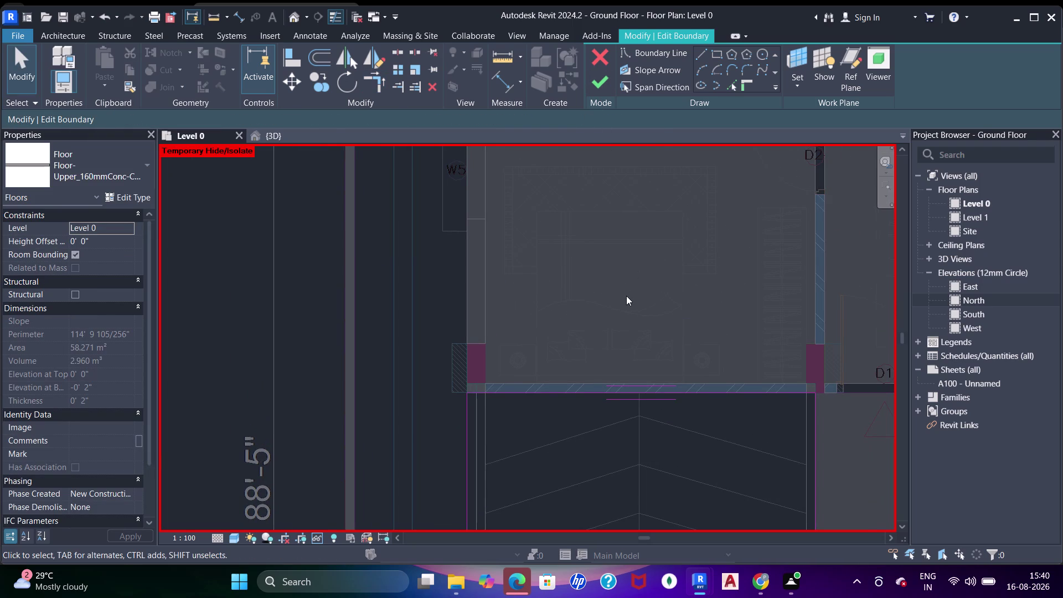
click(596, 79)
Review the finished 56.9 m² slab, then switch to the {3D} view.
scroll(down, 3)
middle_drag(625, 348, 490, 241)
scroll(down, 3)
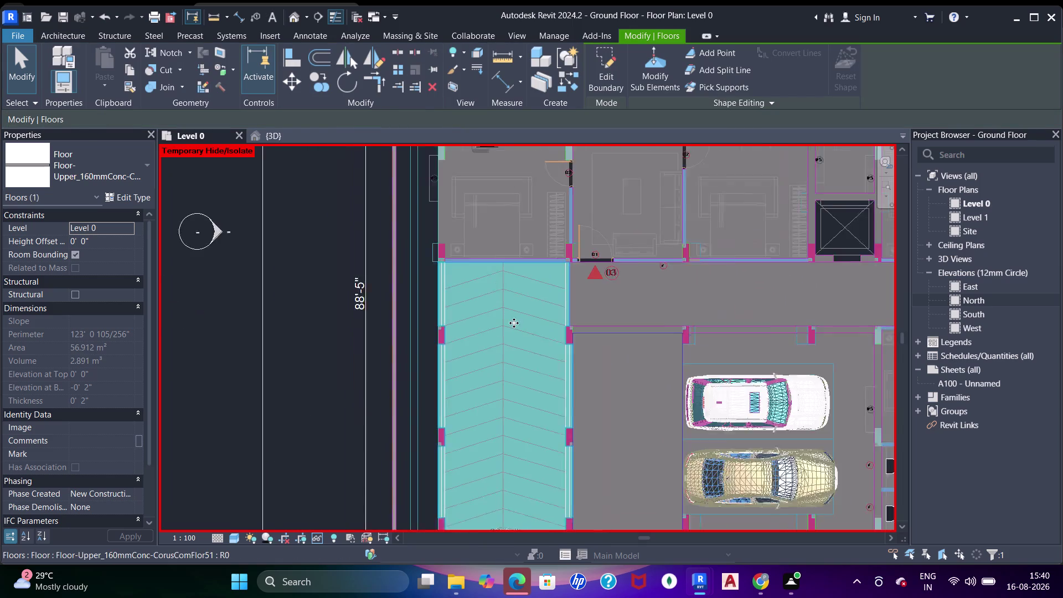
middle_drag(514, 337, 522, 275)
click(274, 143)
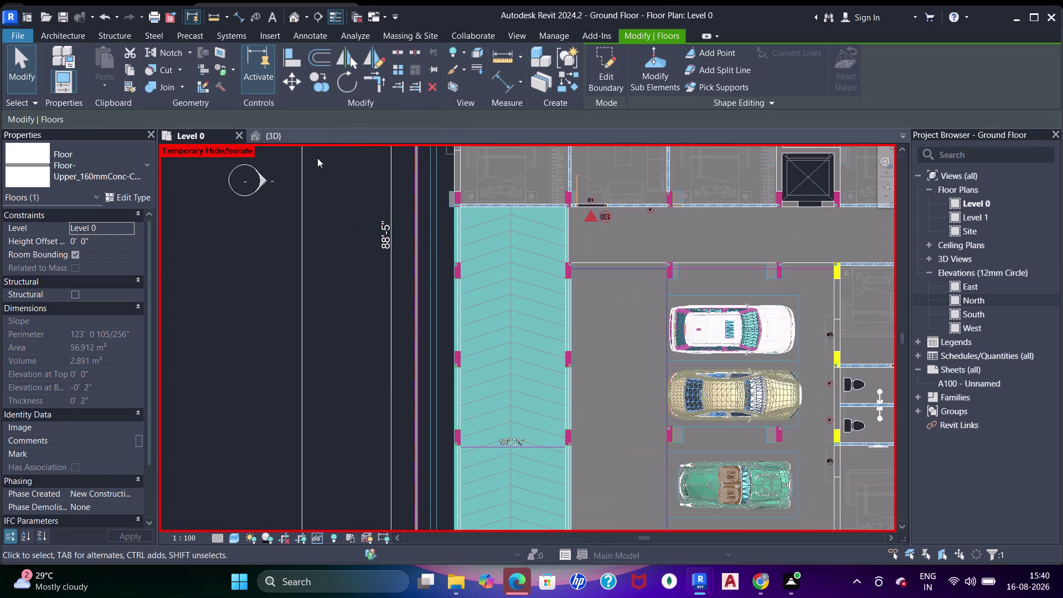
click(296, 137)
key(Escape)
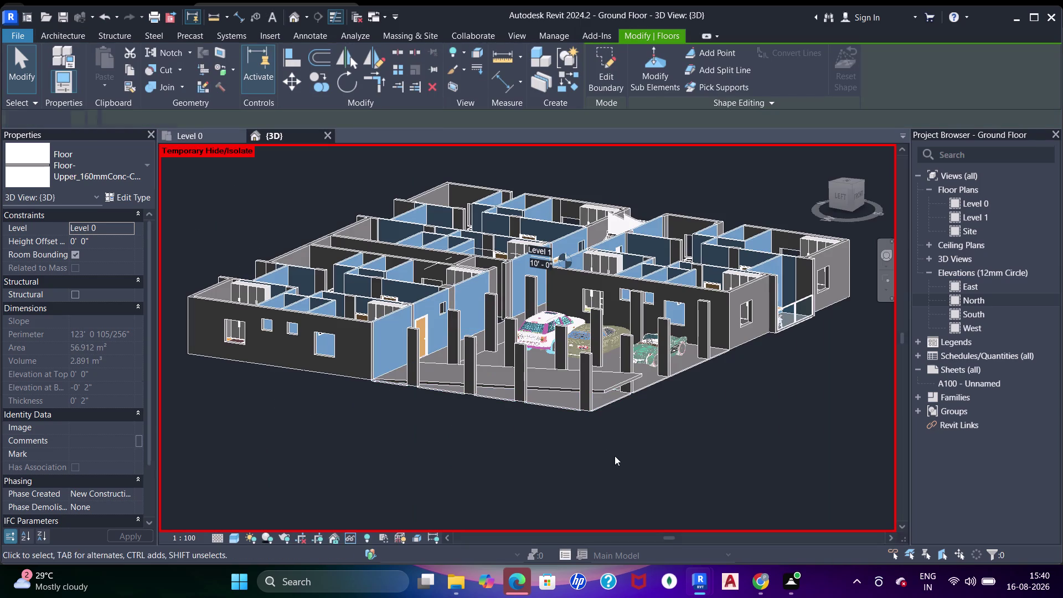
middle_drag(614, 456, 596, 377)
middle_click(596, 377)
middle_drag(596, 407, 596, 374)
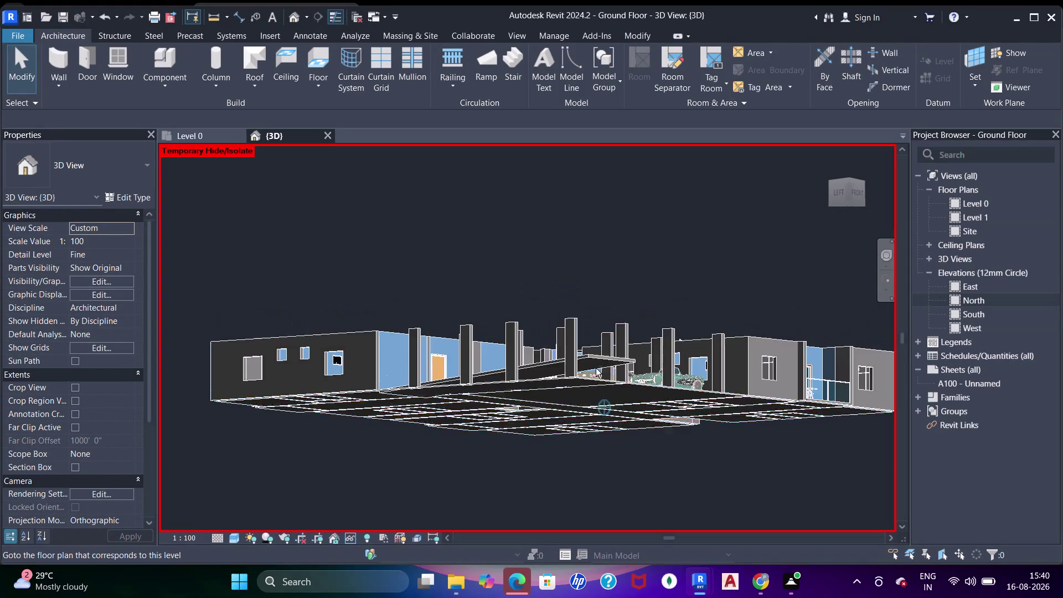
middle_drag(595, 375, 599, 318)
scroll(up, 3)
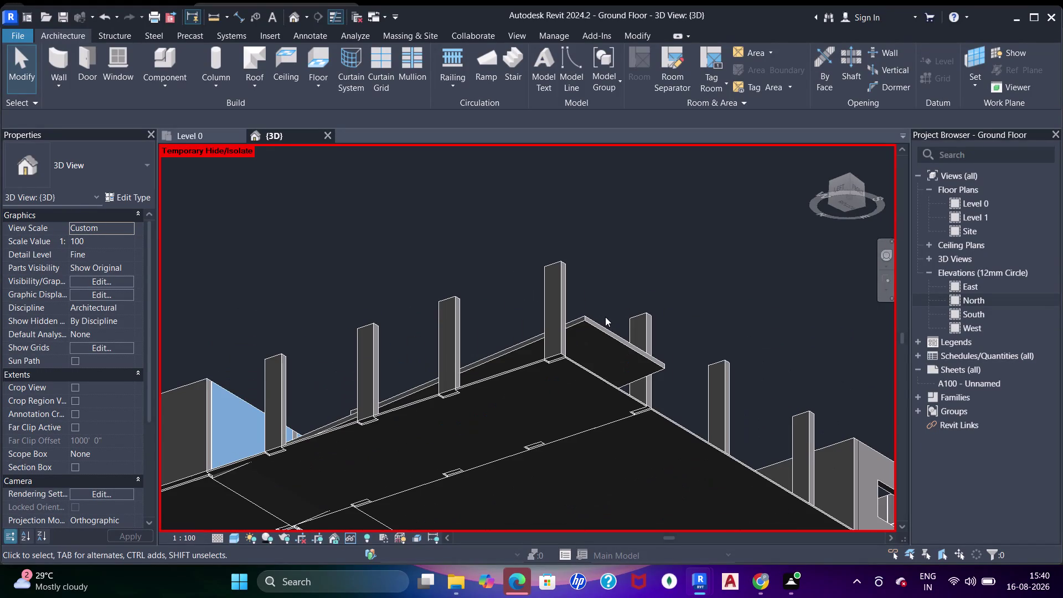
scroll(down, 3)
middle_drag(610, 315, 605, 416)
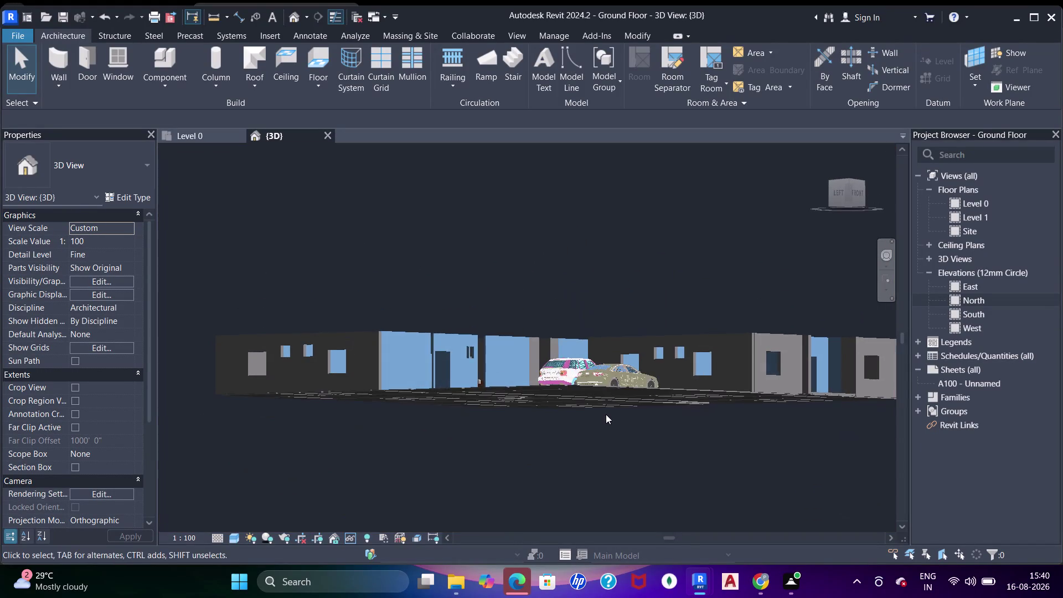
scroll(up, 3)
scroll(down, 3)
middle_drag(638, 335, 626, 422)
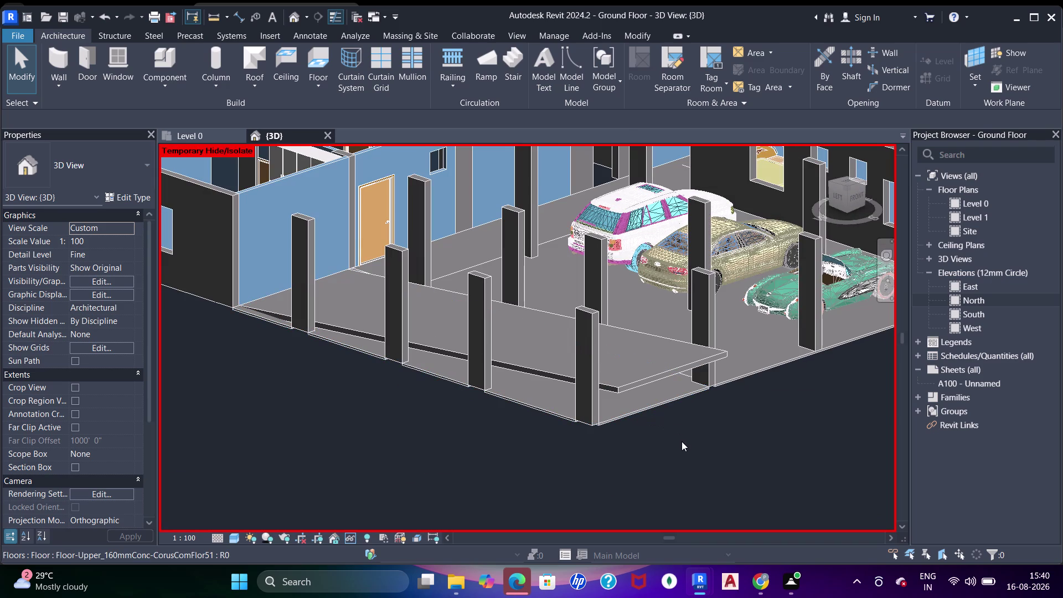
scroll(down, 3)
middle_drag(667, 418, 673, 423)
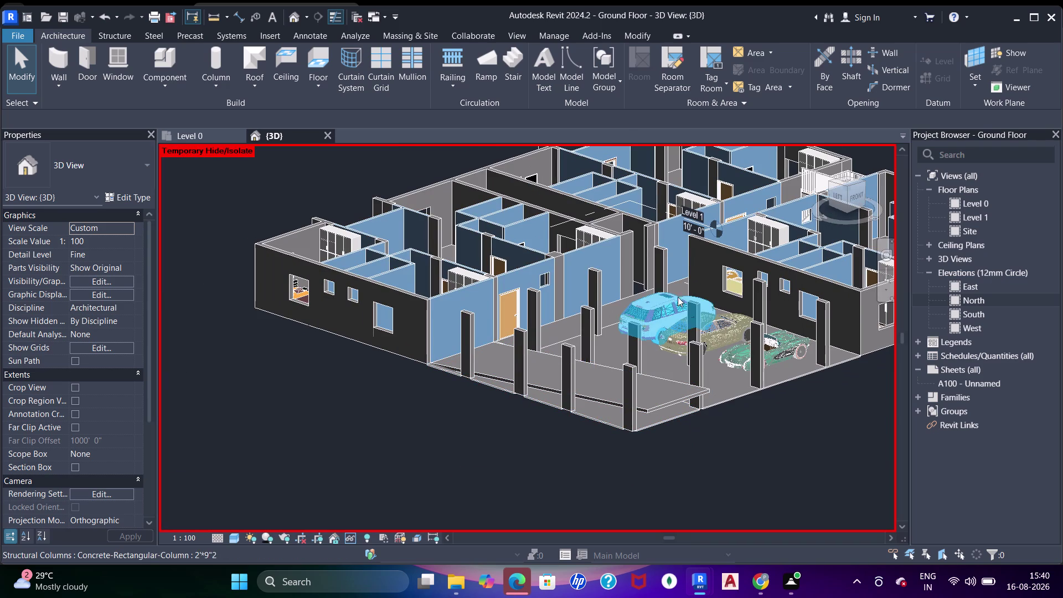
scroll(down, 3)
middle_drag(699, 388, 513, 366)
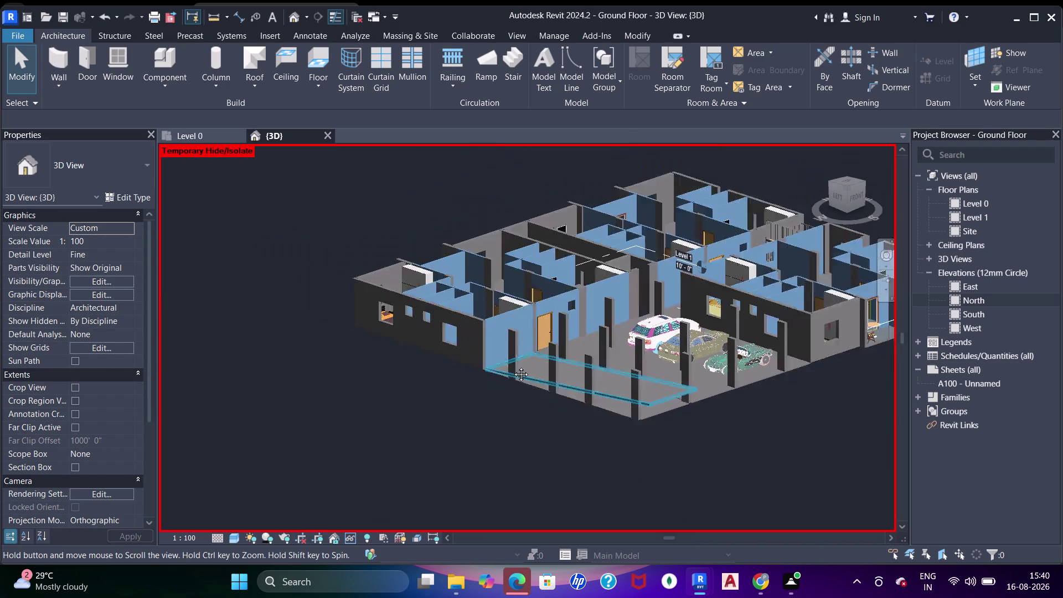
middle_drag(513, 366, 537, 393)
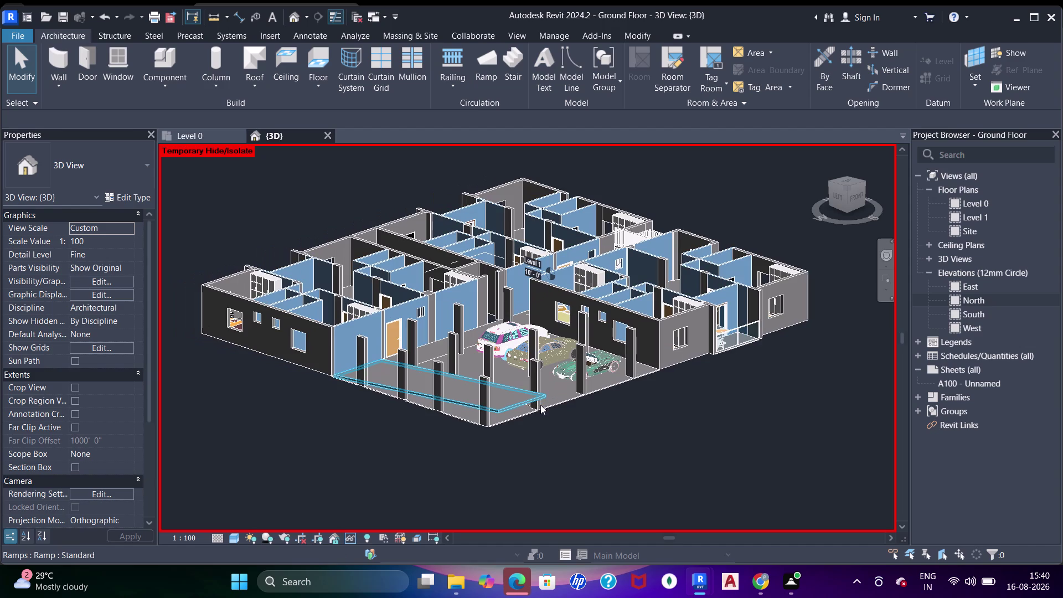